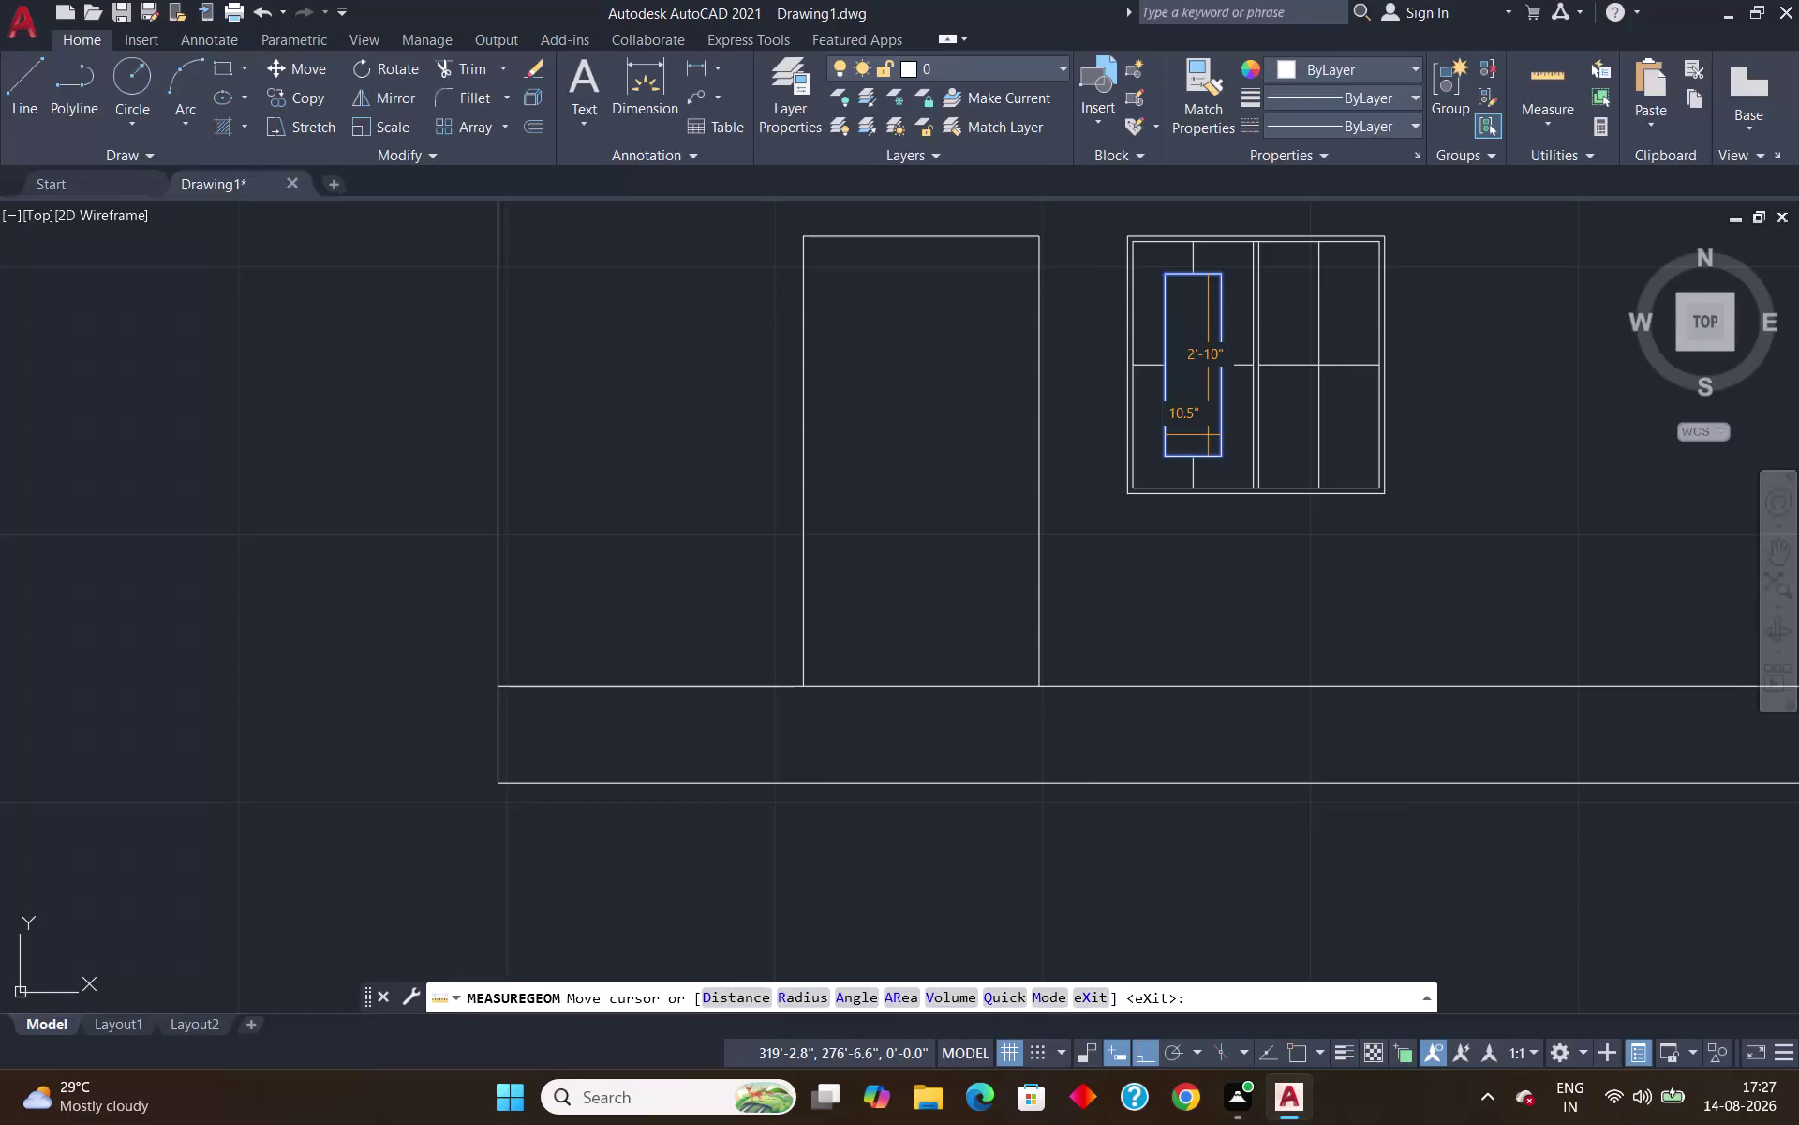
Start a rectangle whose first corner is tracked 6" right and 6" down from the right sash's corner.
key(Escape)
scroll(up, 3)
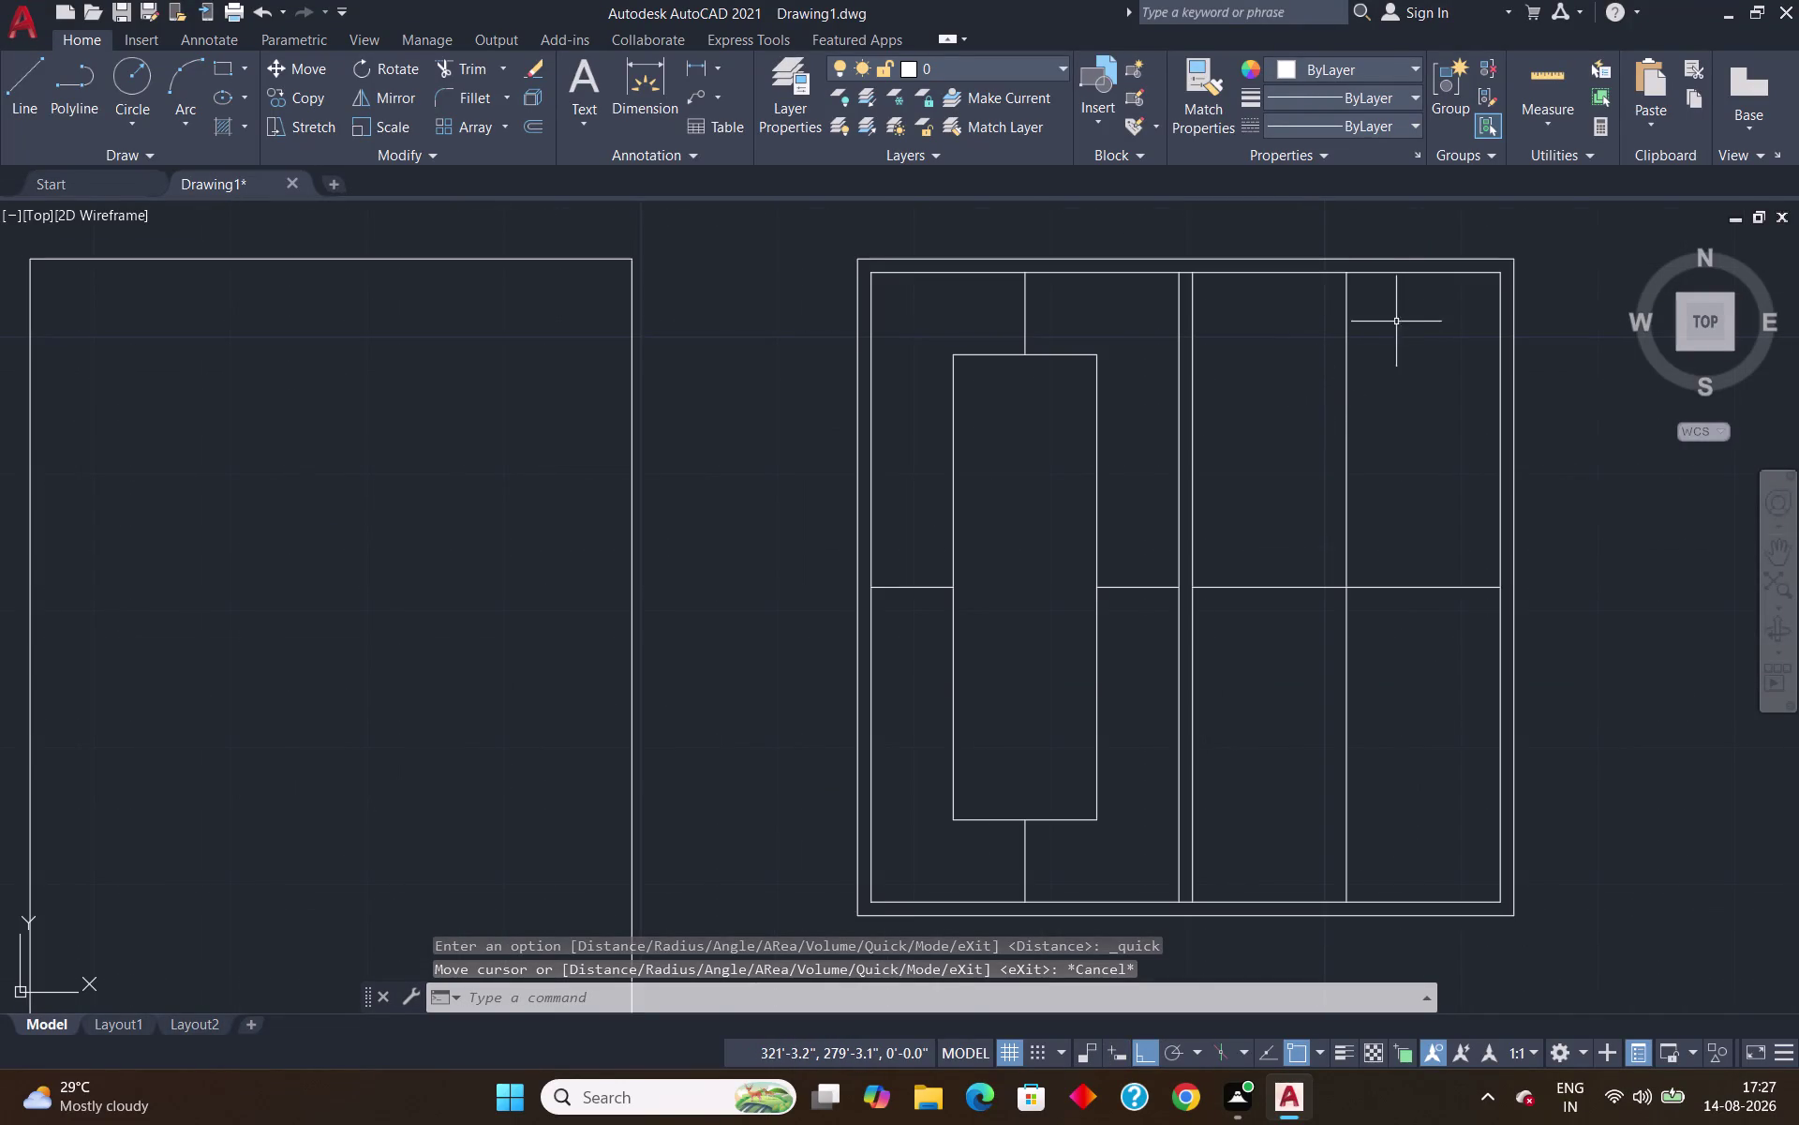
text(REC)
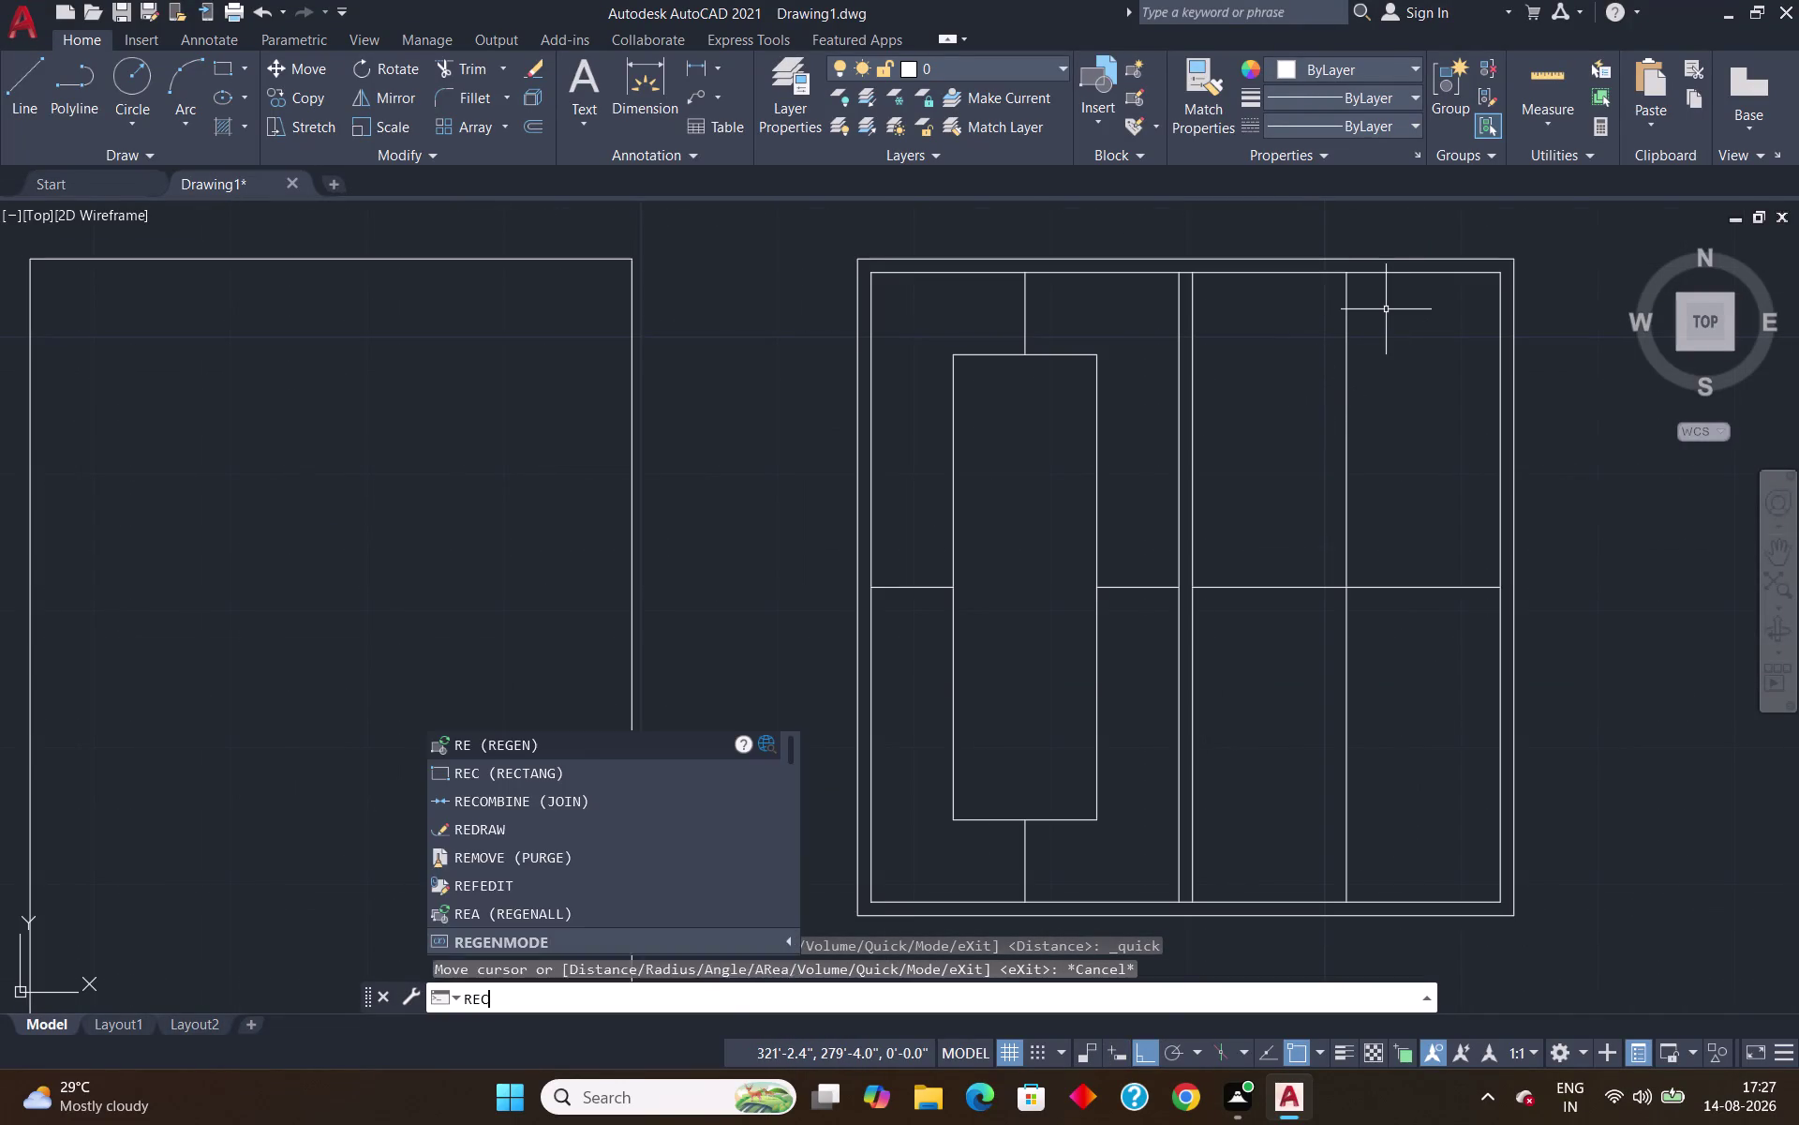
key(Return)
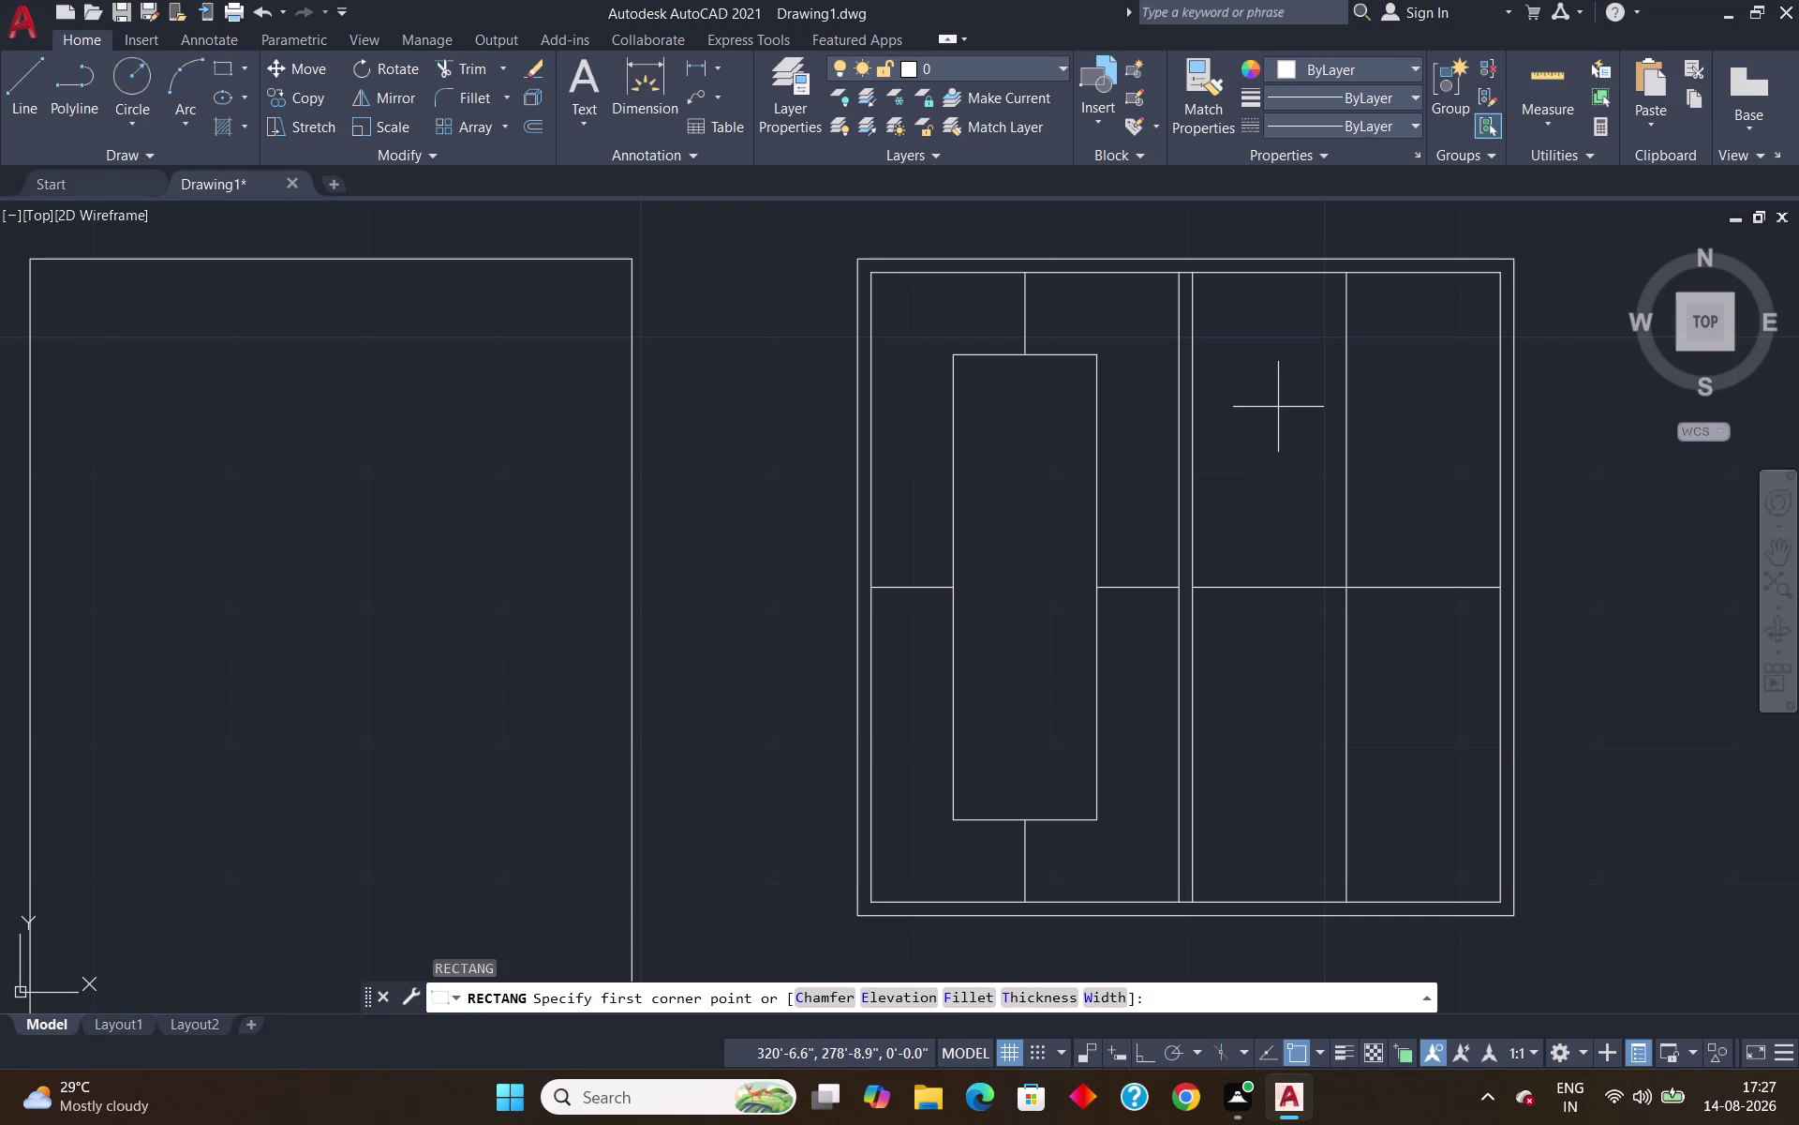
key(t)
key(k)
key(Return)
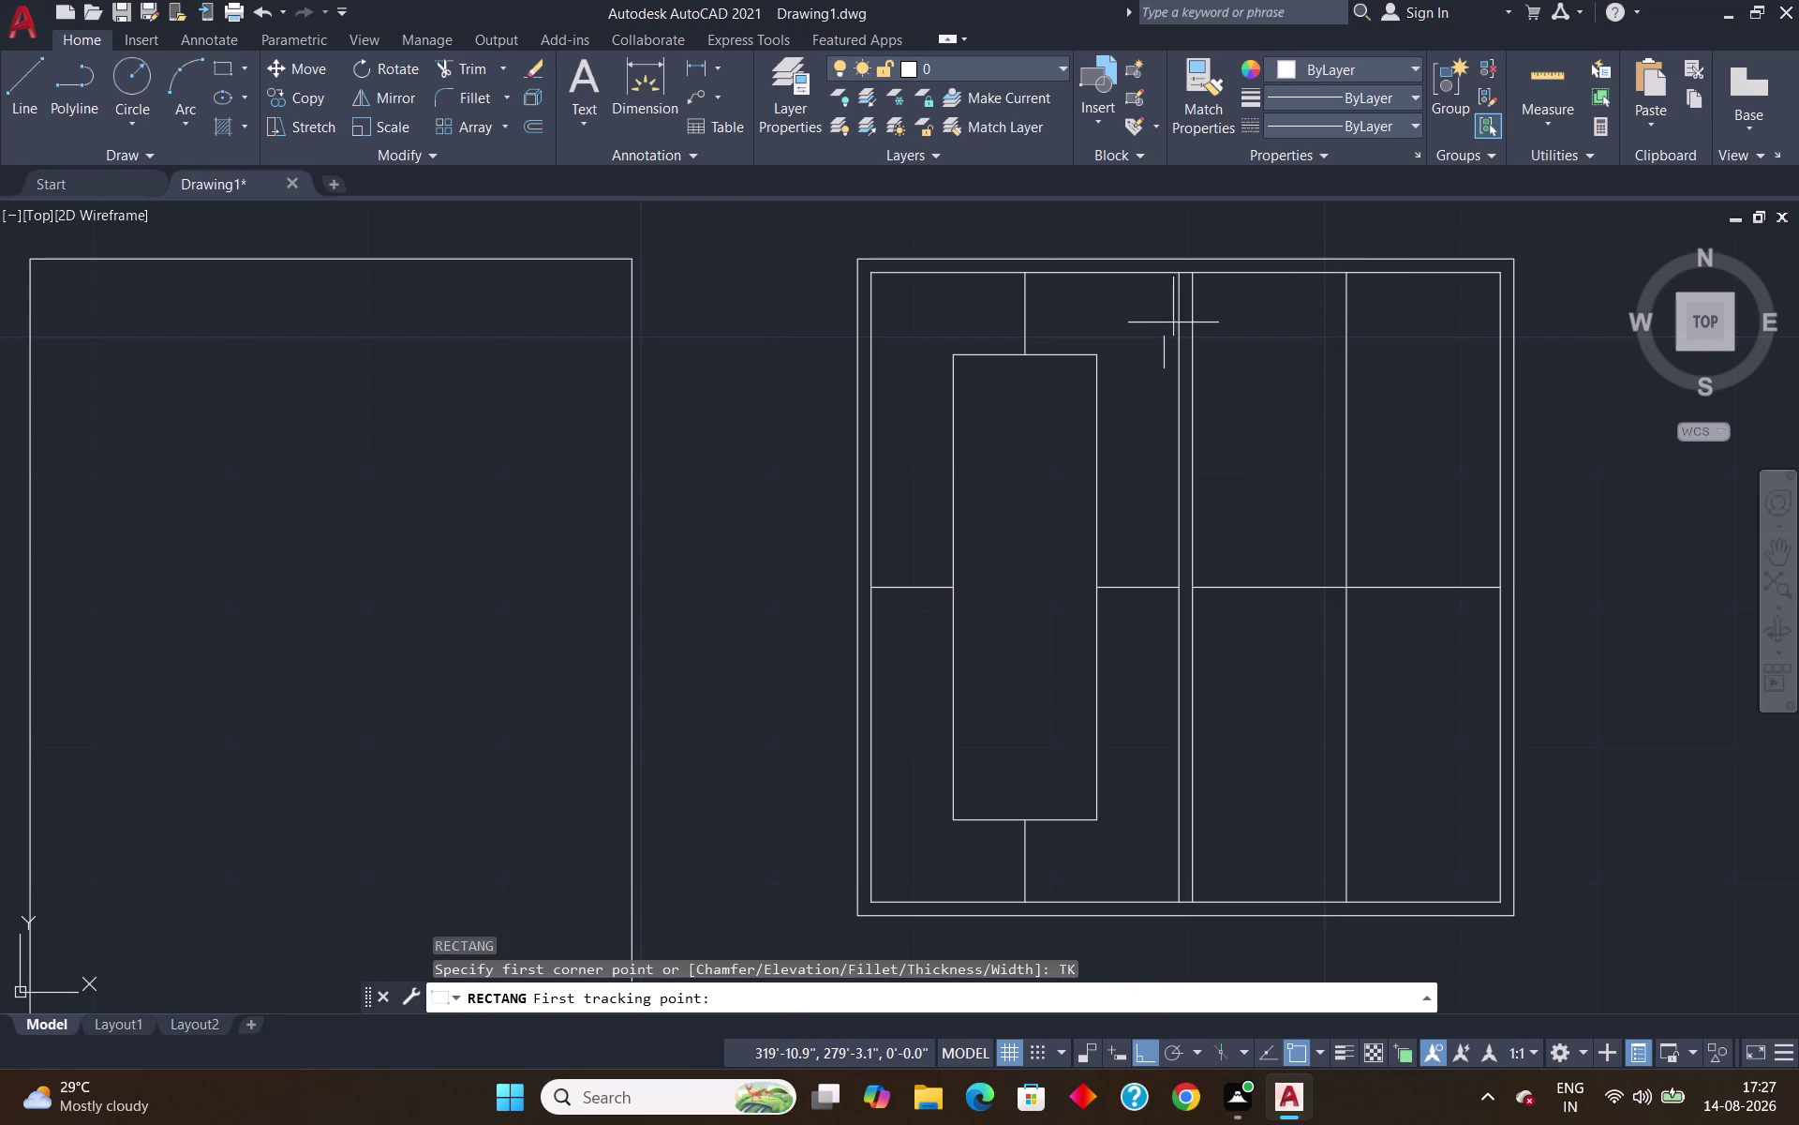
click(1191, 277)
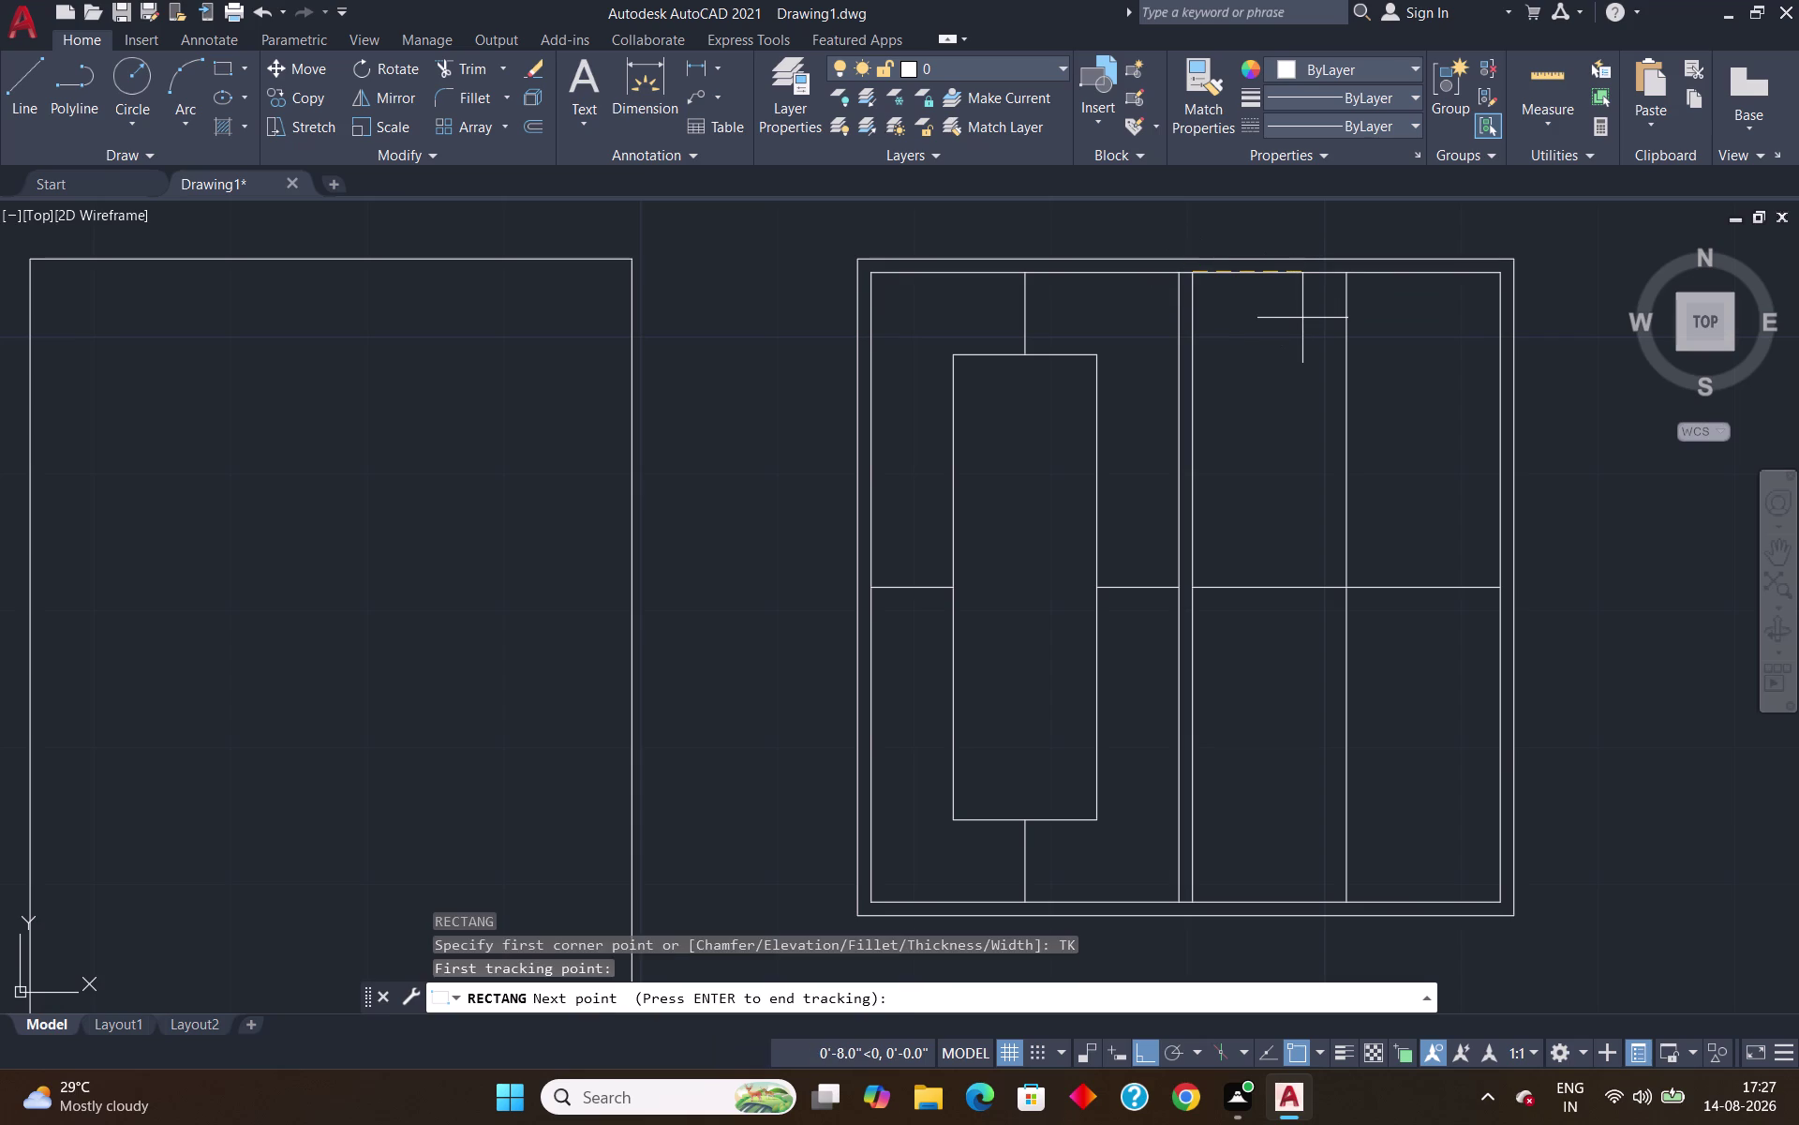
text(6")
key(Return)
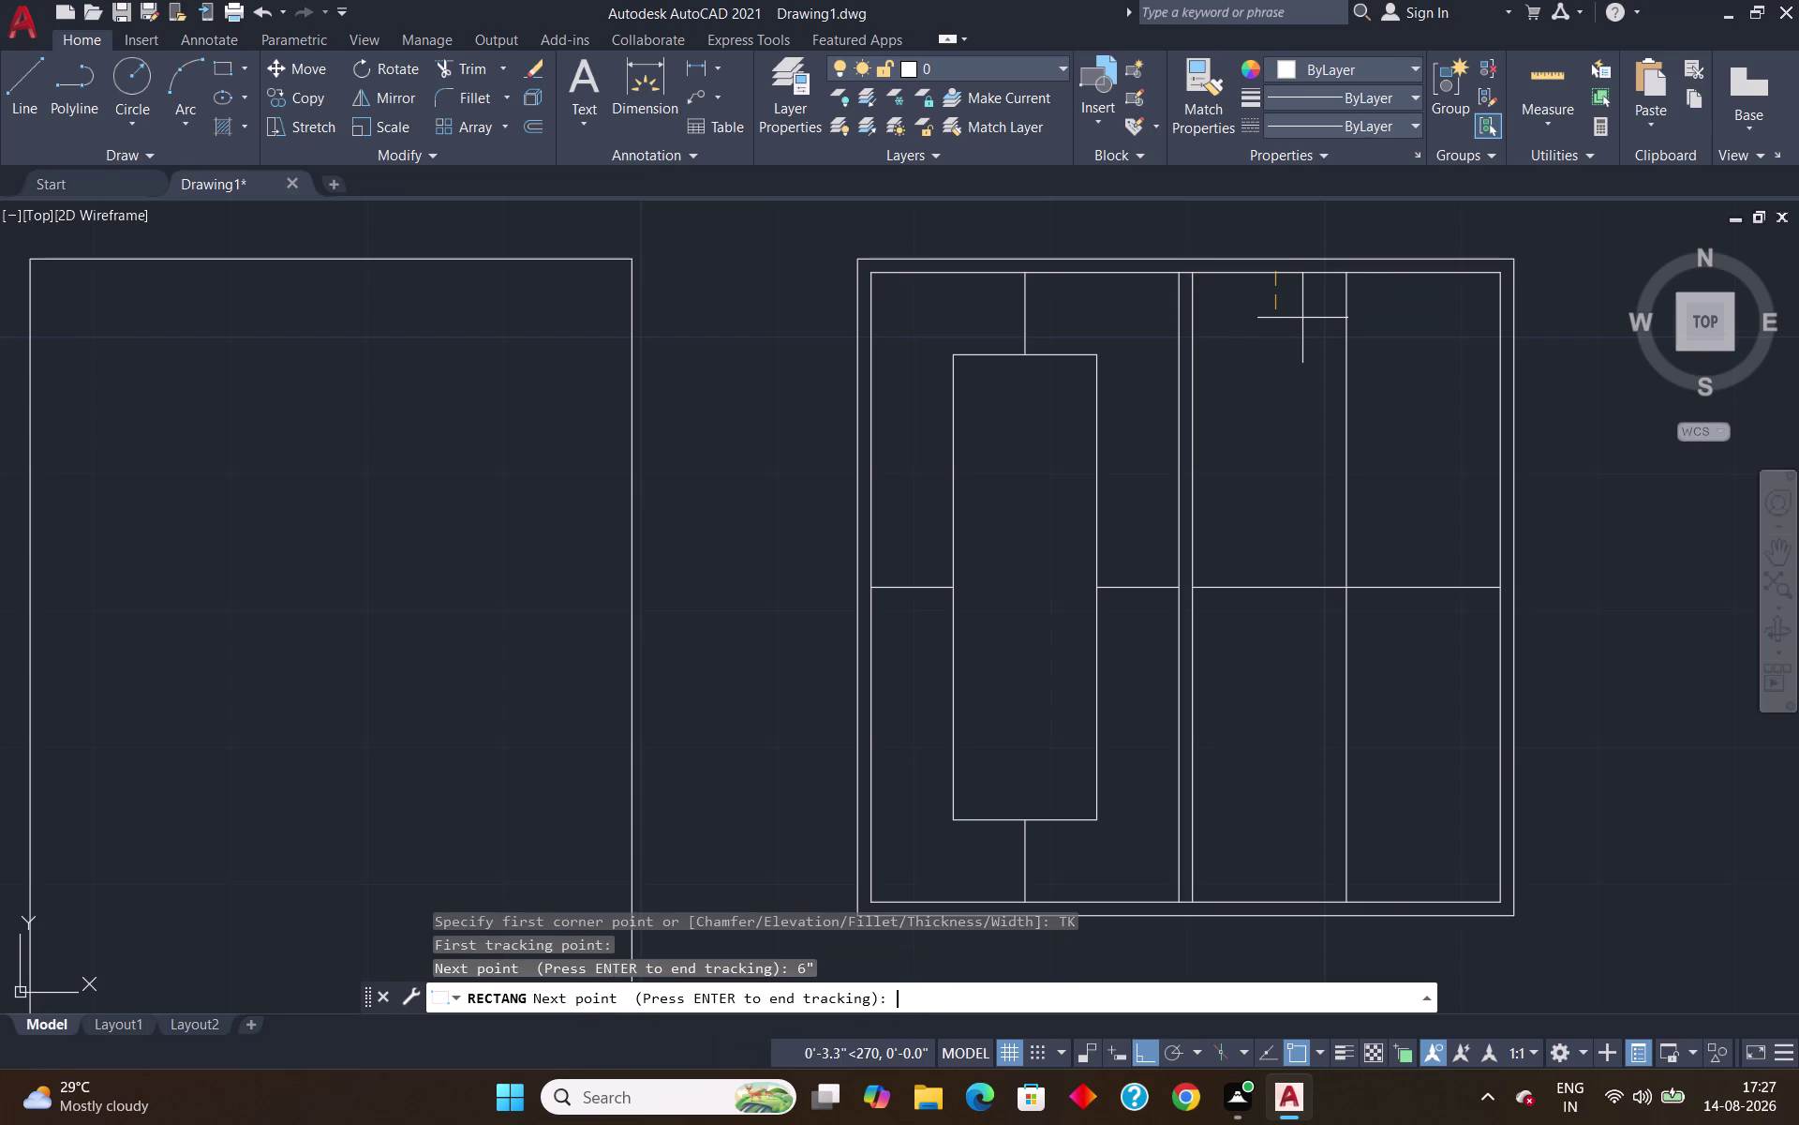
text(6")
key(Return)
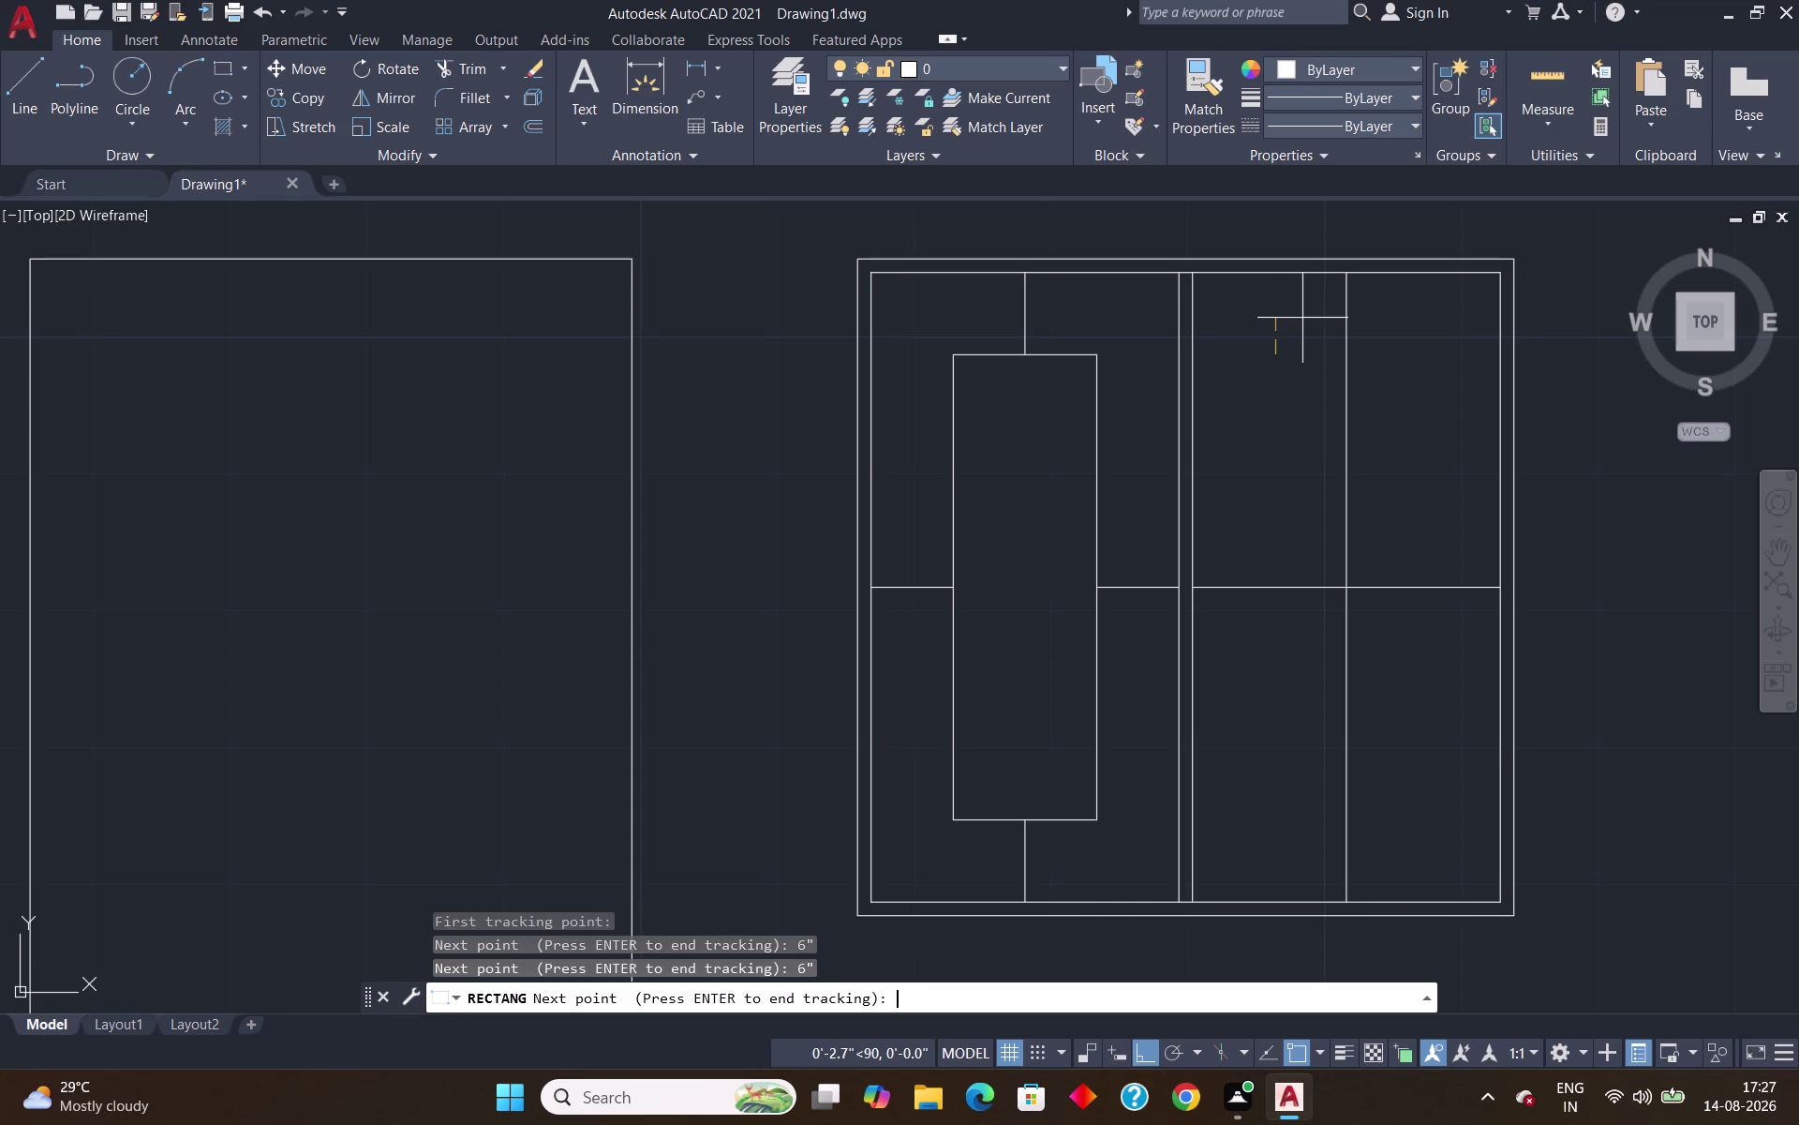
key(Return)
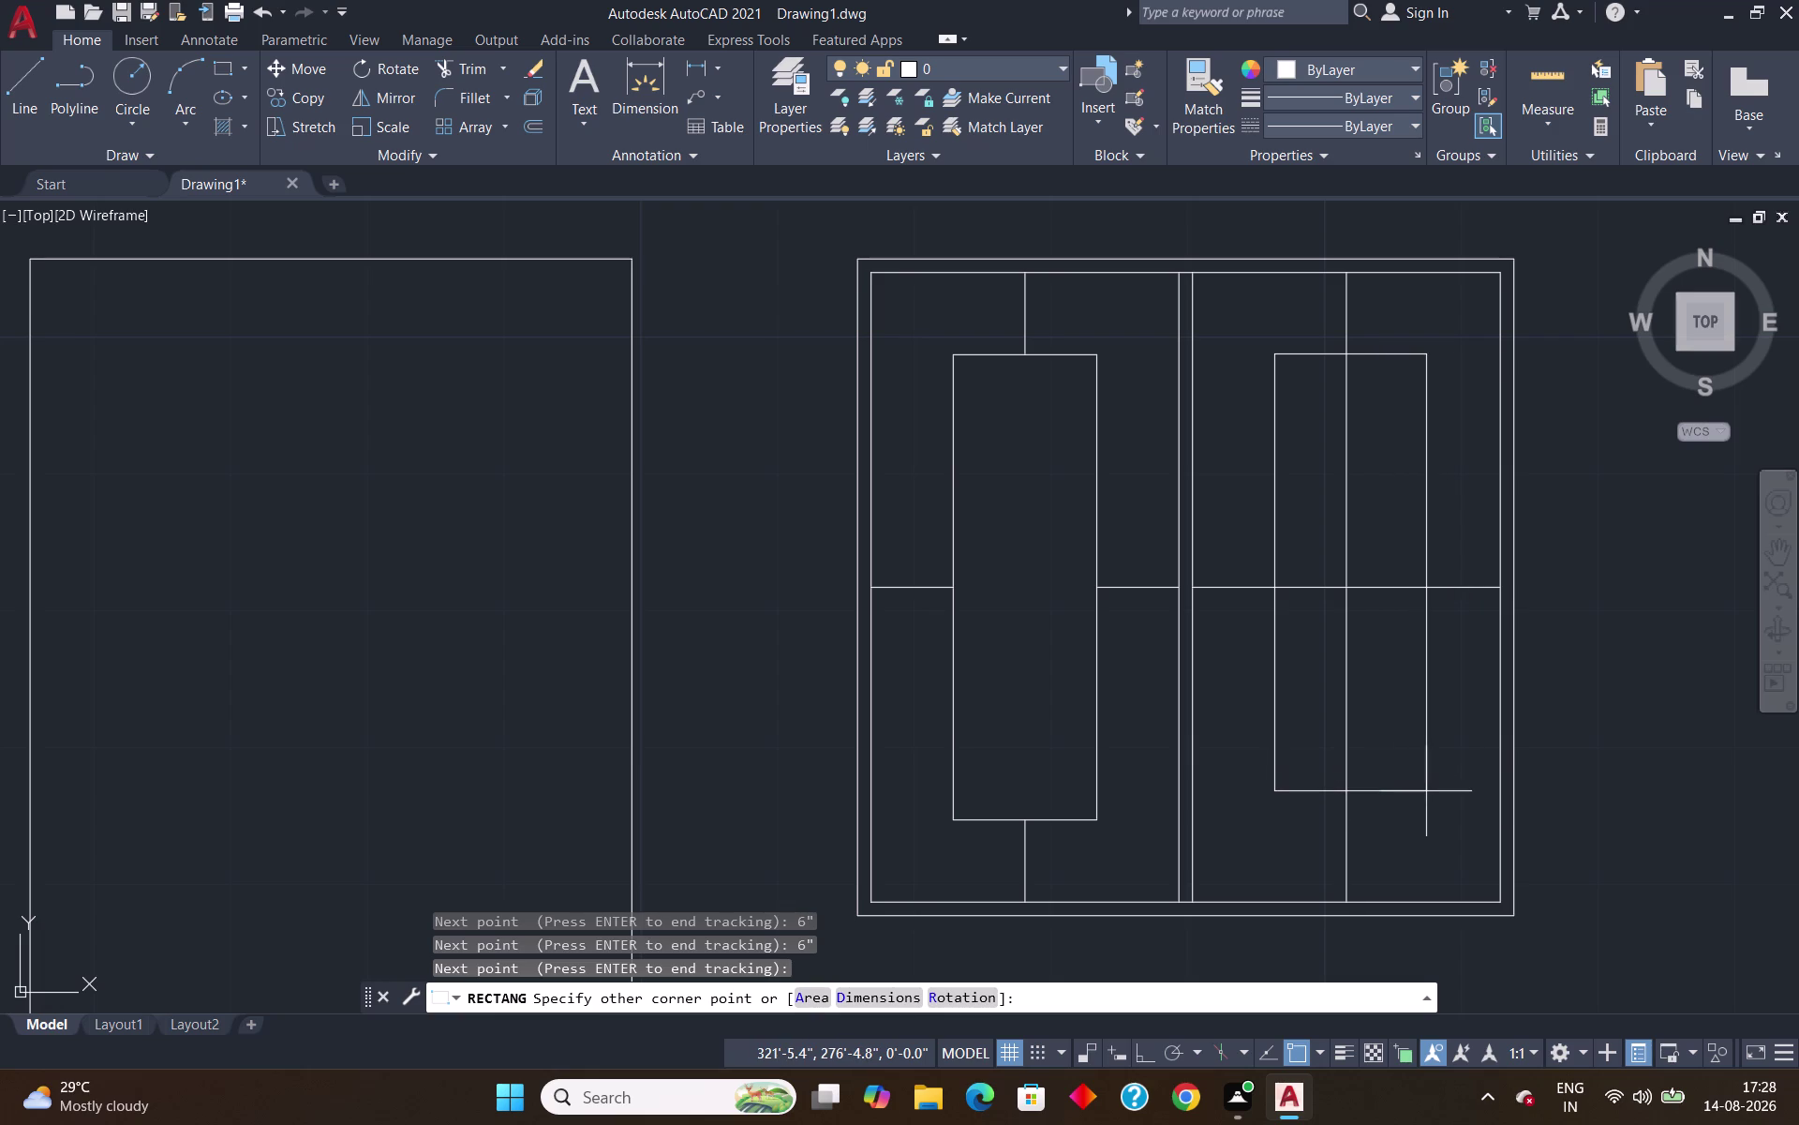
Set the rectangle's dimensions to 10.5" length and 2'-10" width.
key(d)
key(Return)
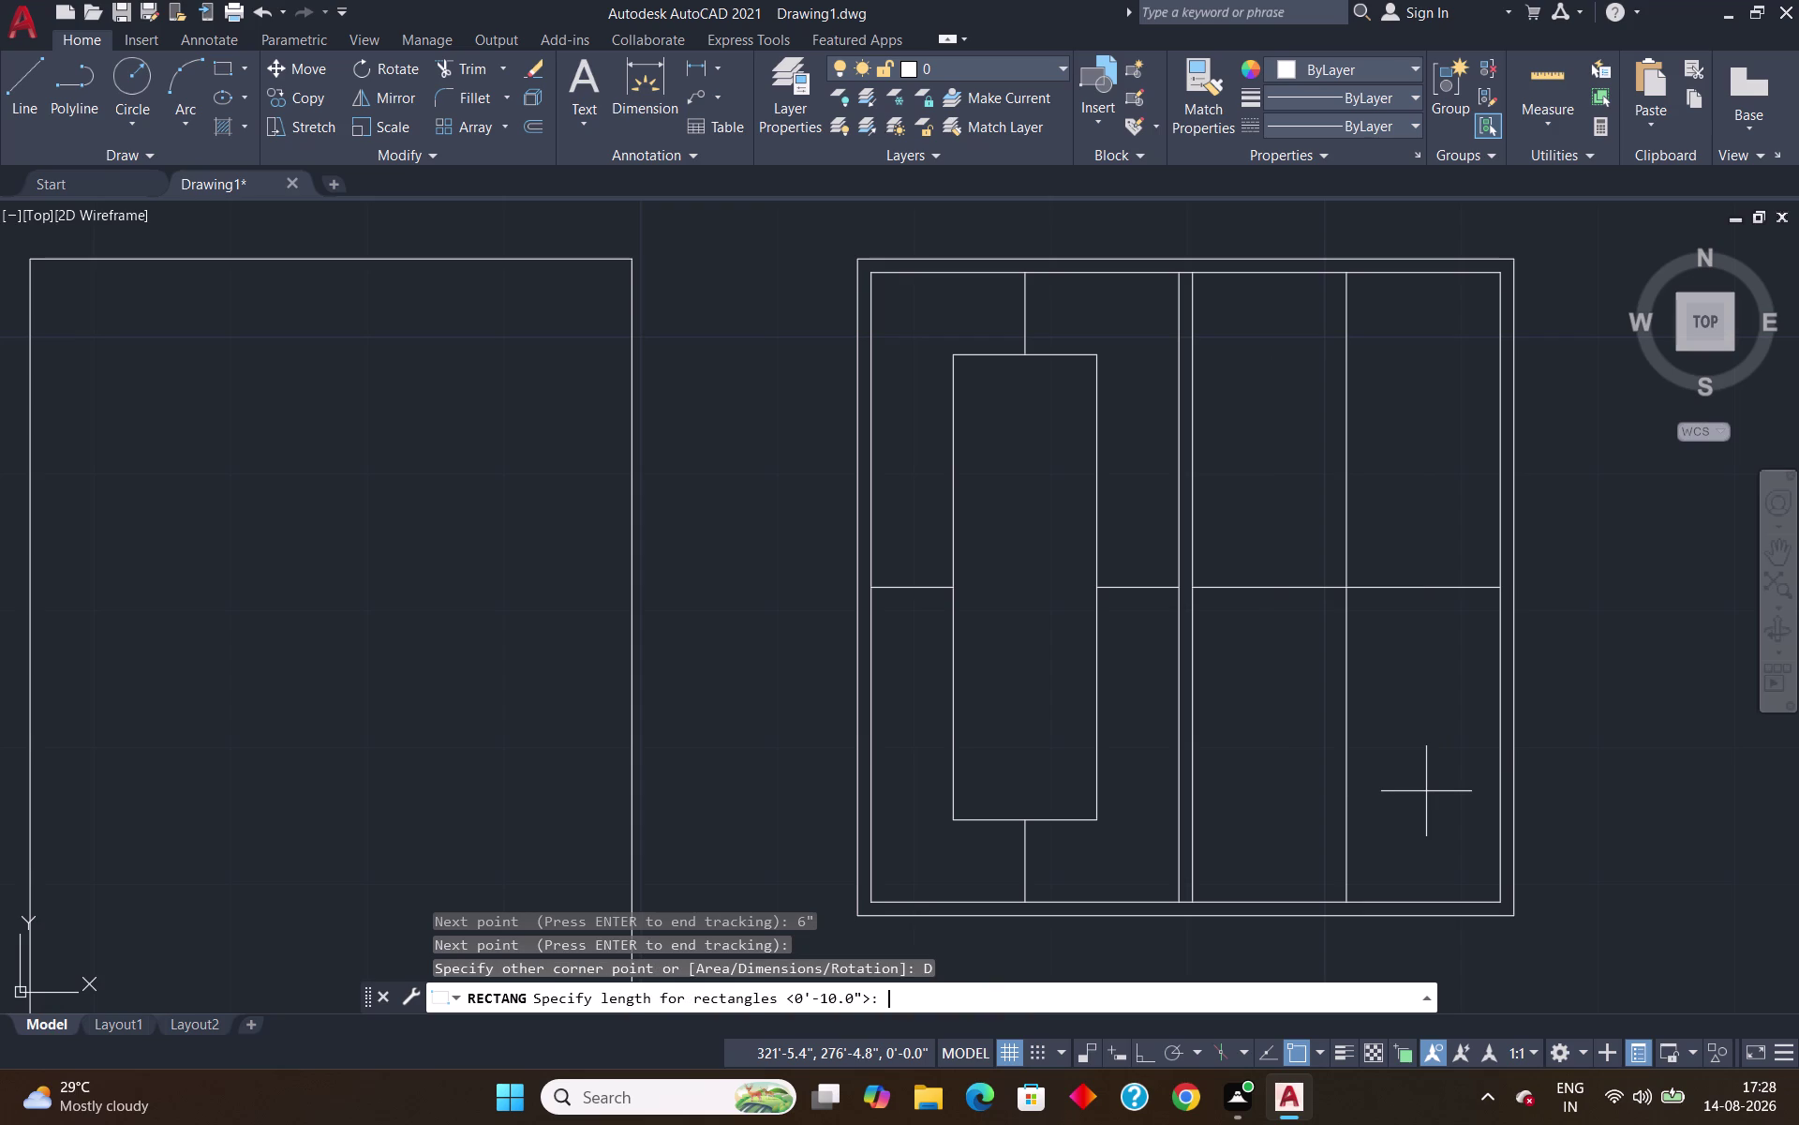
text(10)
text(.5)
key(shift+quotedbl)
key(Return)
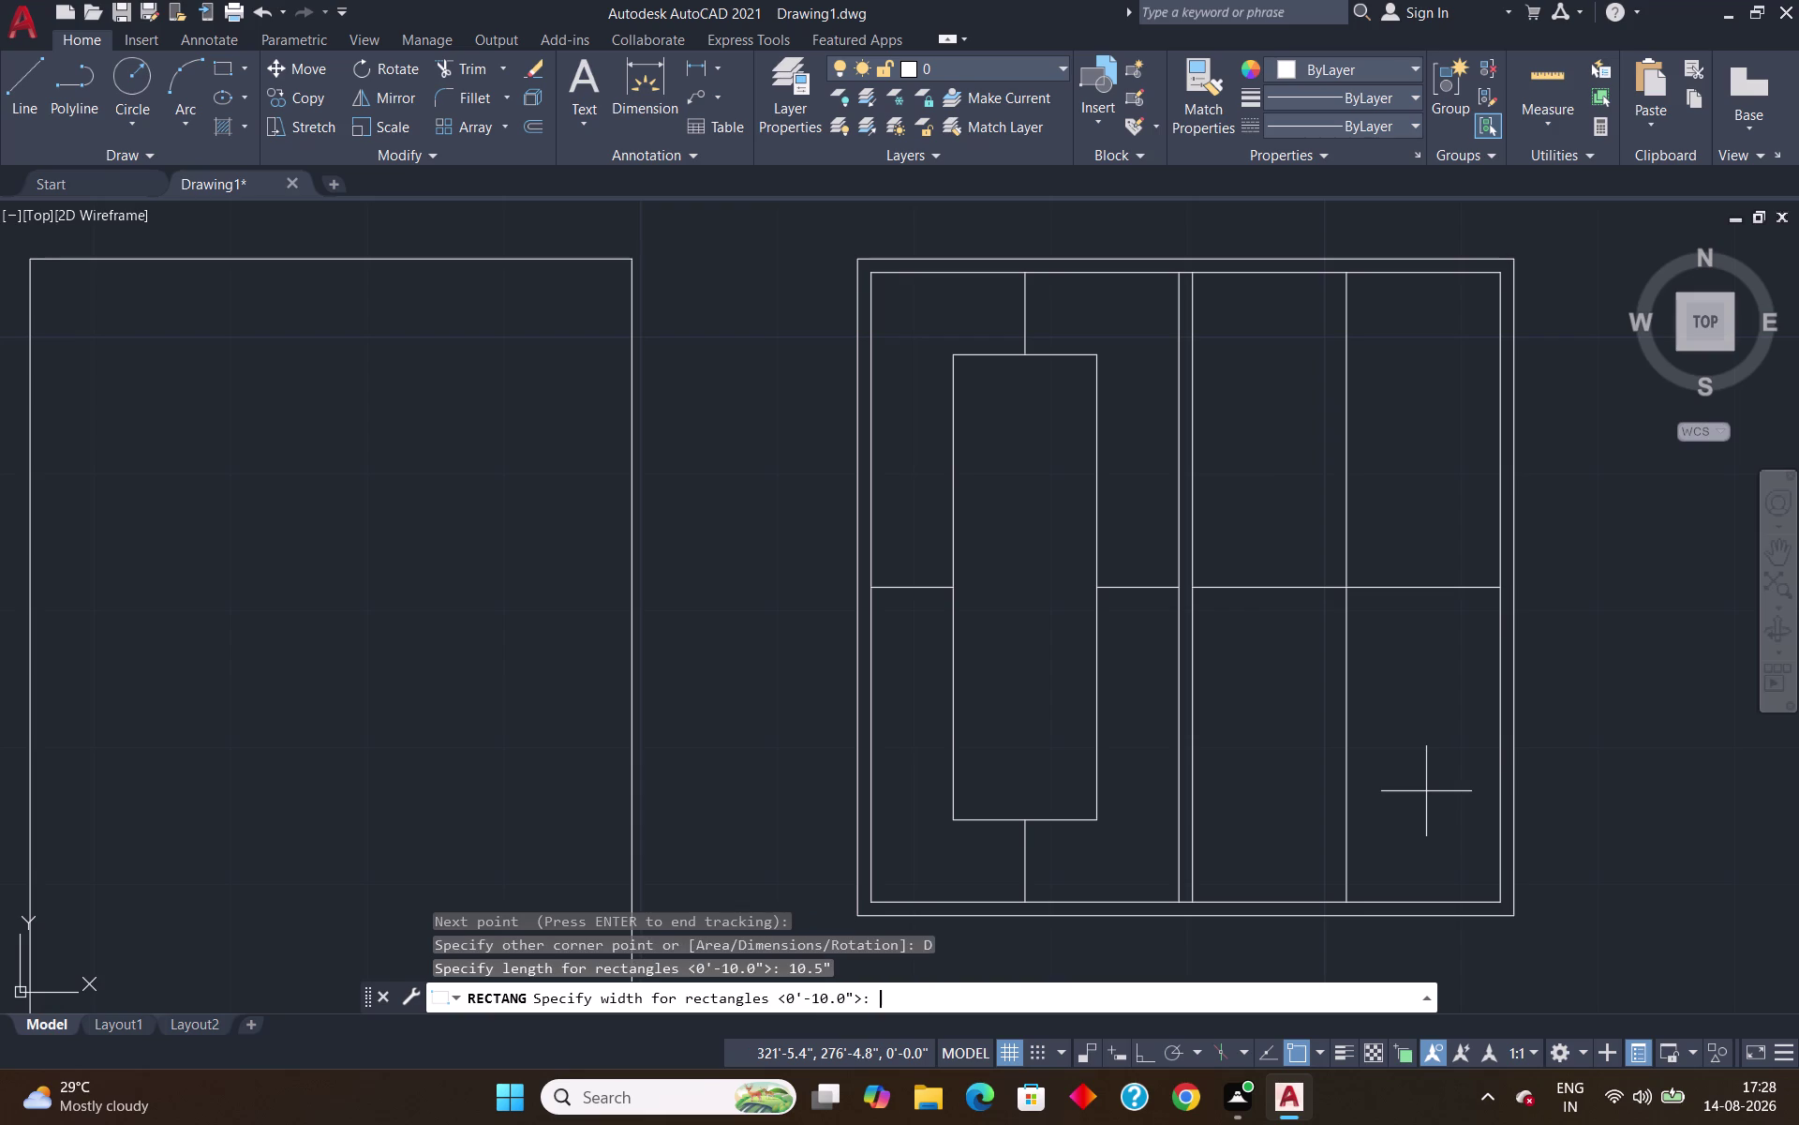
text(2'10)
key(shift+quotedbl)
key(Return)
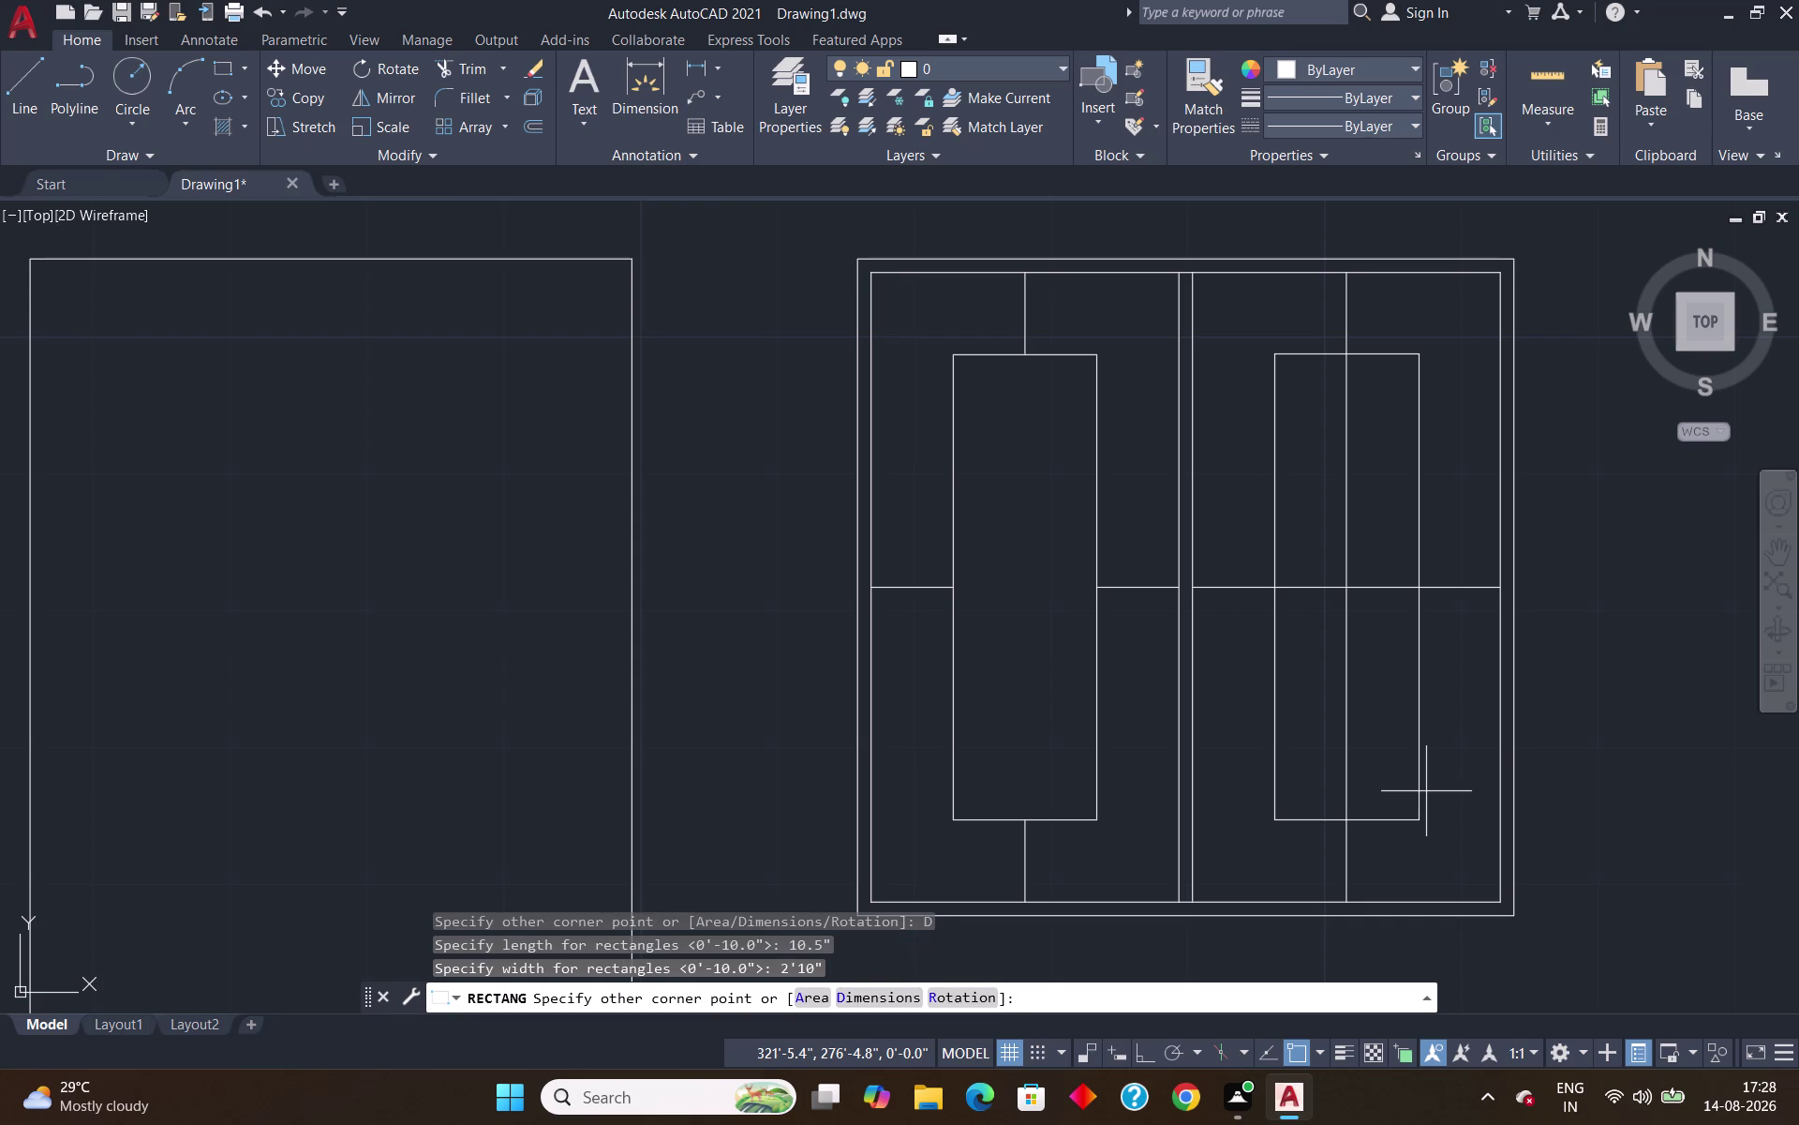
key(Return)
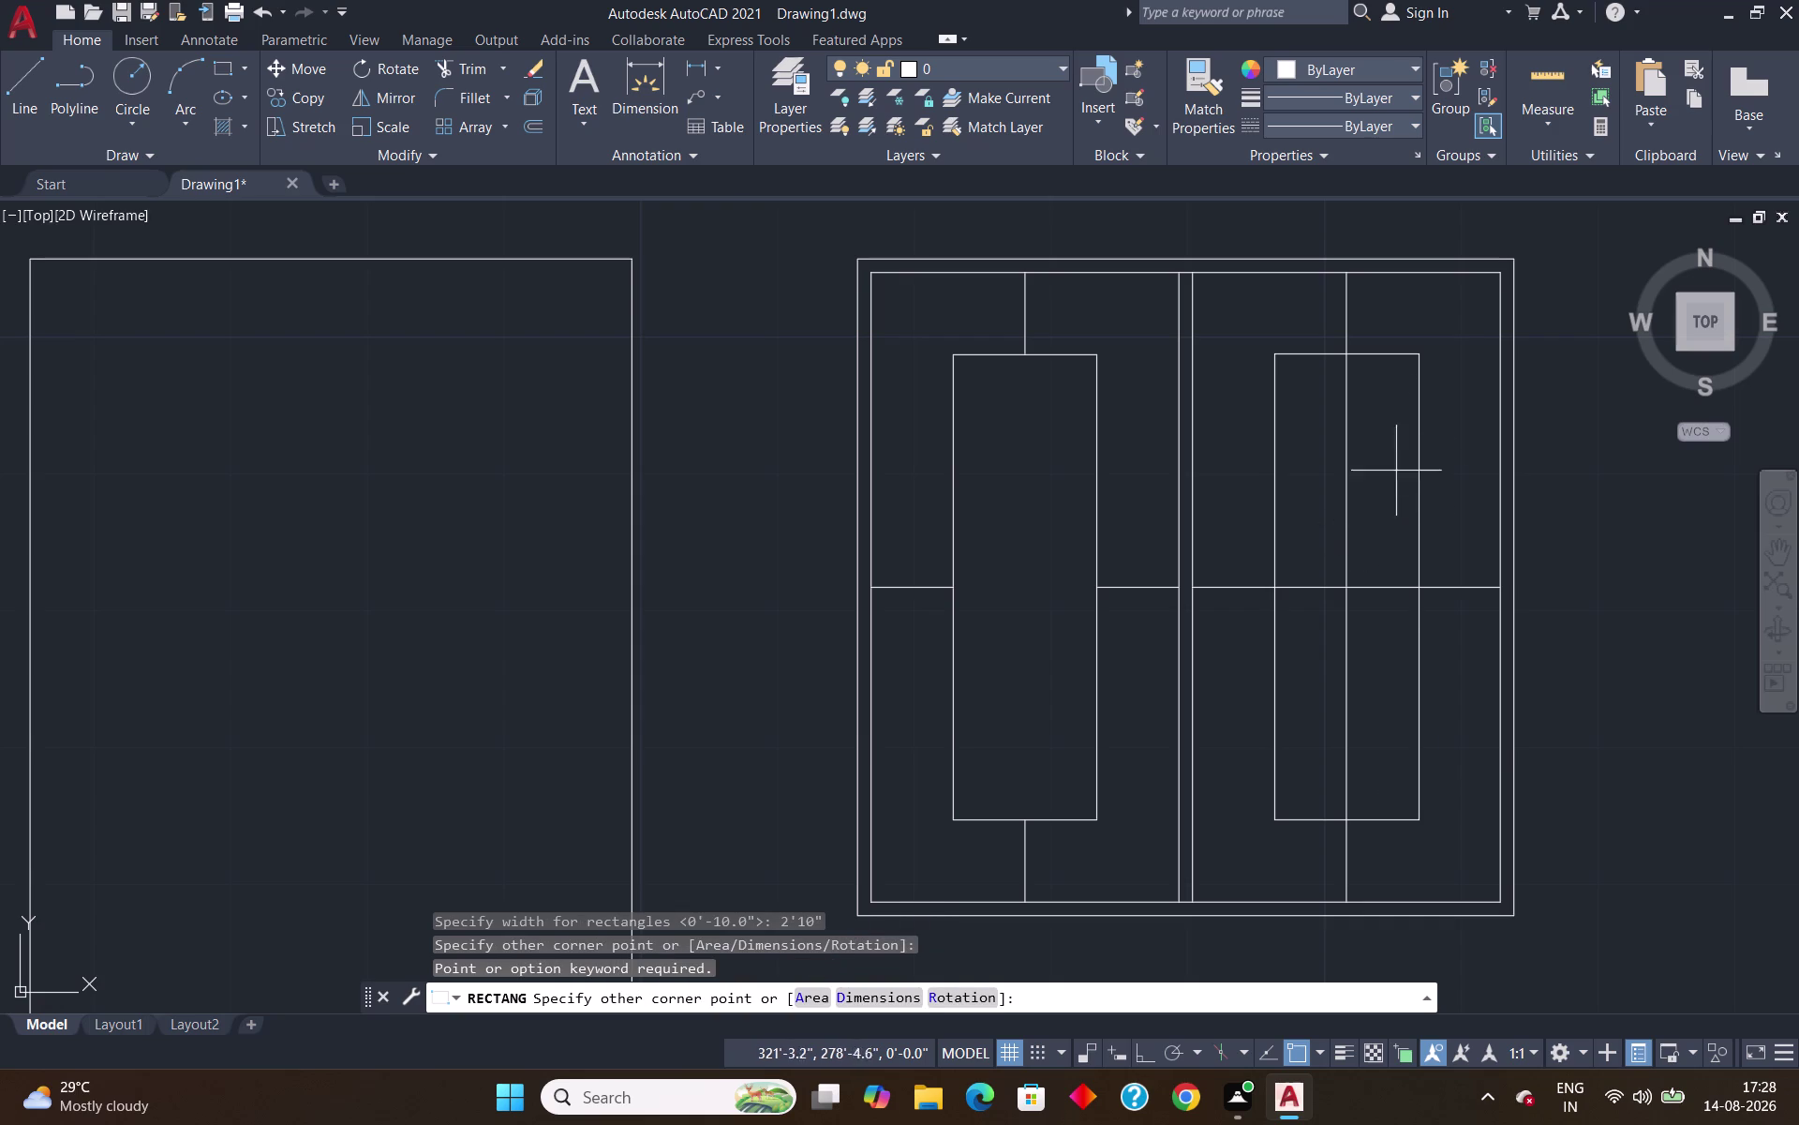
Cancel the unfinished rectangle and undo it.
text(TR)
key(Return)
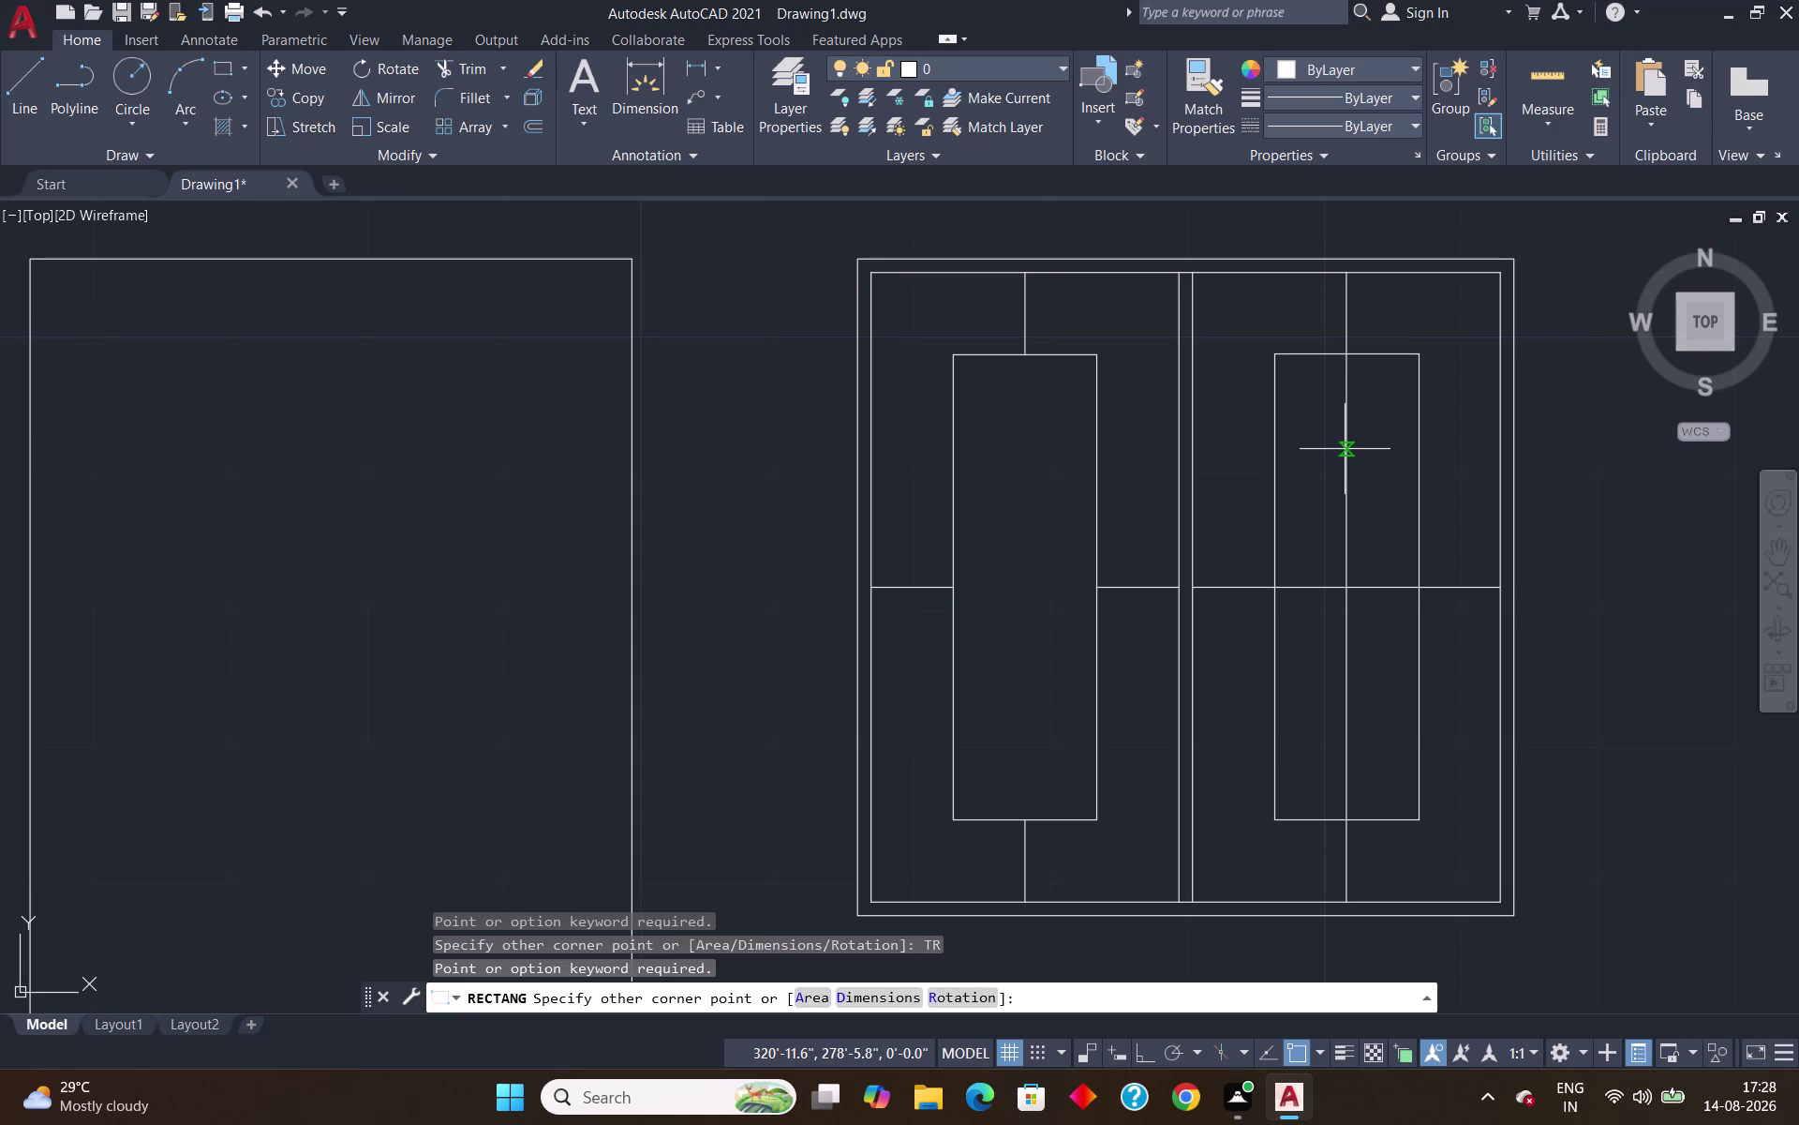
key(Escape)
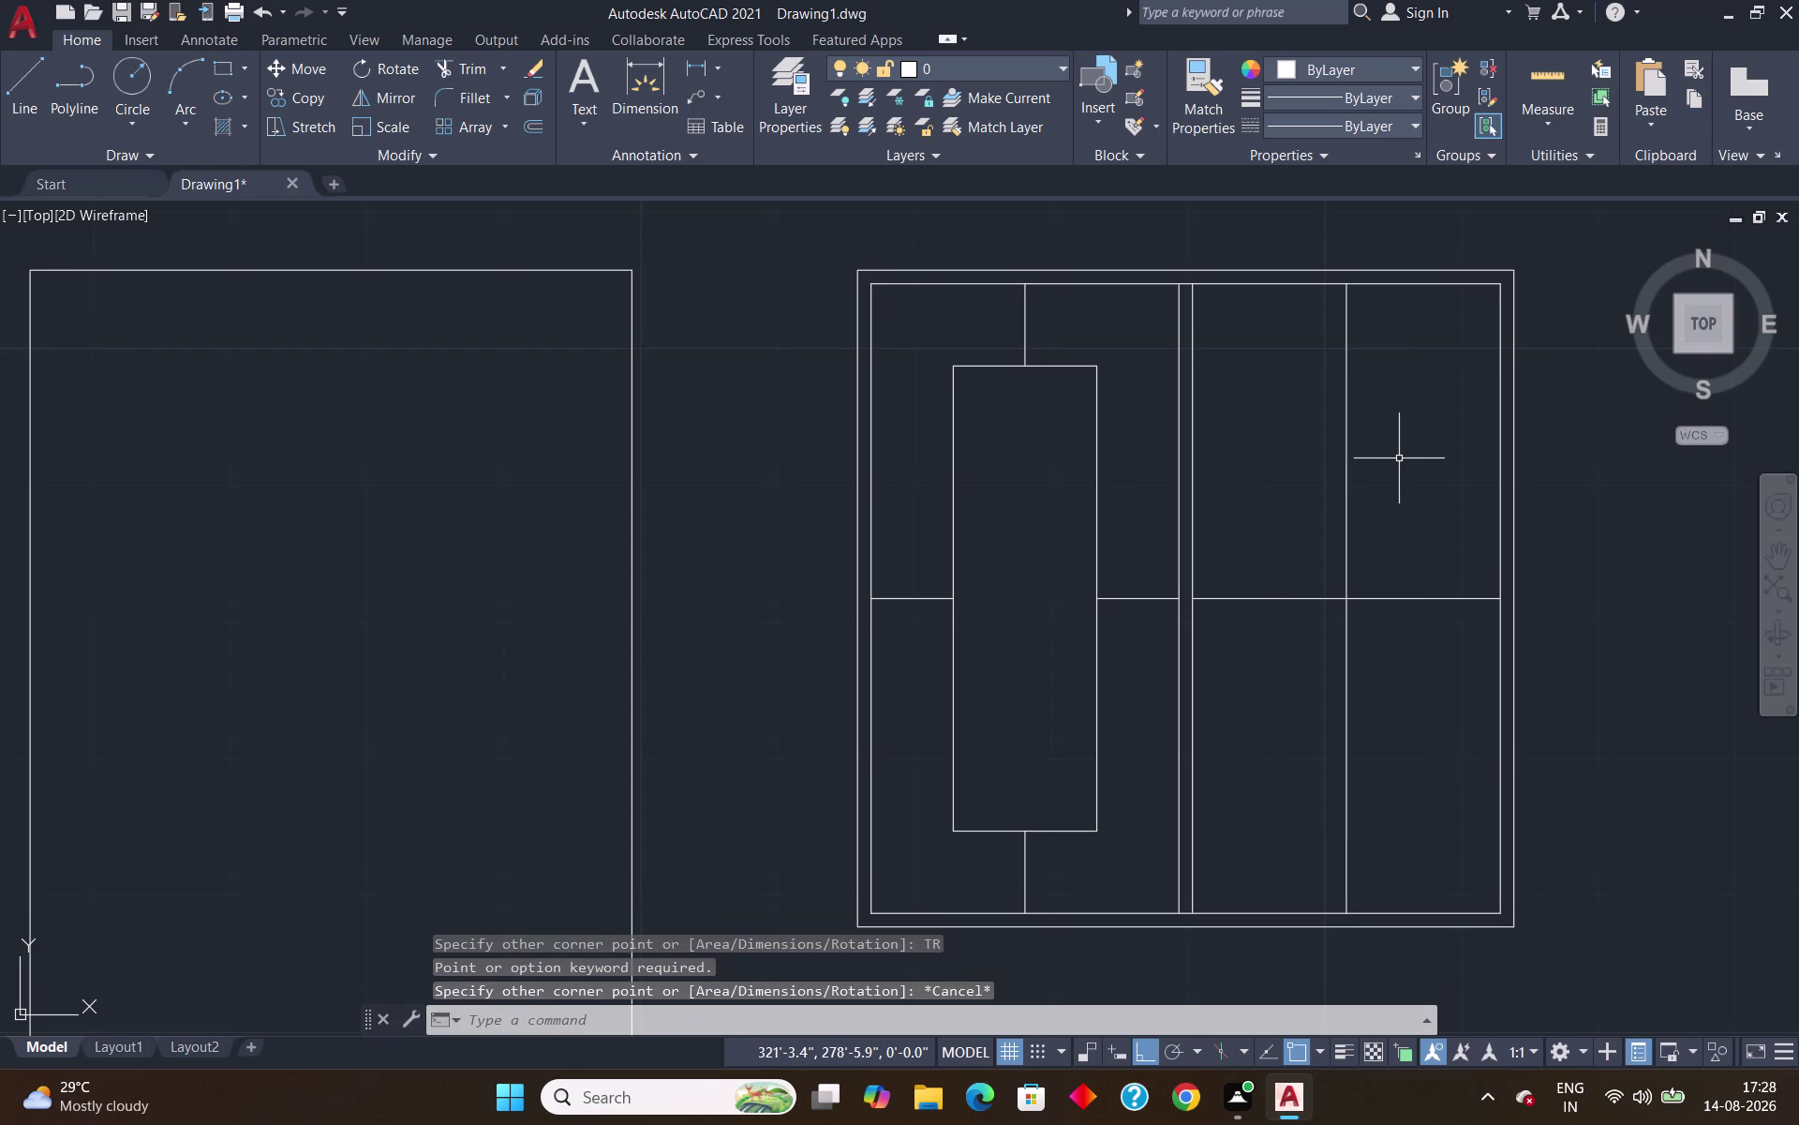
key(ctrl+z)
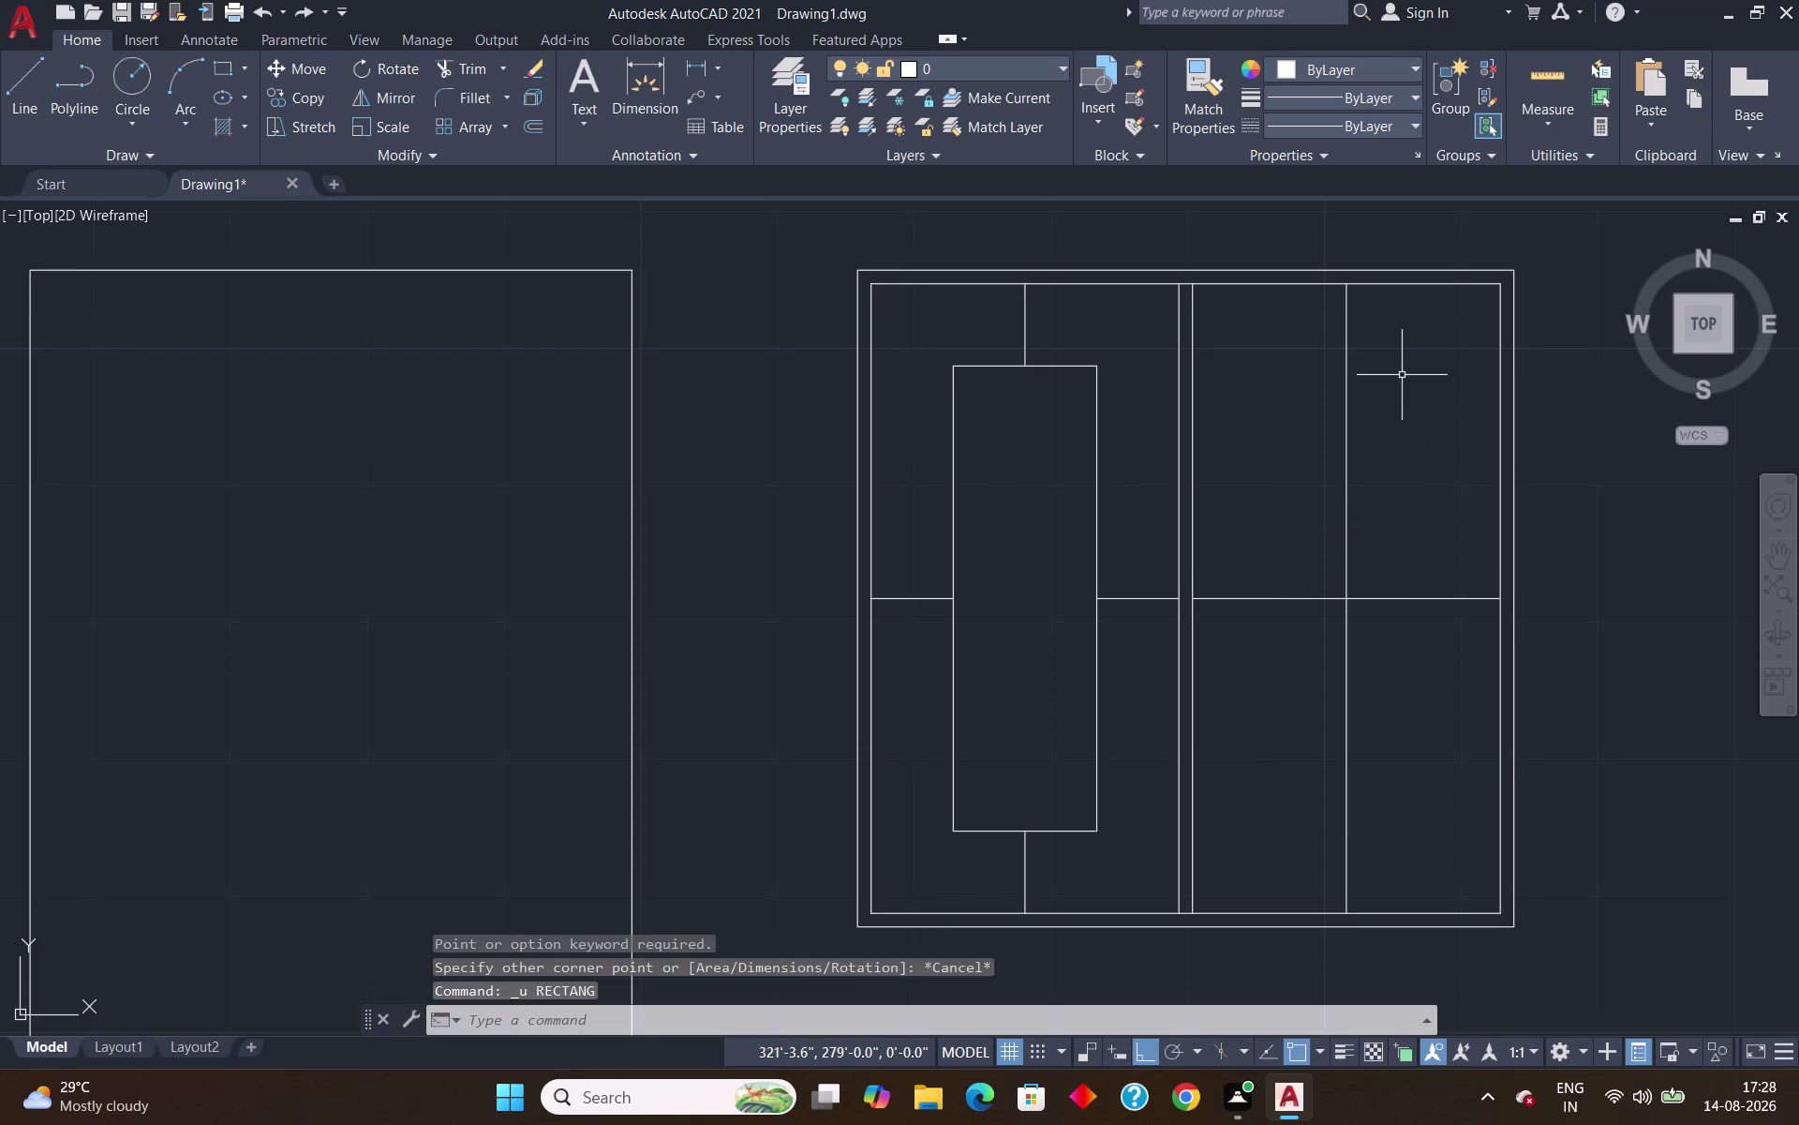
Restart the rectangle, tracking its first corner 6" right and 6" down from the sash corner.
text(REC)
key(Return)
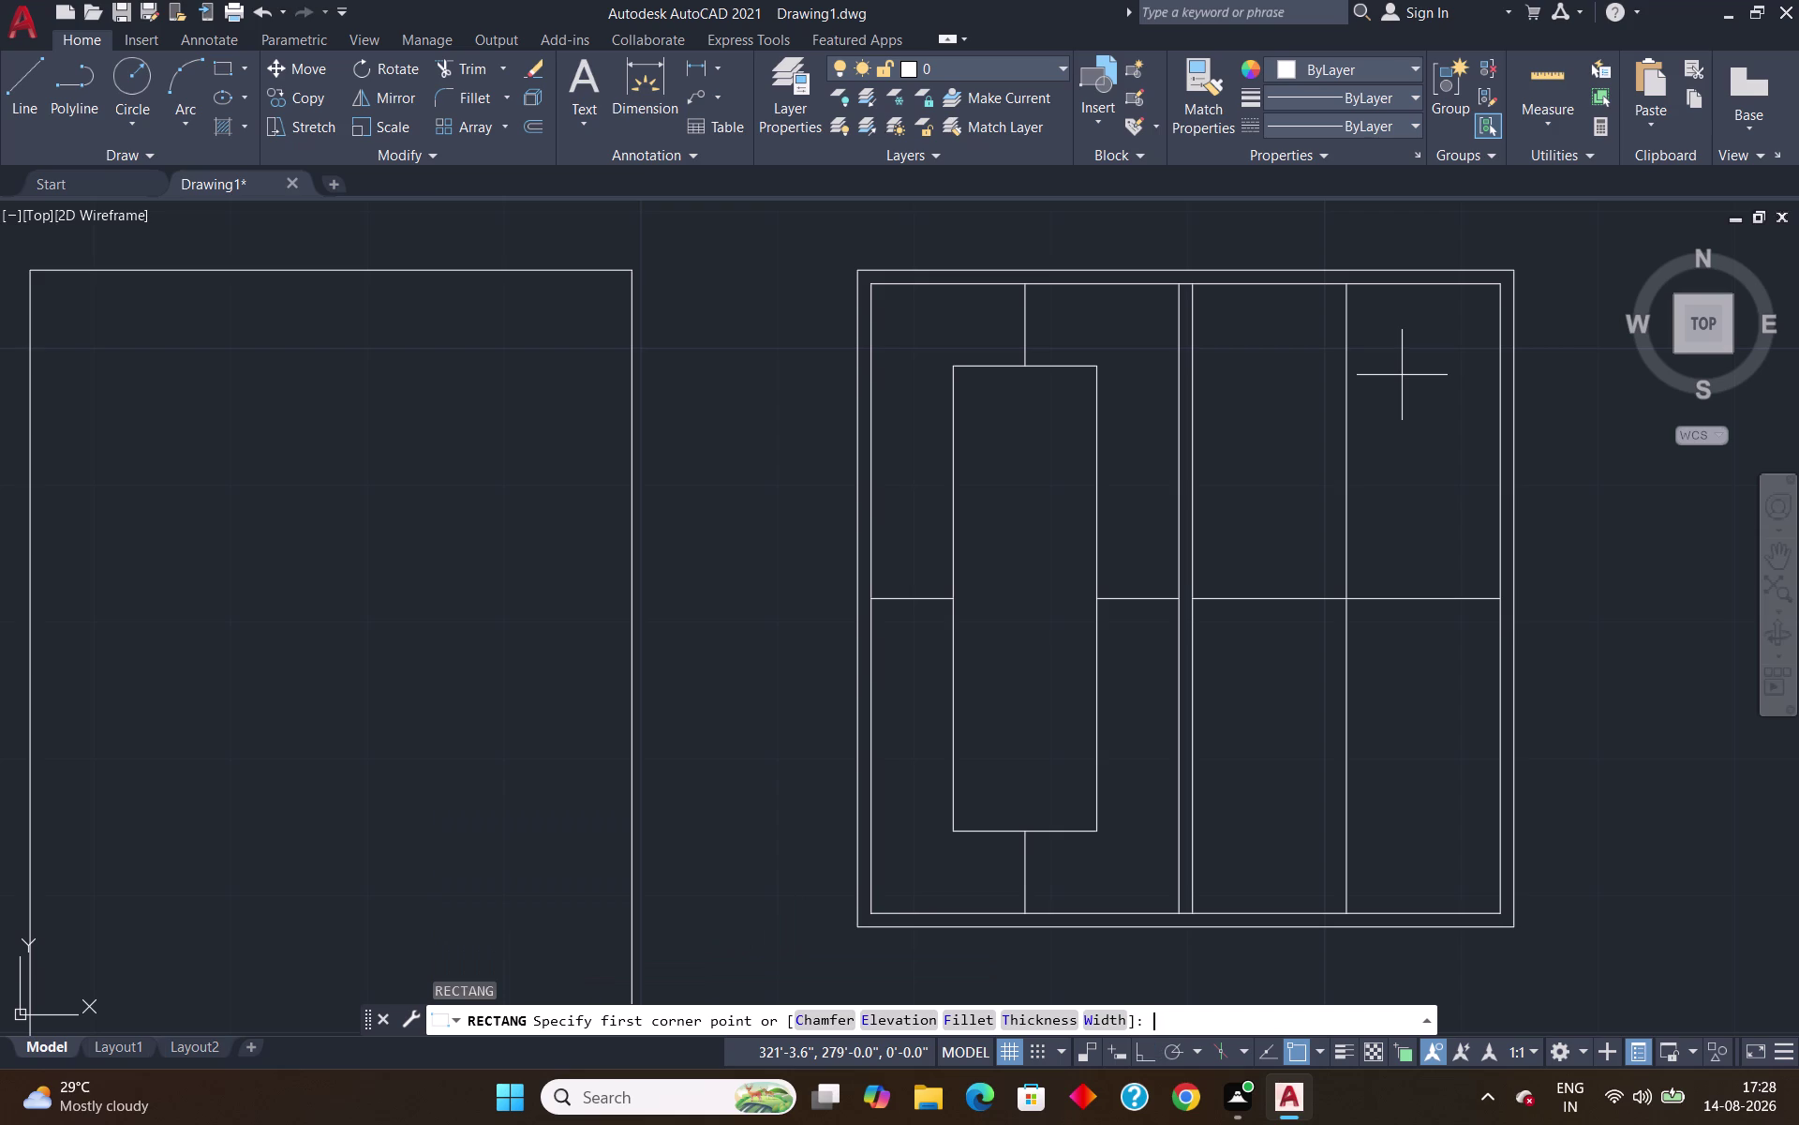
text(TK)
key(Return)
click(1194, 285)
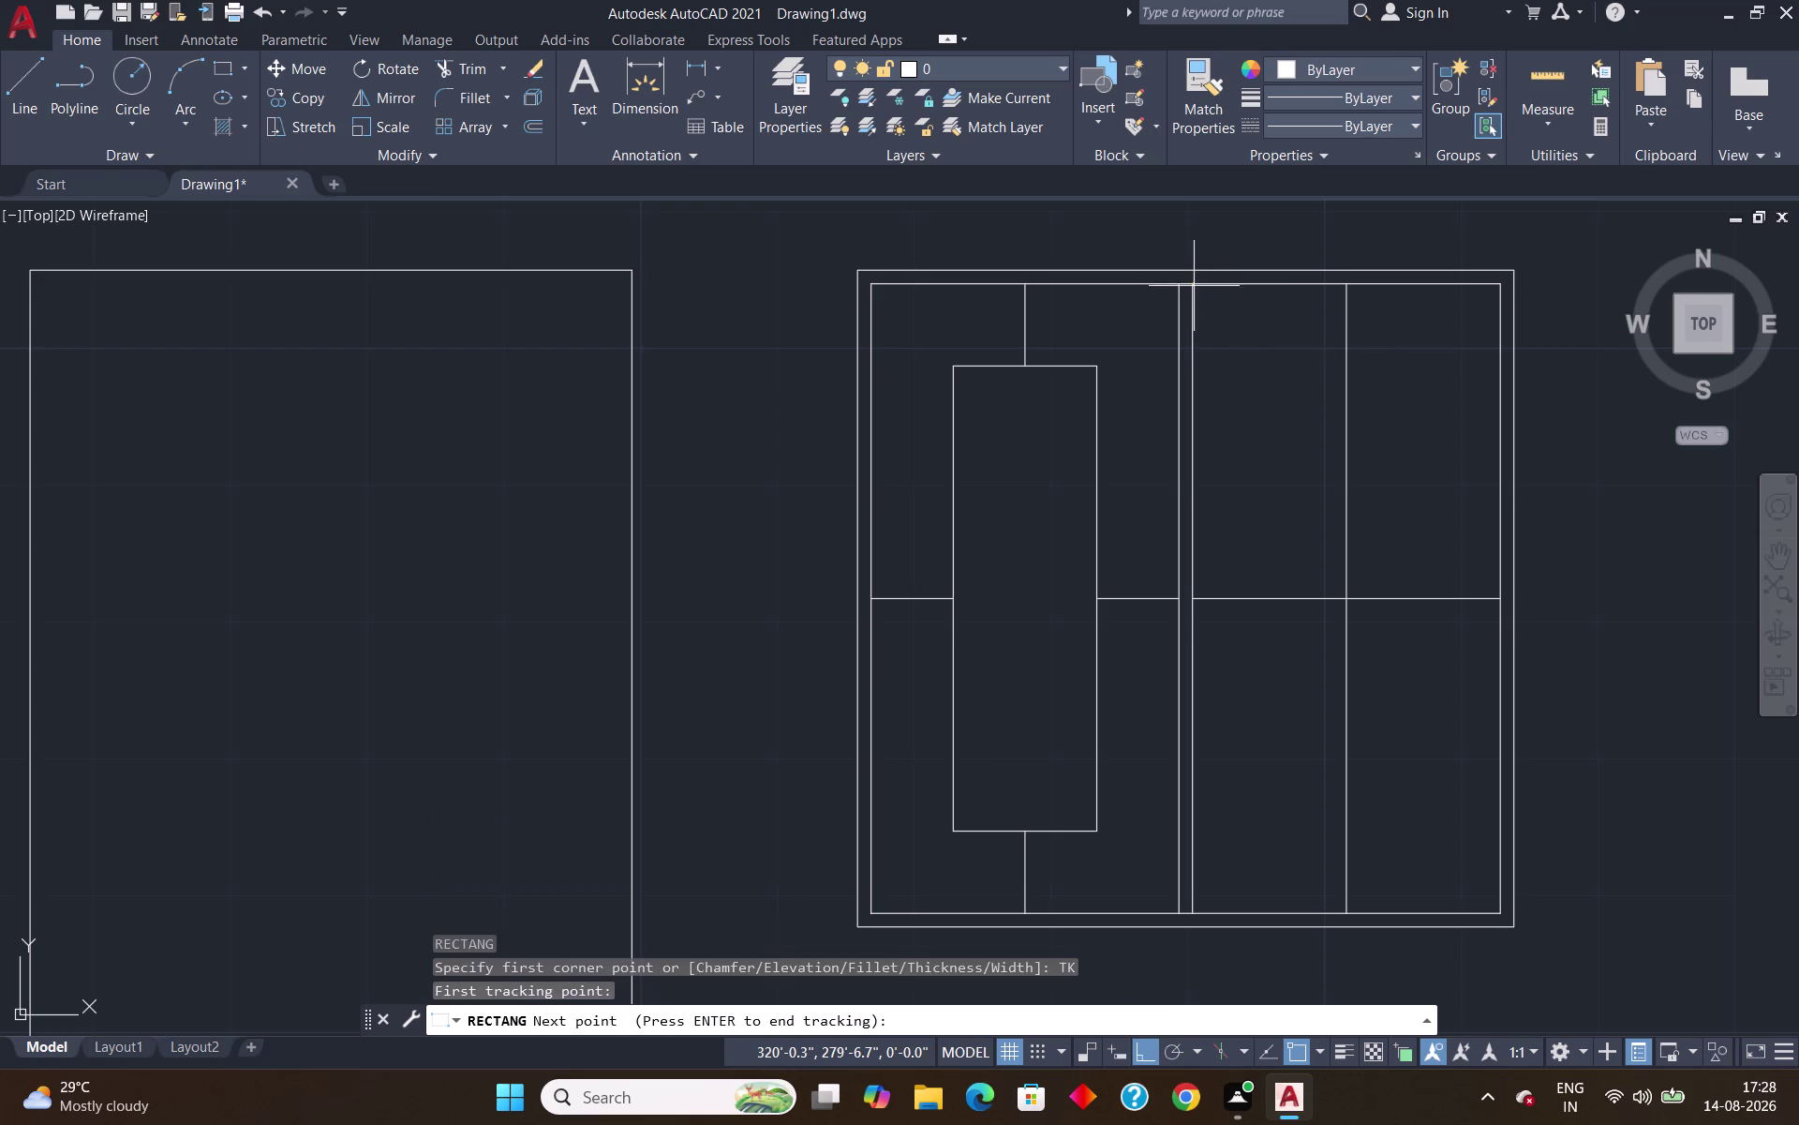
text(6")
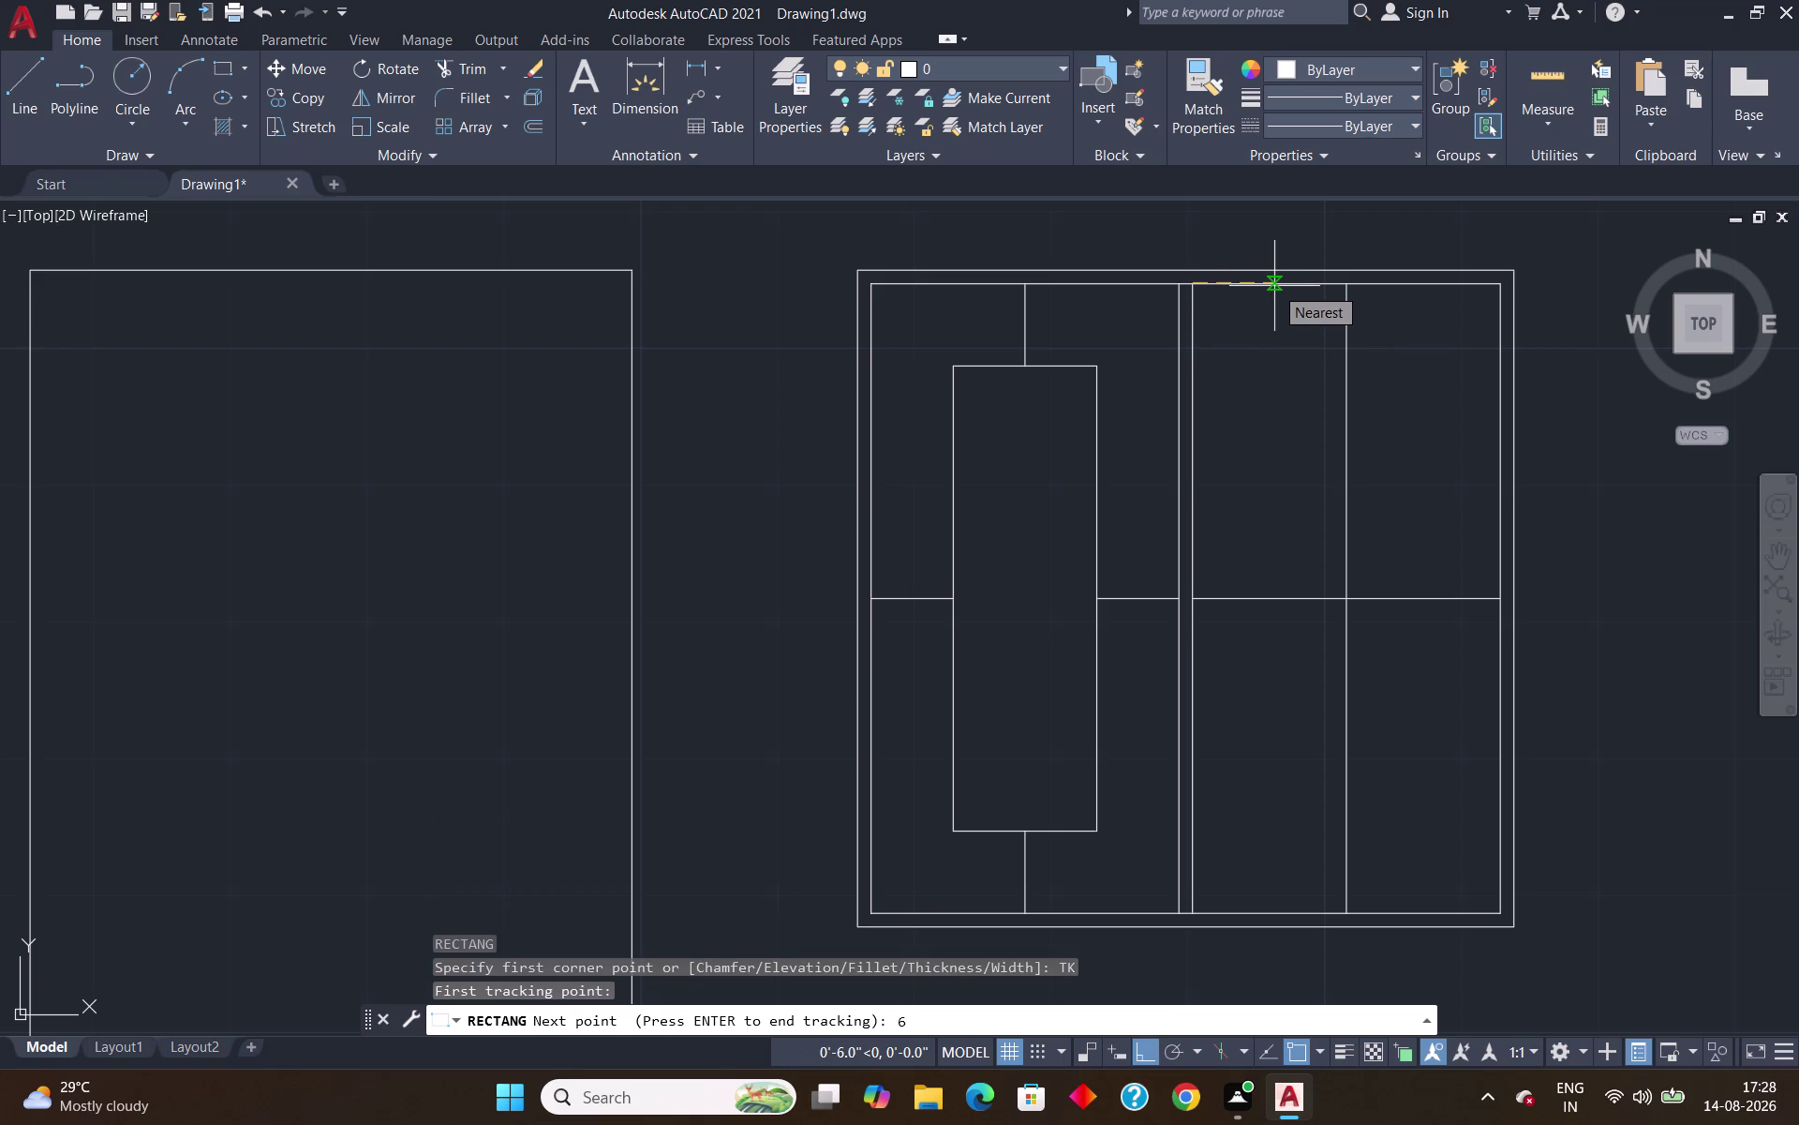
key(Return)
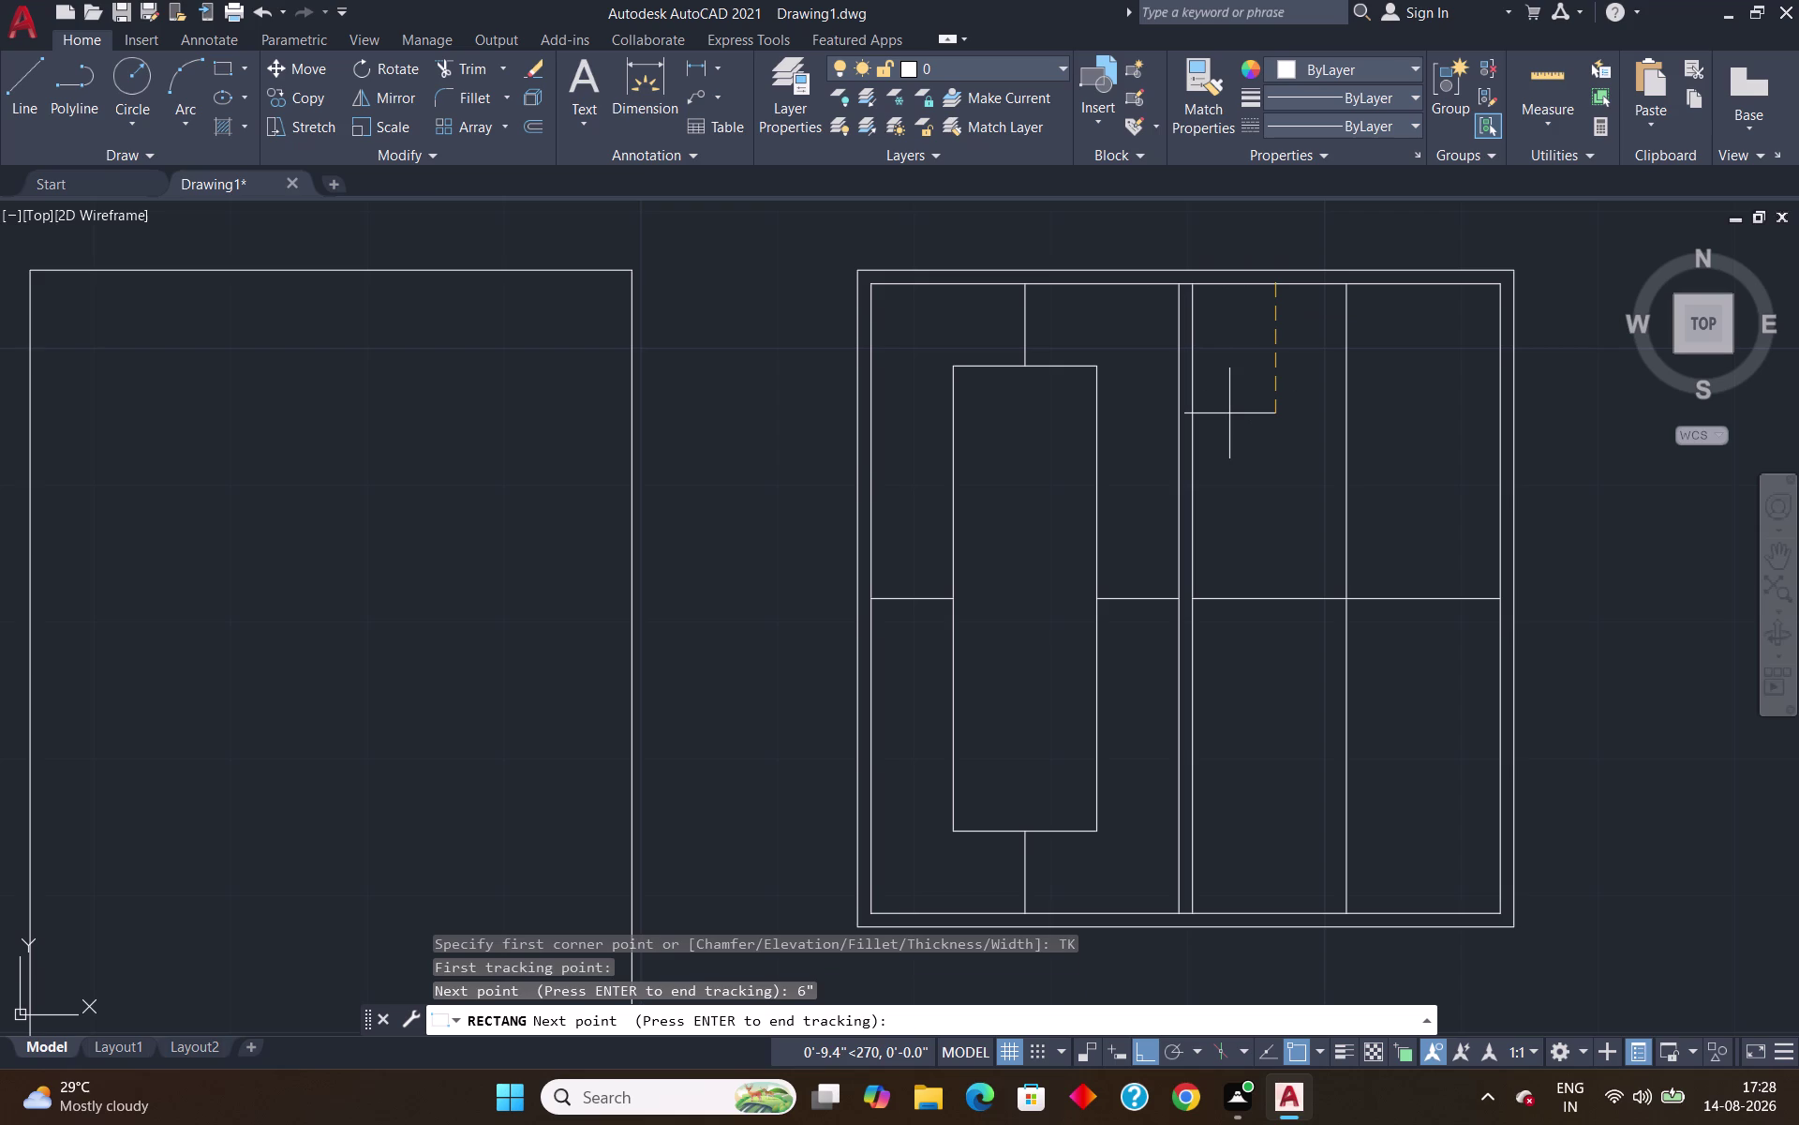
key(6)
key(shift+quotedbl)
key(Return)
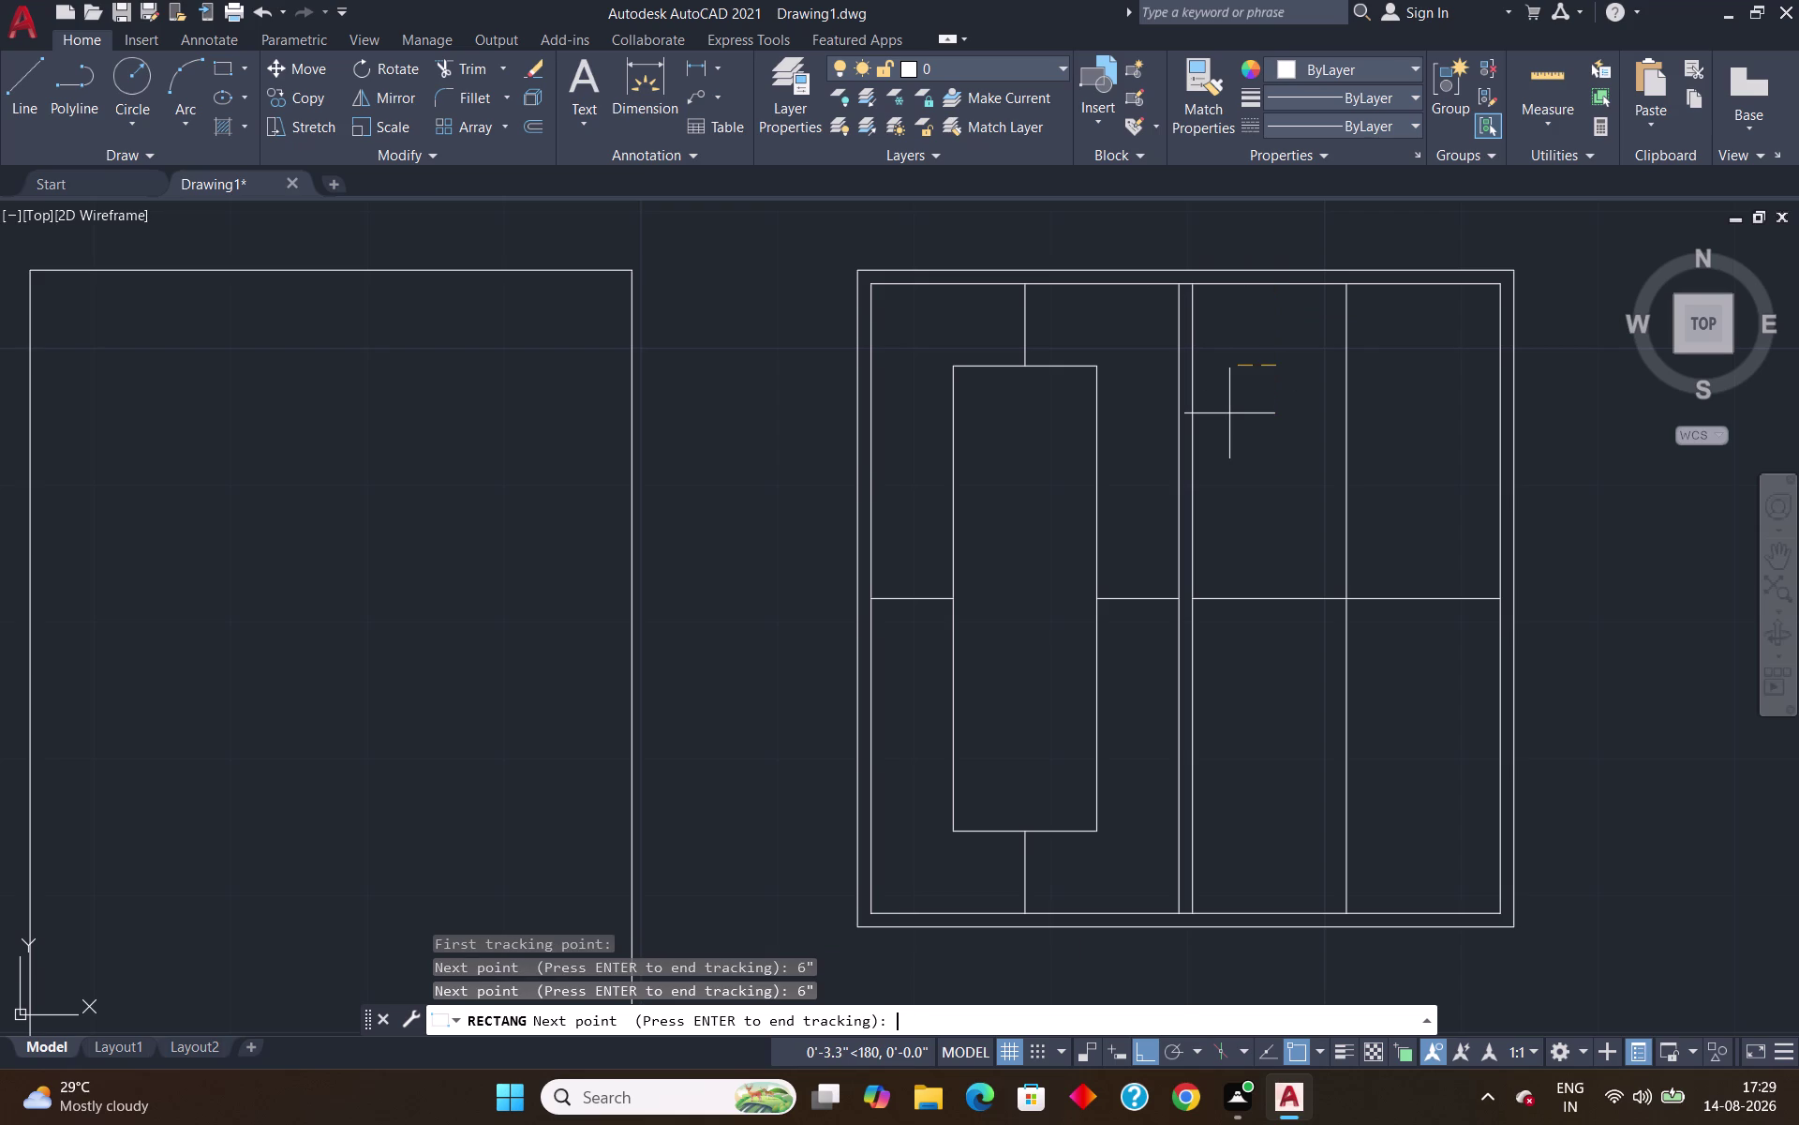
key(Return)
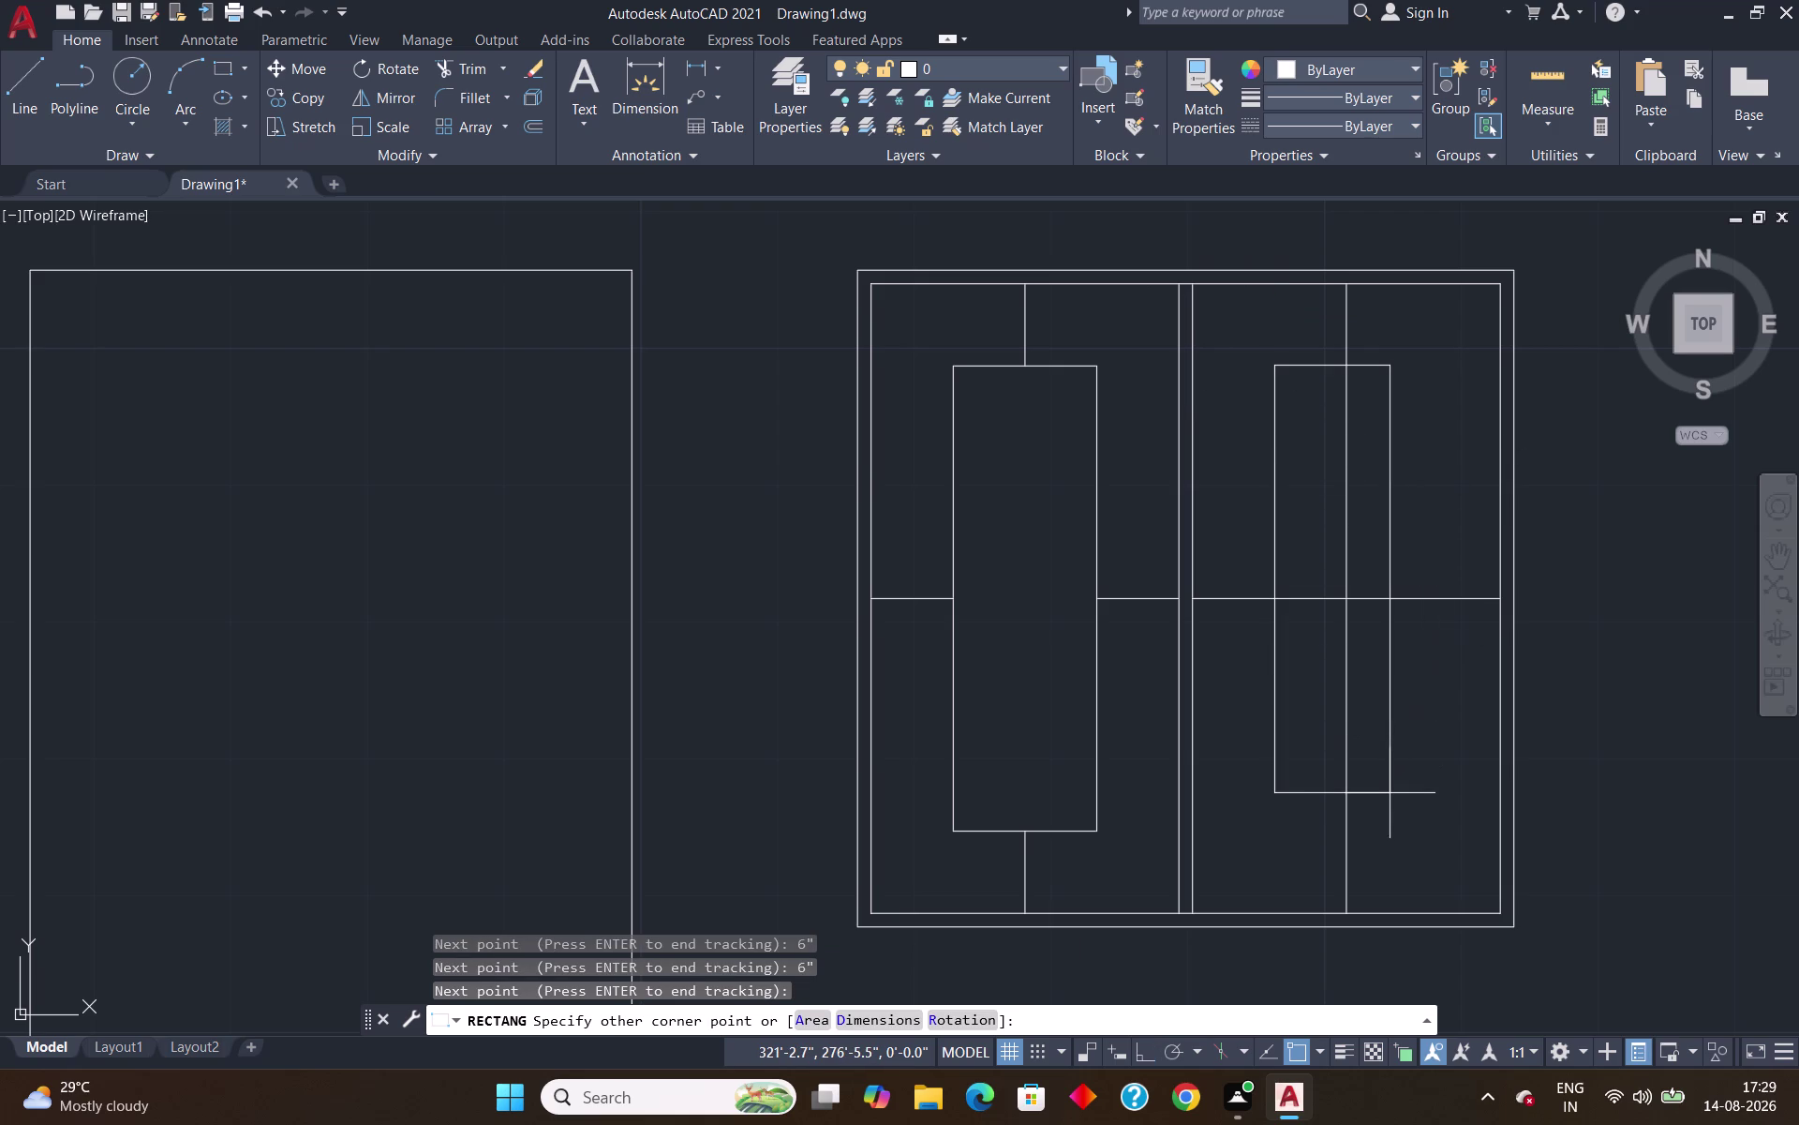
Accept the 10.5" by 2'-10" dimensions and place the pane inside the right sash.
key(d)
key(Return)
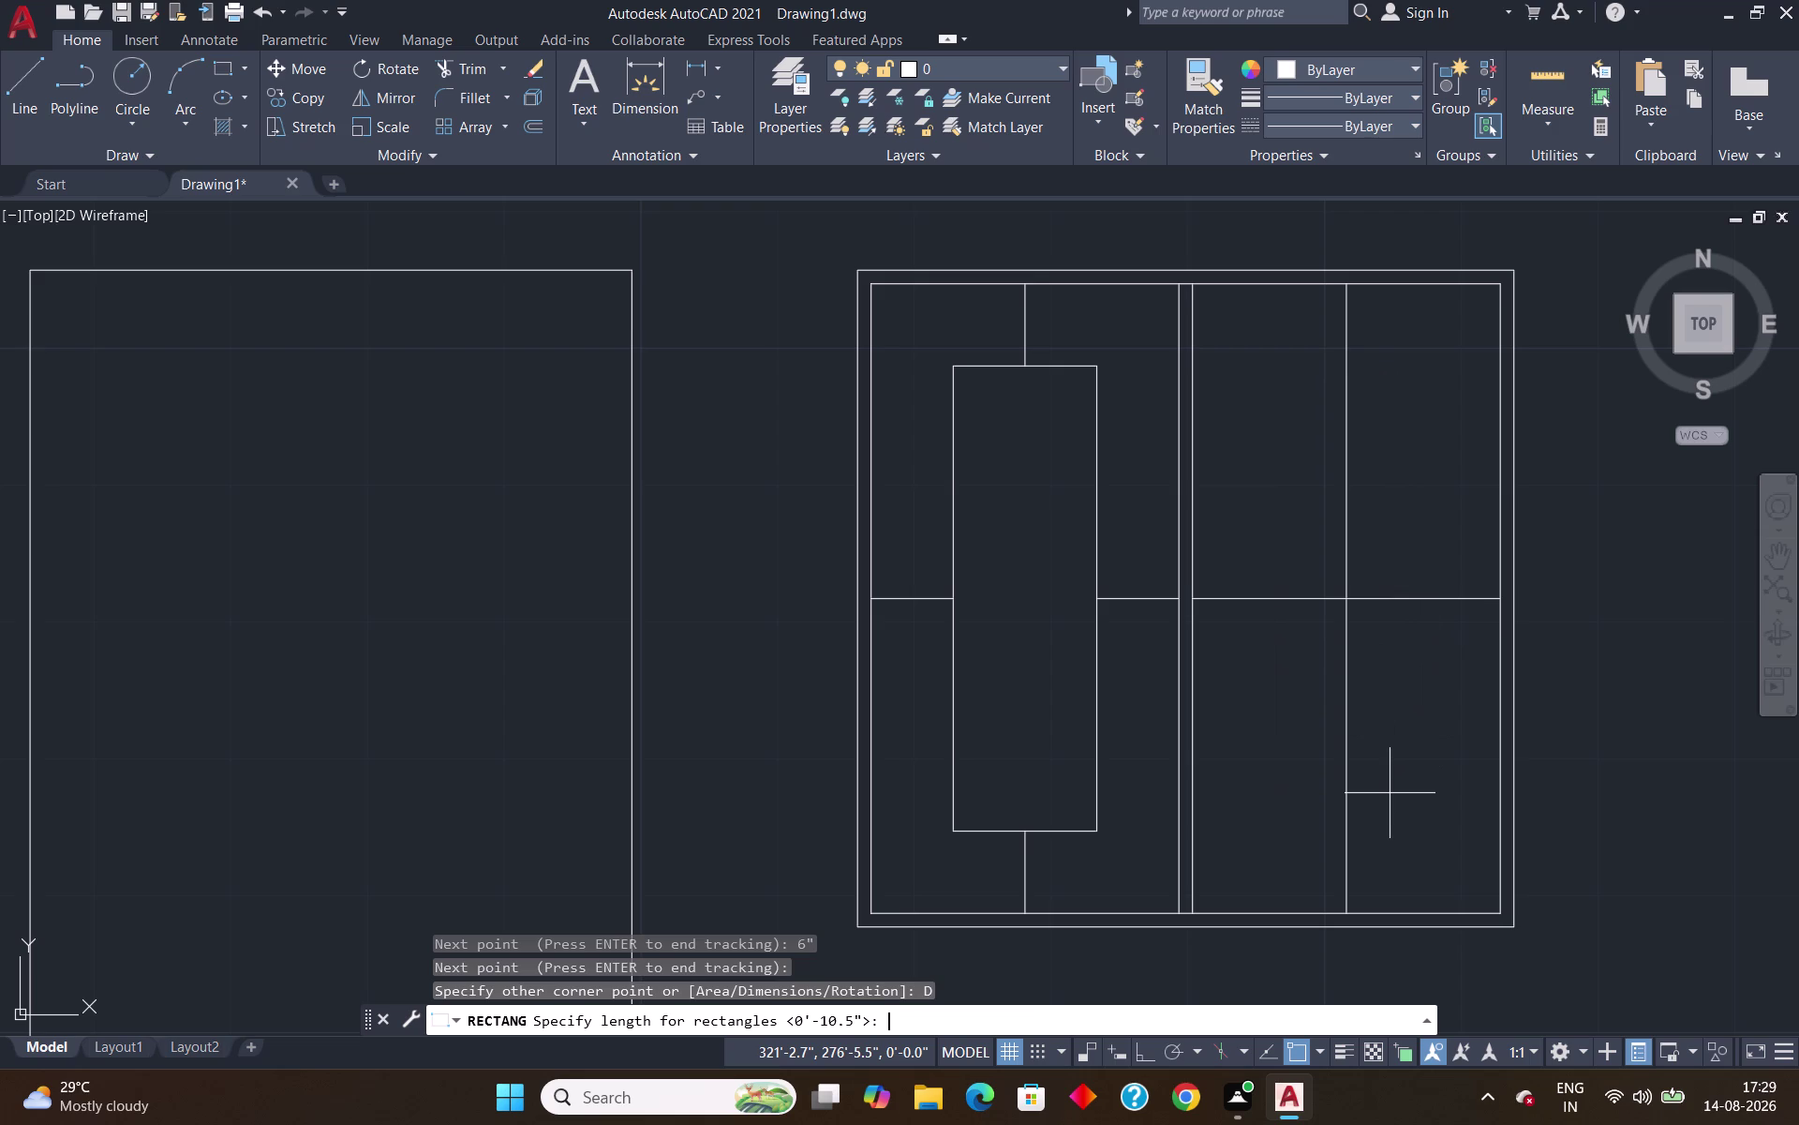
key(Return)
key(Return)
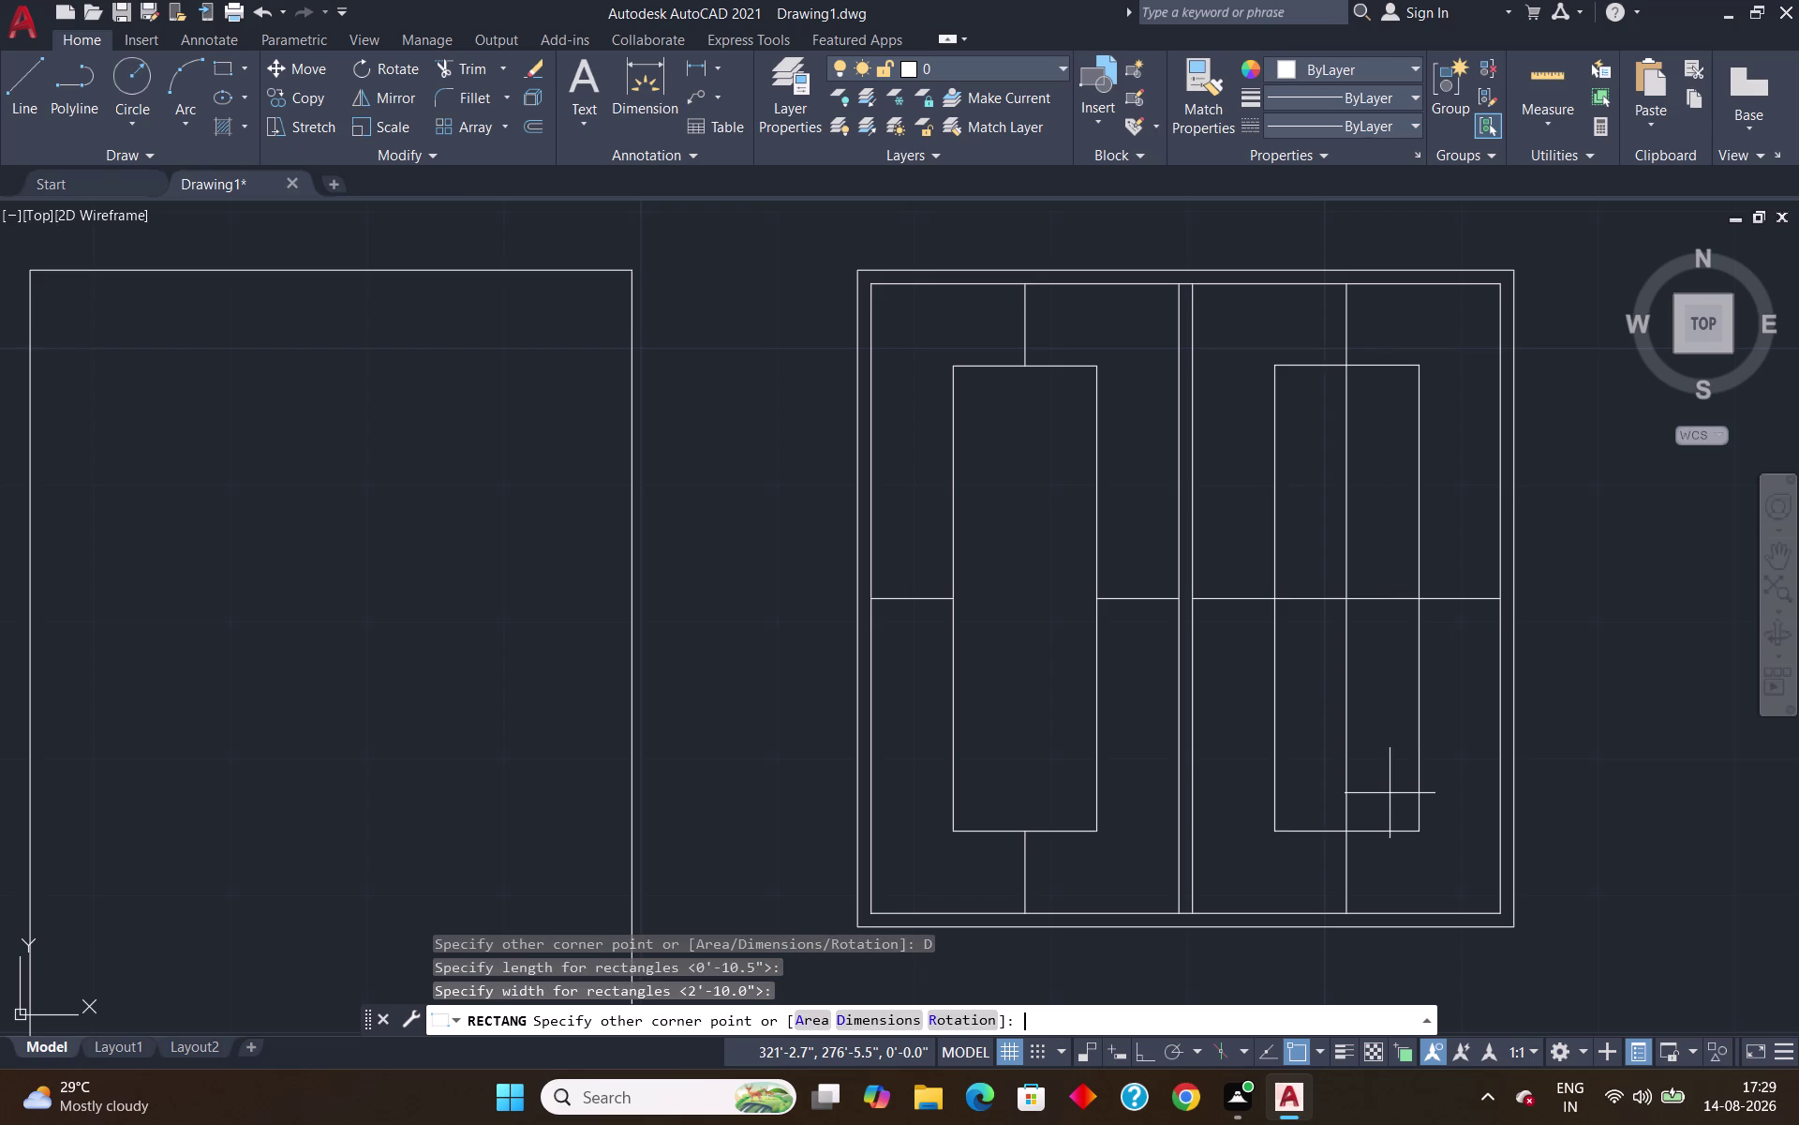
click(1440, 828)
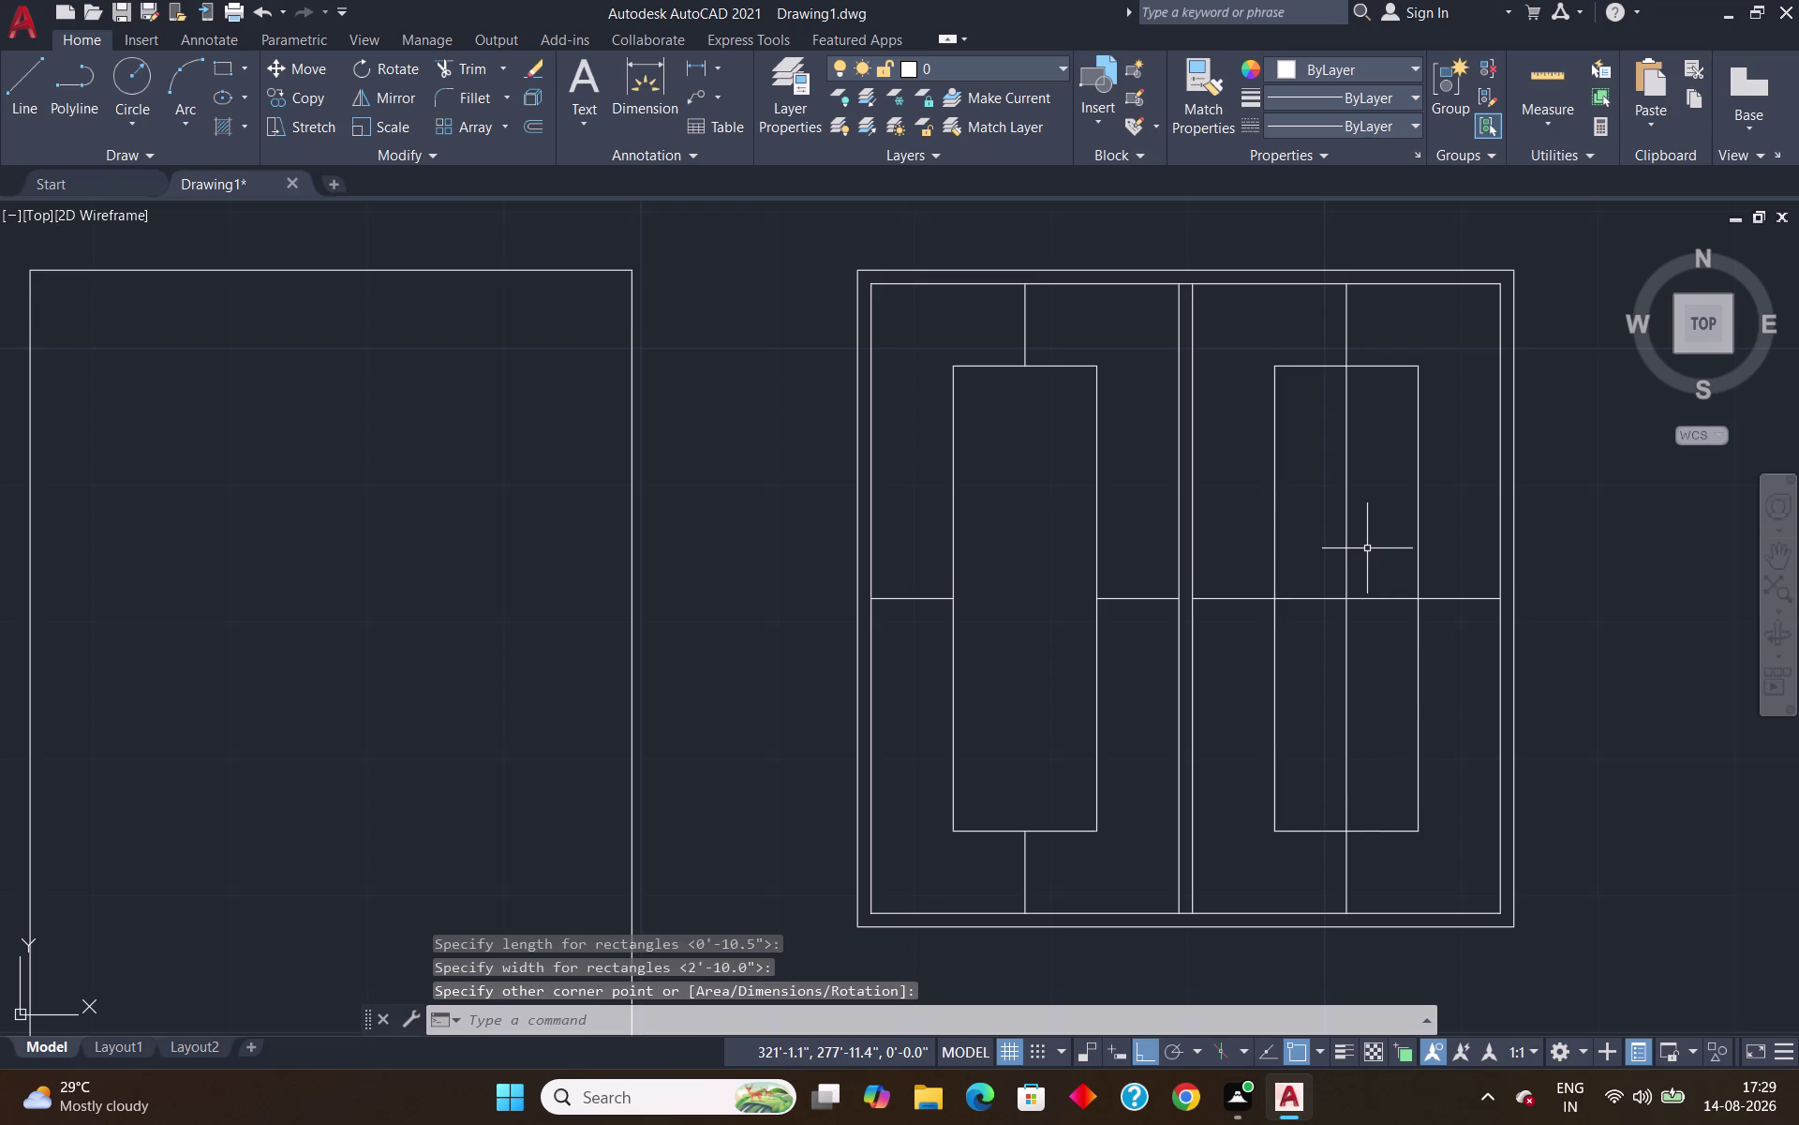
Trim the mullion lines crossing inside the new pane.
text(TR)
key(Return)
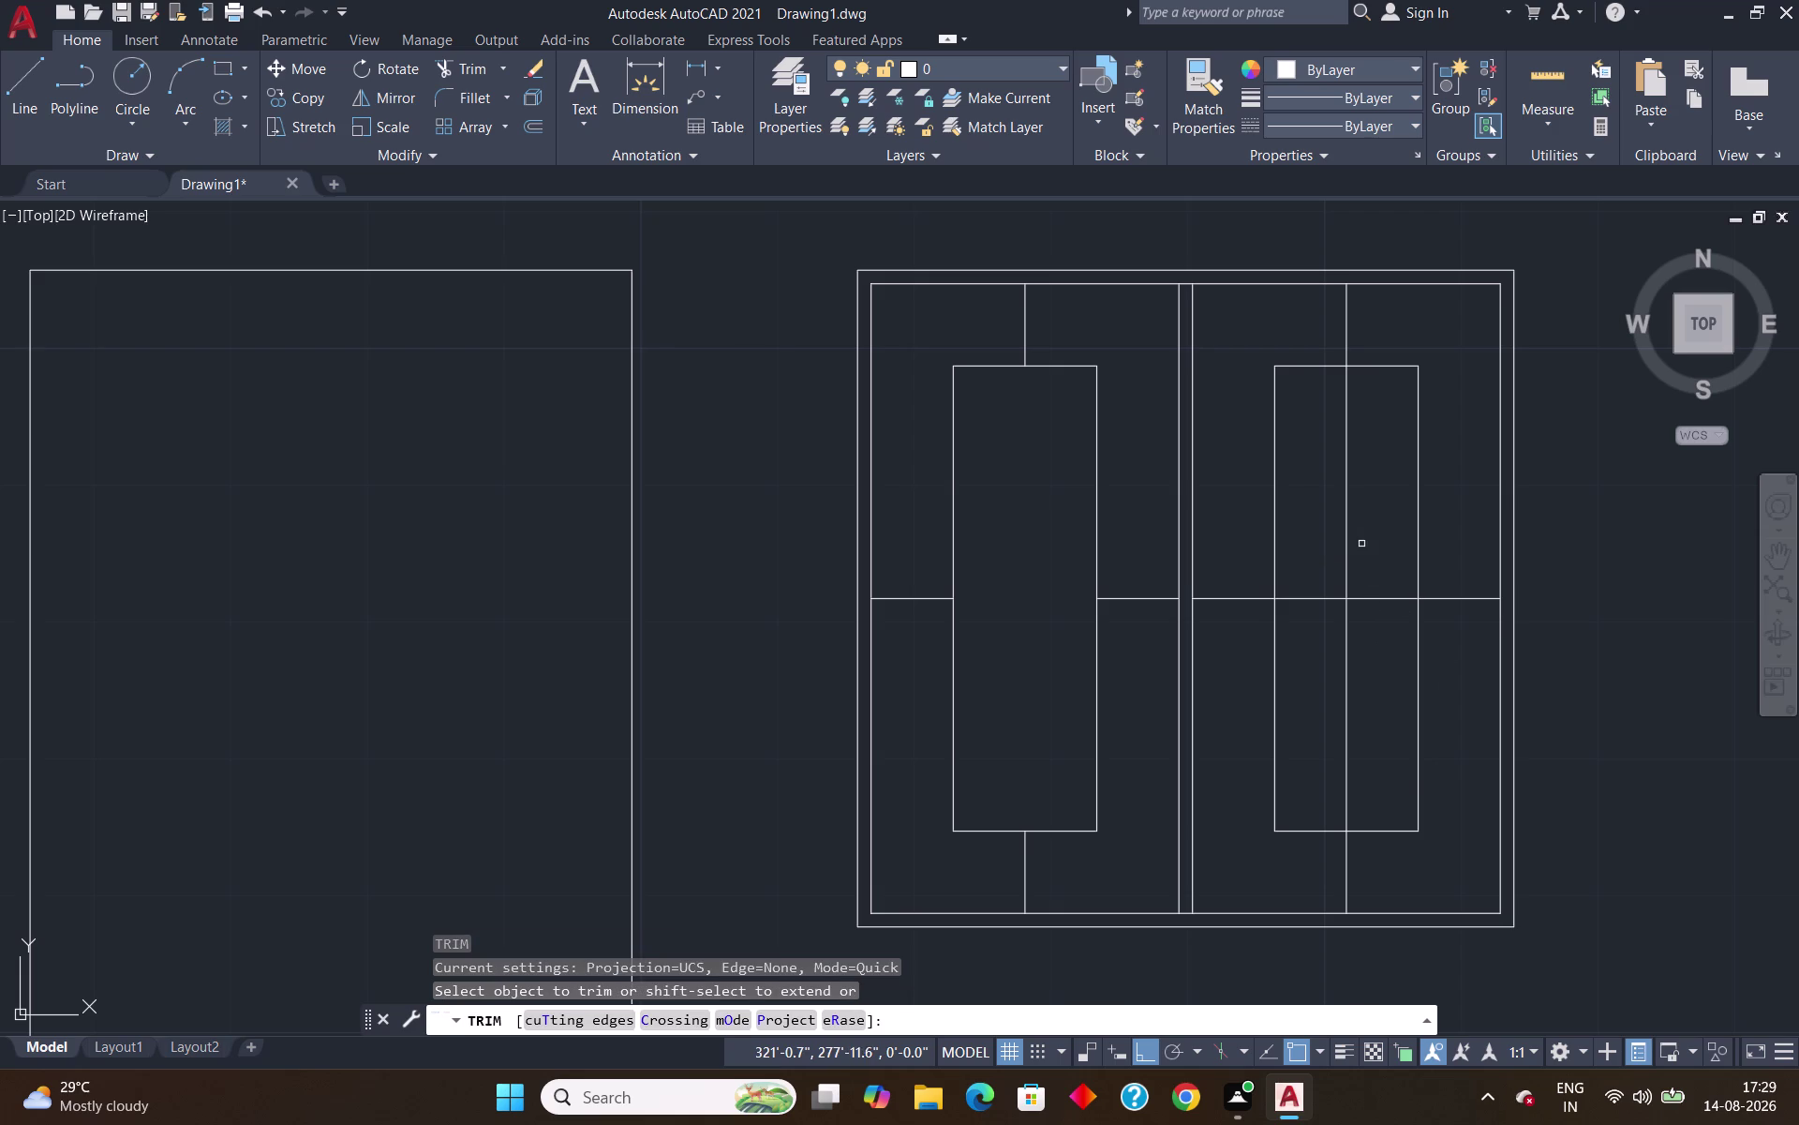
click(1349, 521)
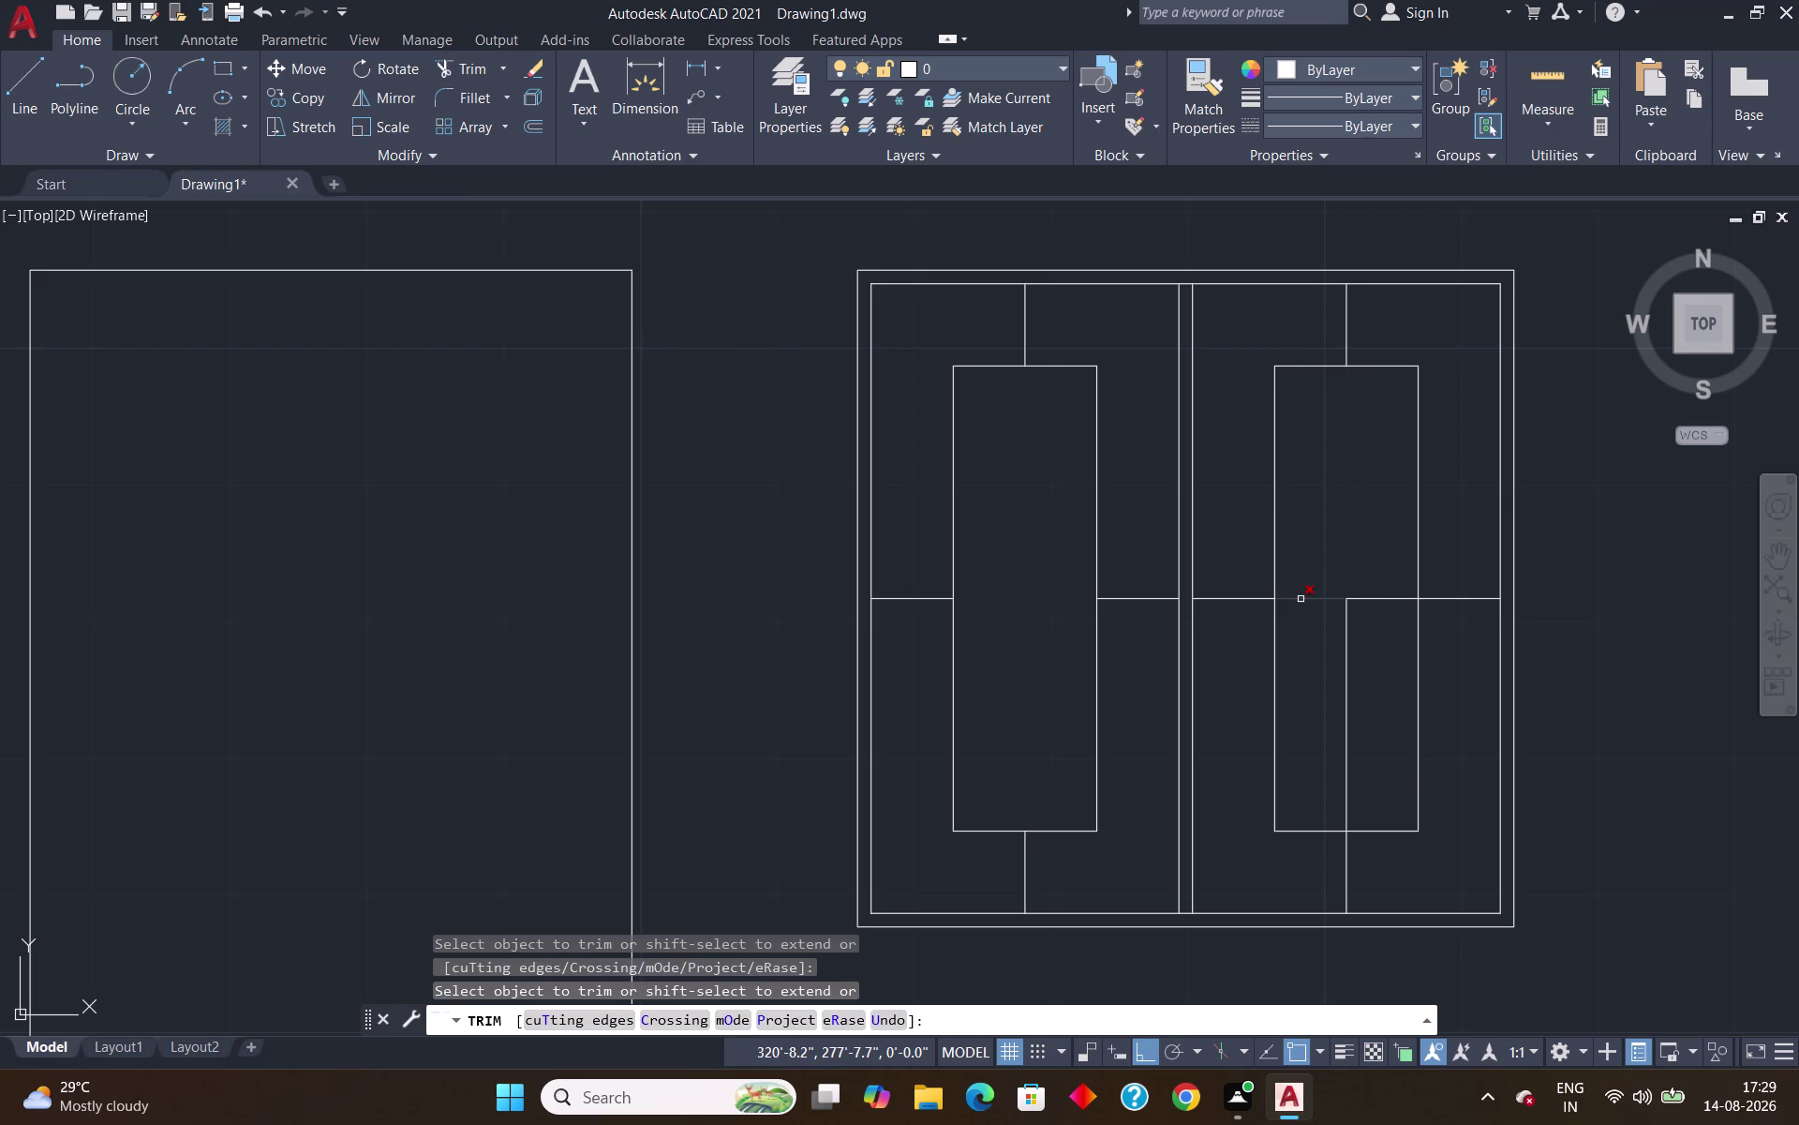
click(1300, 599)
click(1348, 635)
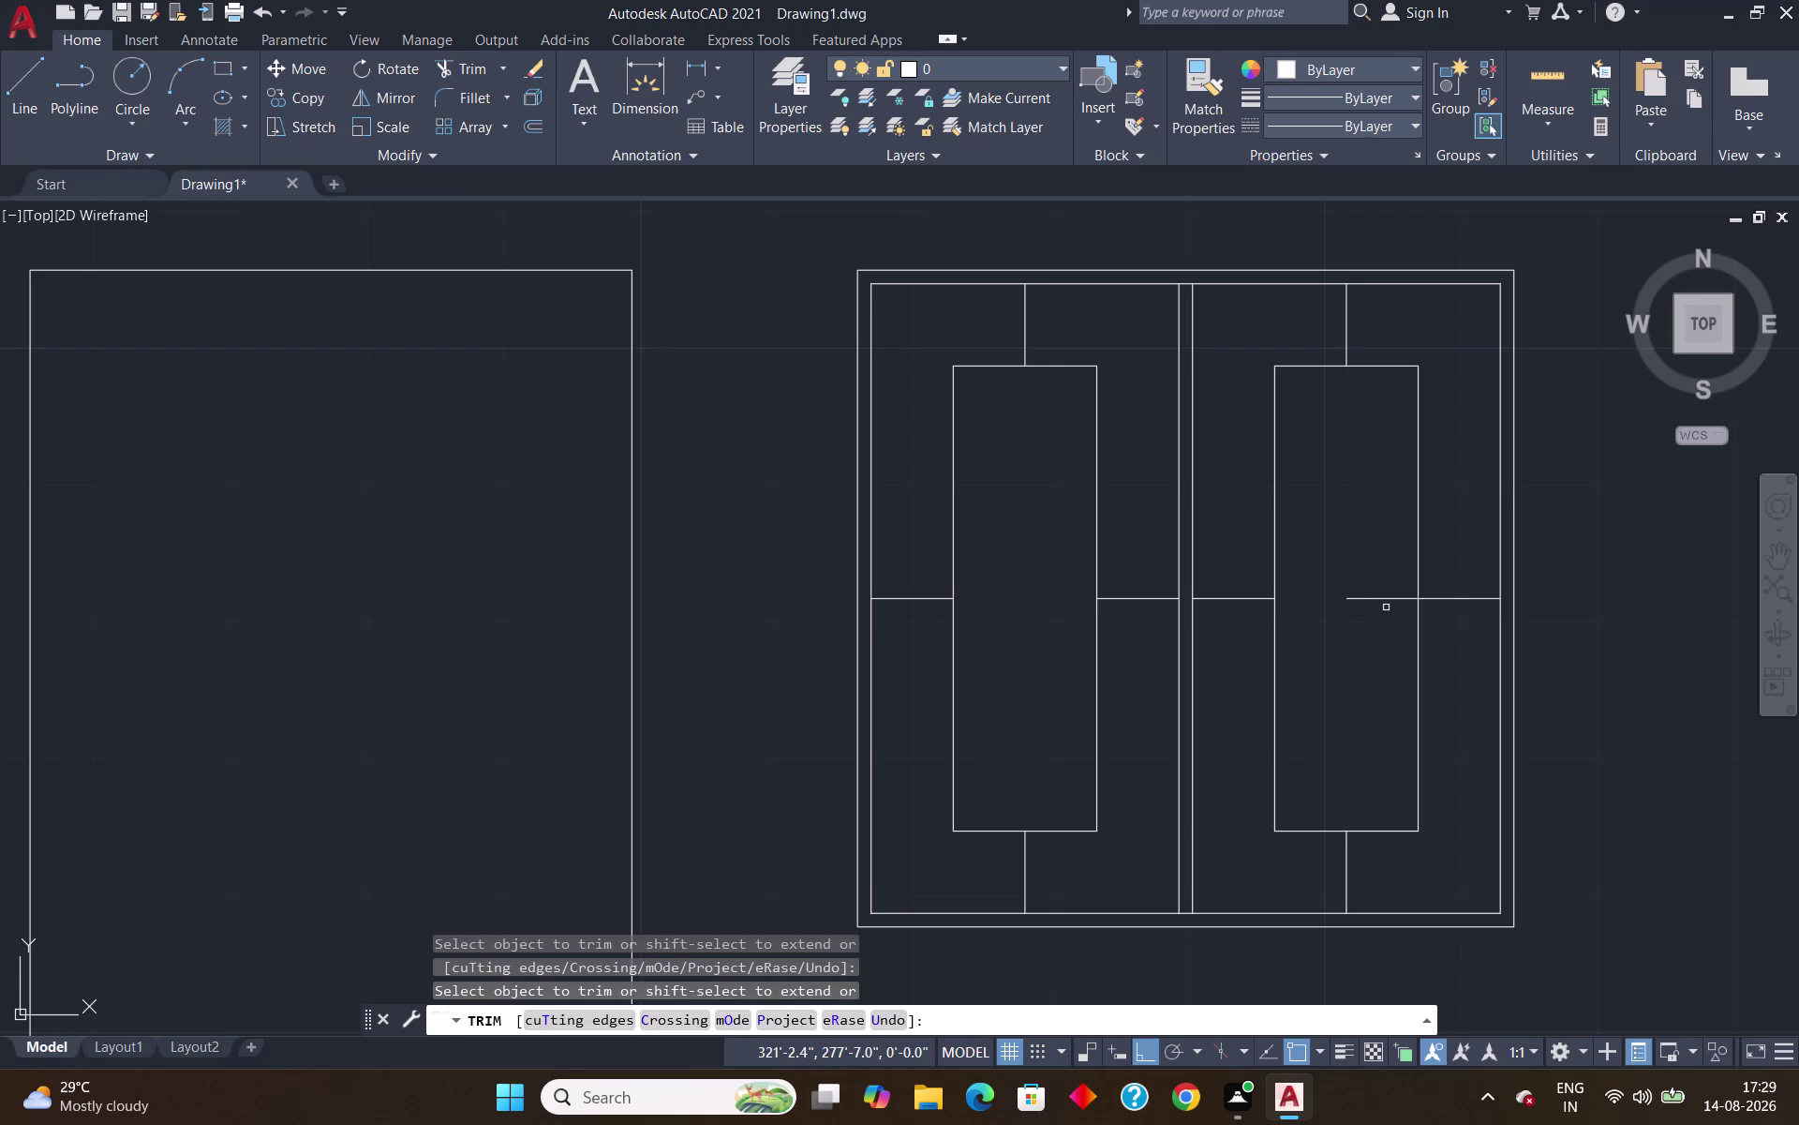
drag(1387, 594, 1386, 620)
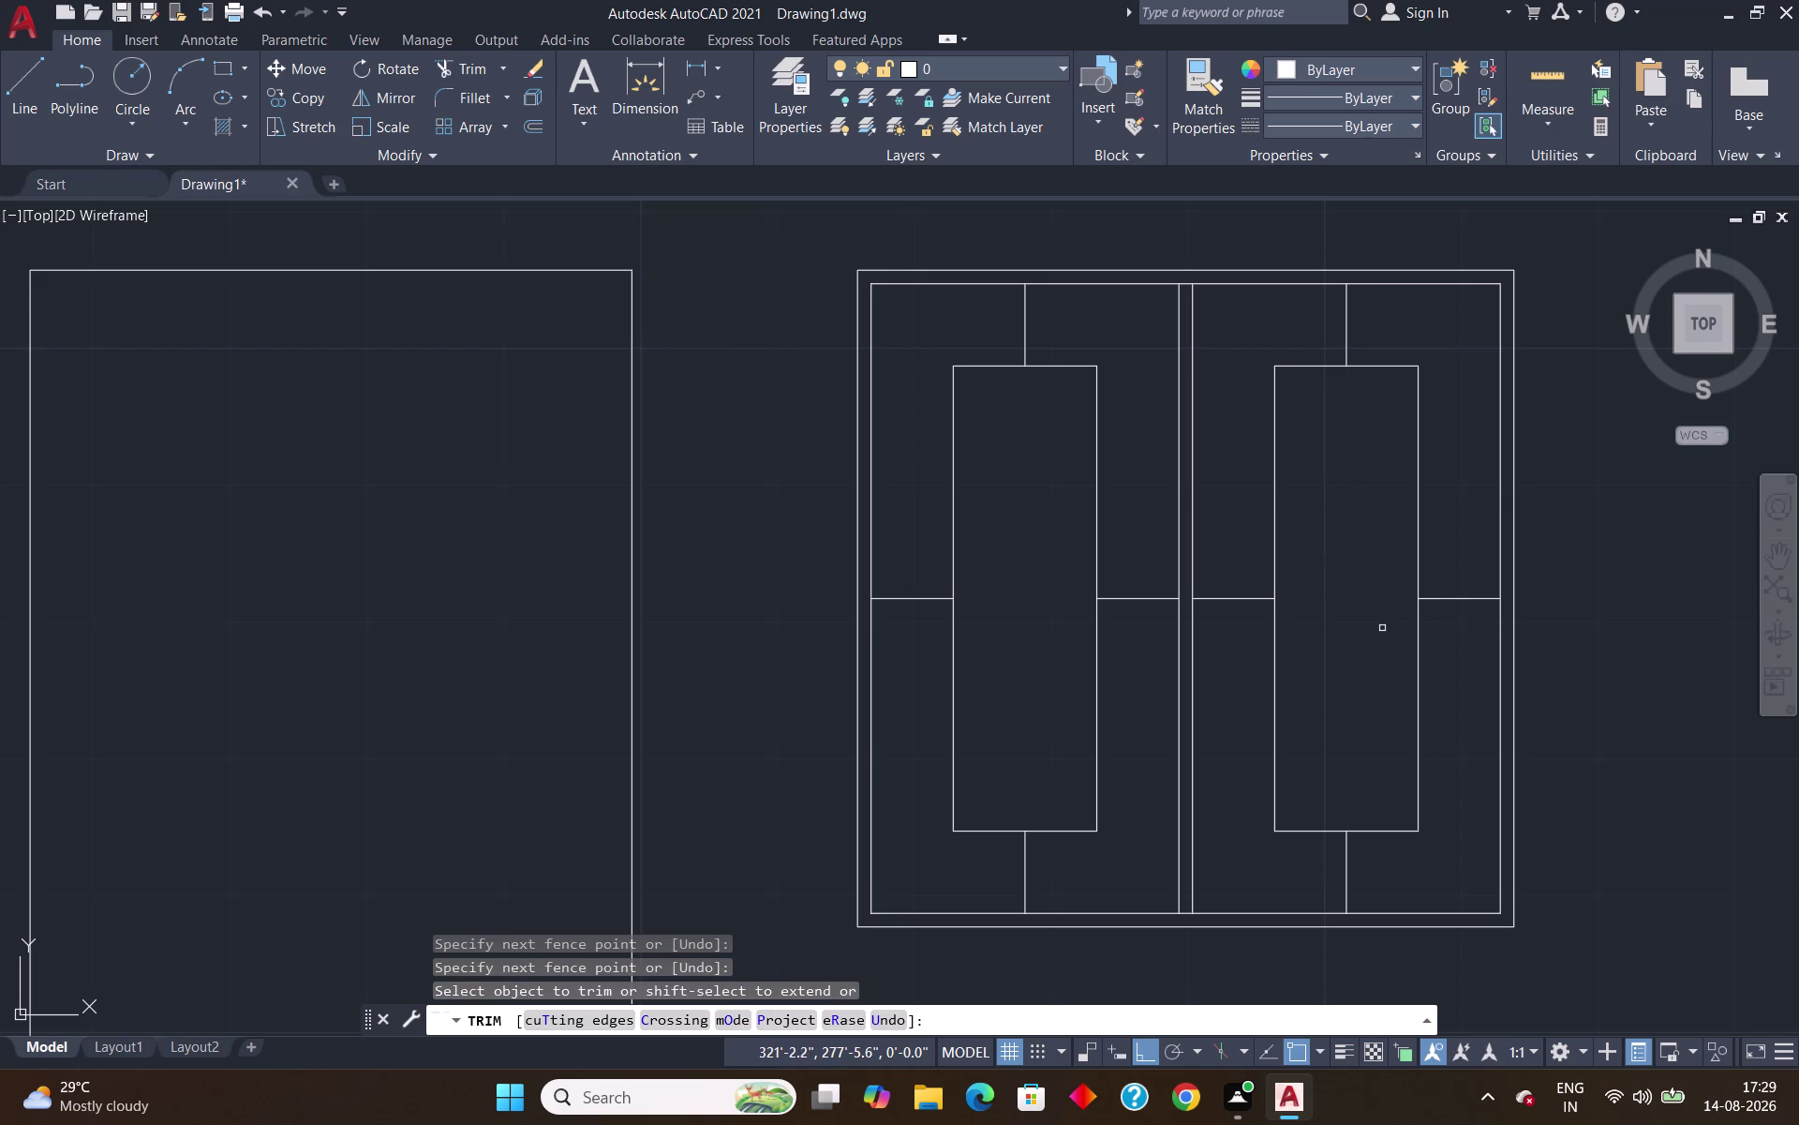
key(Return)
Zoom around the ground floor to view the door and two-pane window.
scroll(down, 3)
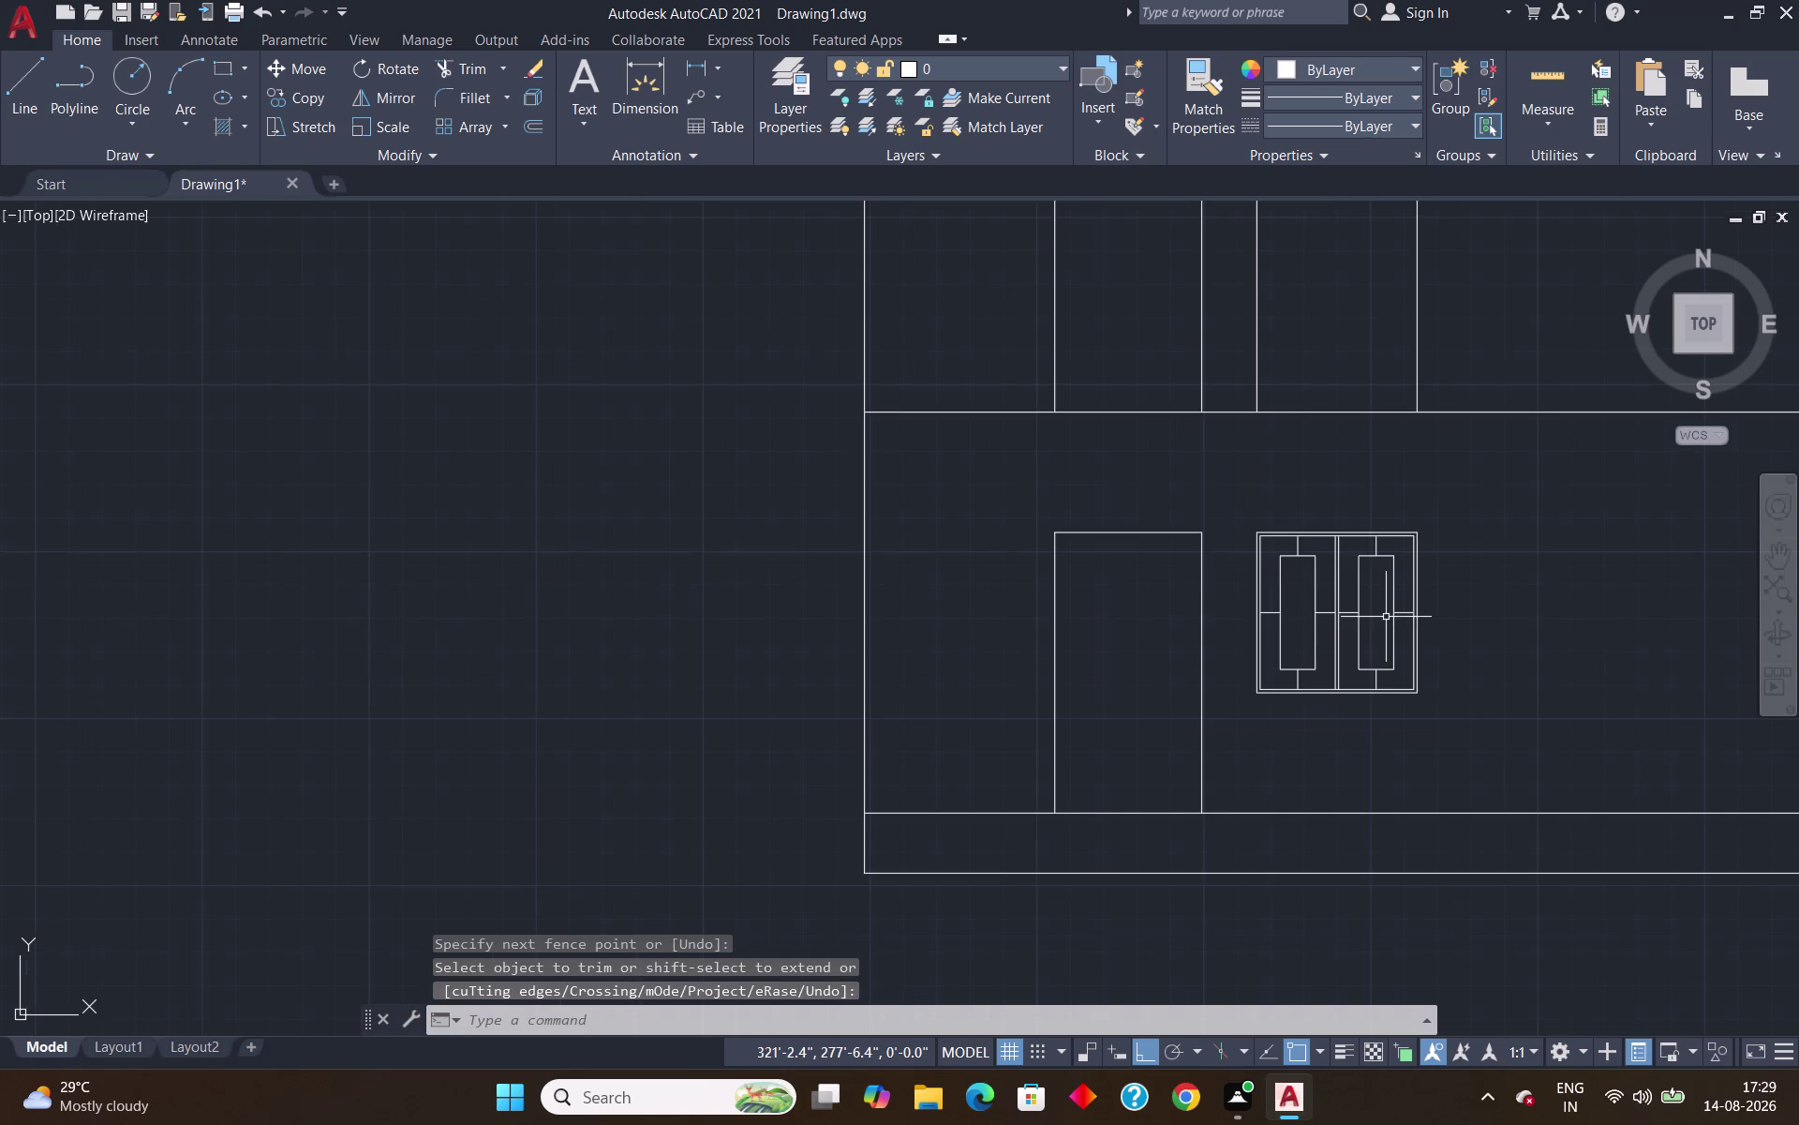
scroll(down, 3)
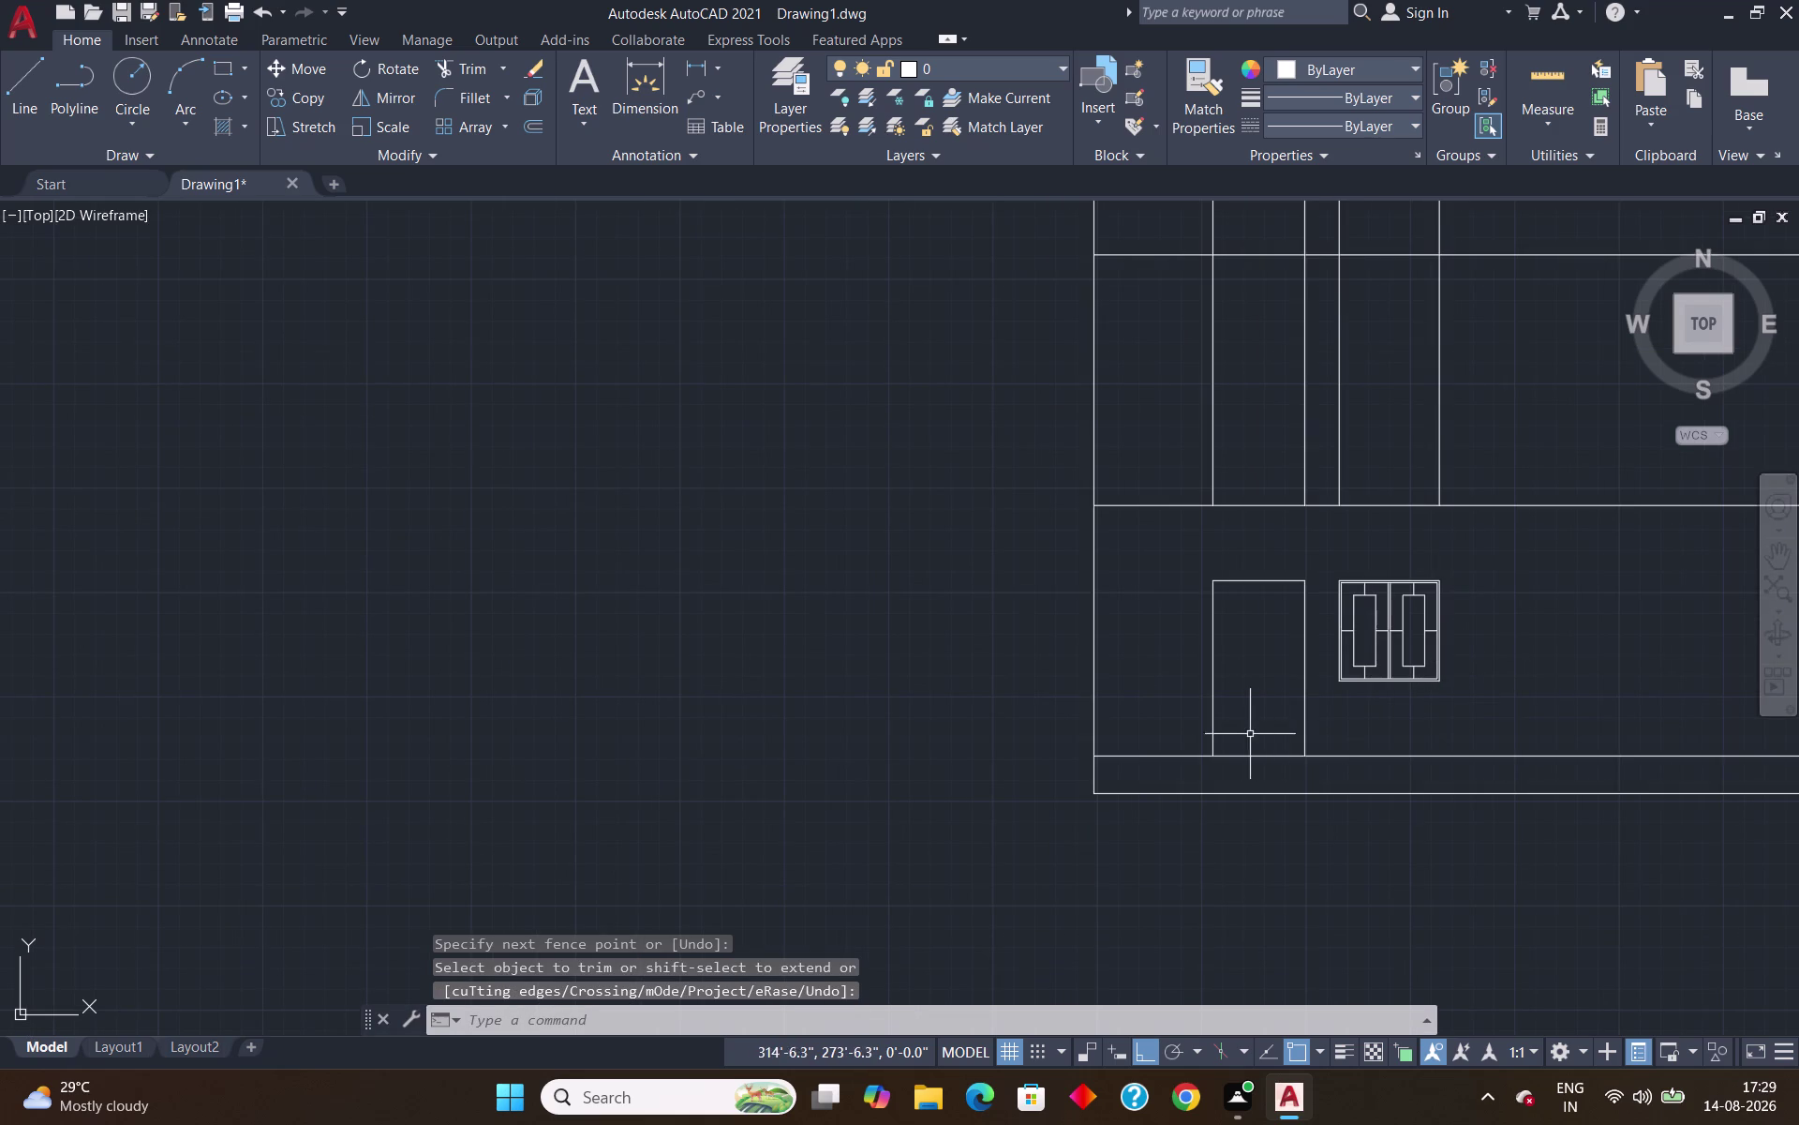
scroll(down, 3)
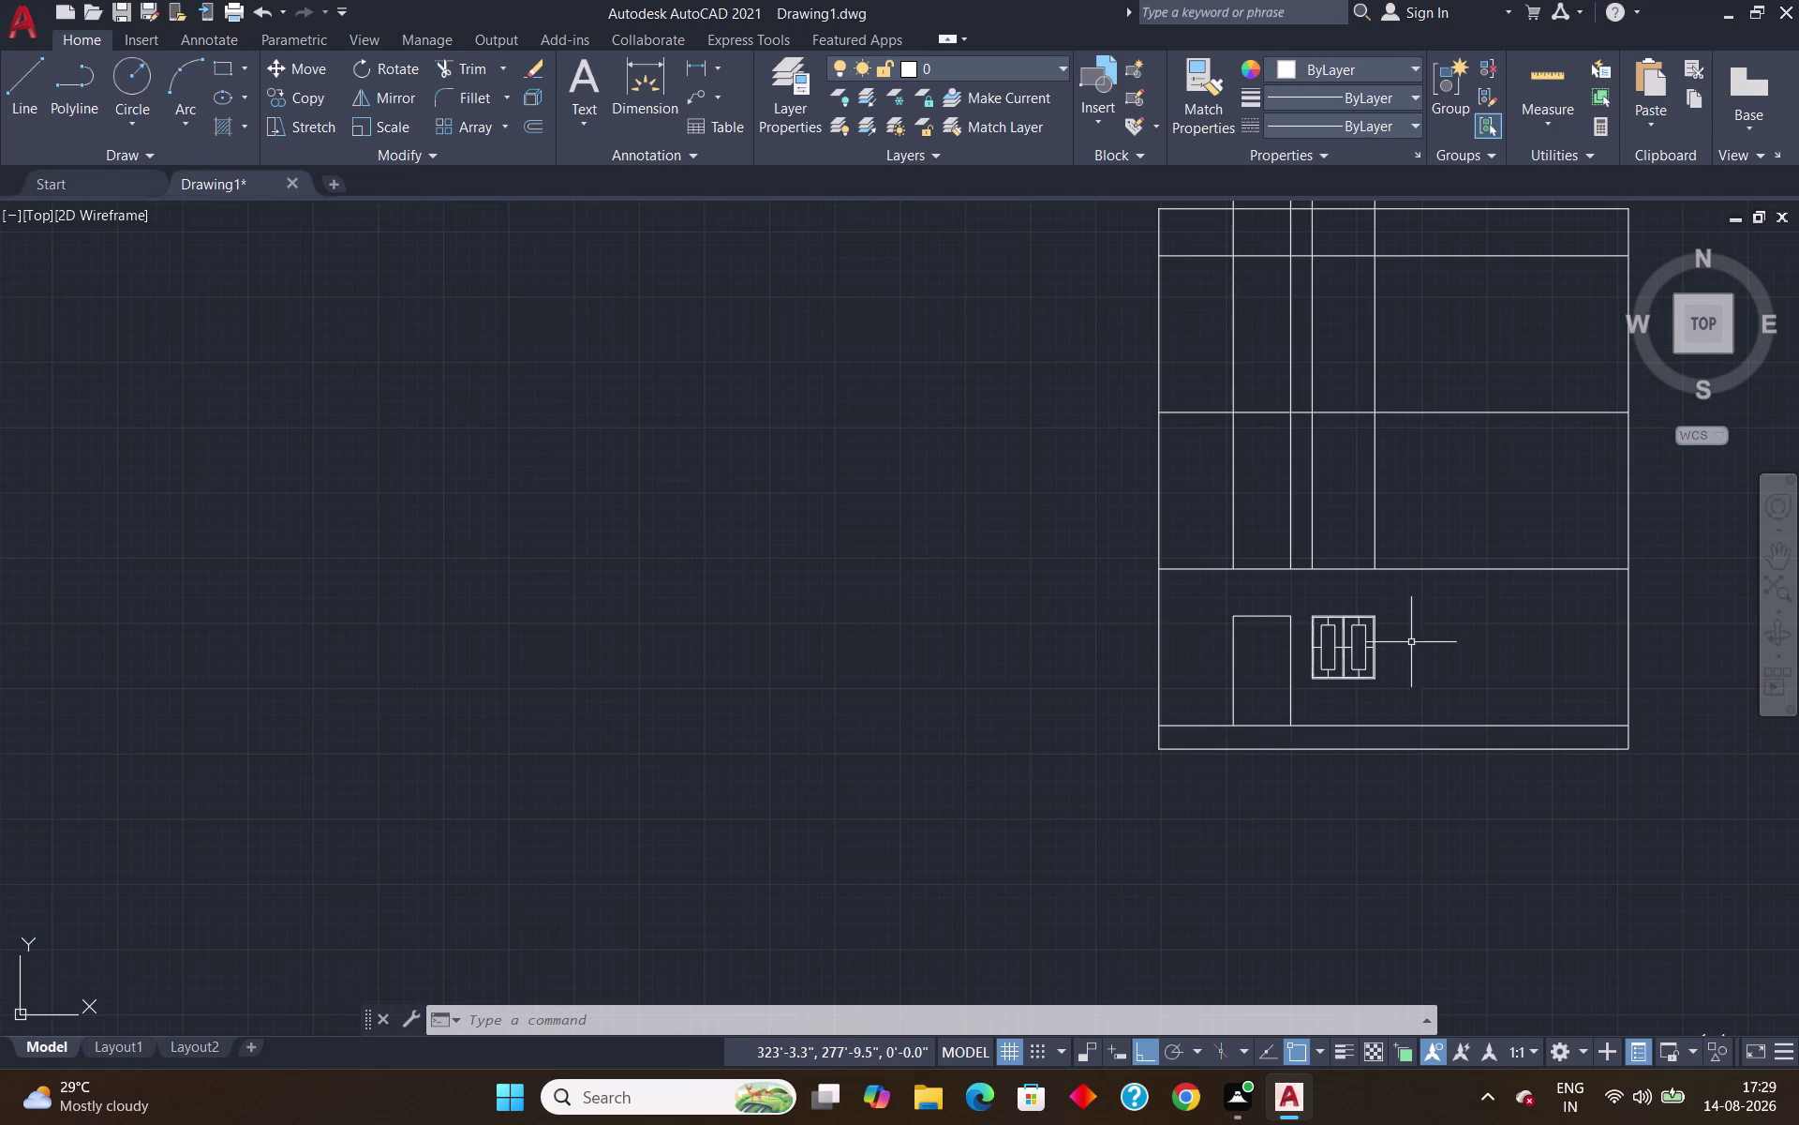
scroll(up, 3)
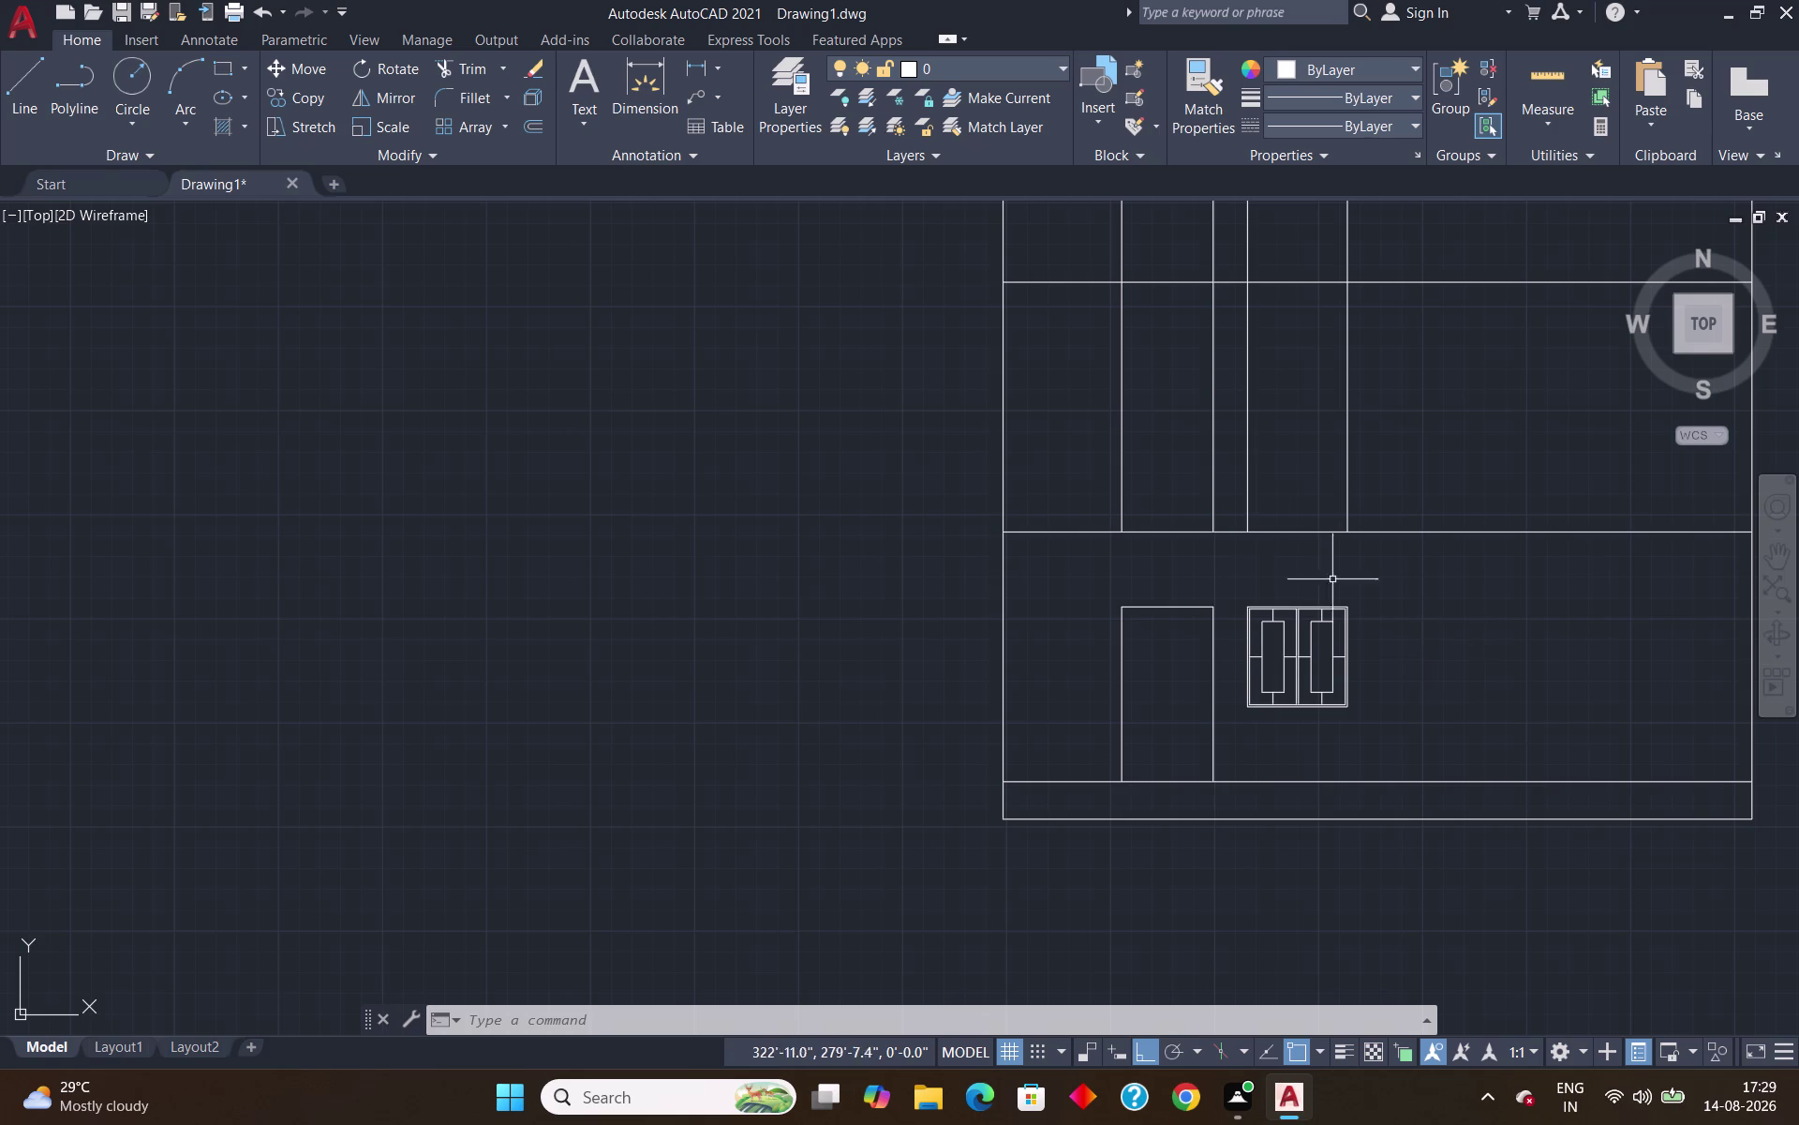
Offset the first-floor line 3' upward to make the sill line.
key(o)
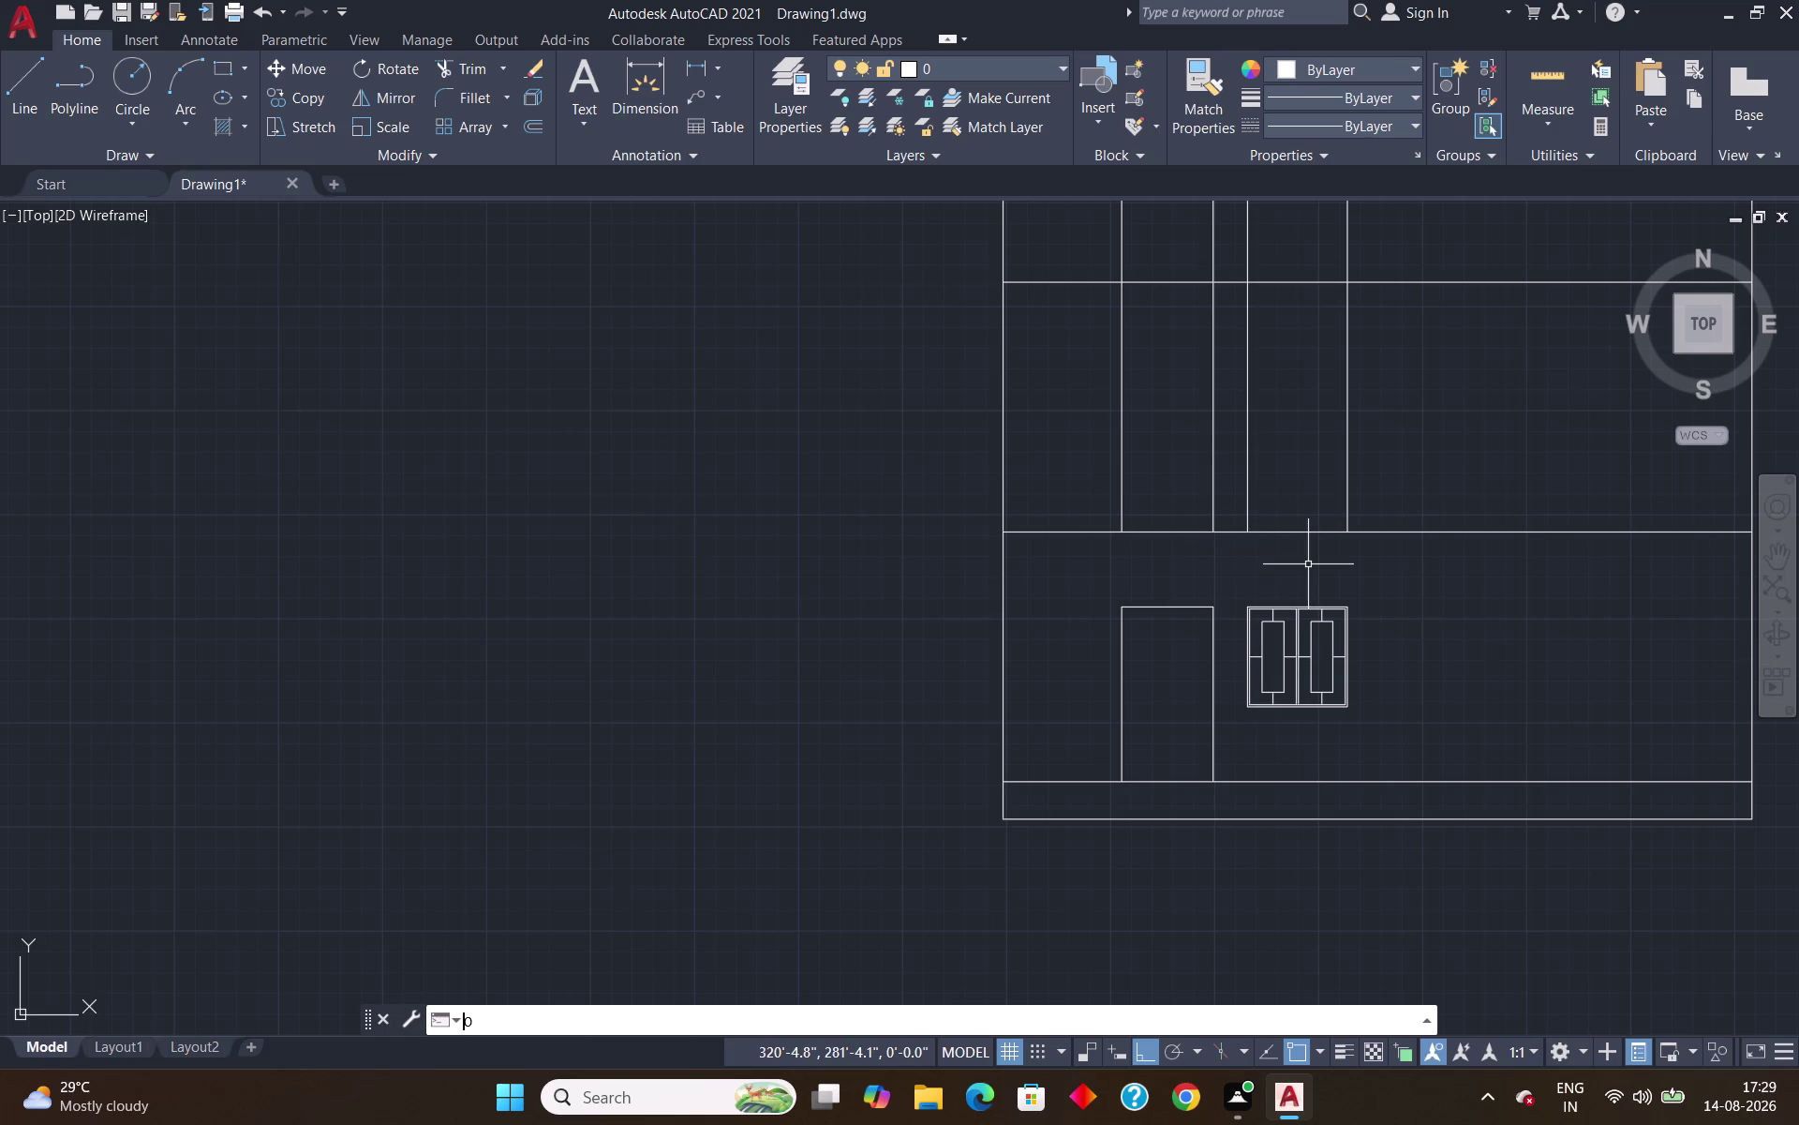
key(Return)
text(3')
key(Return)
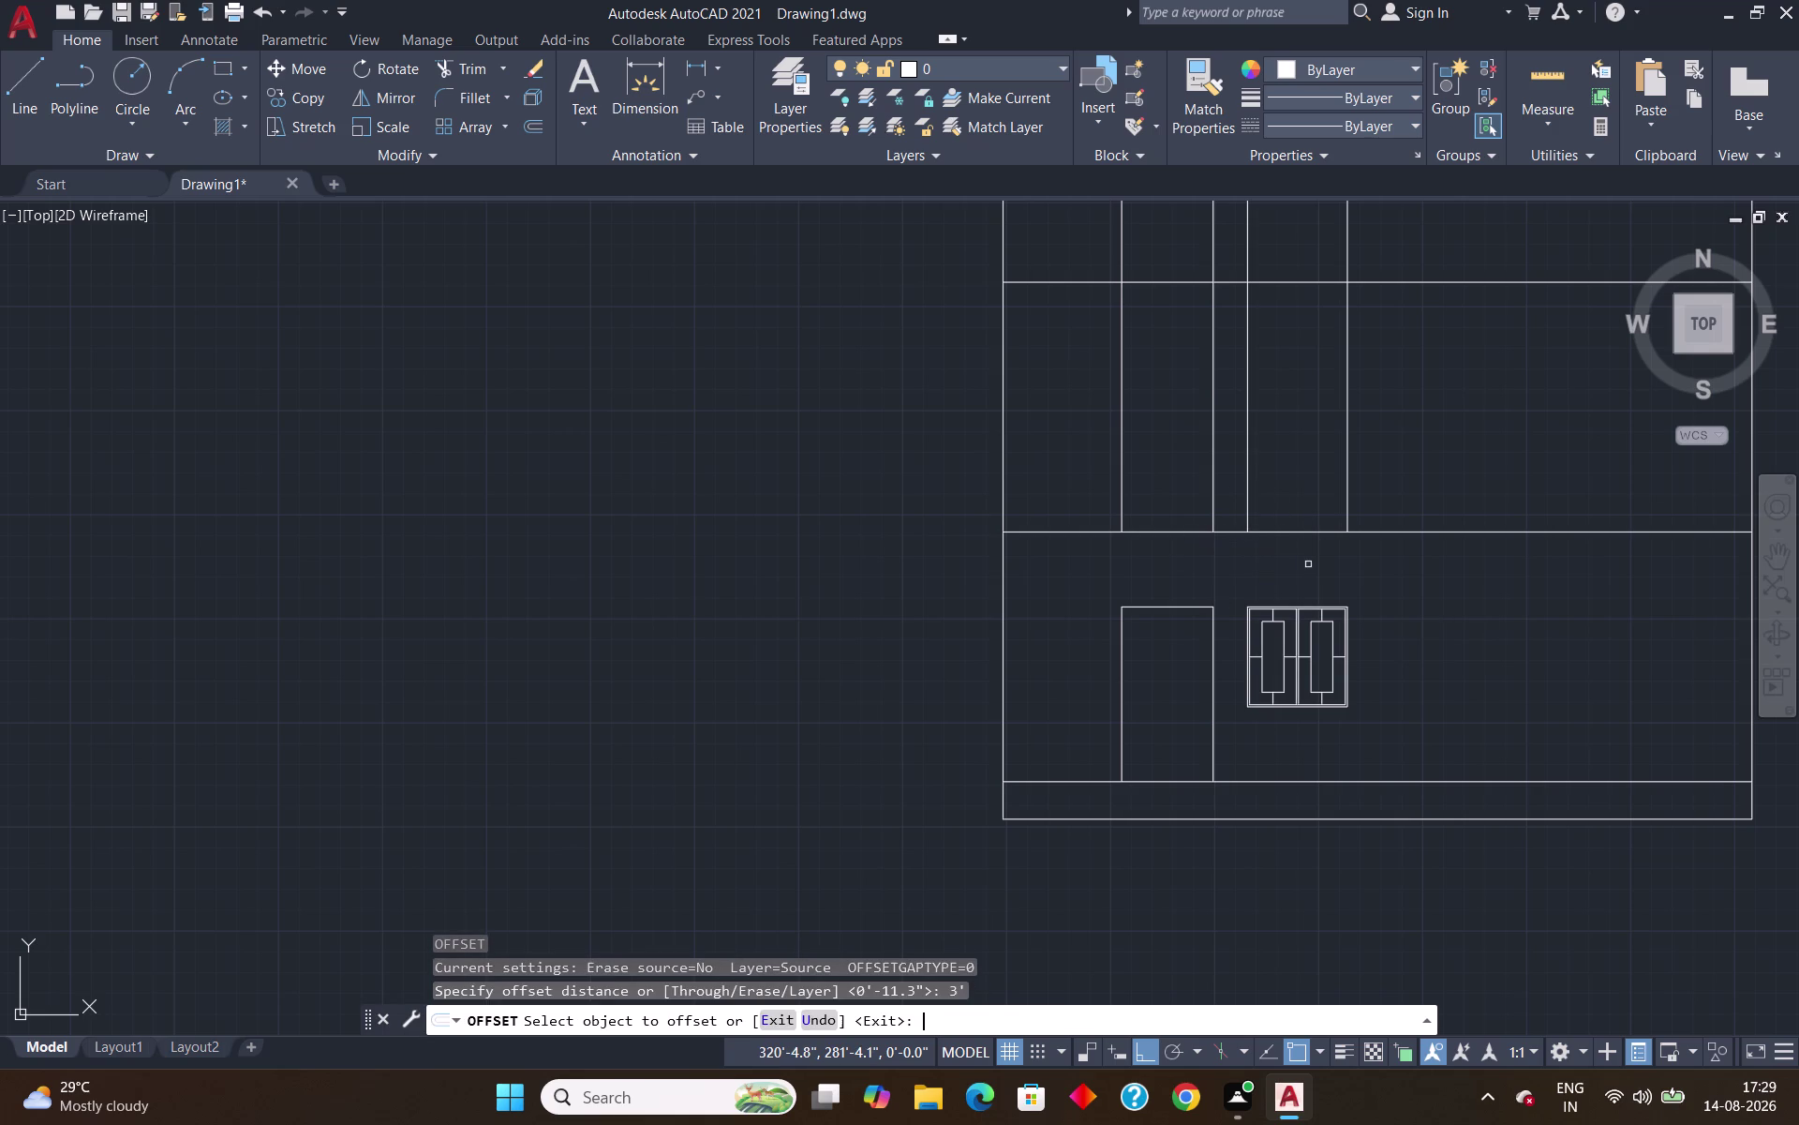
click(1286, 530)
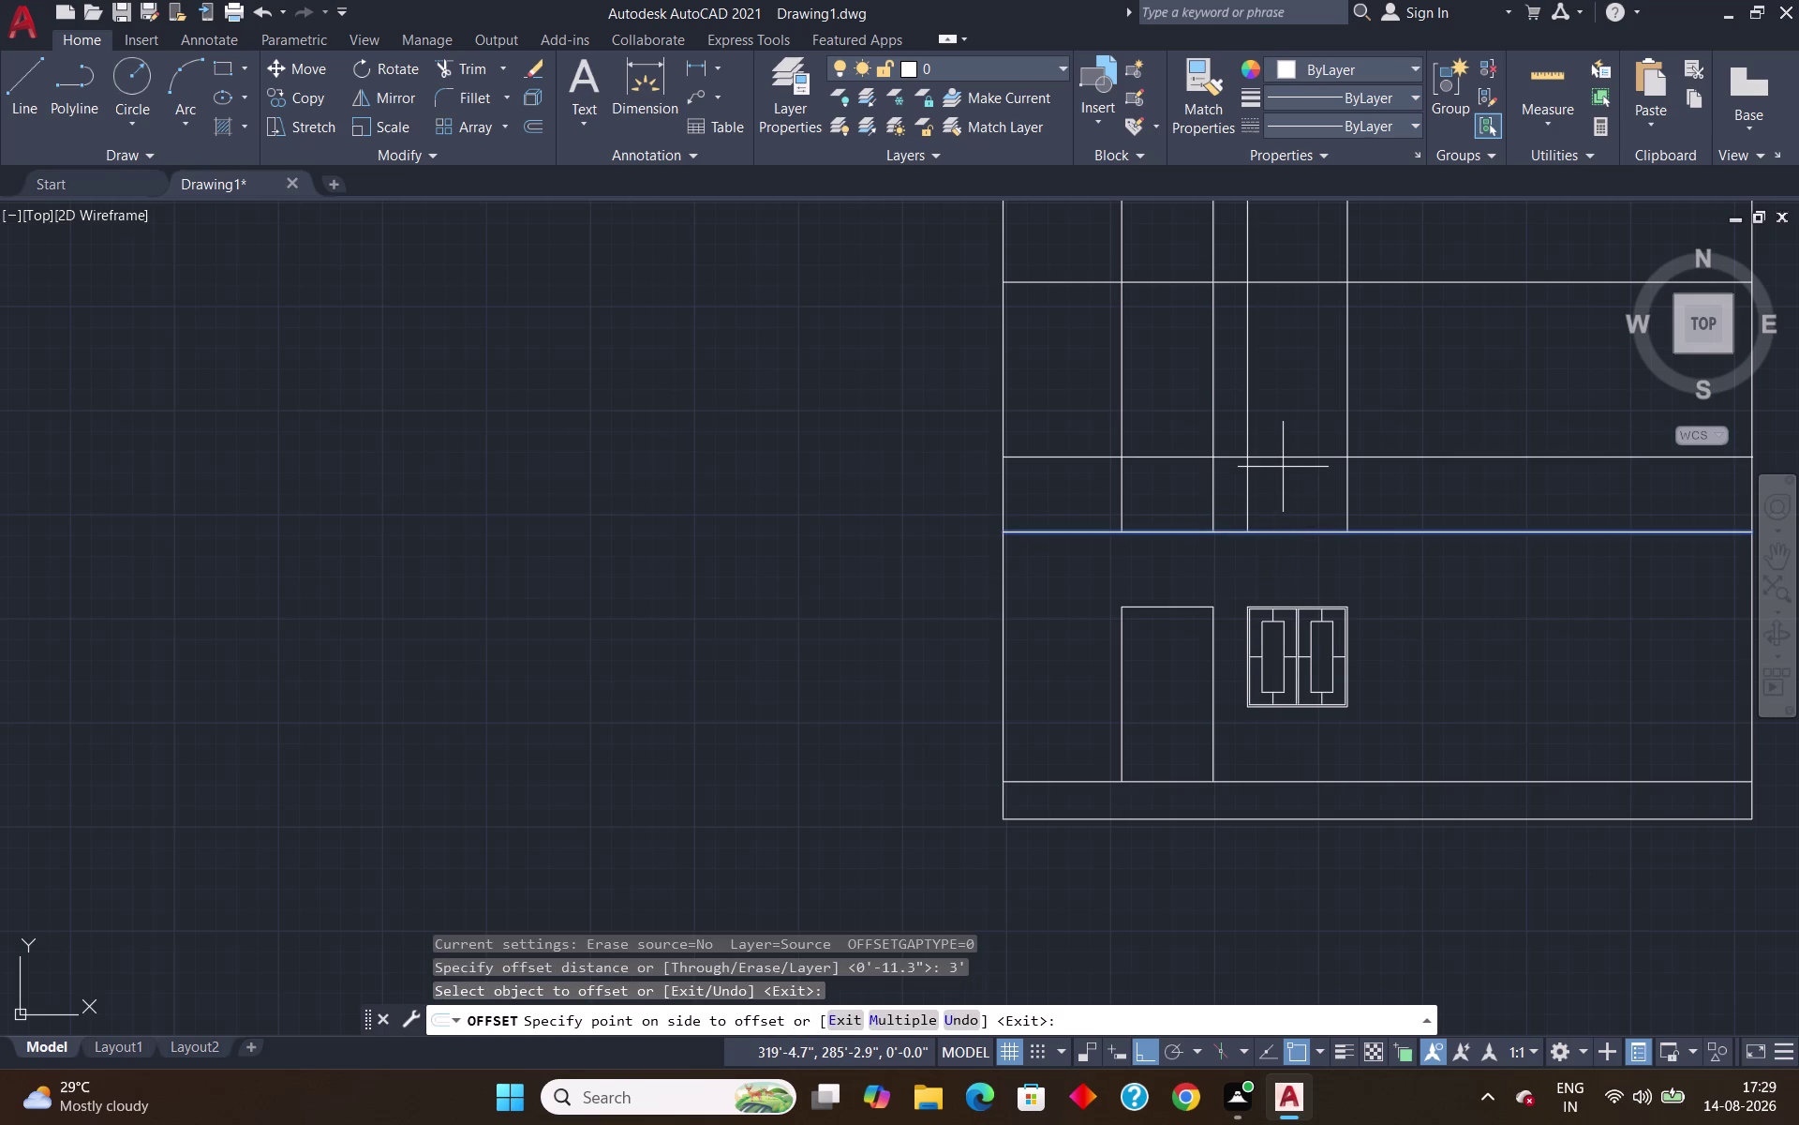
click(1283, 466)
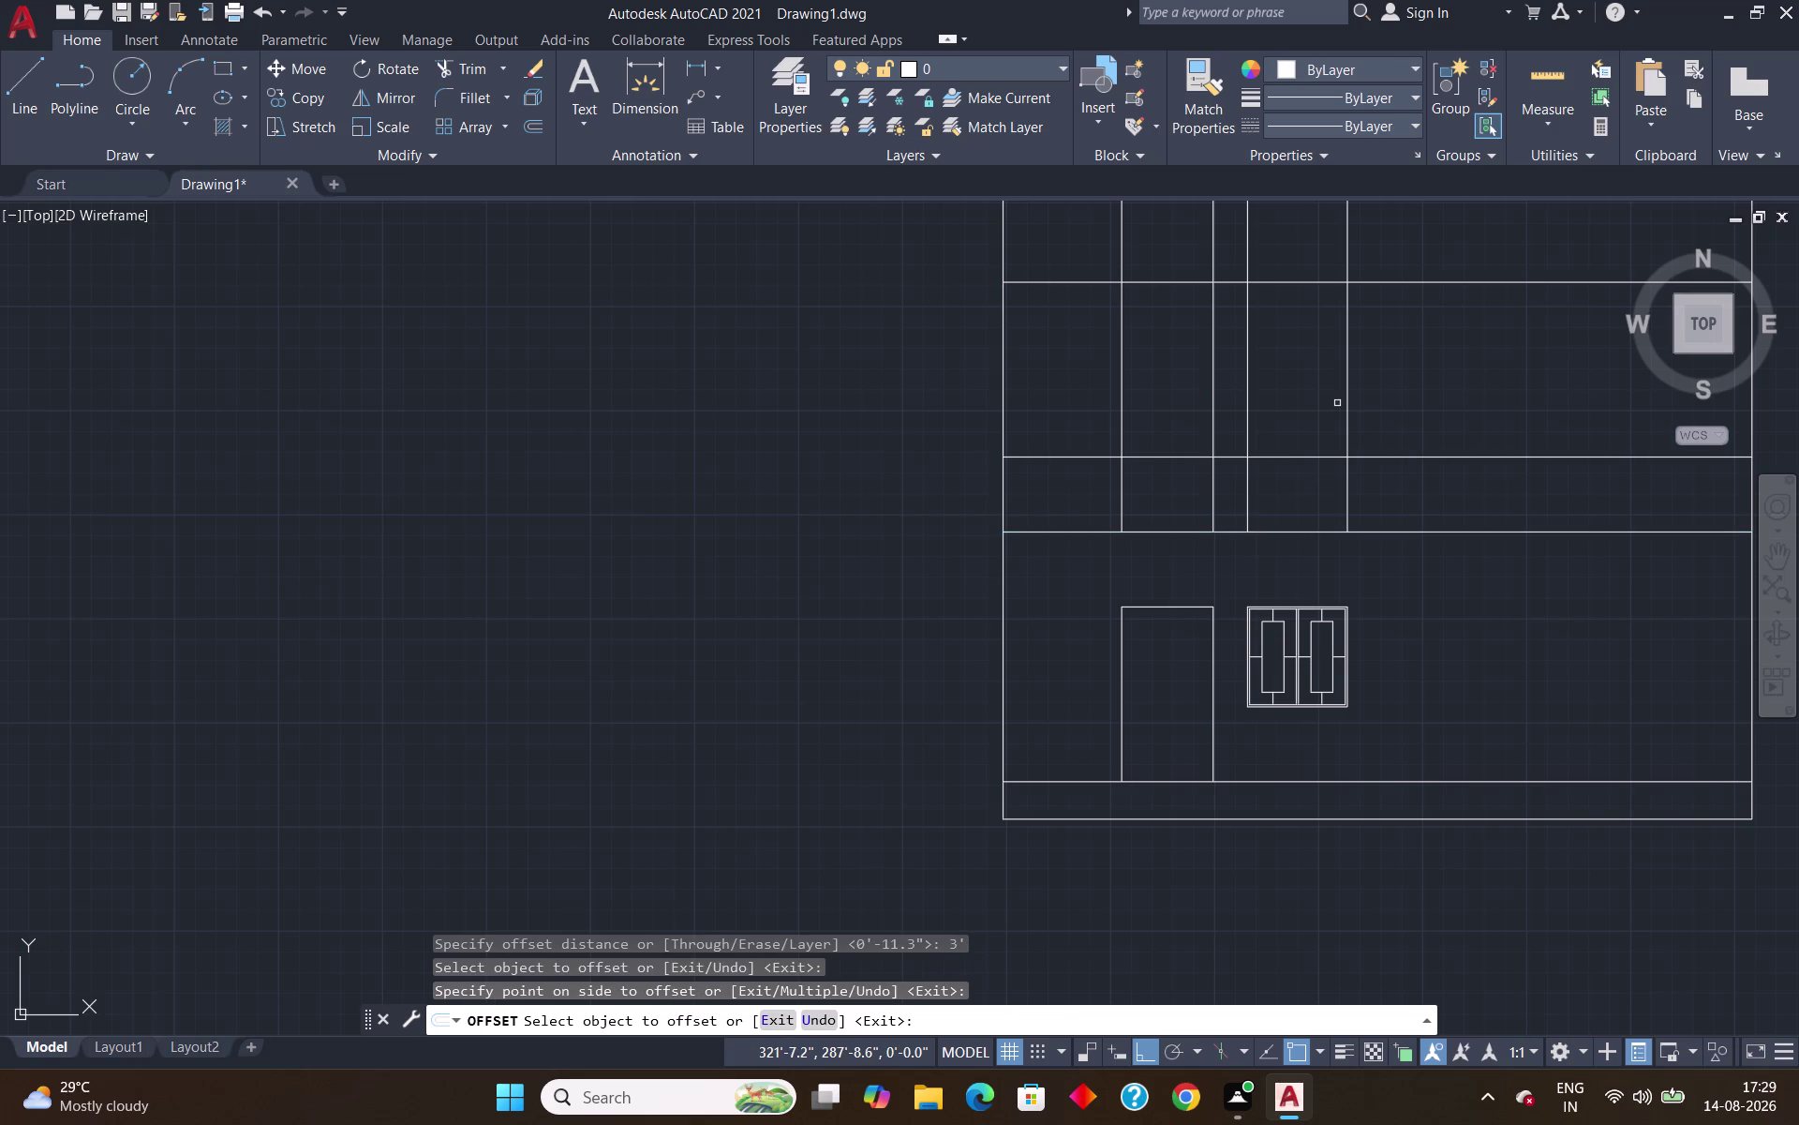
key(Escape)
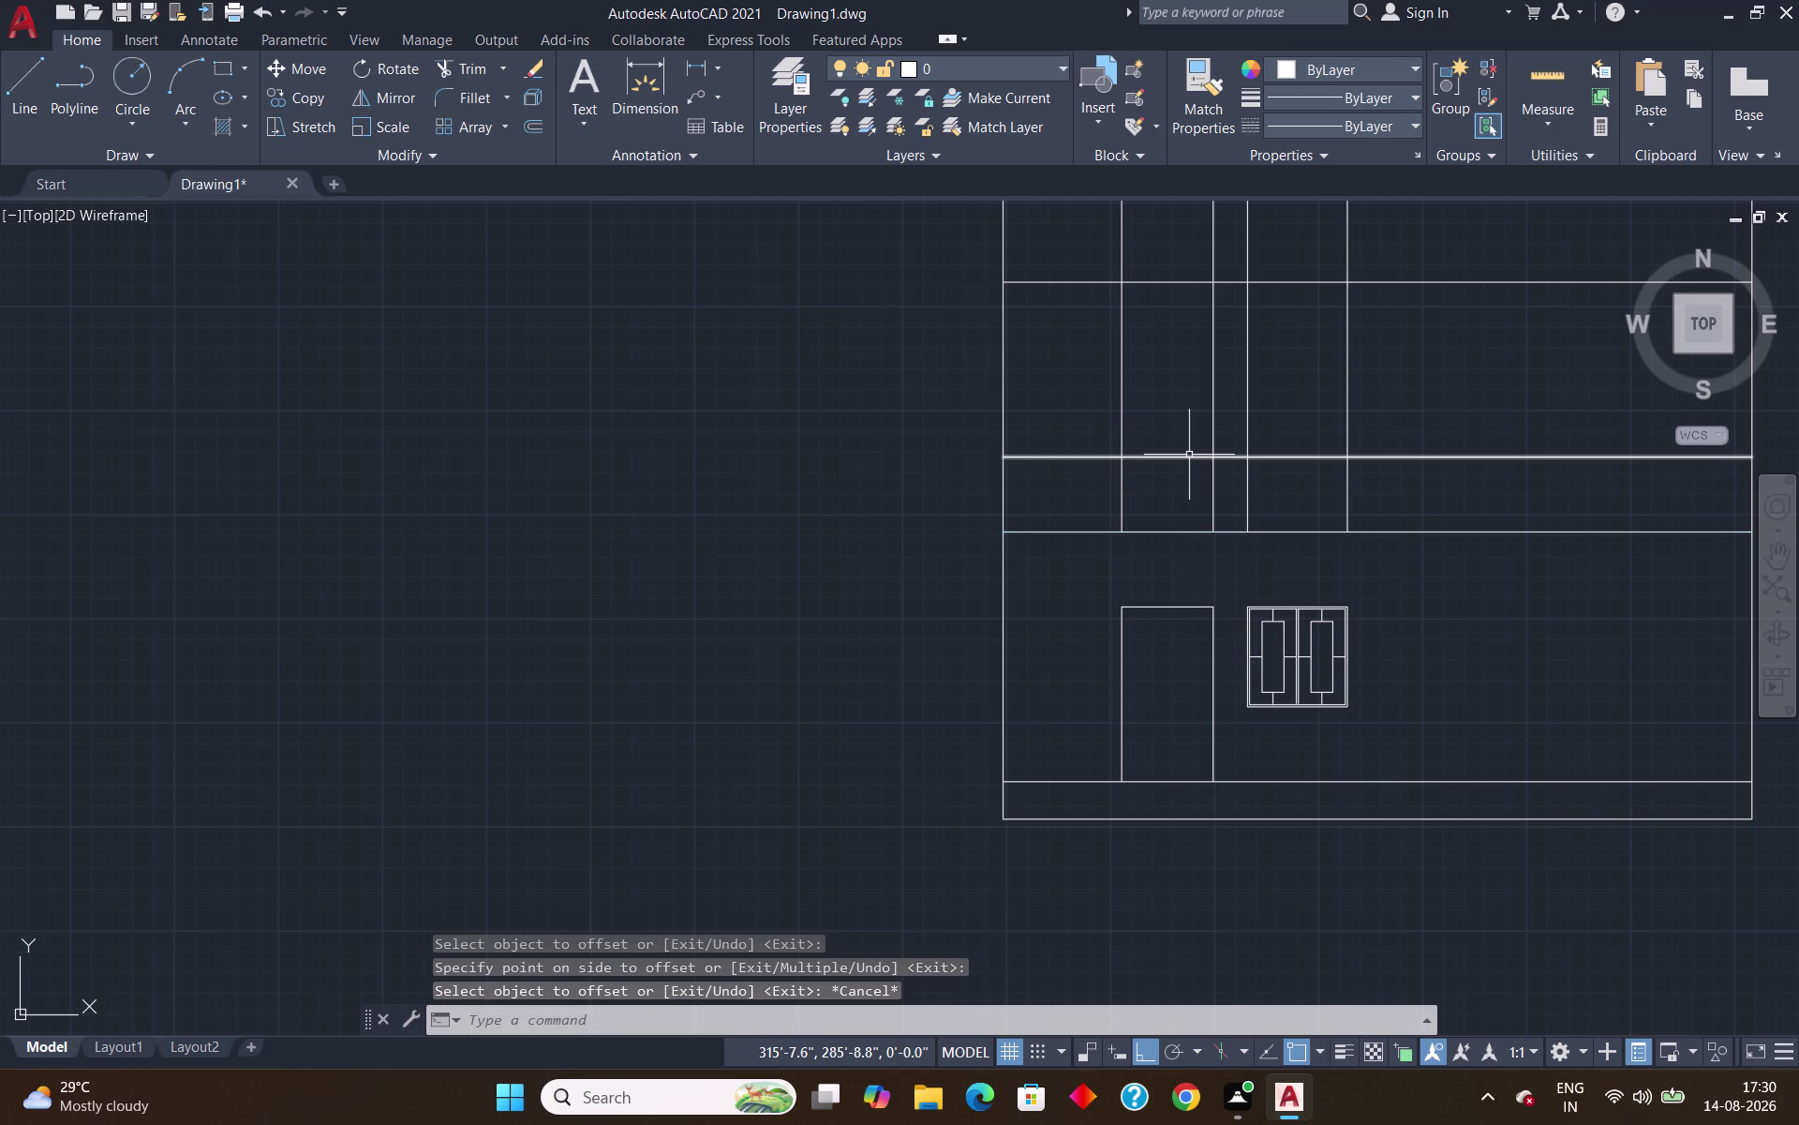
Offset the sill line 4' upward to make the head line.
key(o)
key(Return)
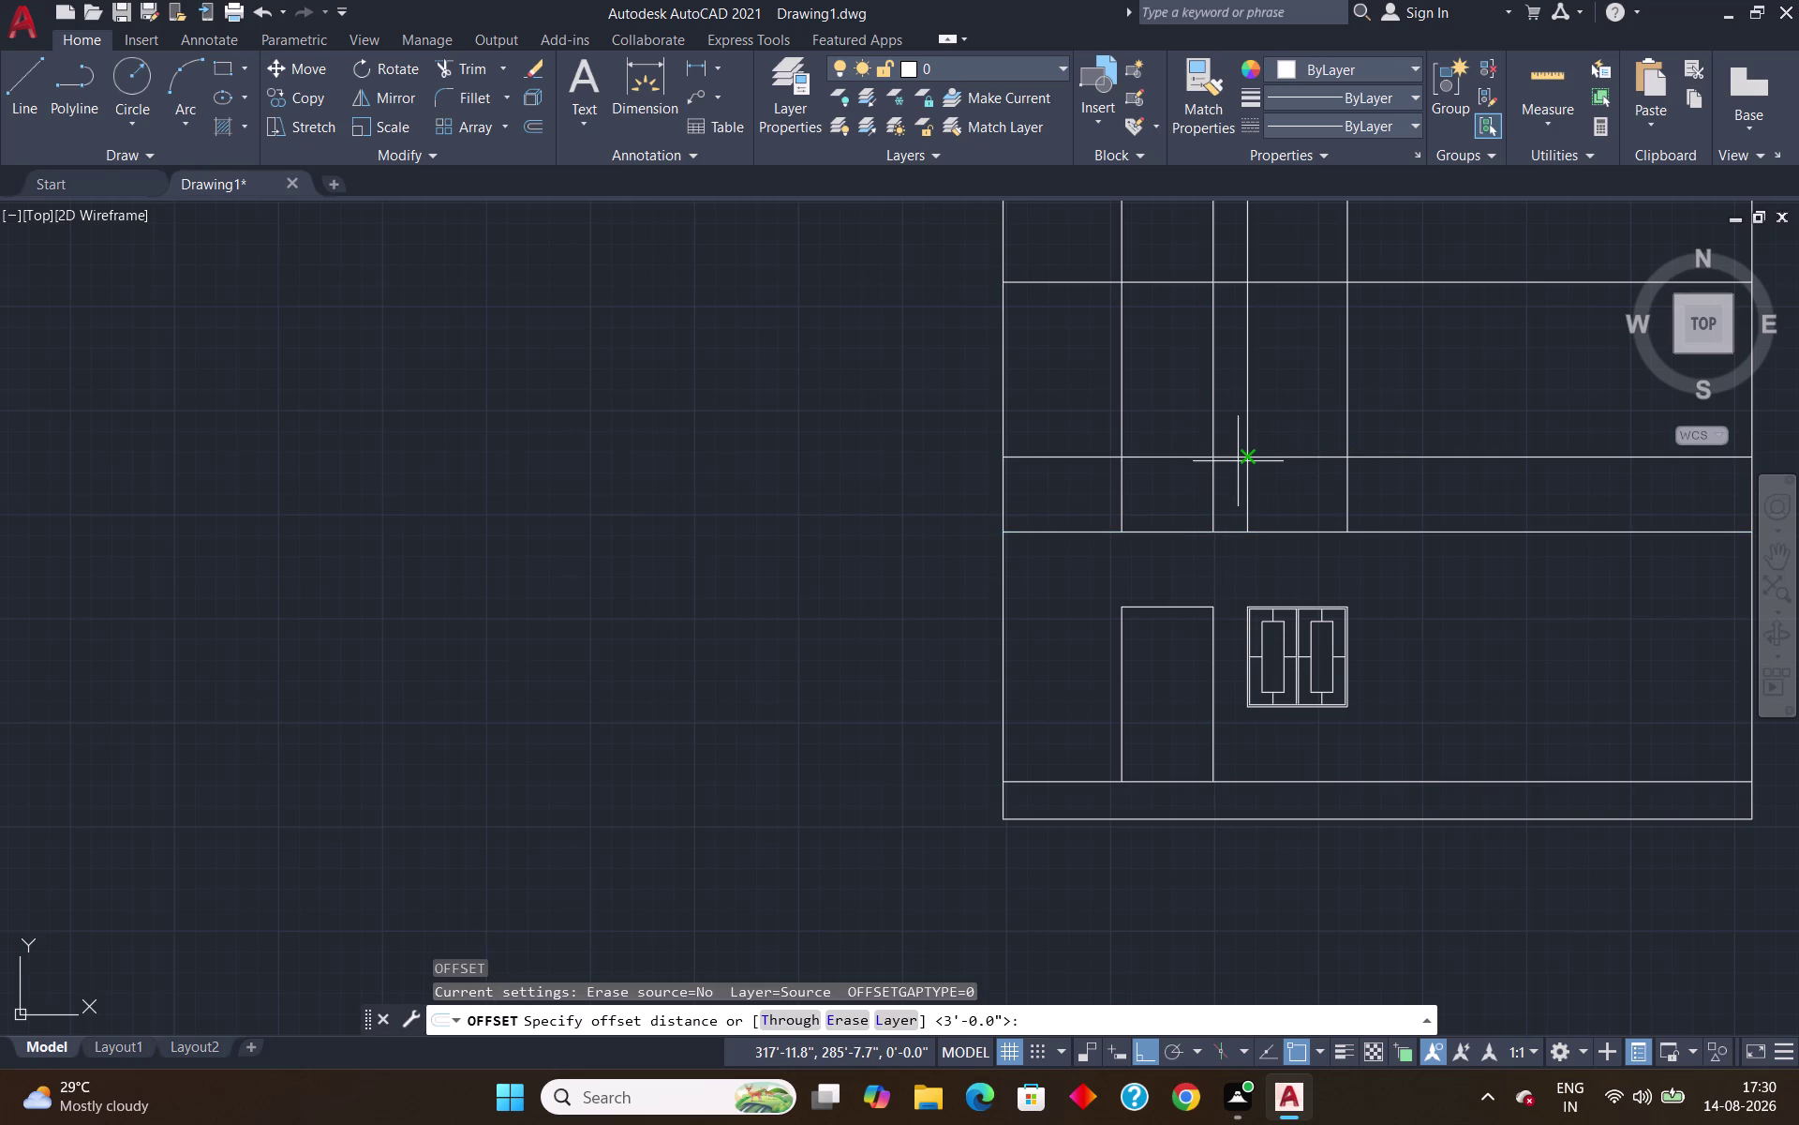
key(4)
key(apostrophe)
key(Return)
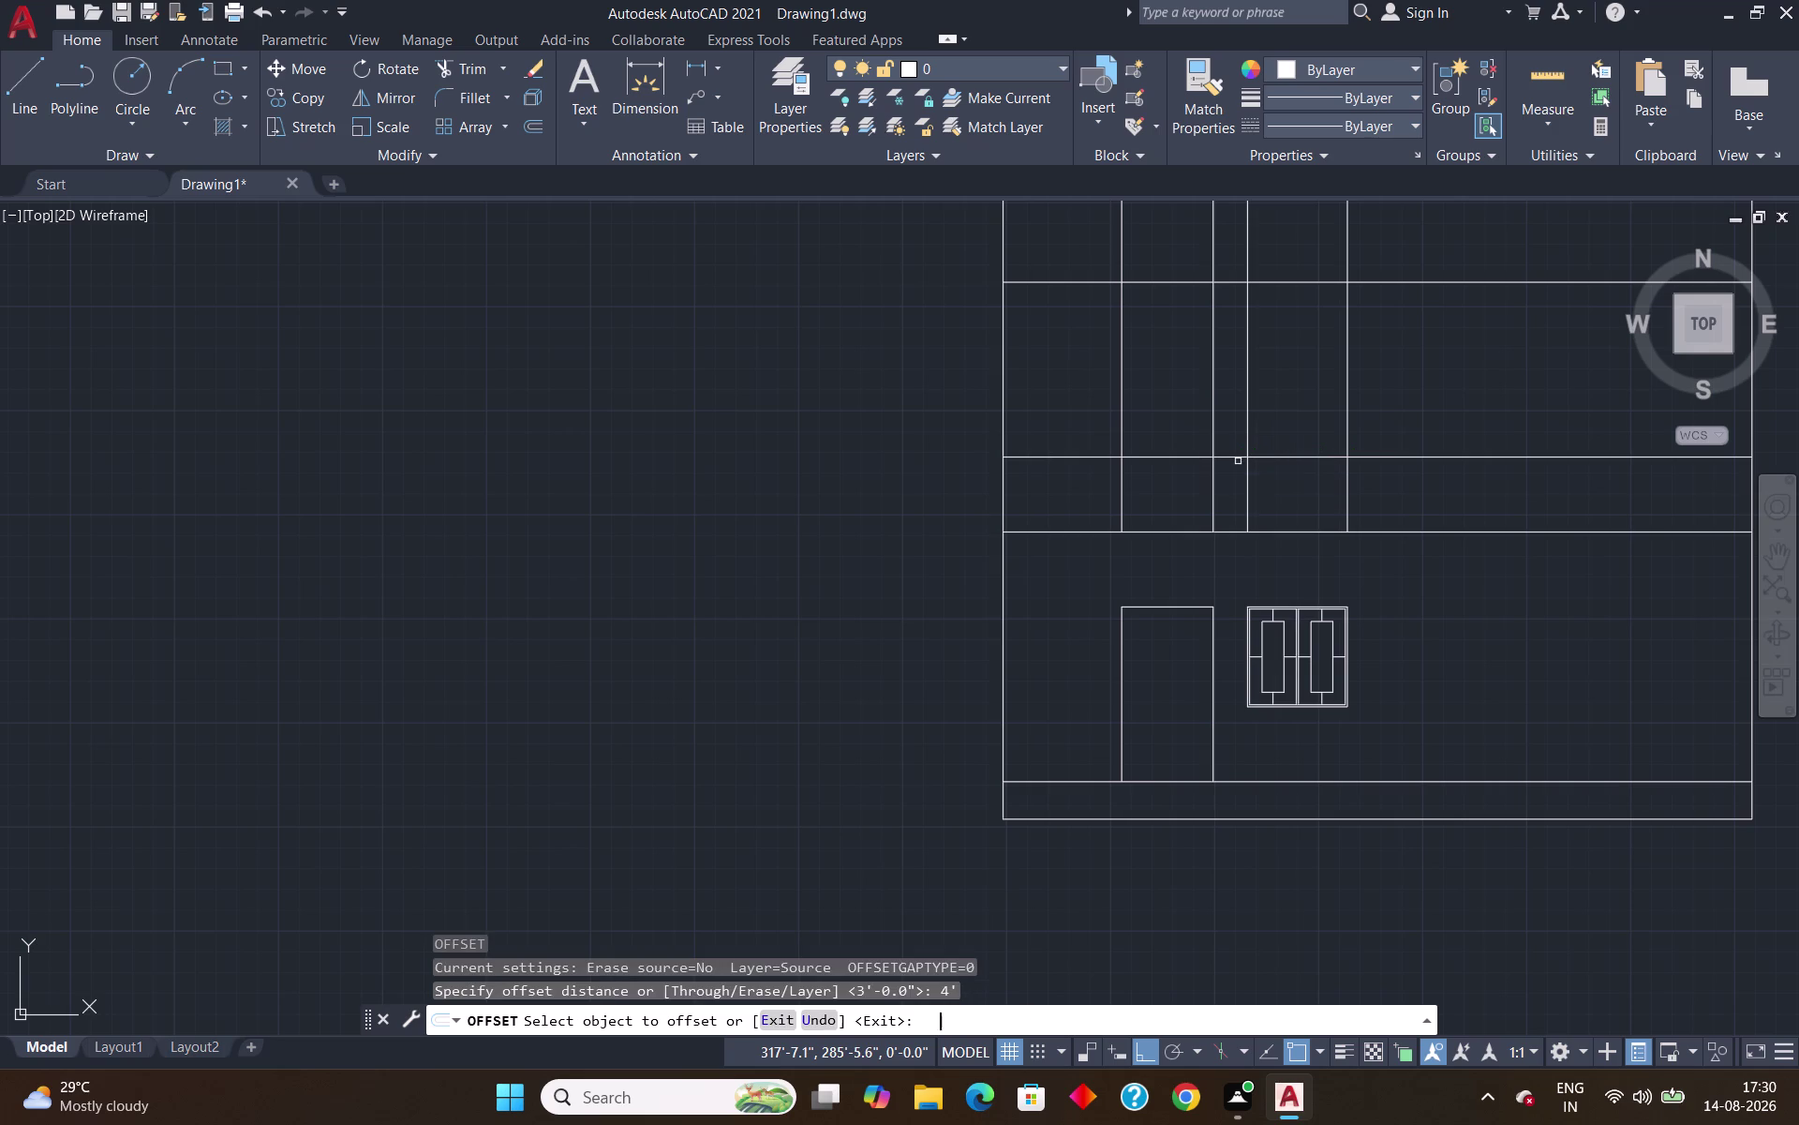
click(1196, 456)
click(1182, 377)
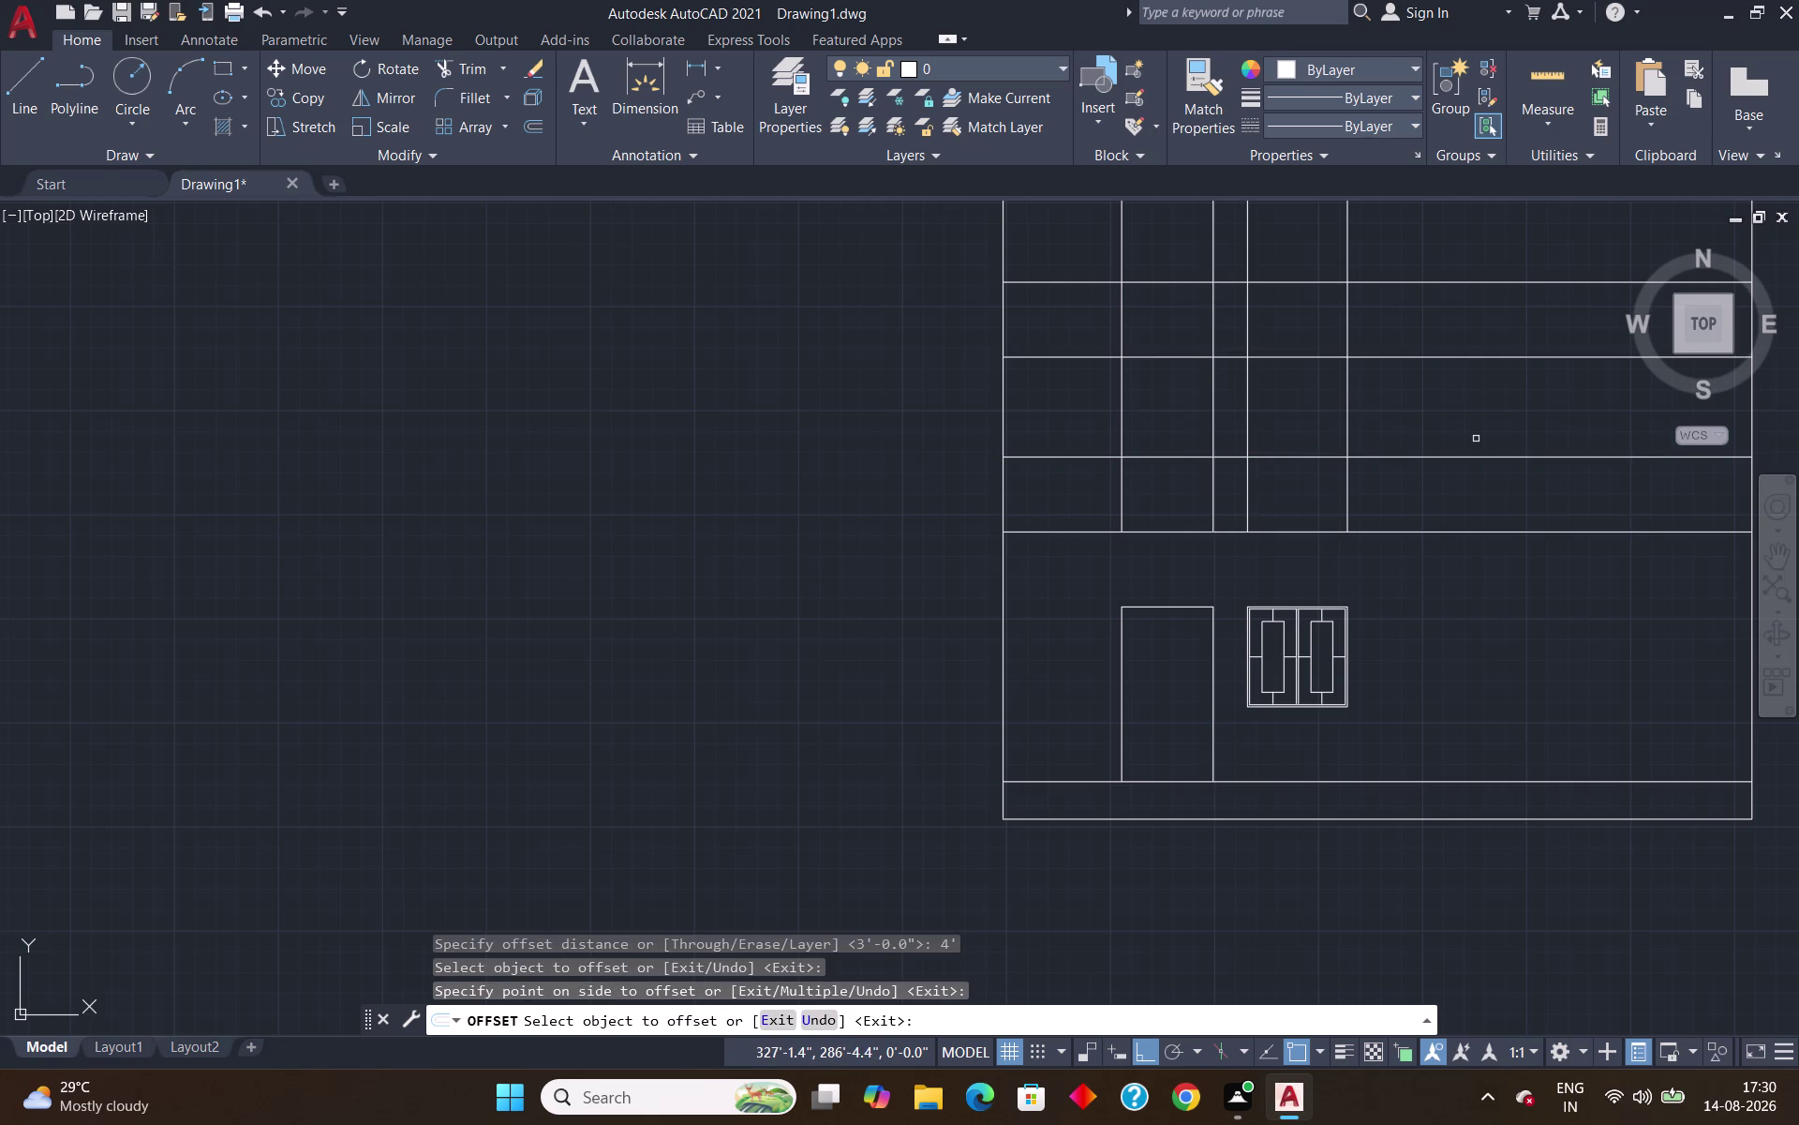
key(Escape)
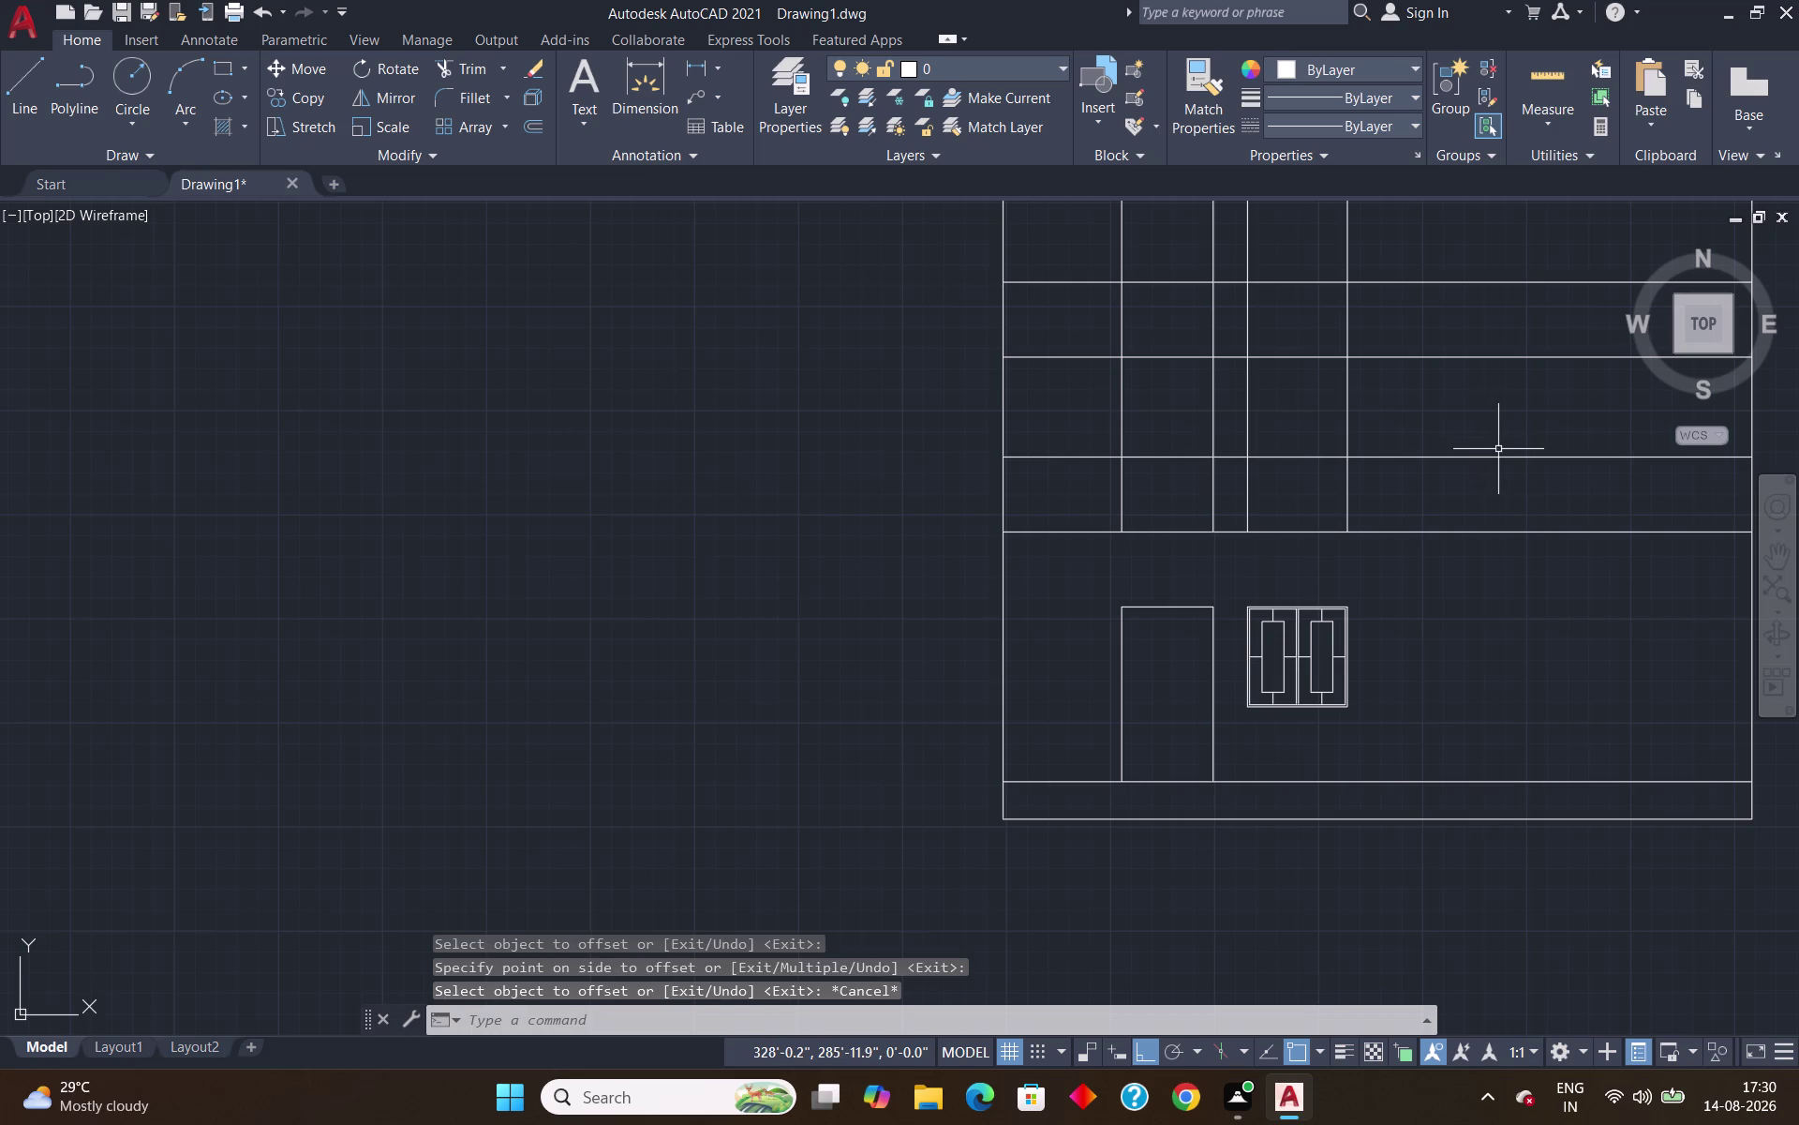
Window-select the ground-floor window and start copying it with CO.
click(1401, 590)
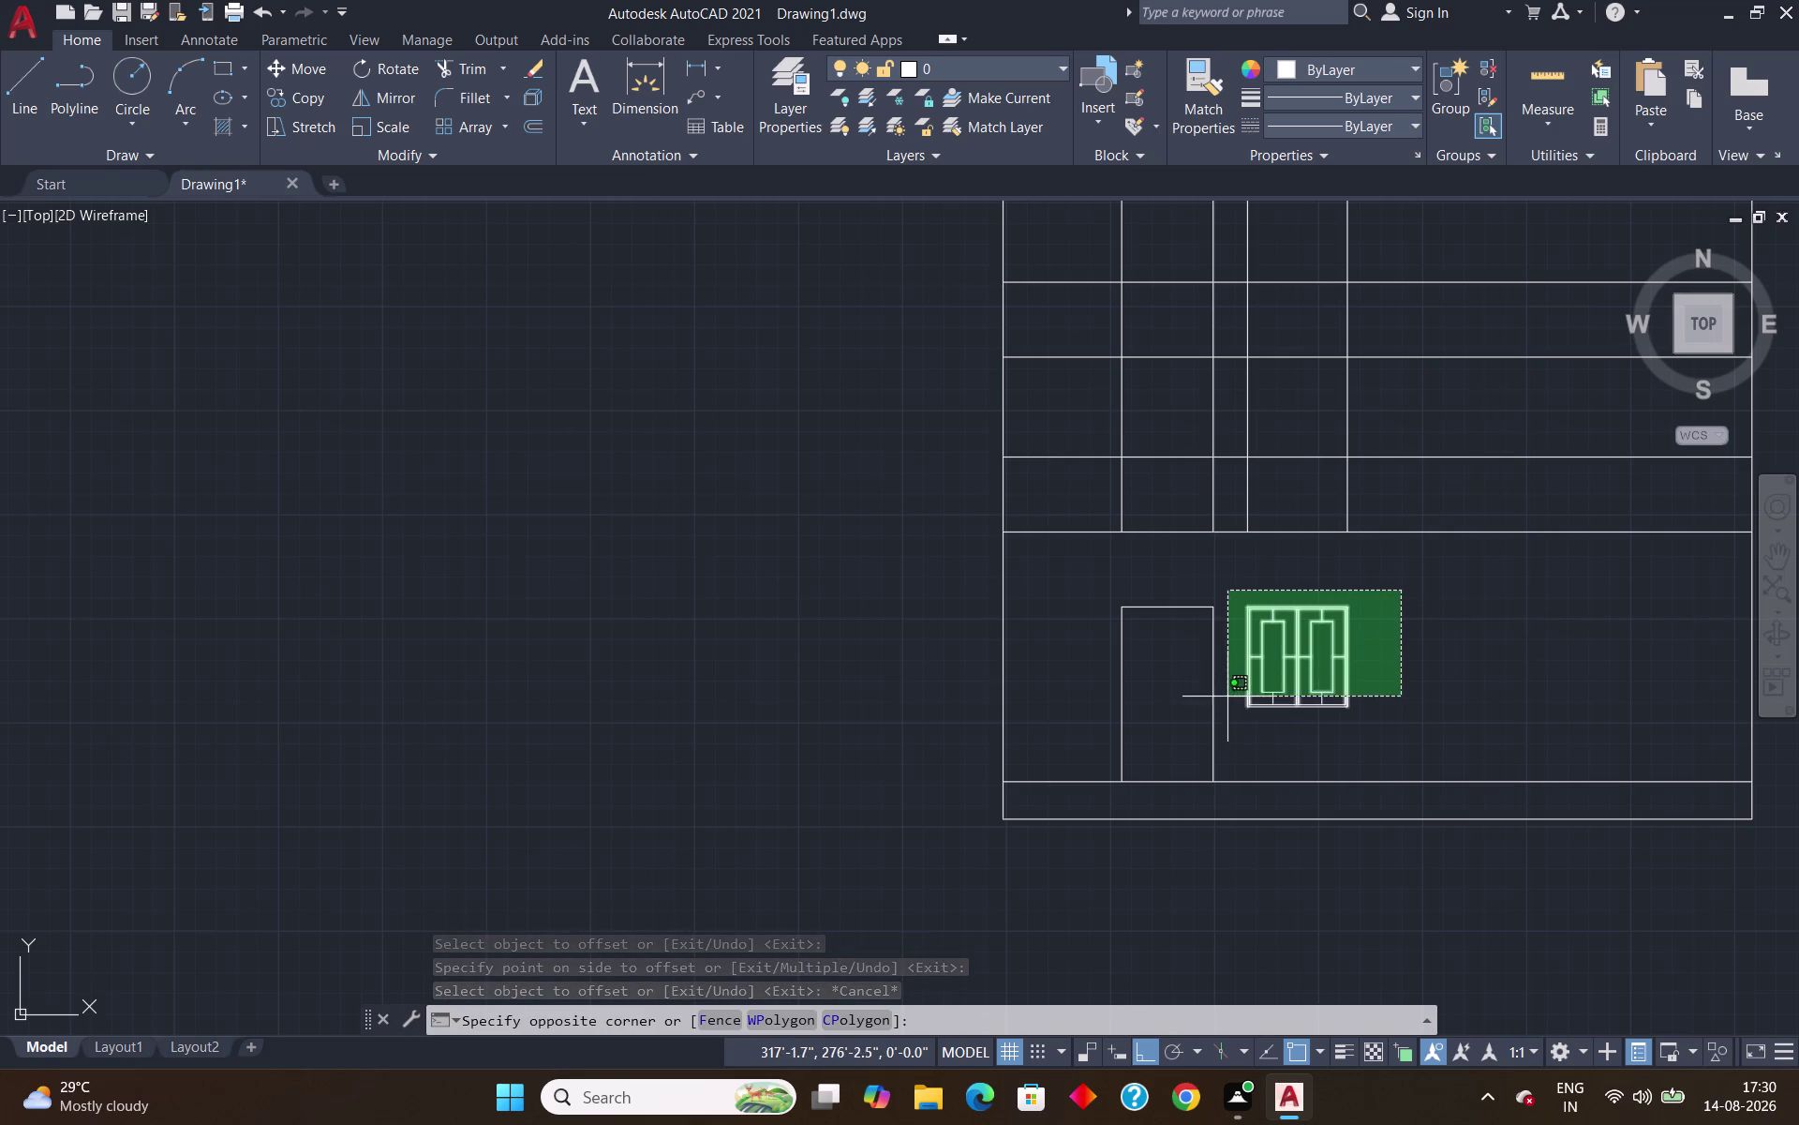
click(1230, 741)
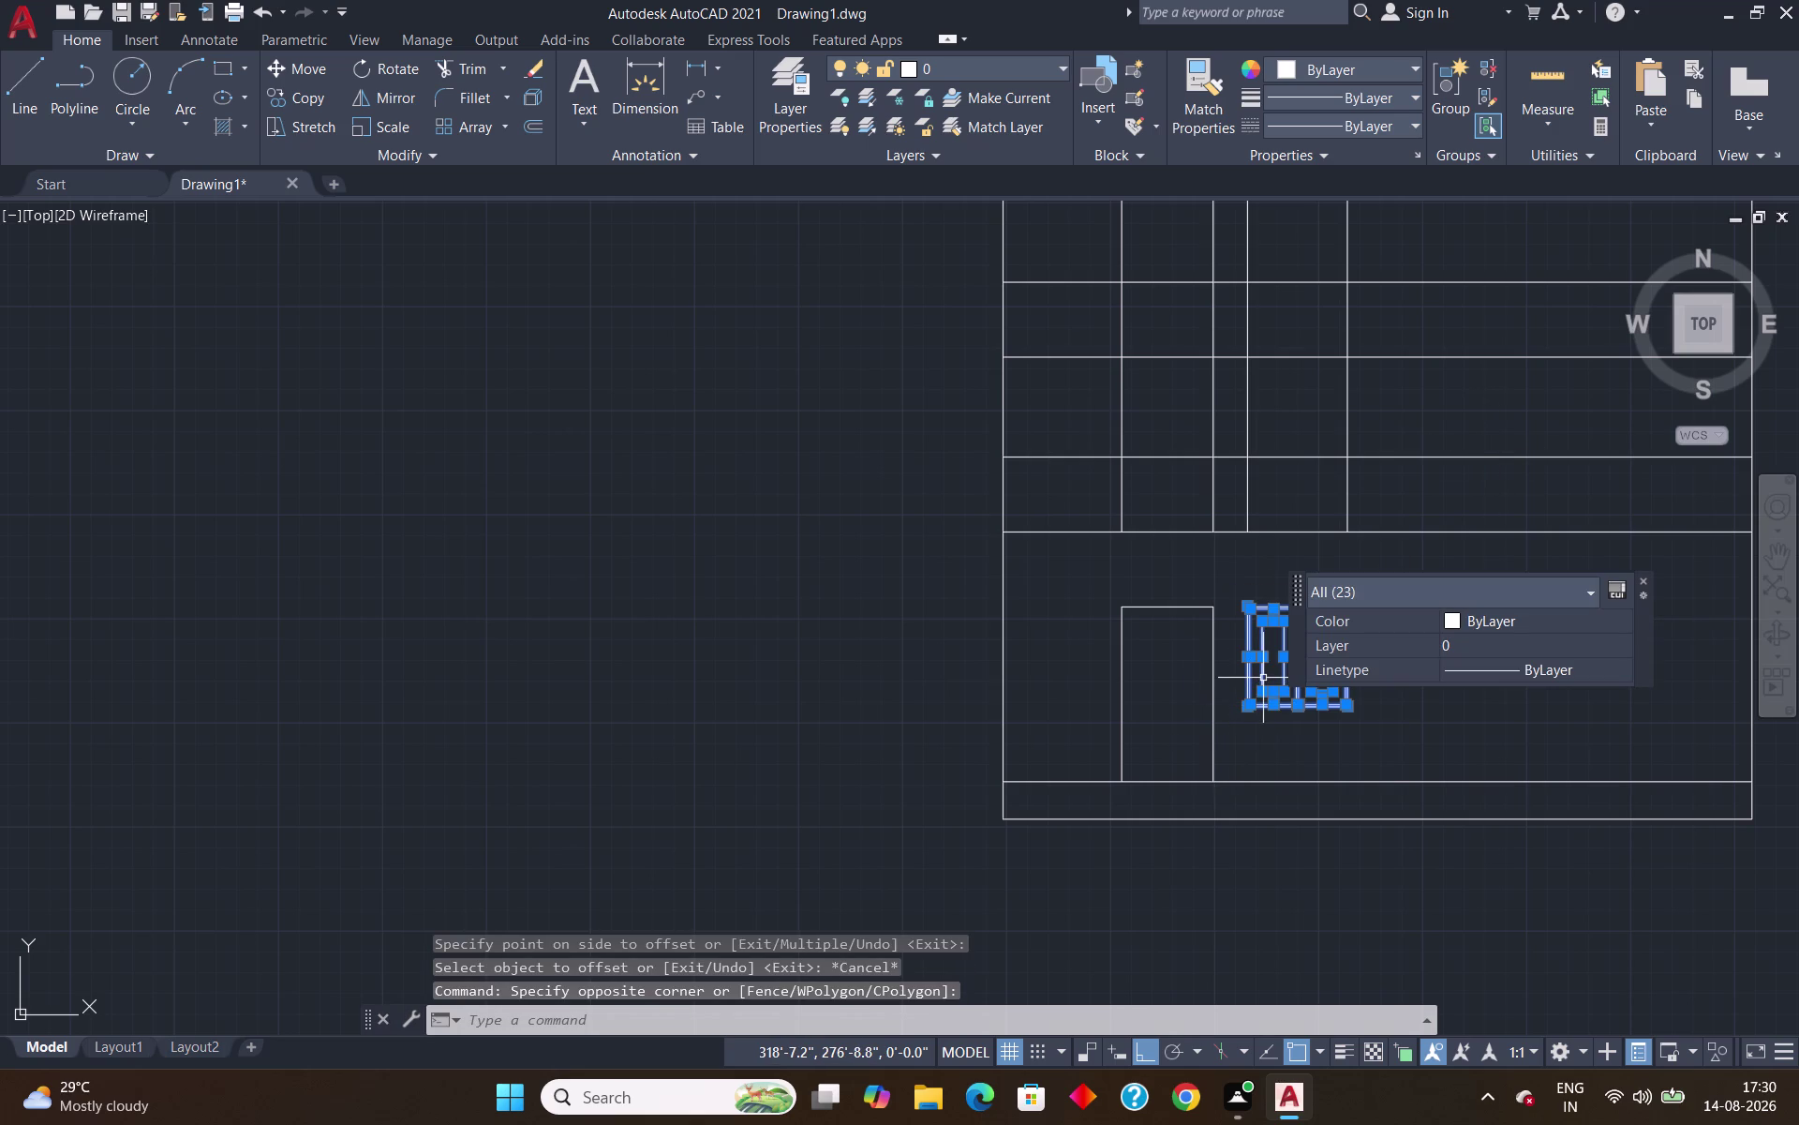
text(CO)
key(Return)
Copy the window from its top-left corner to the first-floor head-line intersection.
scroll(up, 3)
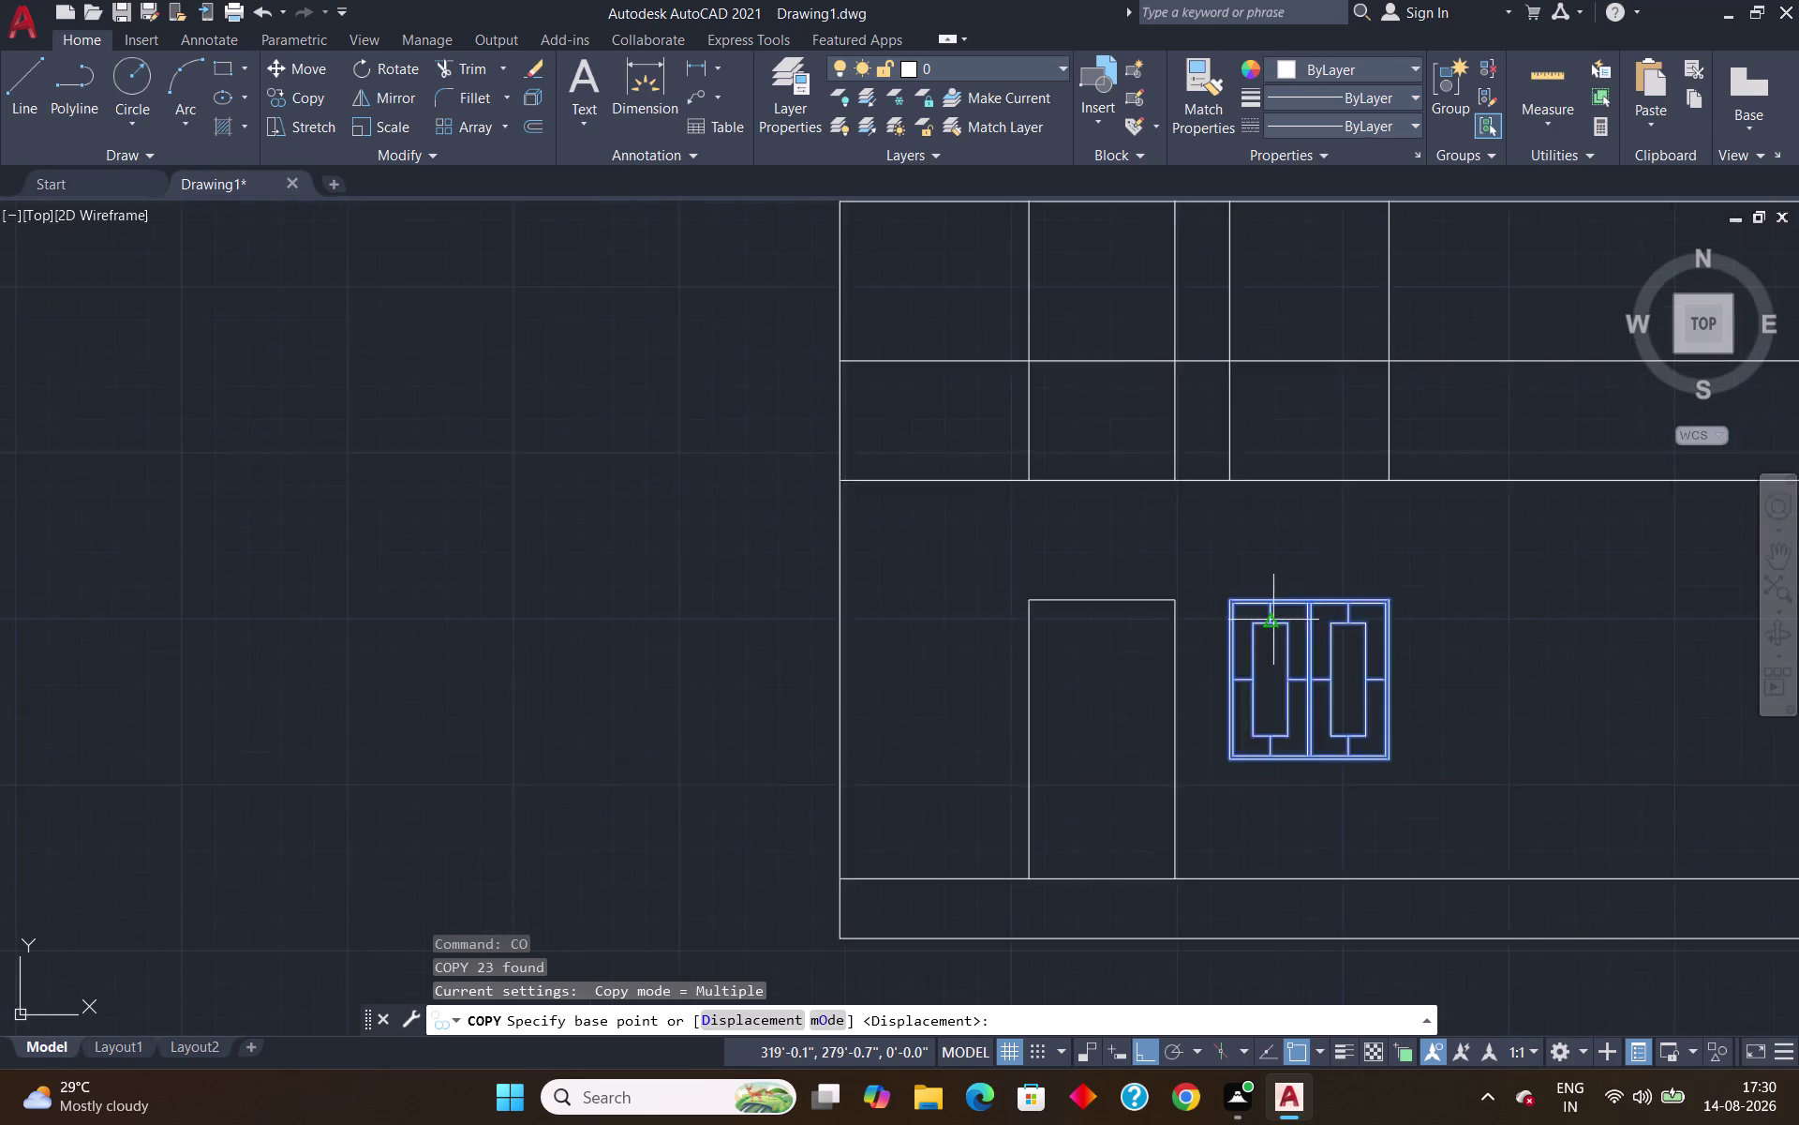
scroll(up, 3)
click(1082, 542)
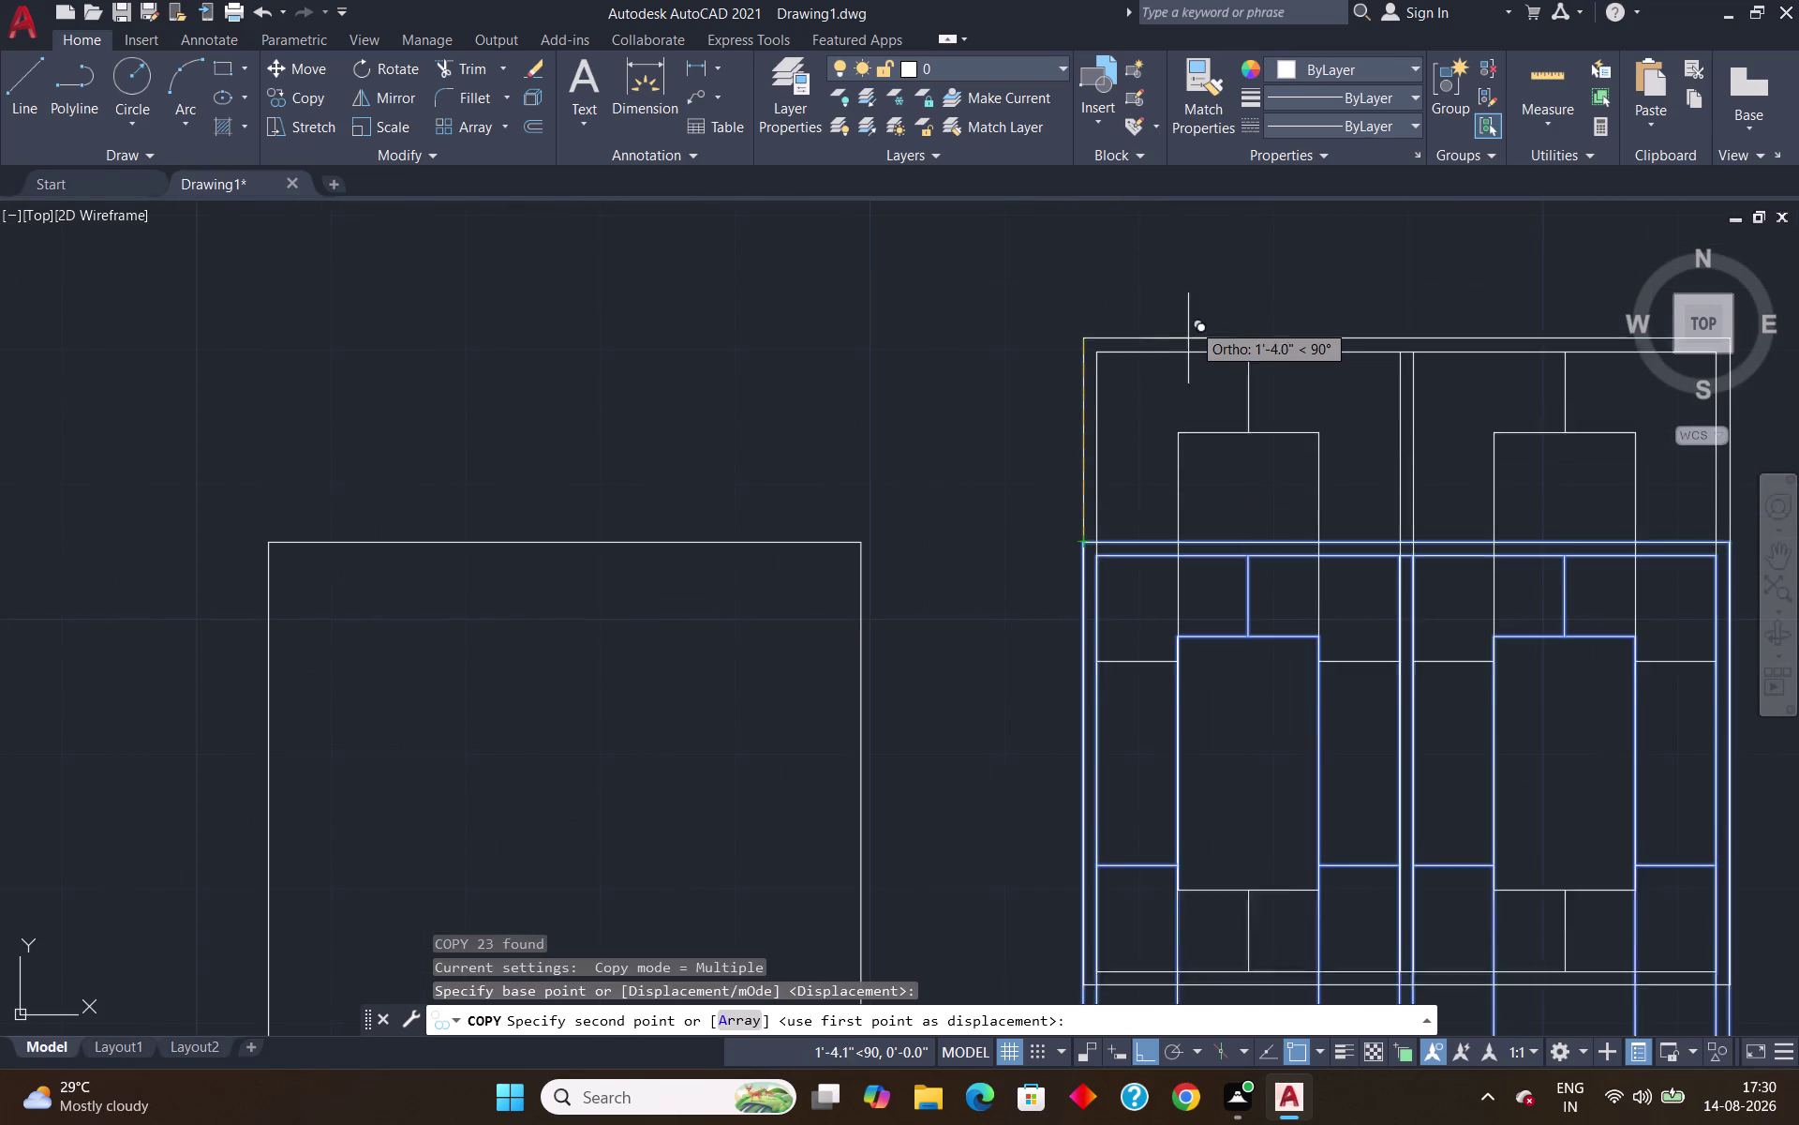
scroll(down, 3)
scroll(up, 3)
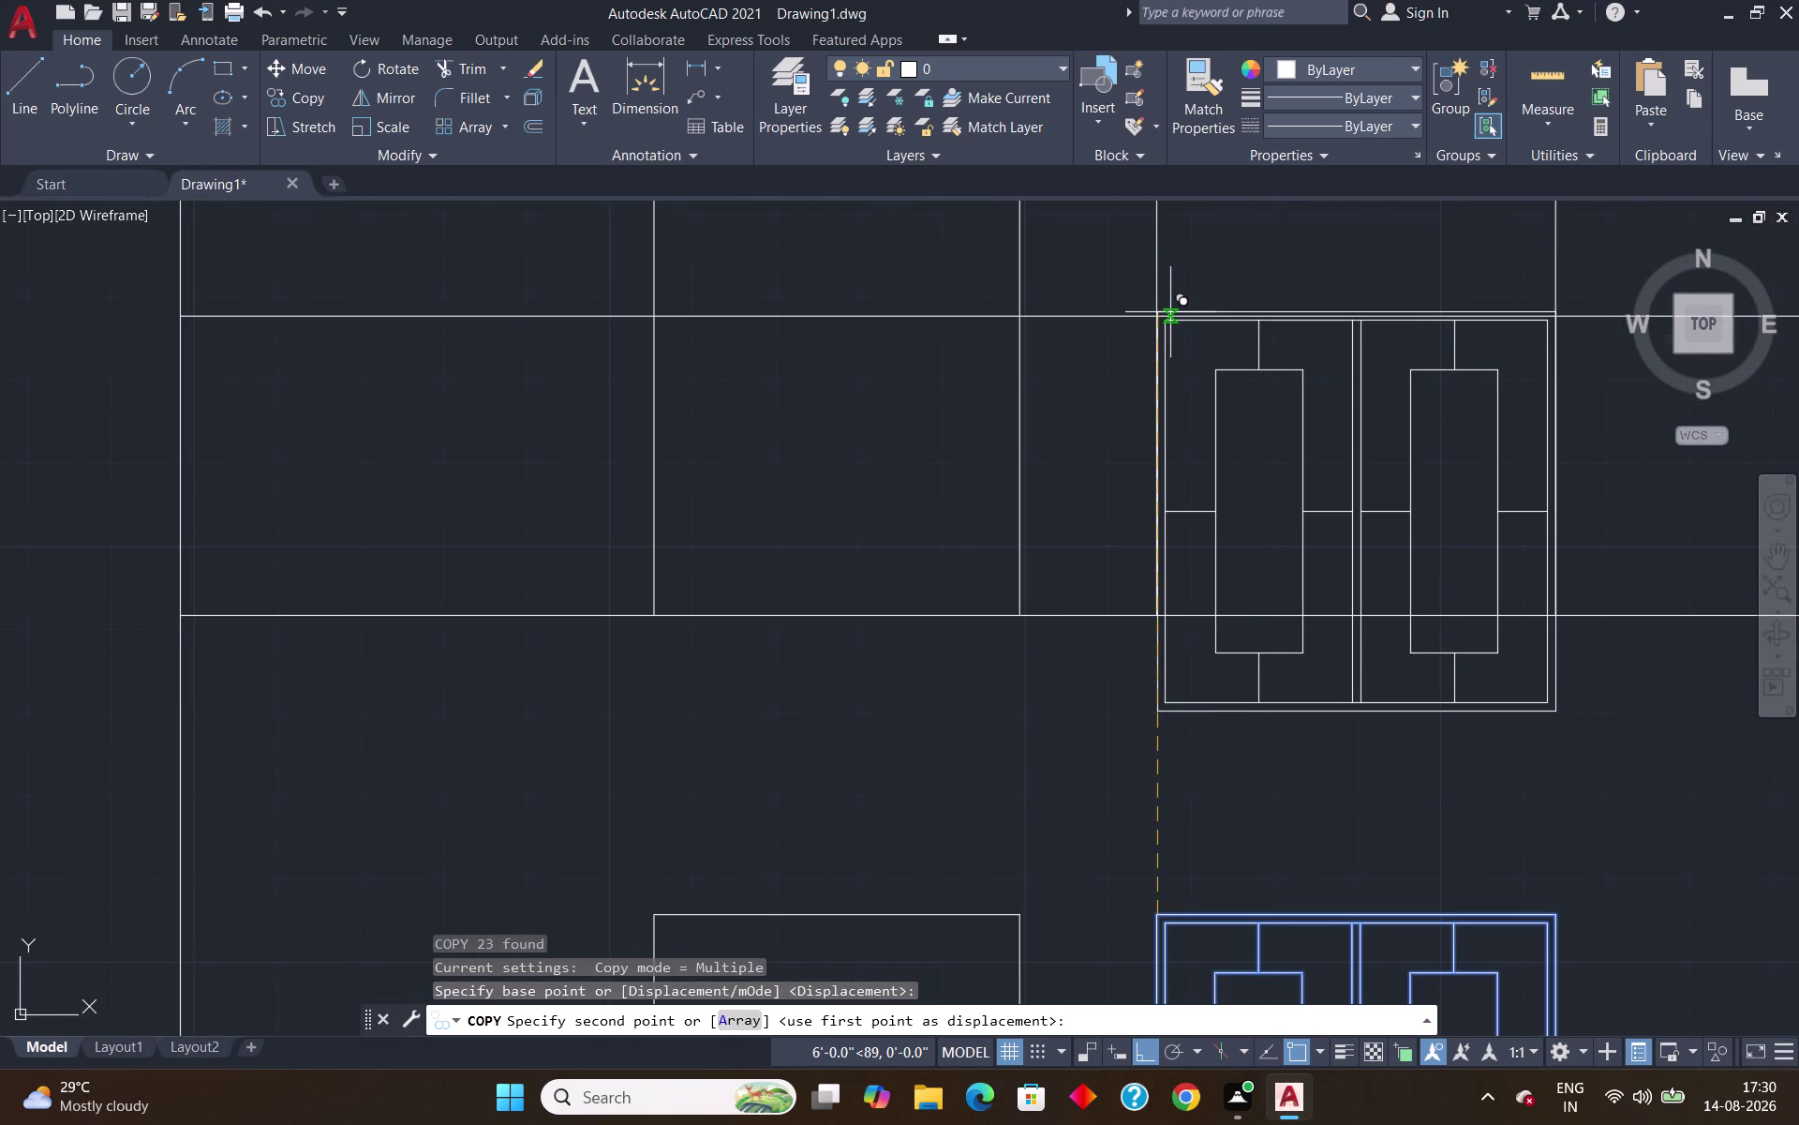
scroll(down, 3)
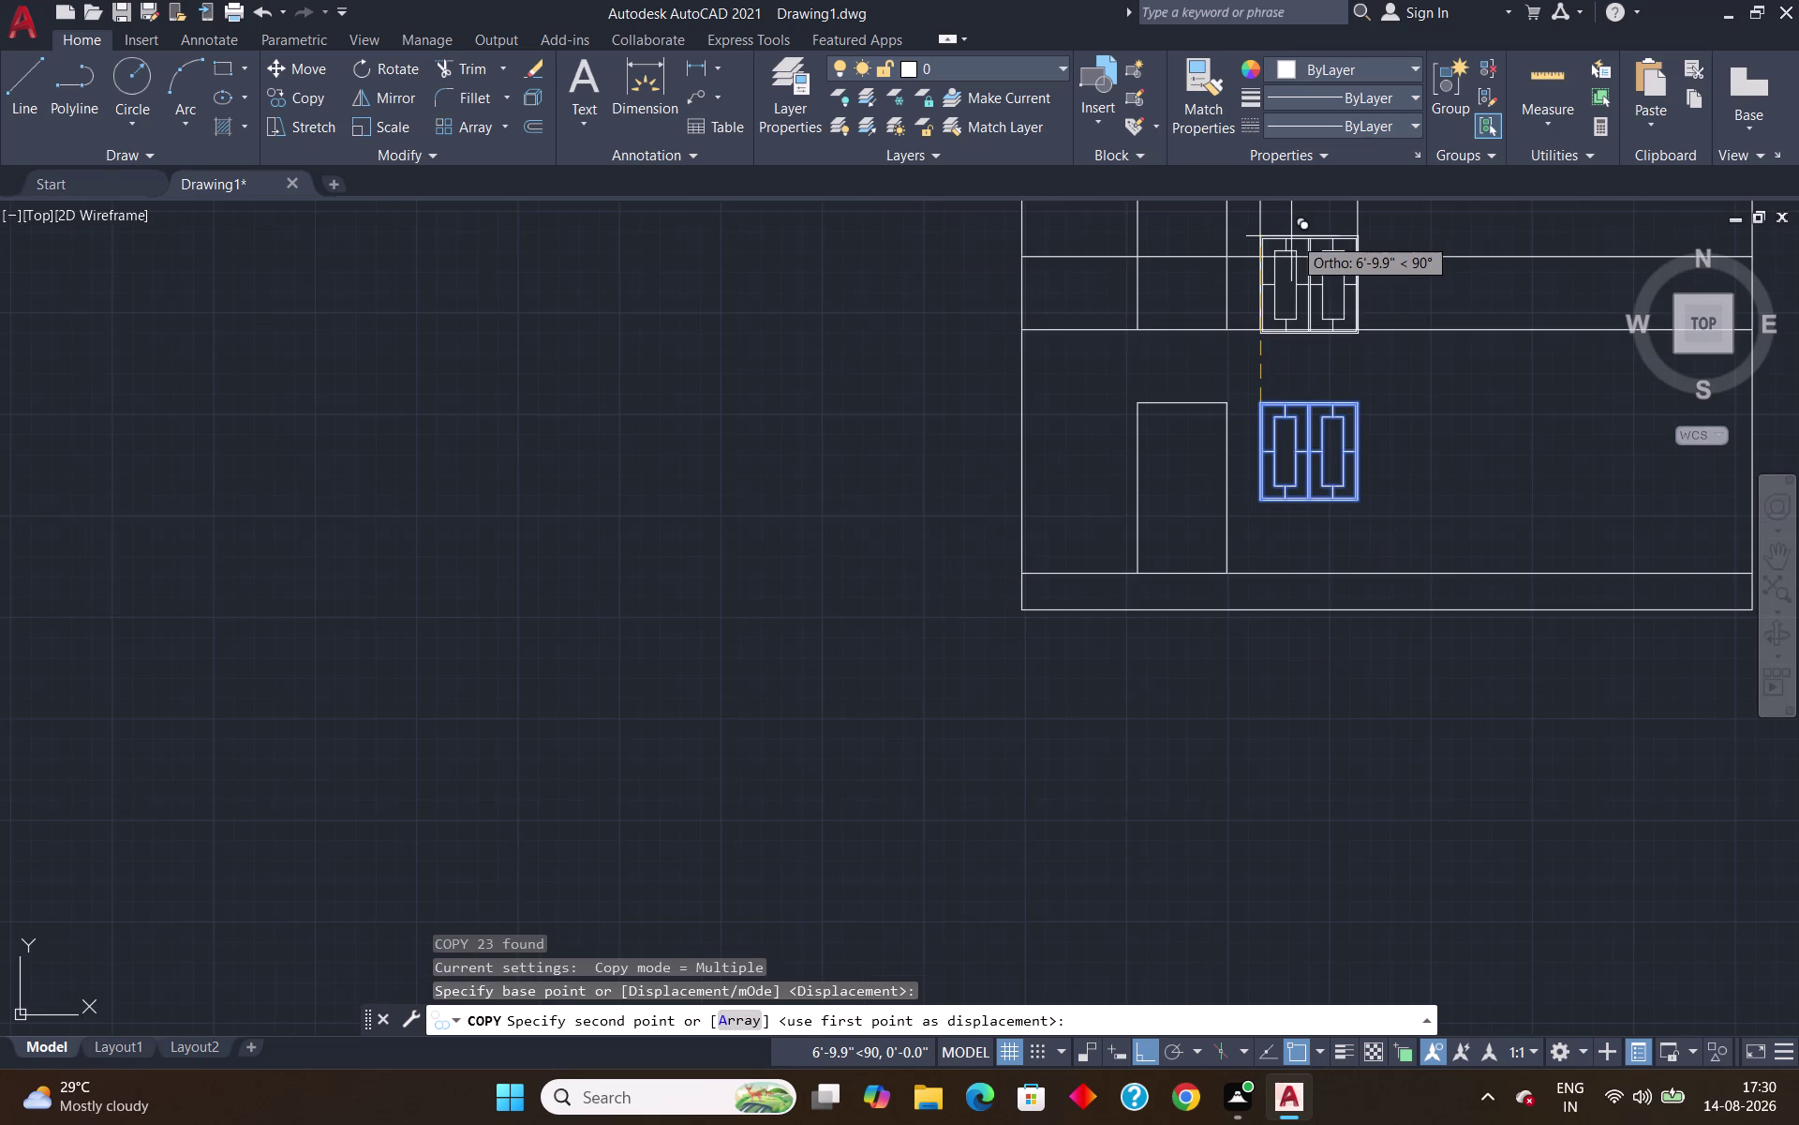
middle_drag(1292, 236, 1265, 552)
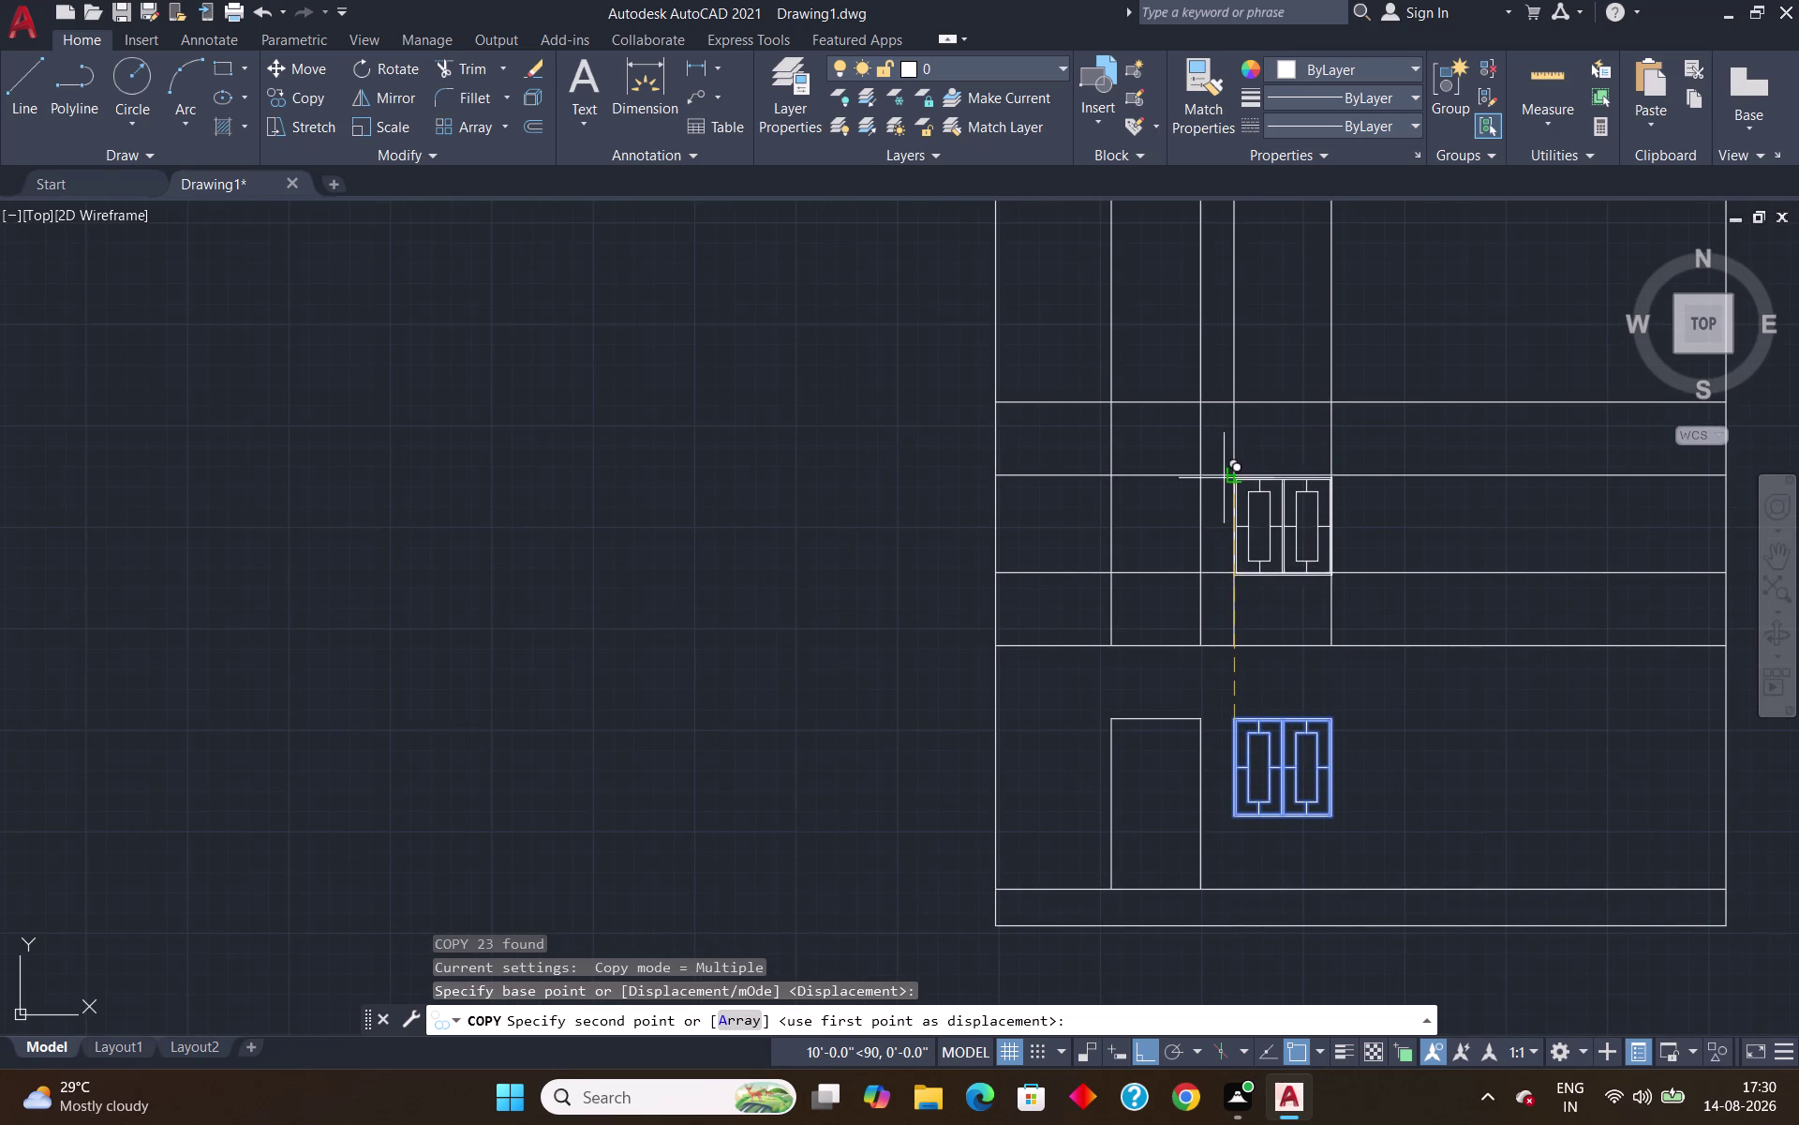
scroll(up, 3)
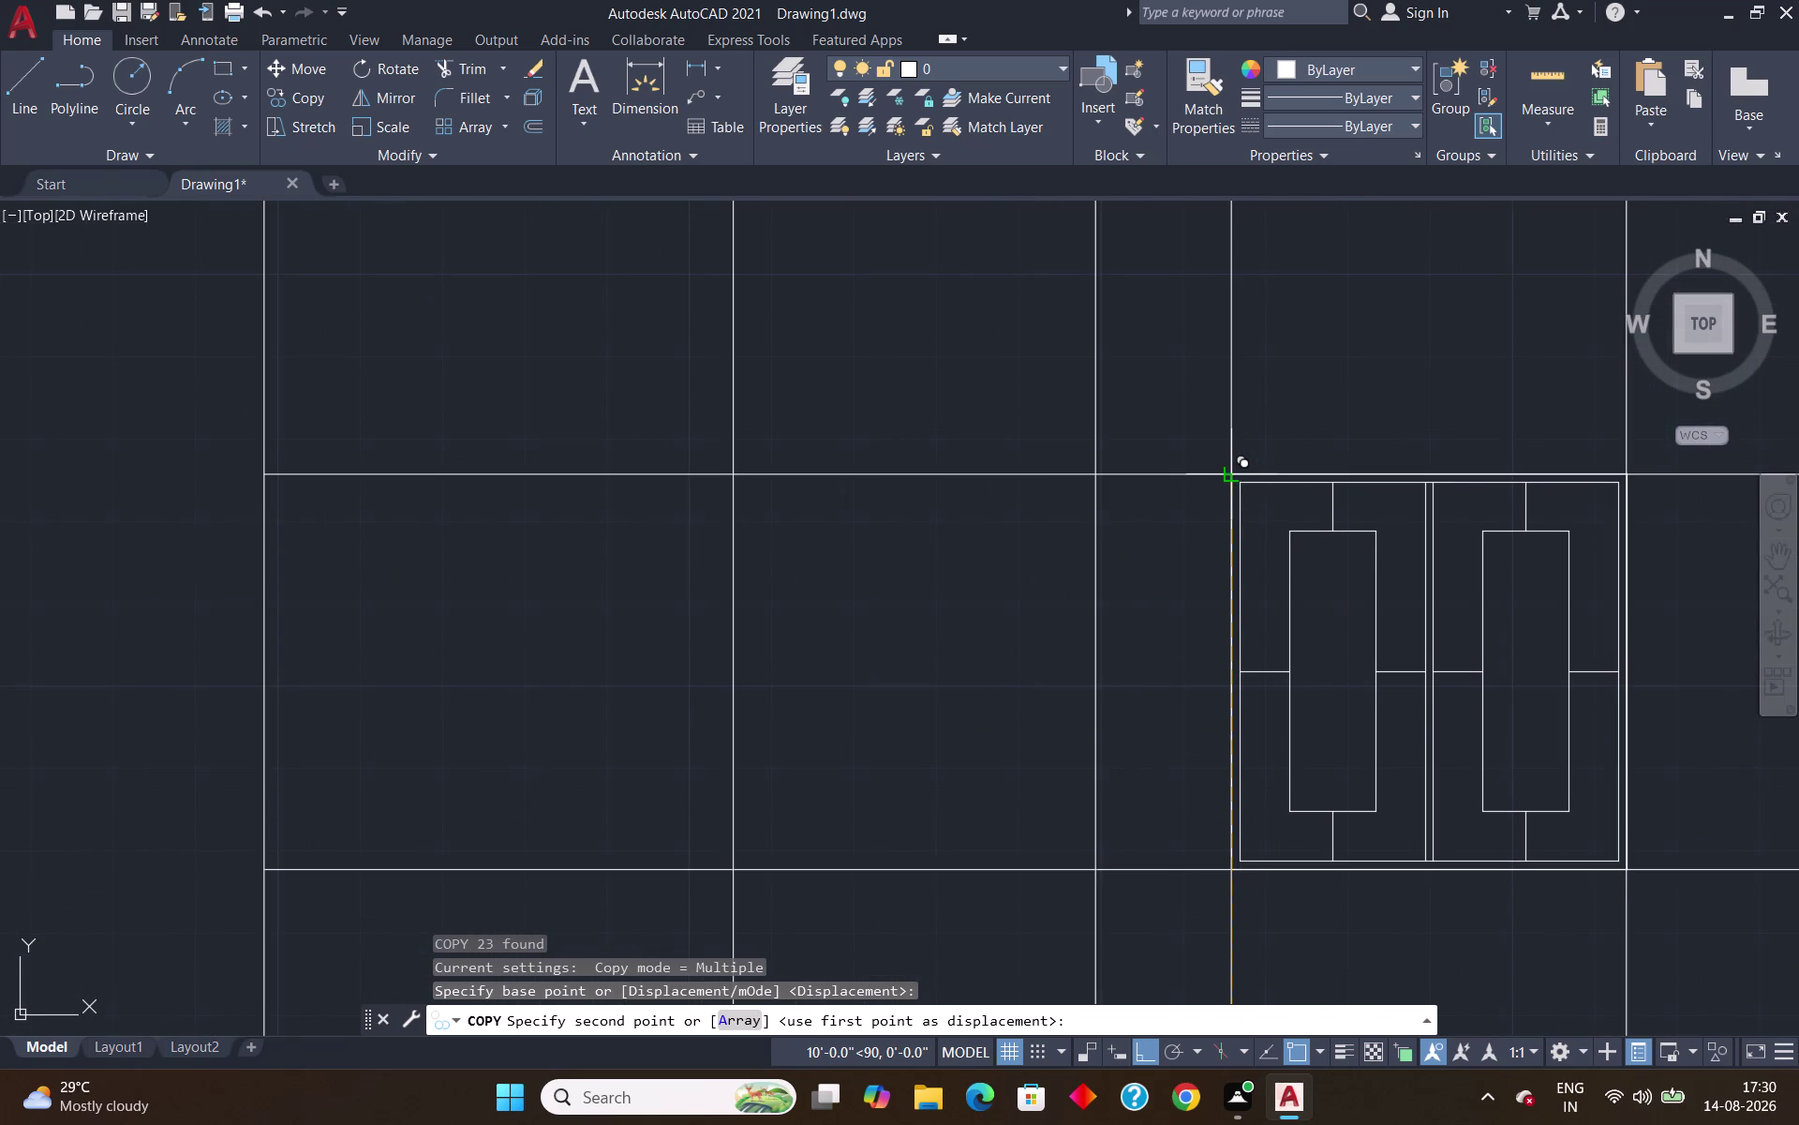
click(1236, 475)
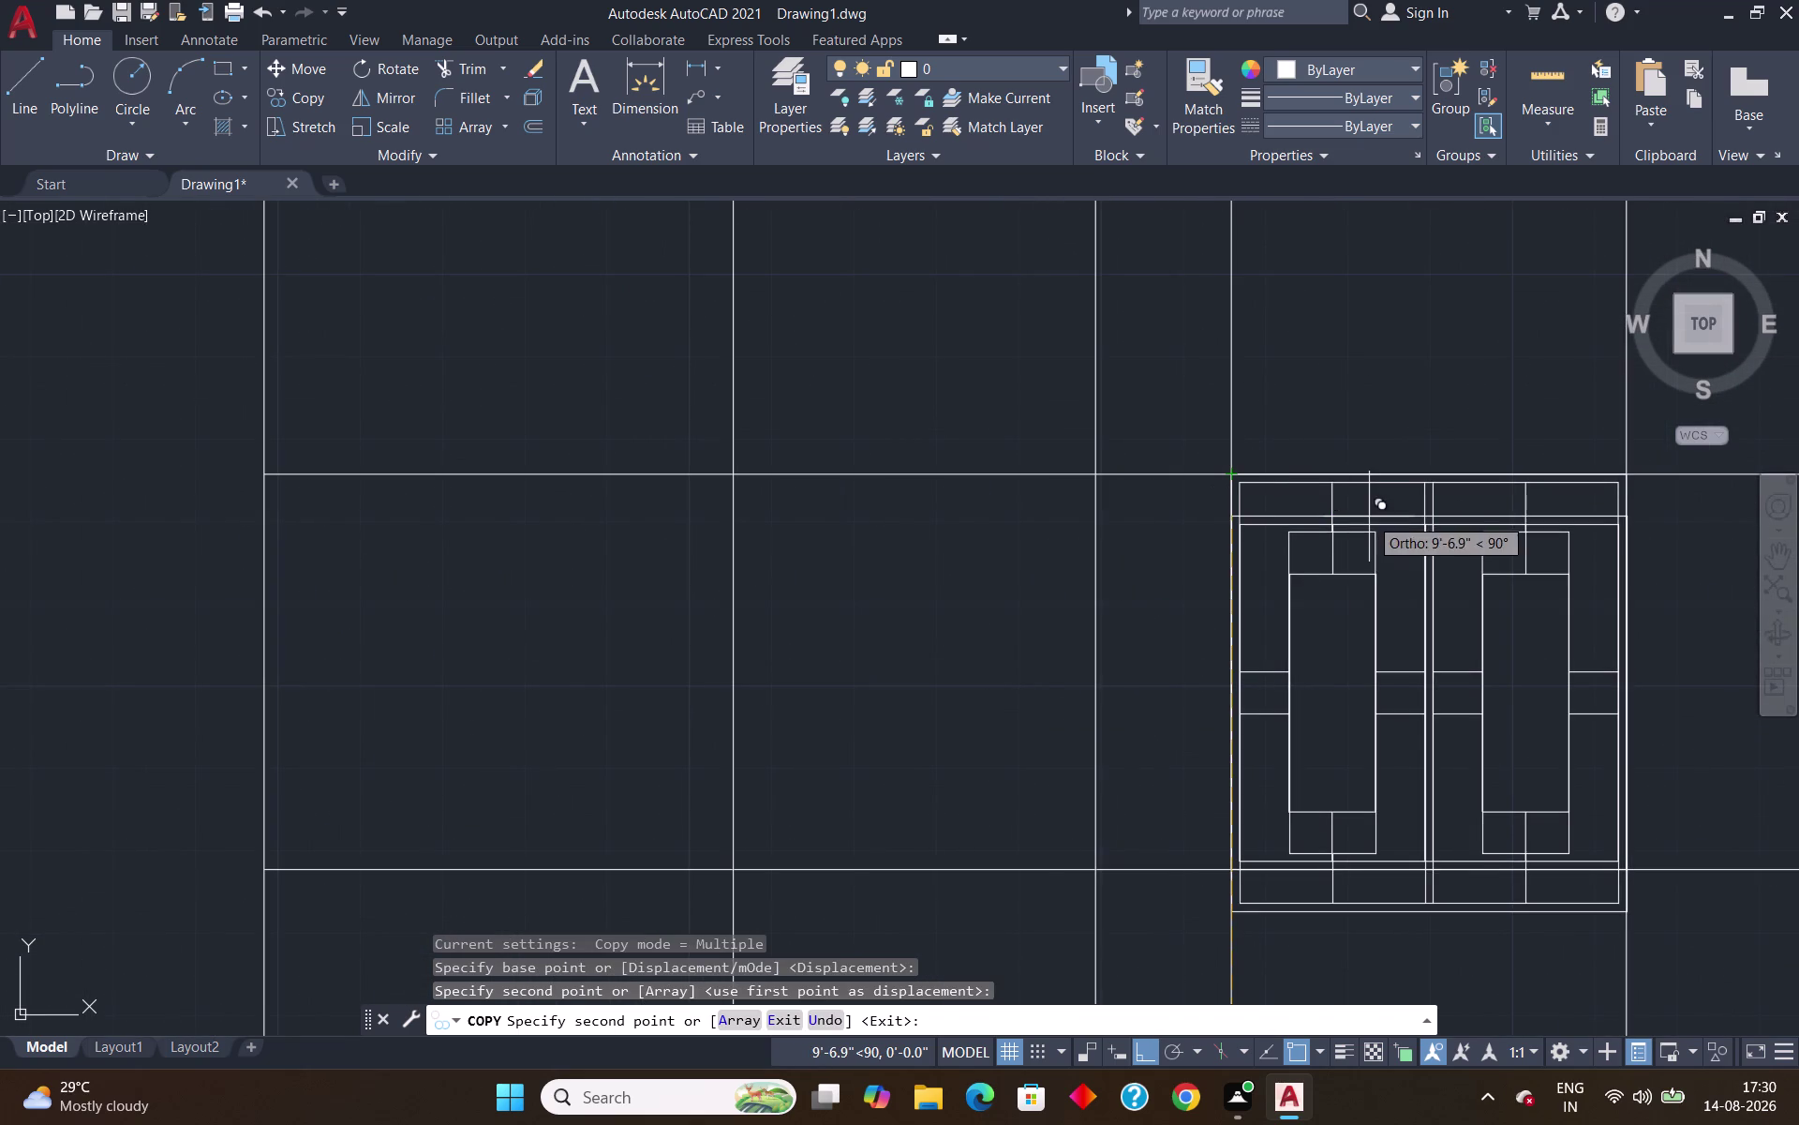
key(Return)
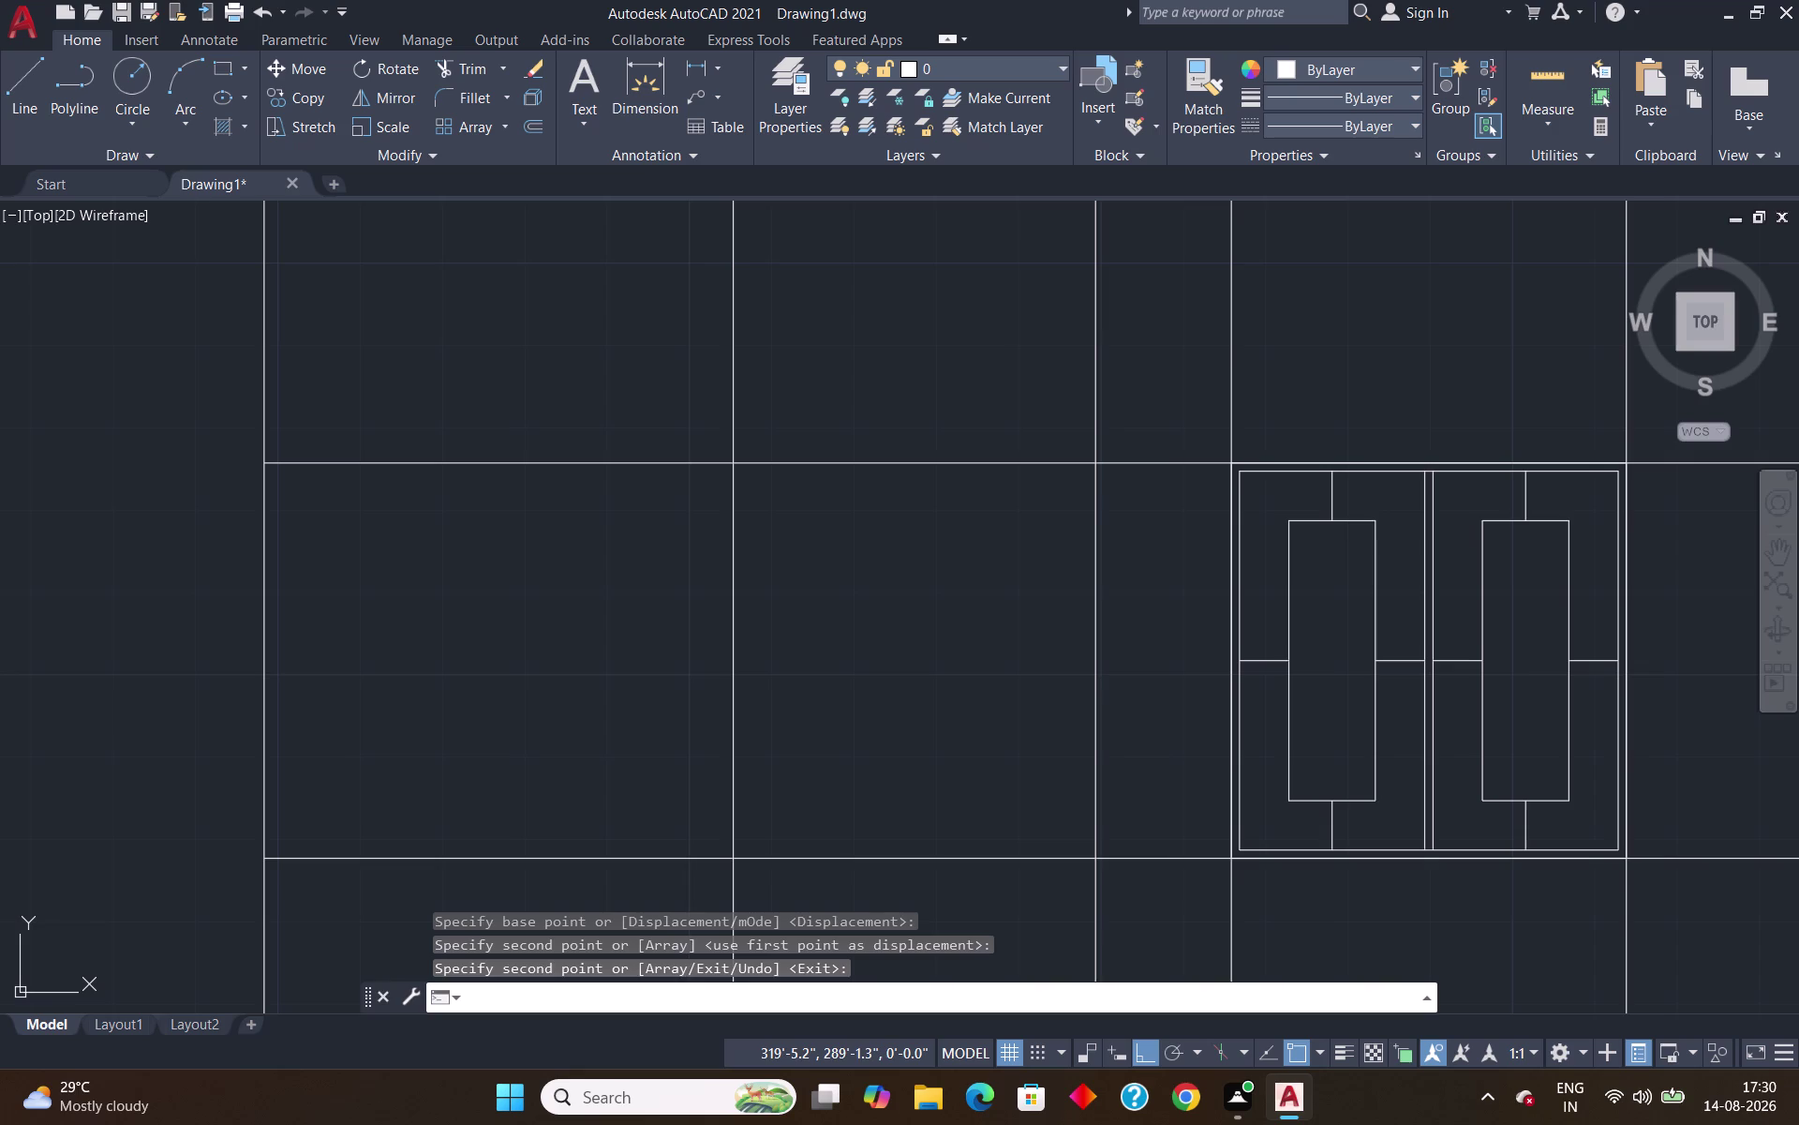
scroll(down, 3)
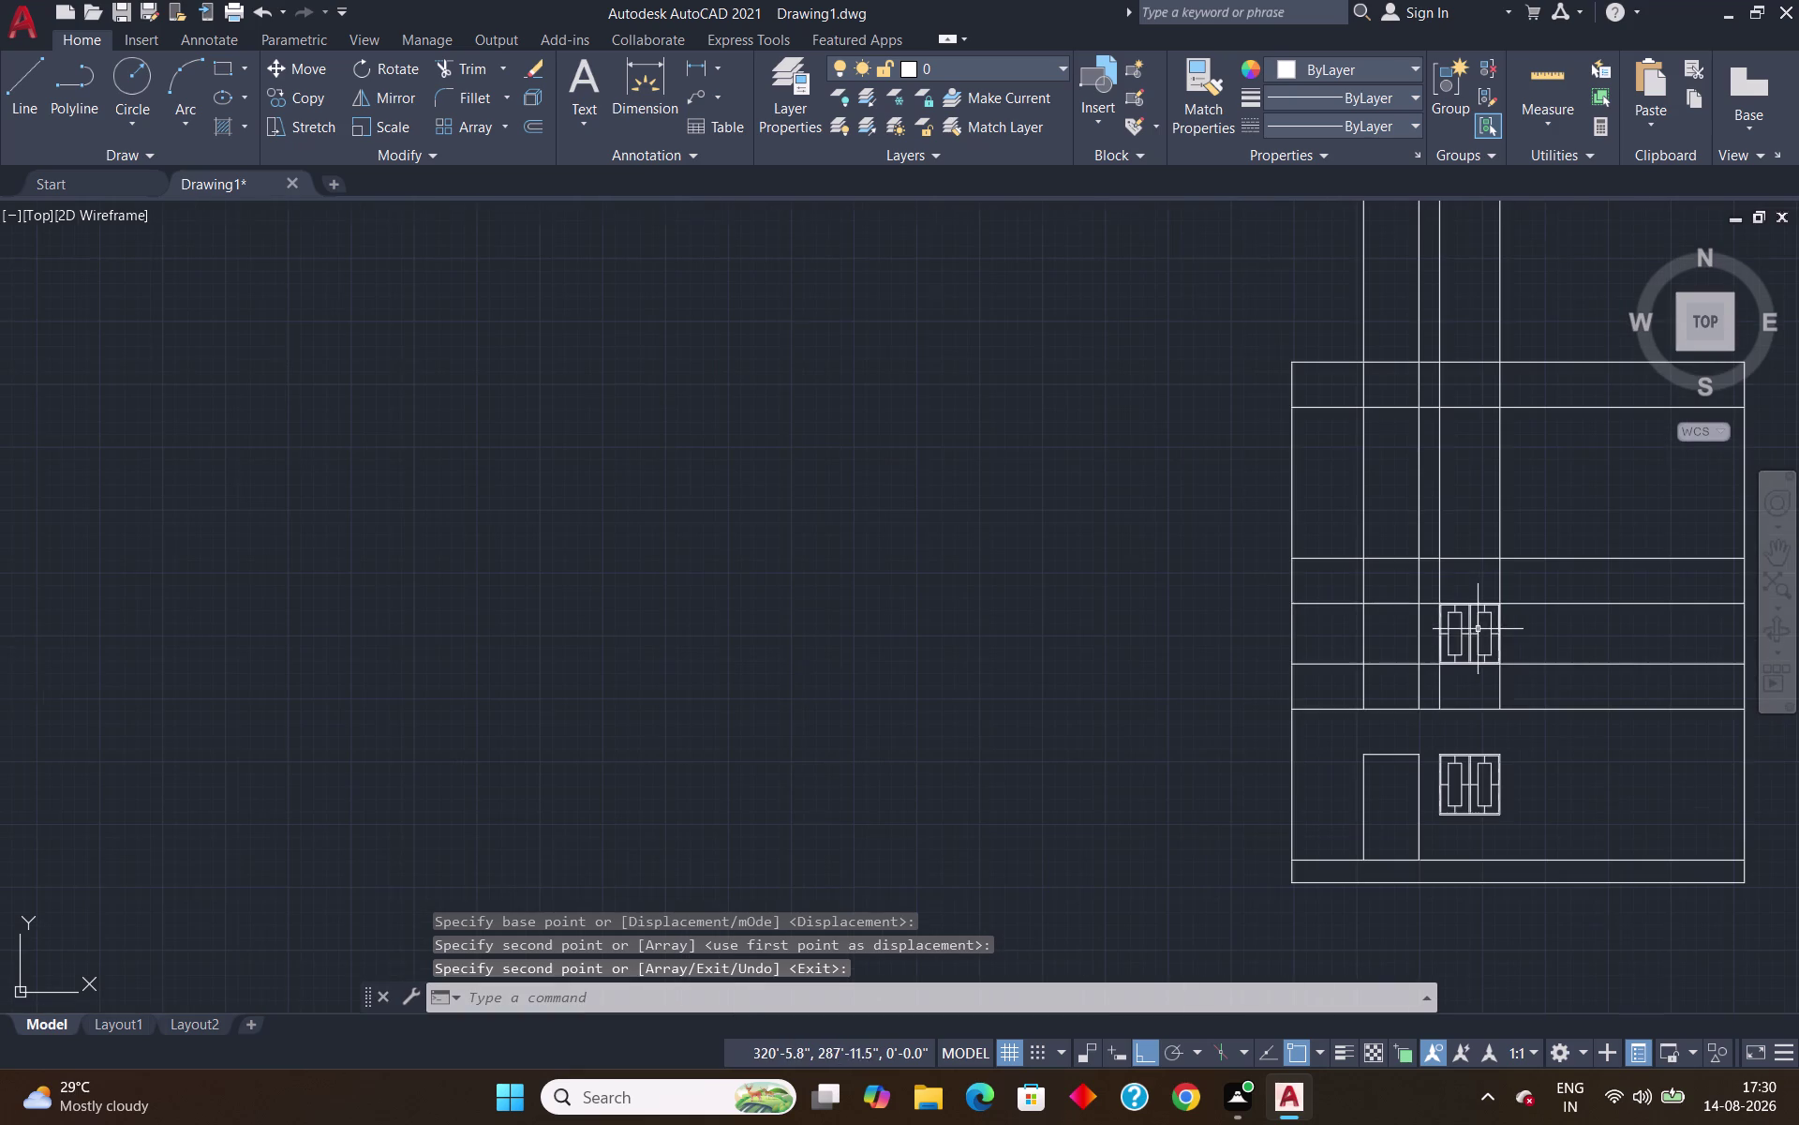
scroll(up, 3)
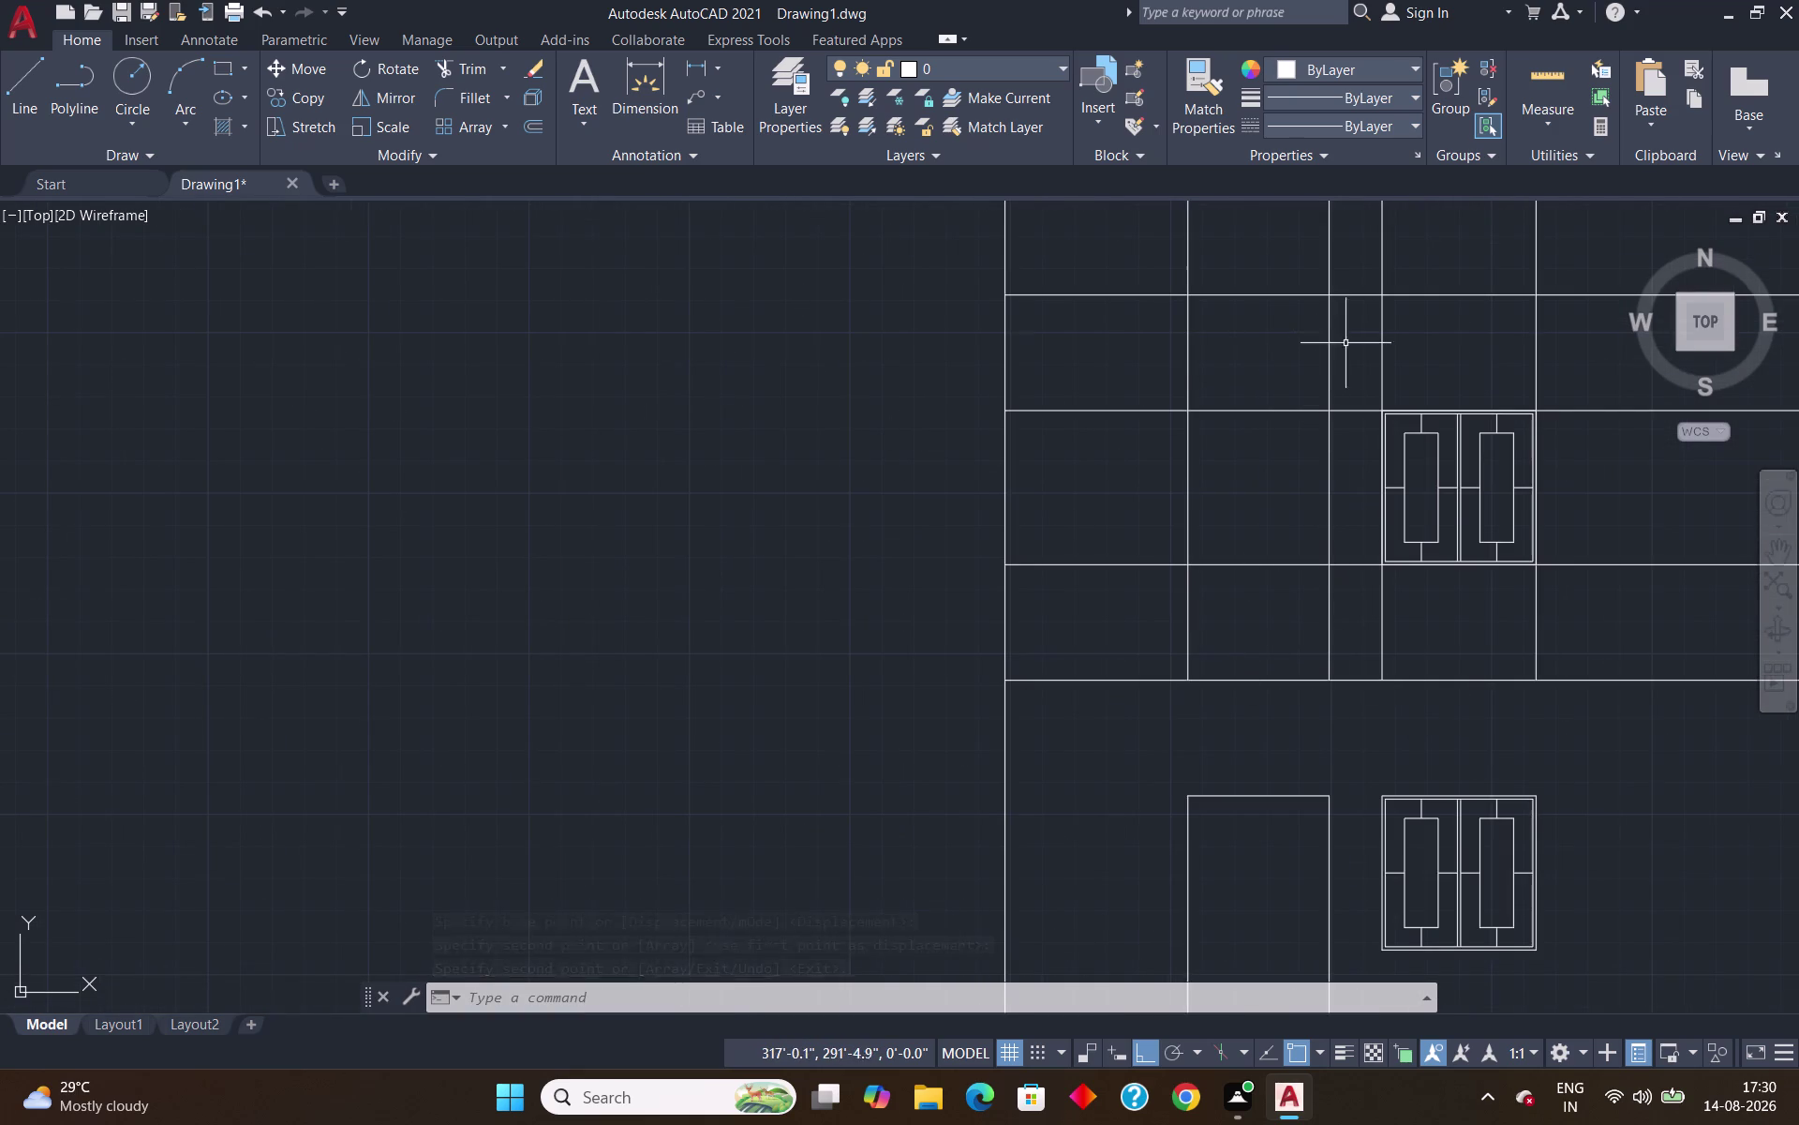
Trim the vertical line pieces crossing the bands above and below the first-floor window.
key(t)
key(r)
key(Return)
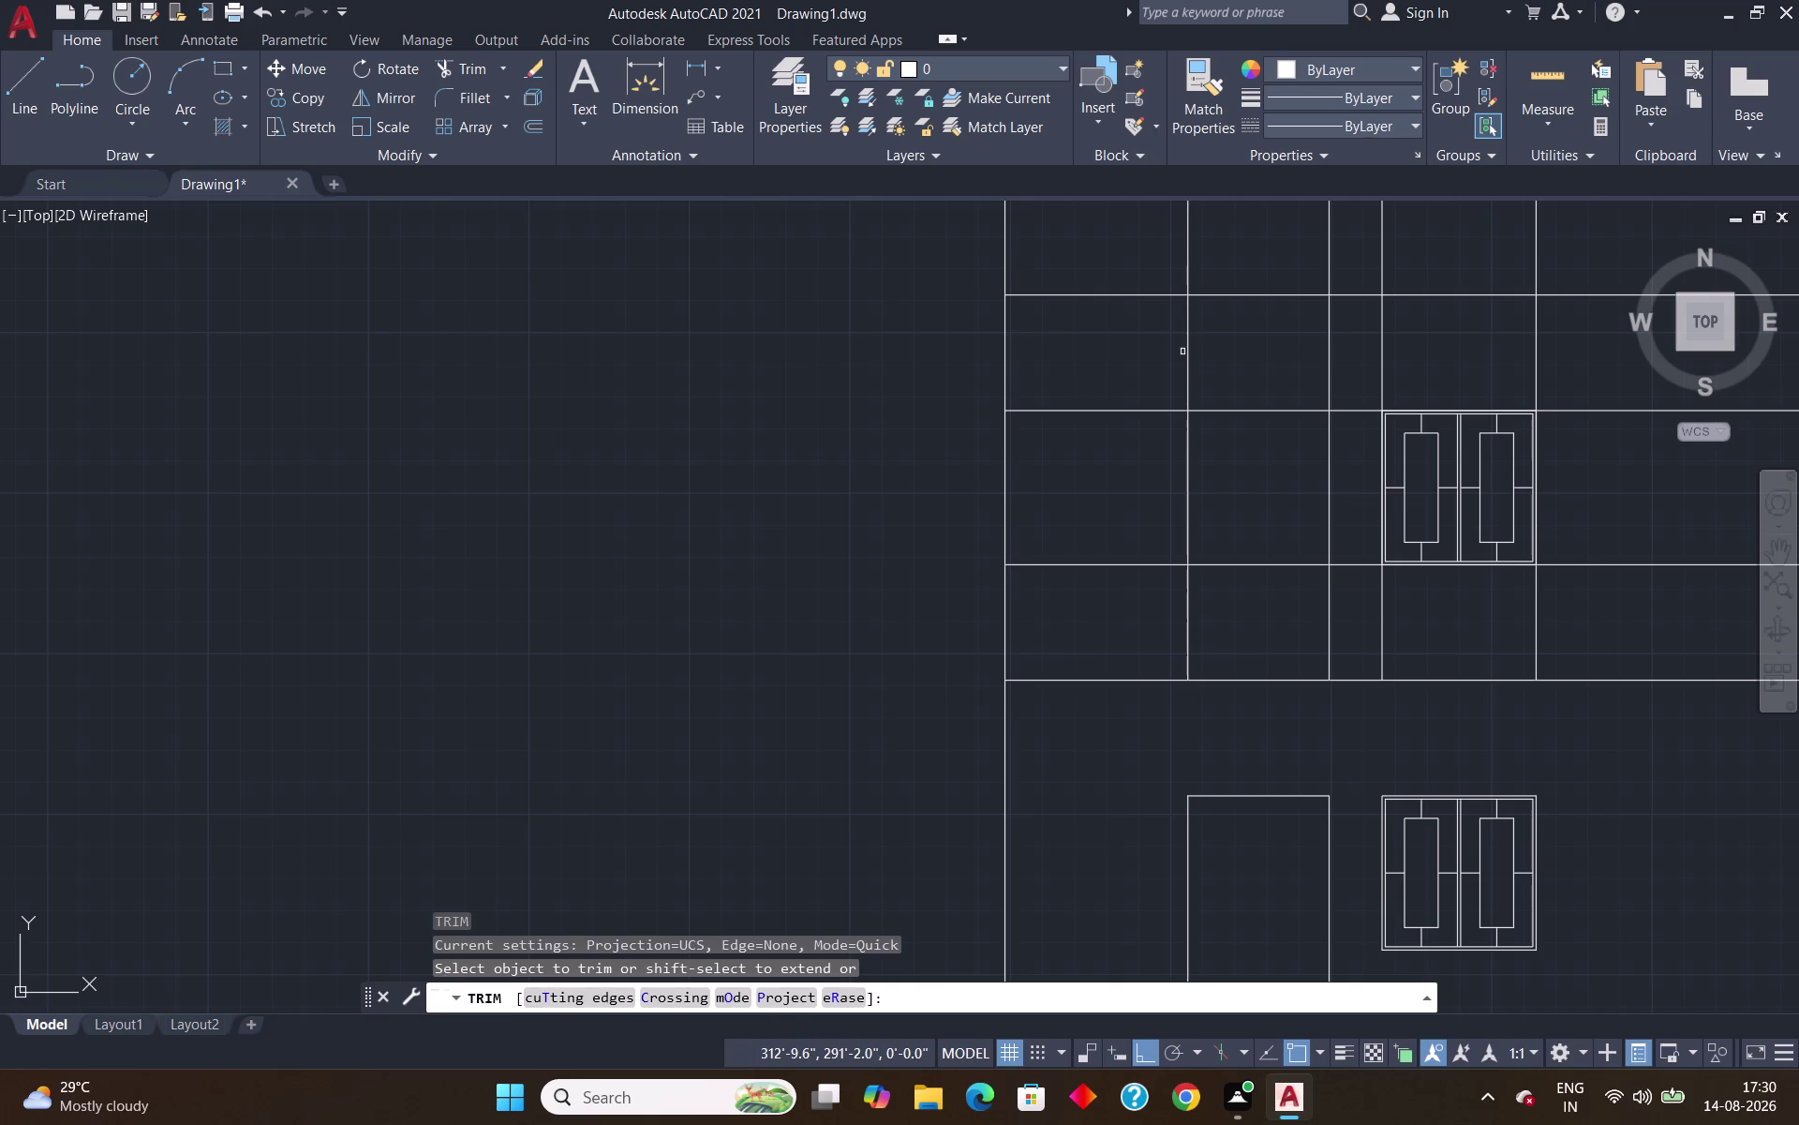
drag(1183, 352, 1348, 359)
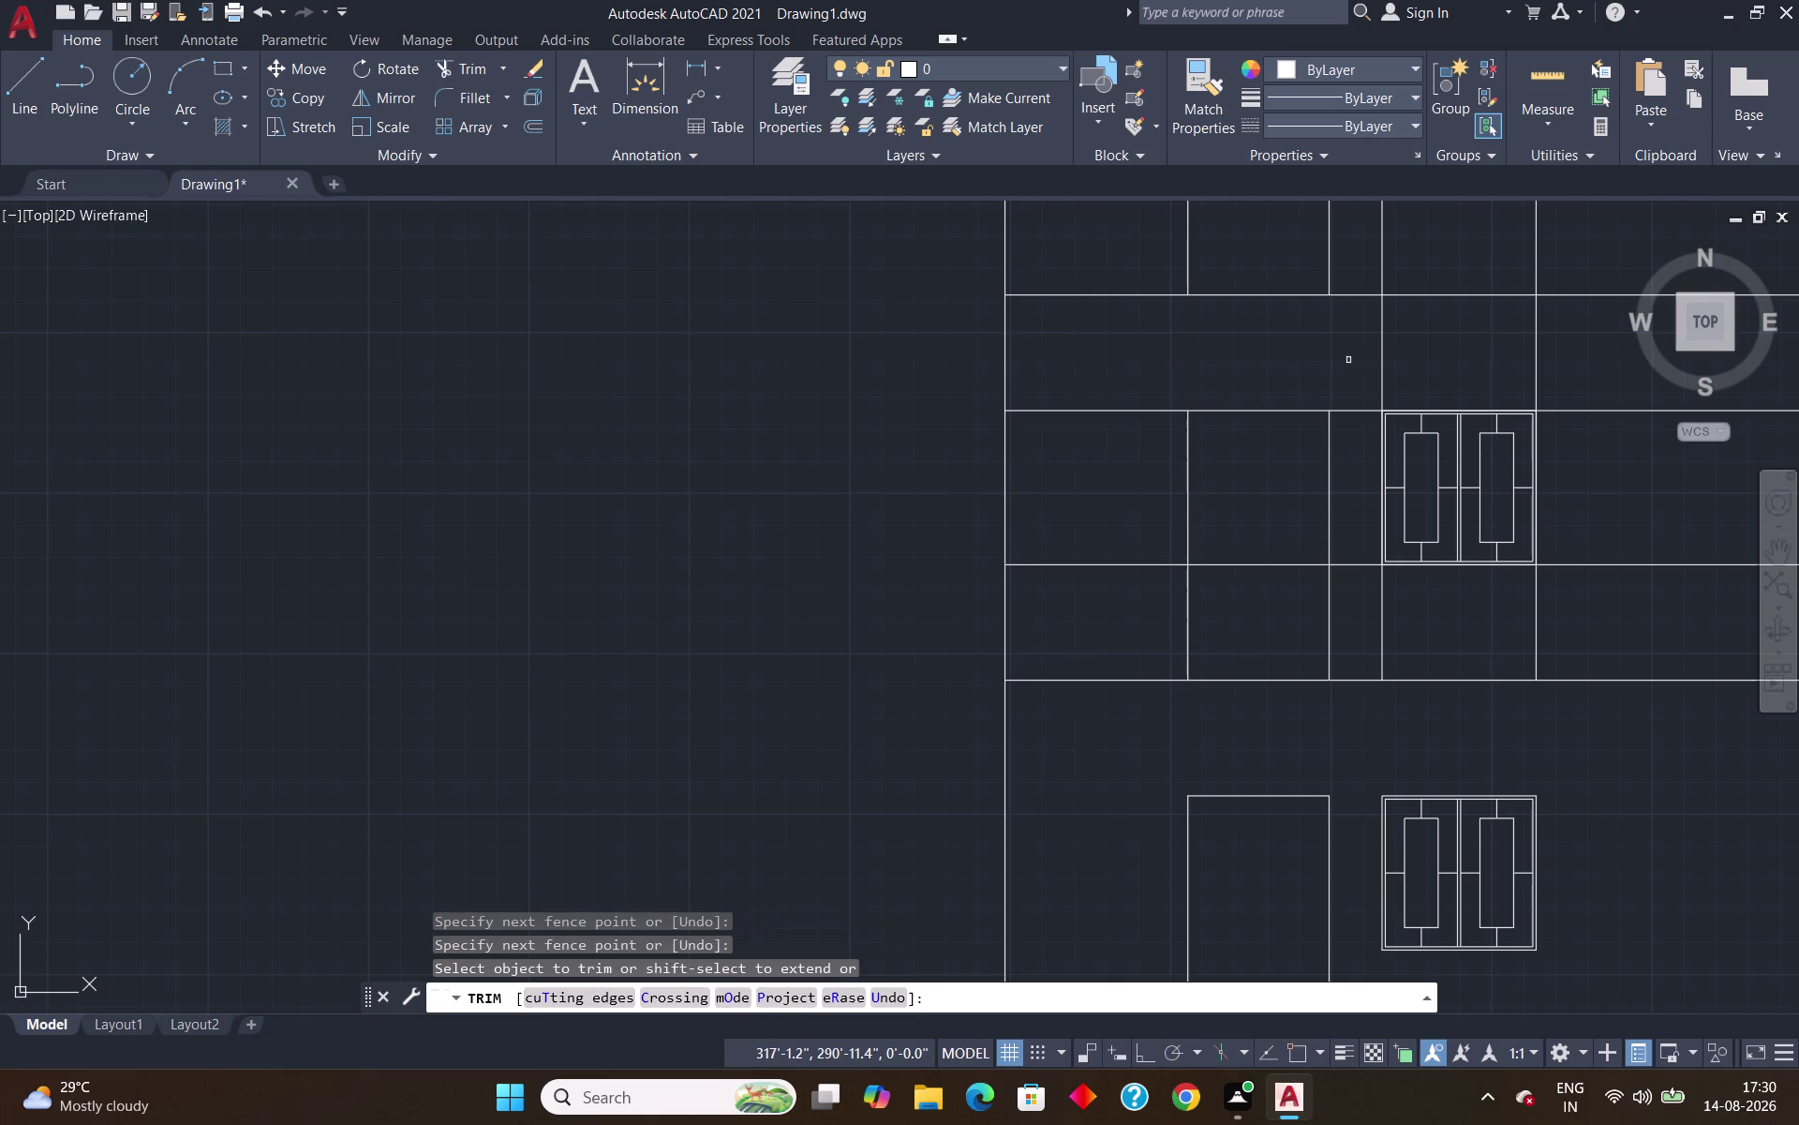
drag(1349, 360, 1572, 354)
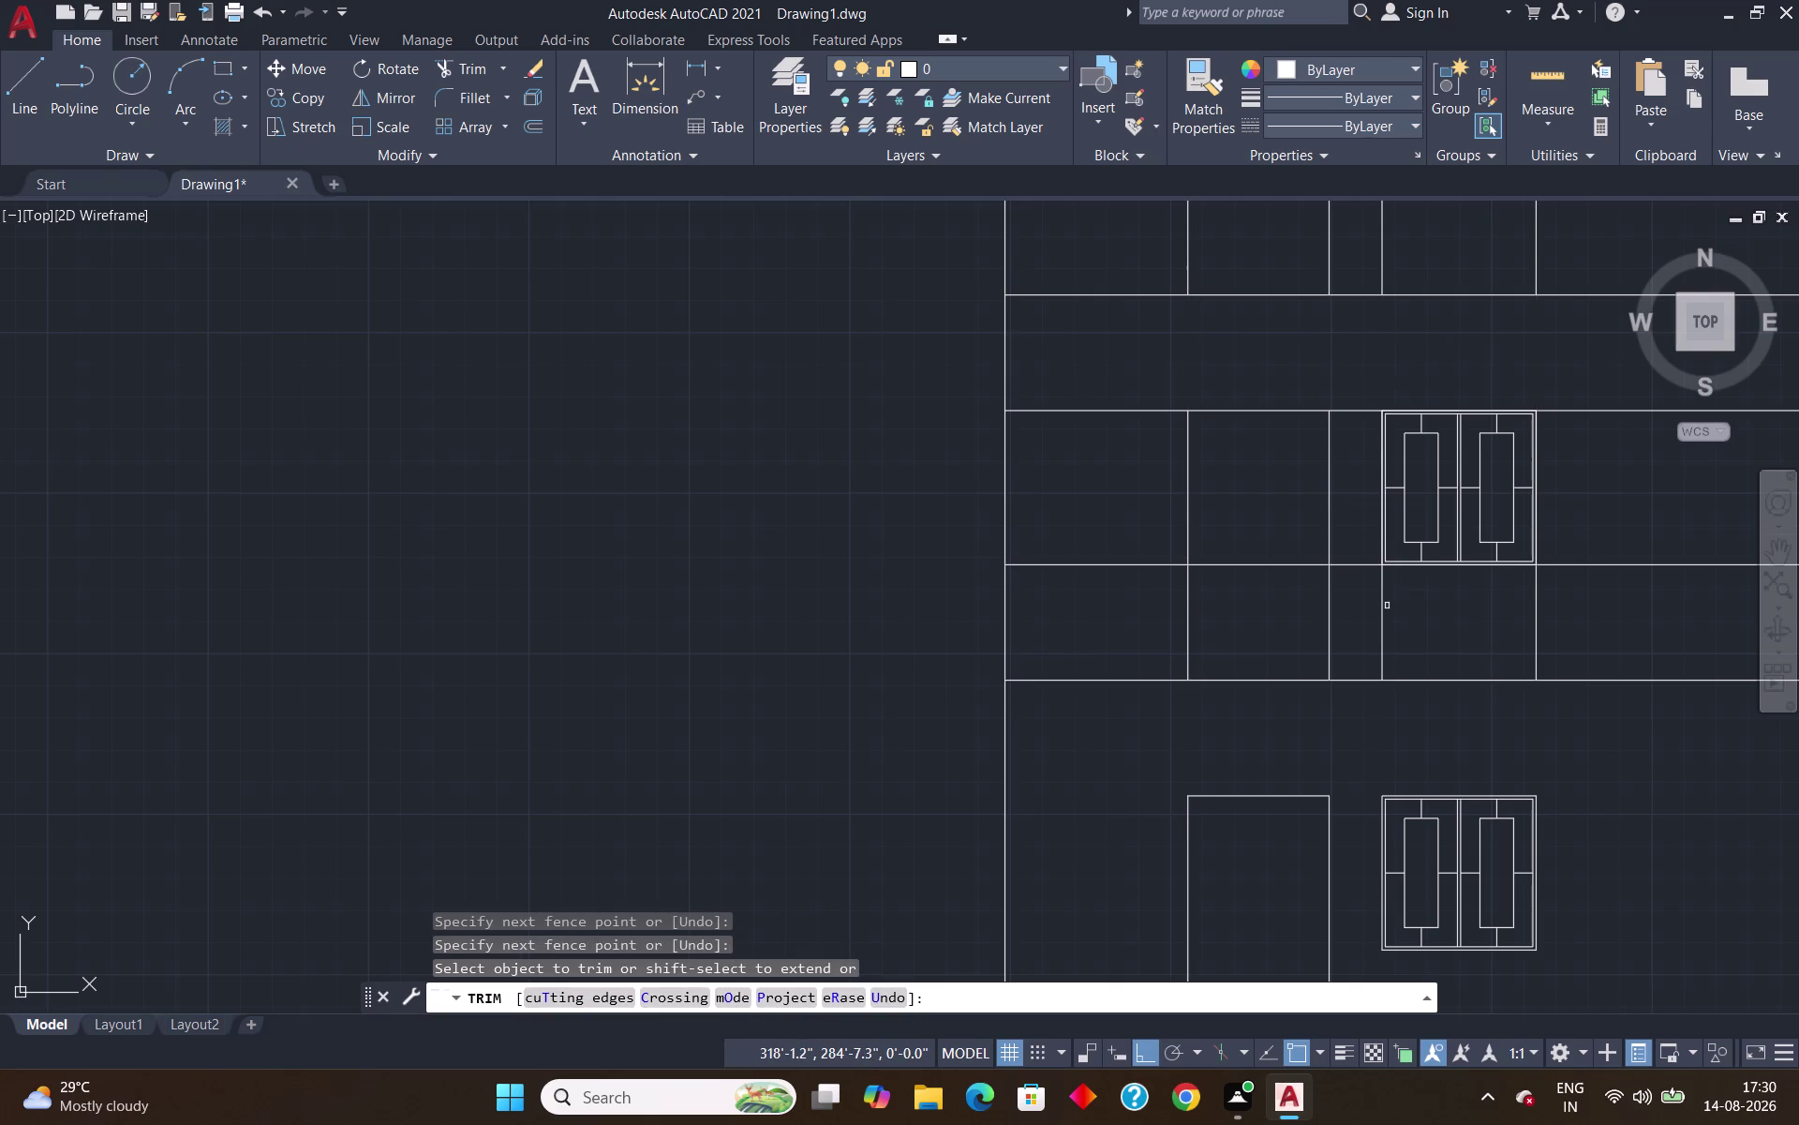
drag(1381, 603, 1475, 601)
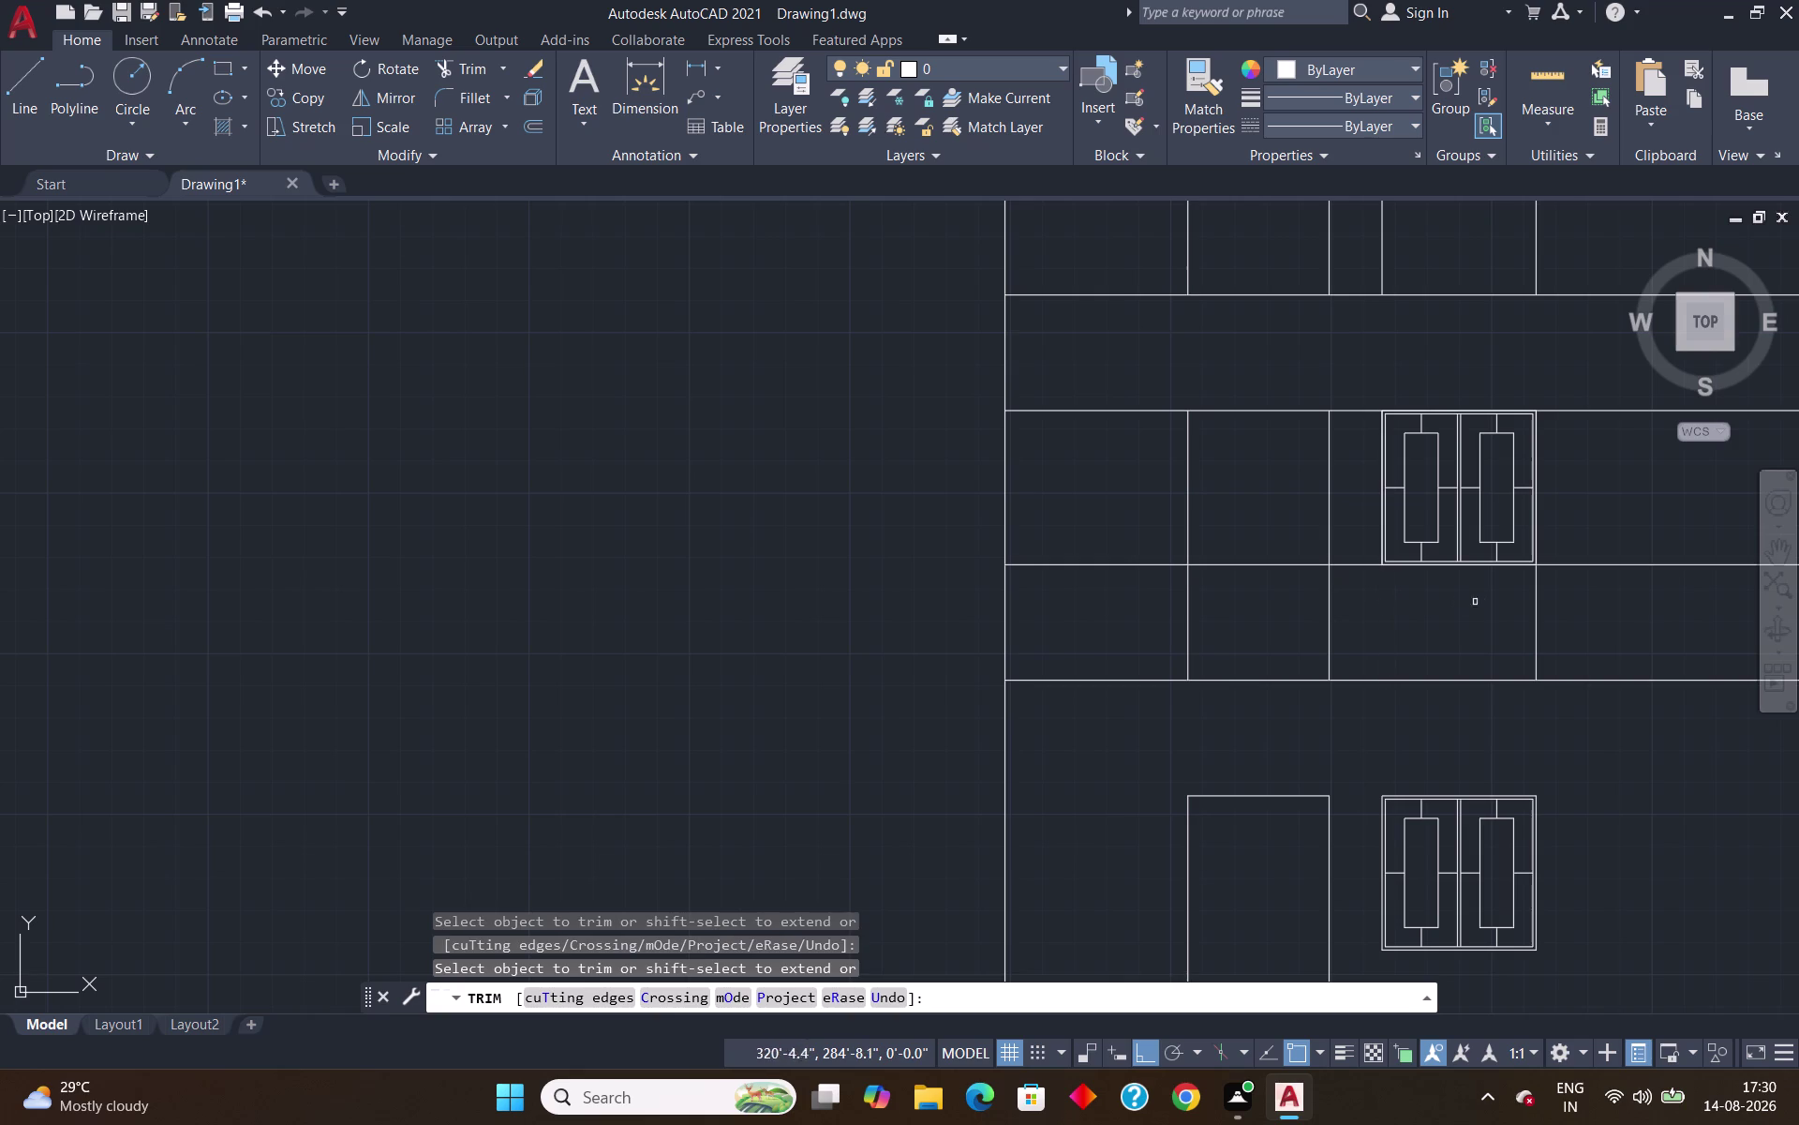
drag(1476, 602, 1547, 604)
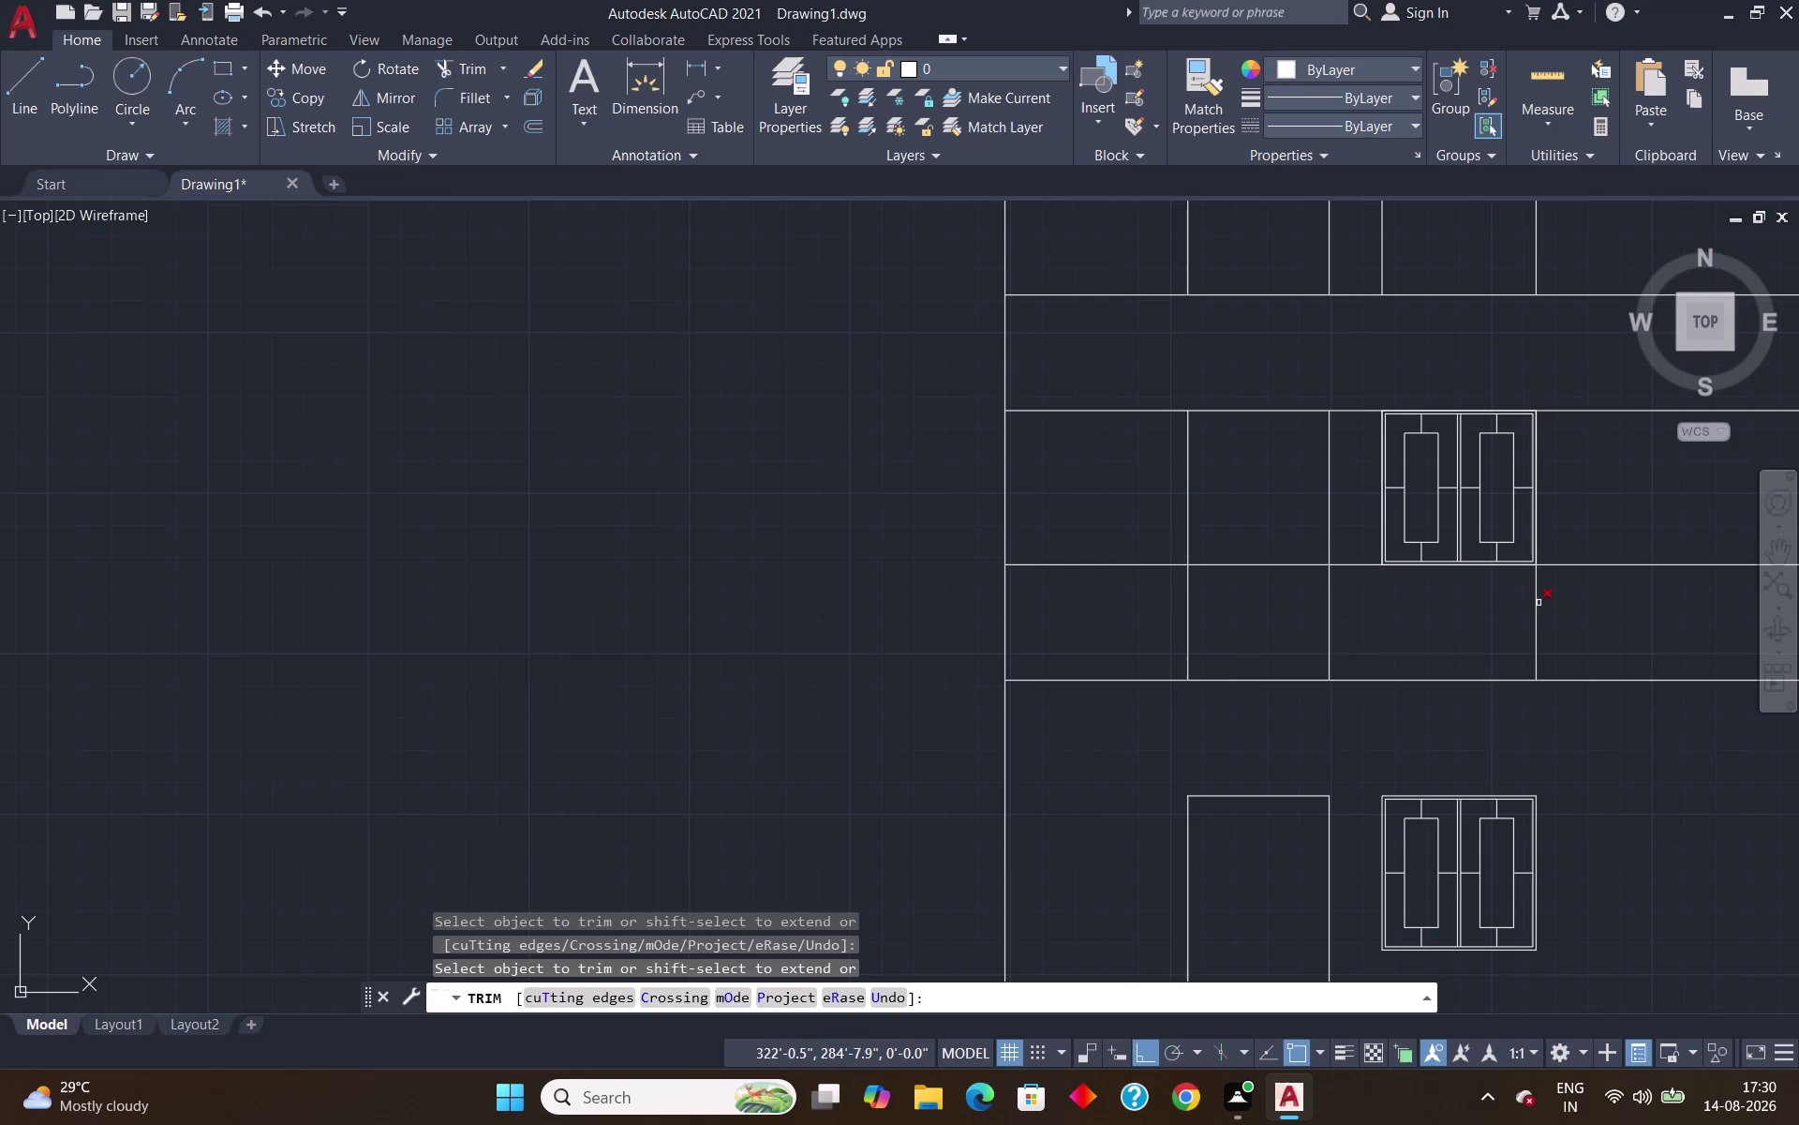
click(1539, 603)
drag(1167, 621, 1389, 624)
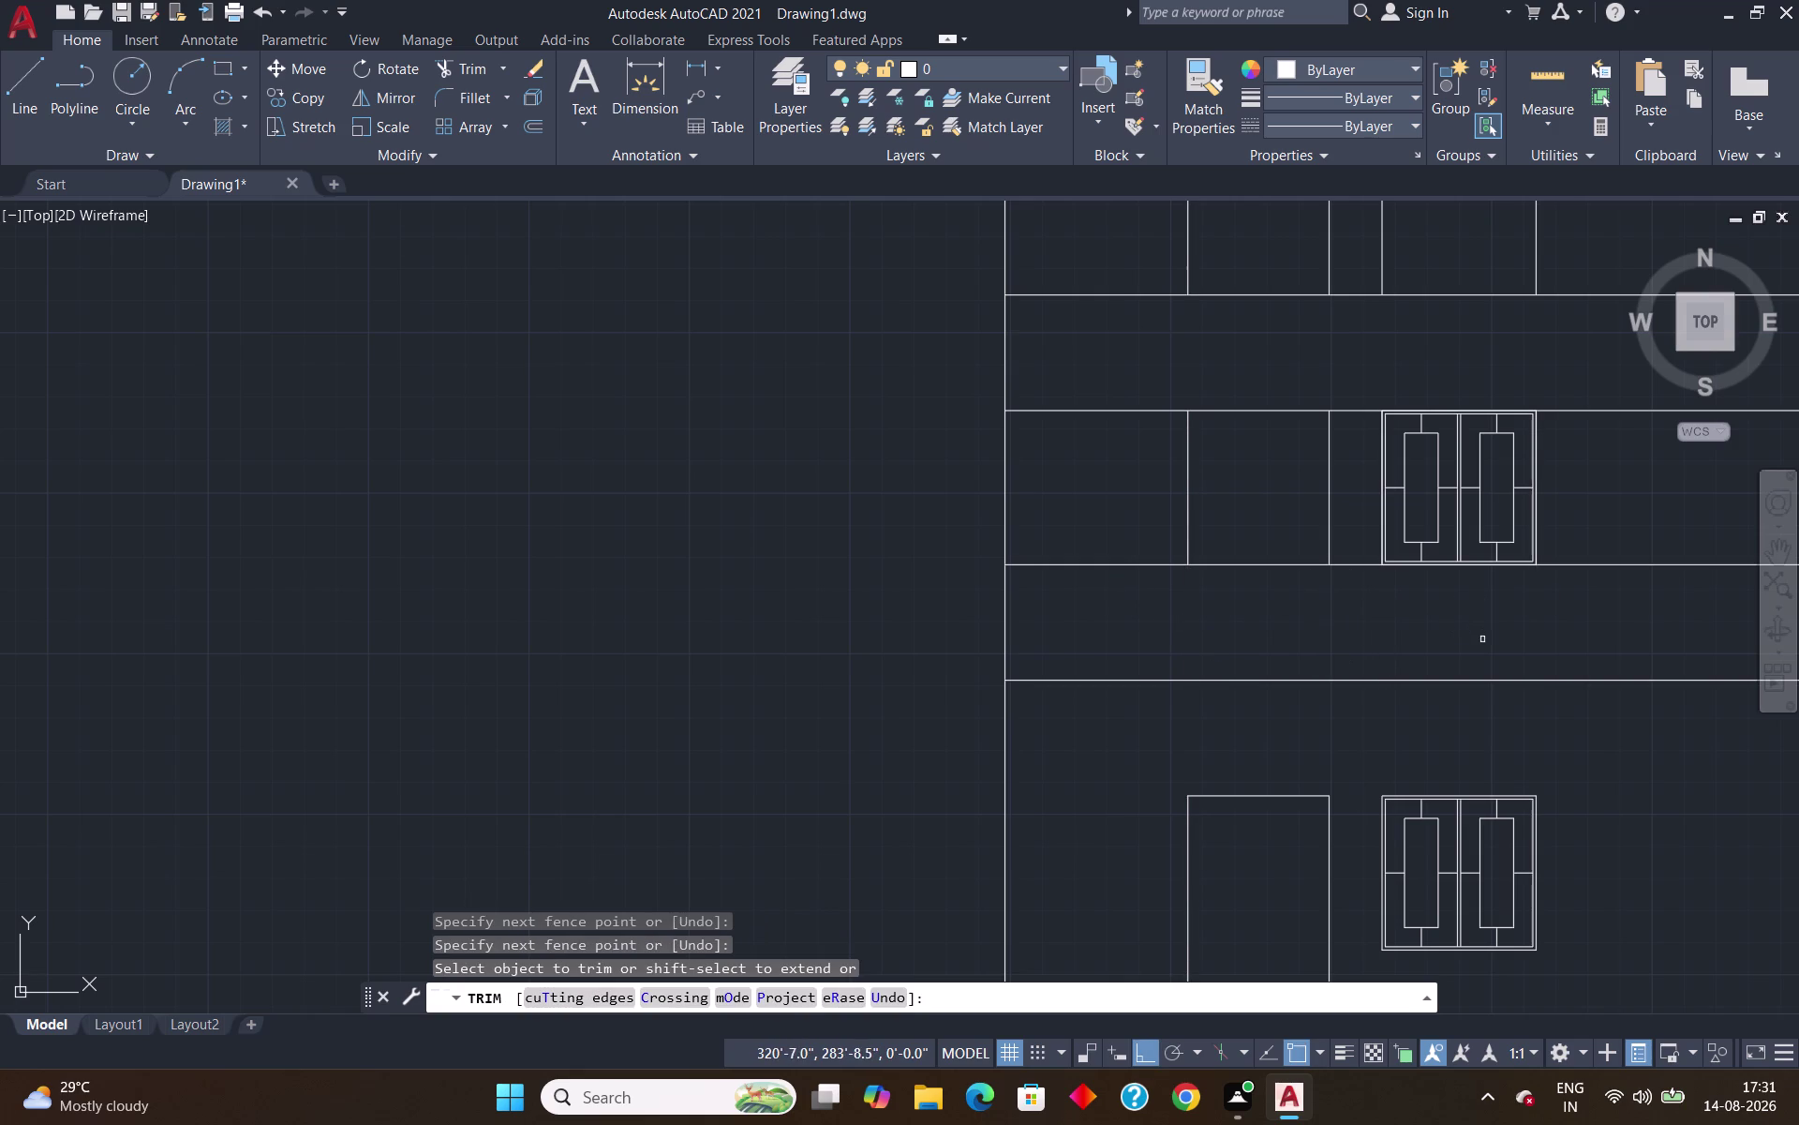
scroll(up, 3)
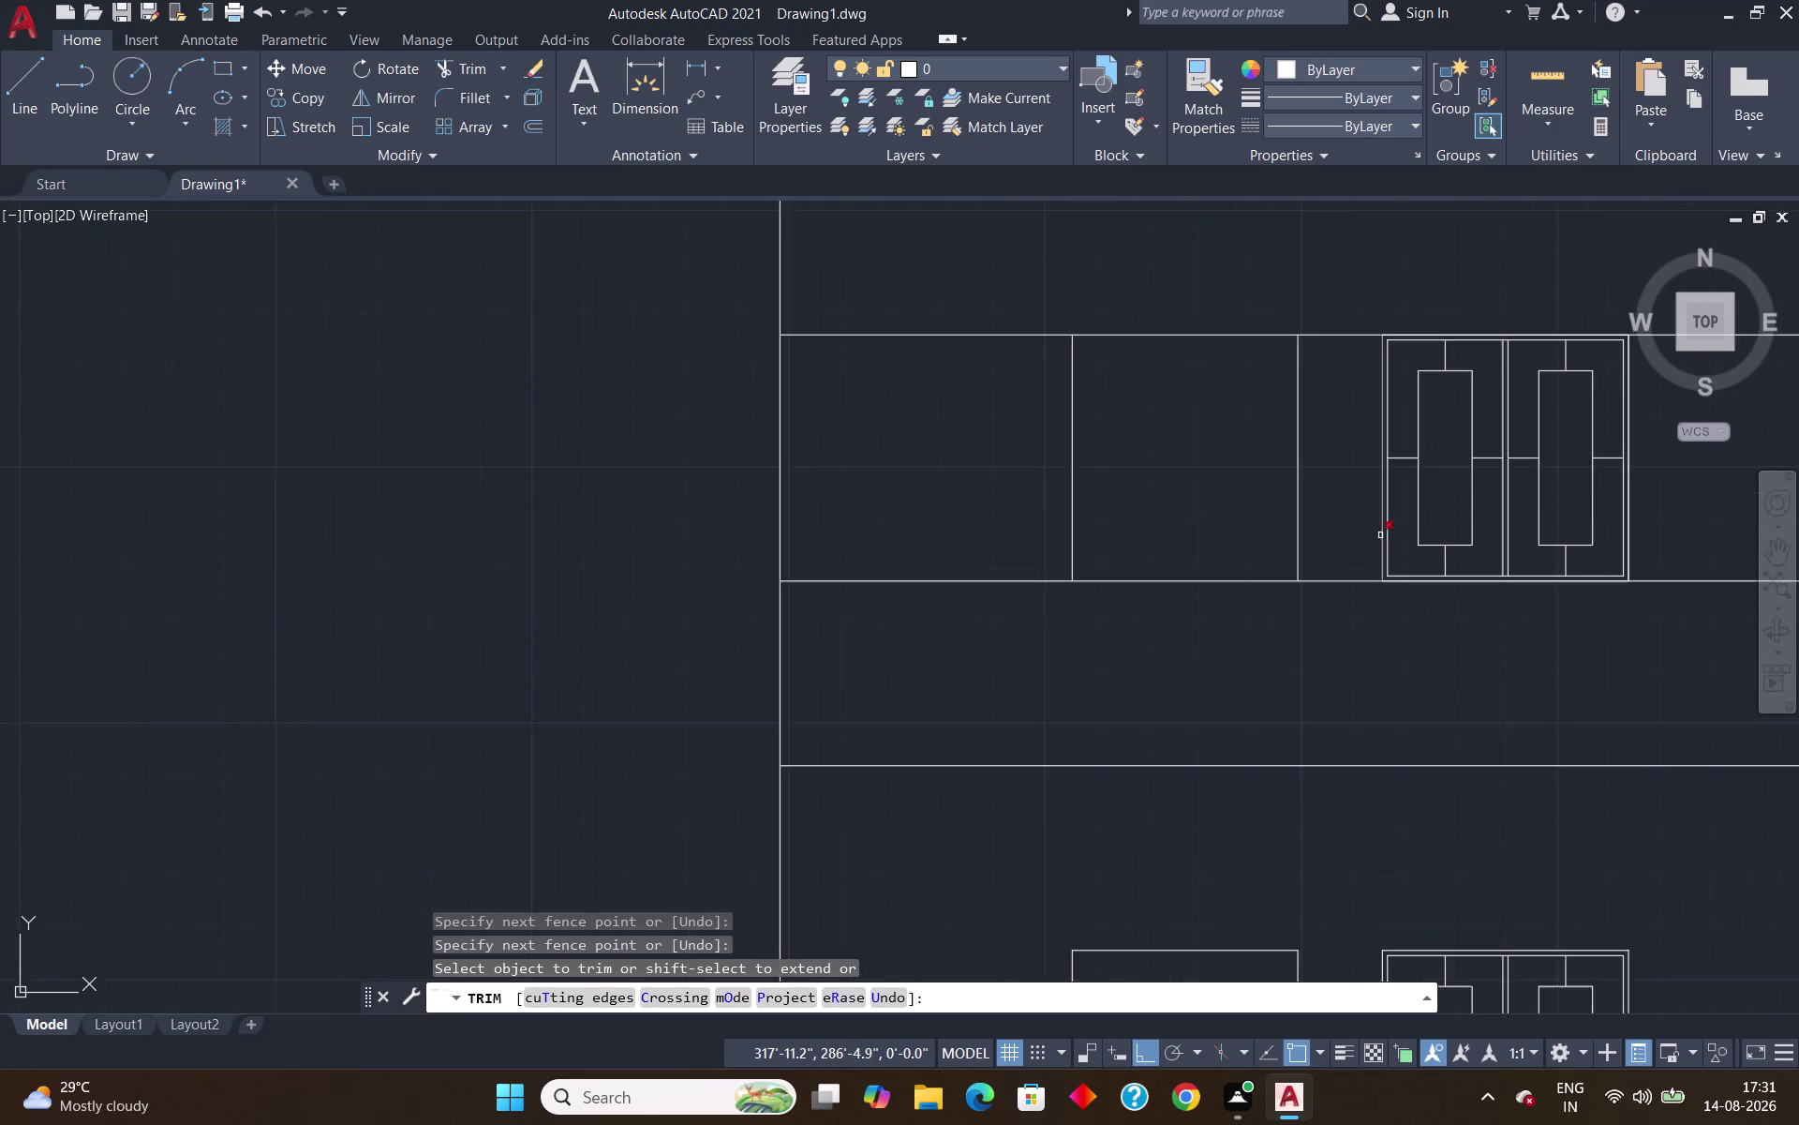
scroll(up, 3)
click(1380, 535)
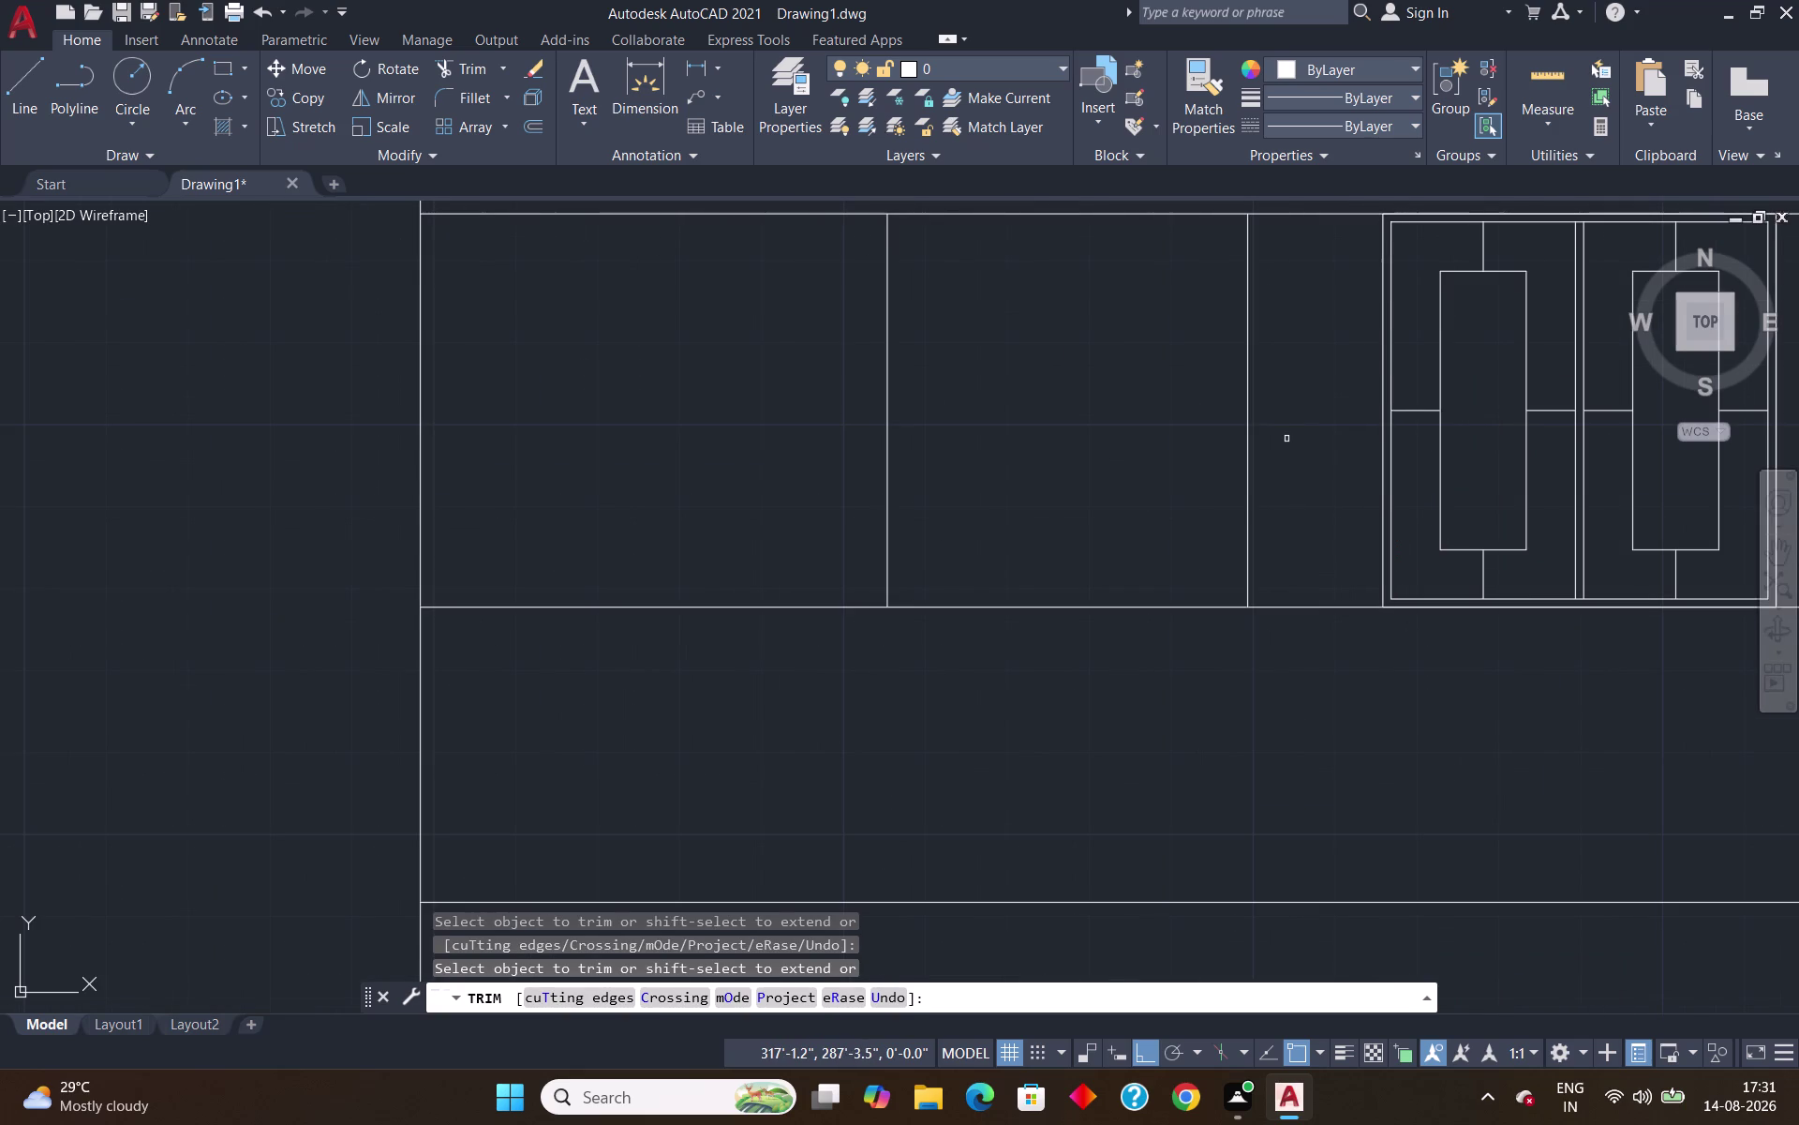
key(Escape)
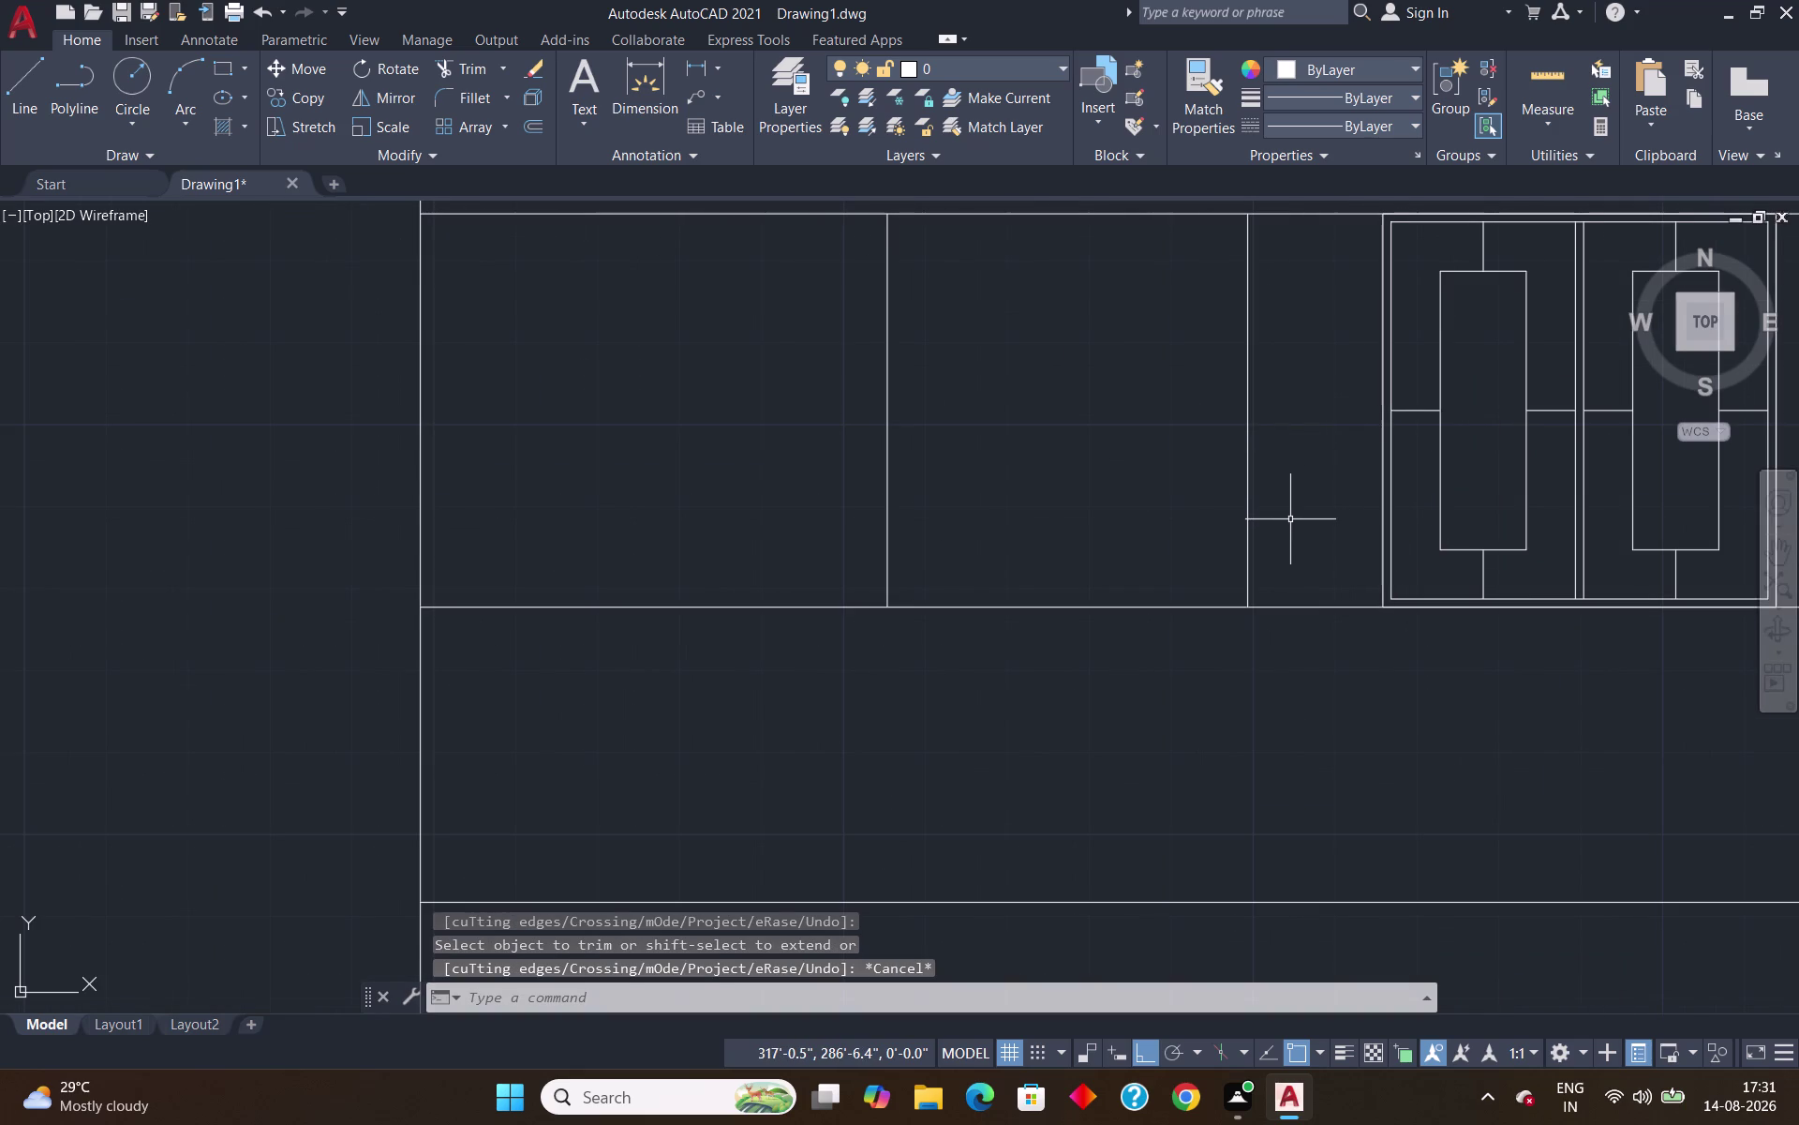
Undo the last trim and delete the stray vertical ray.
key(z)
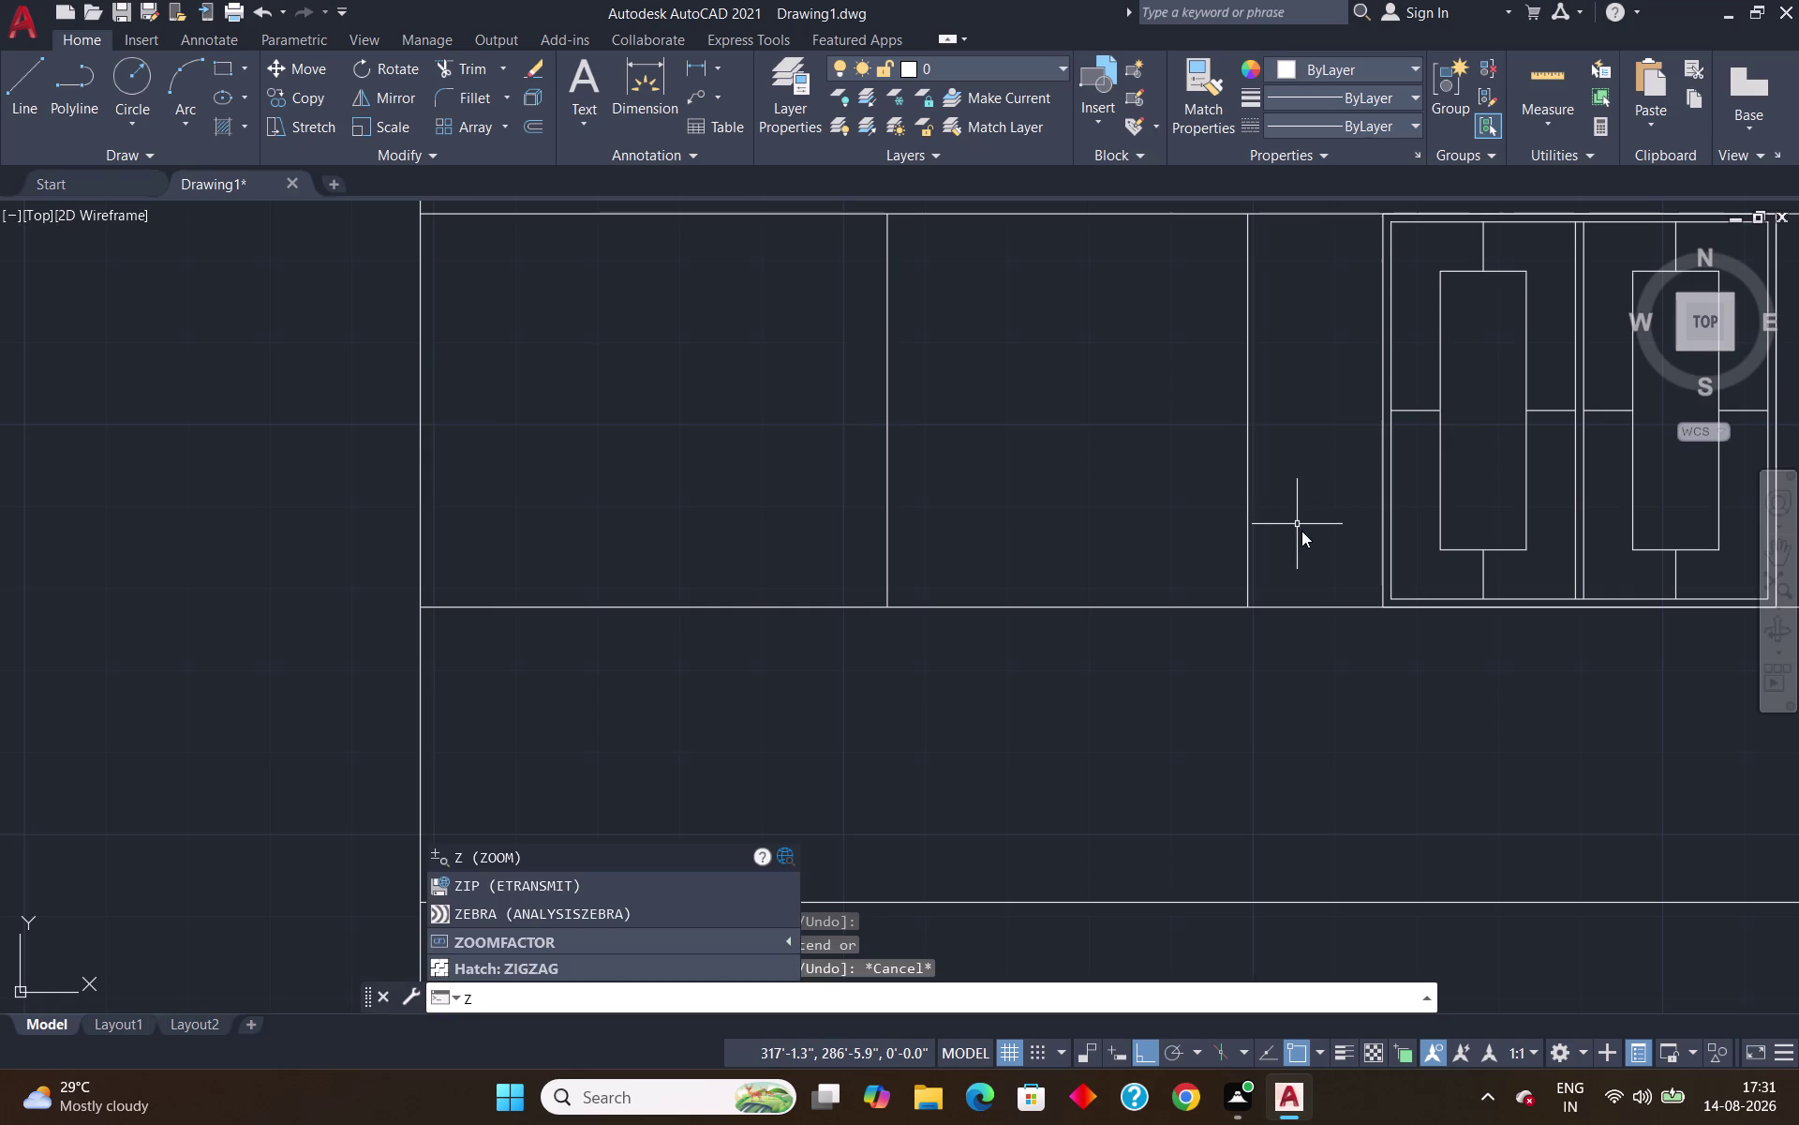
key(Escape)
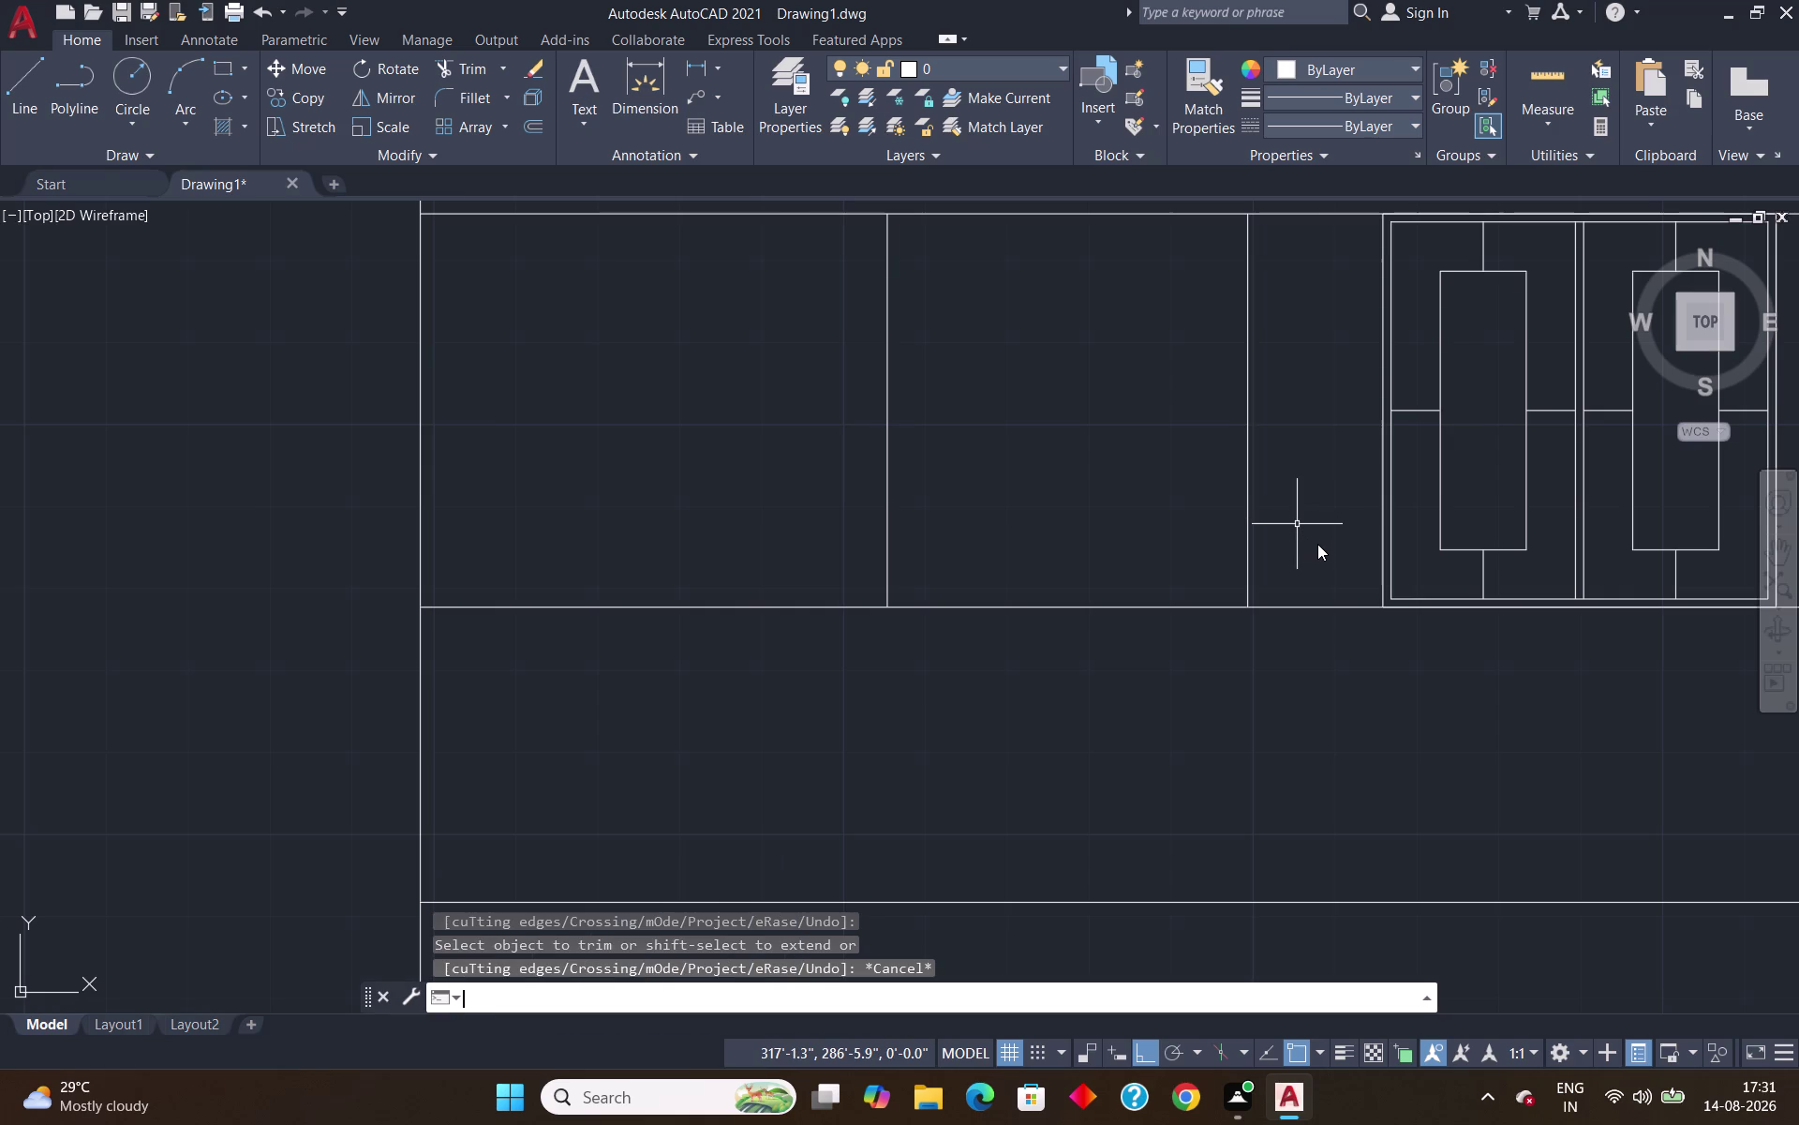
key(ctrl+z)
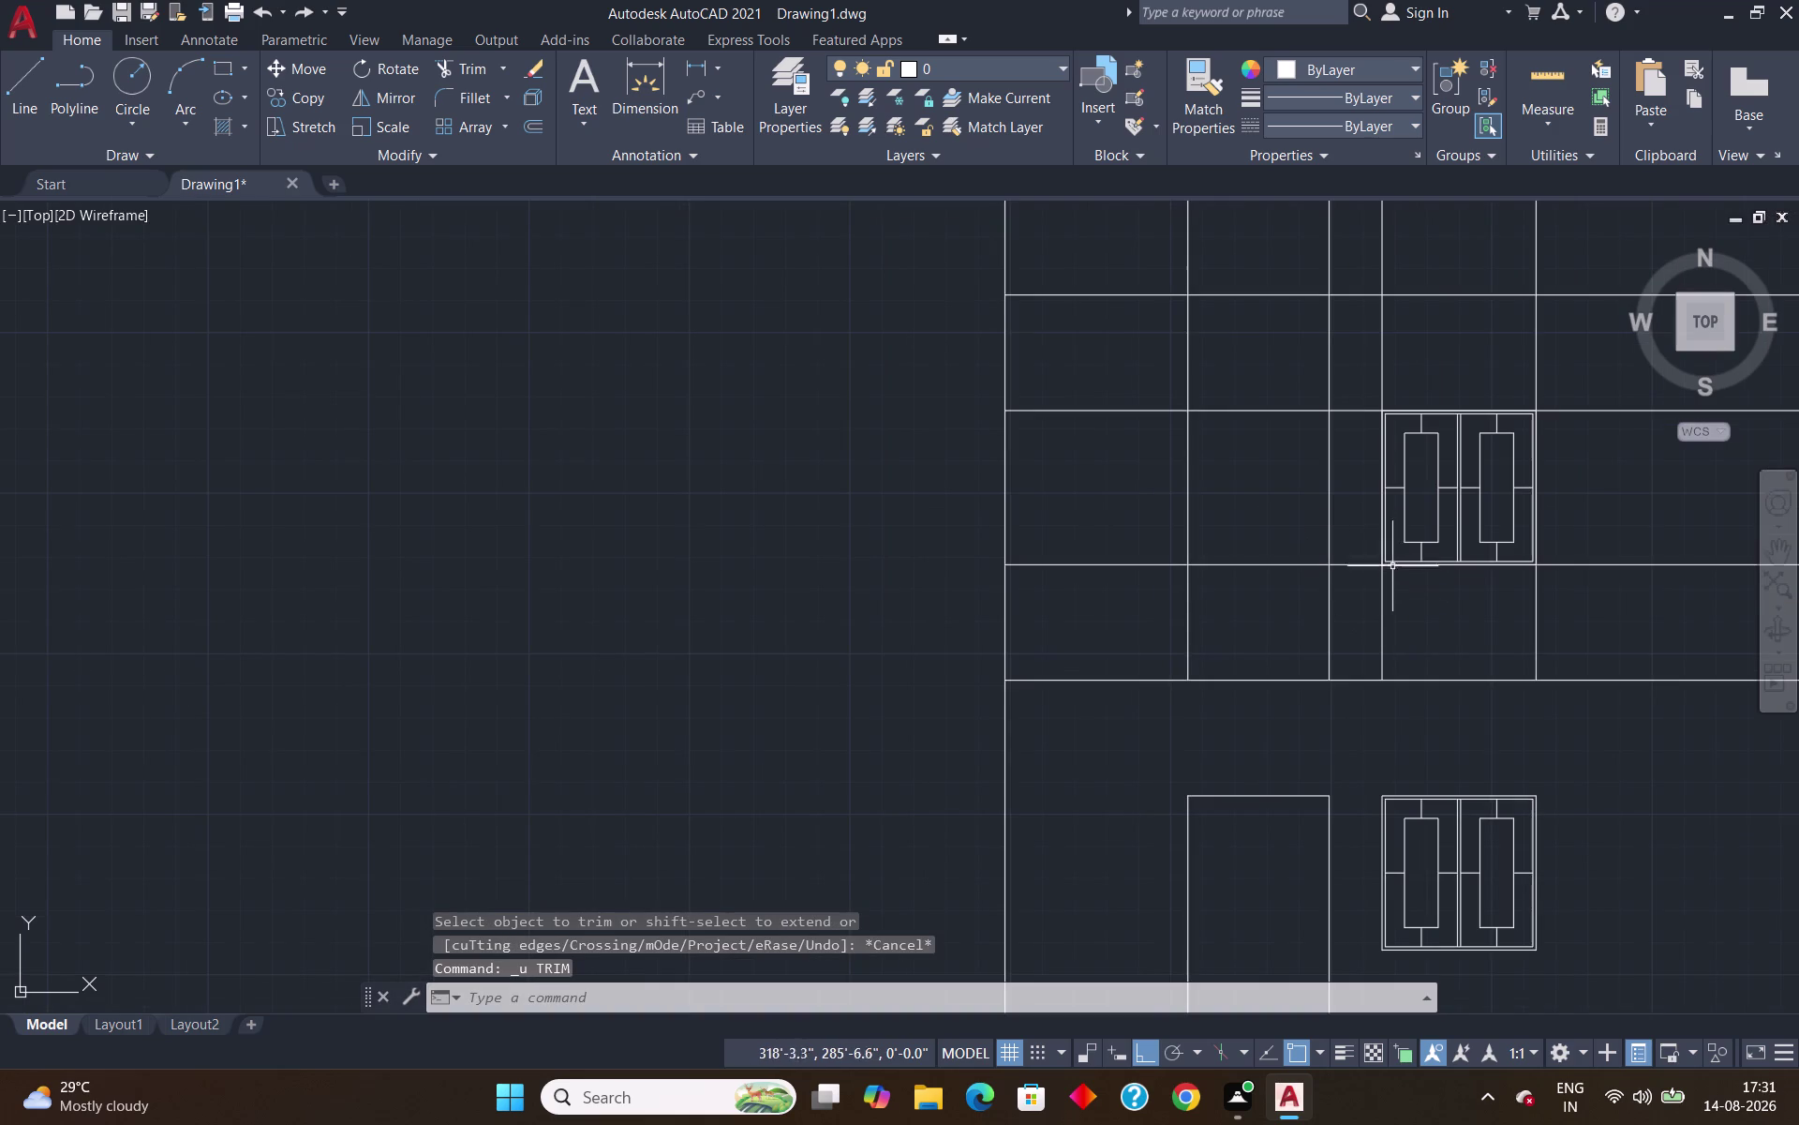
scroll(up, 3)
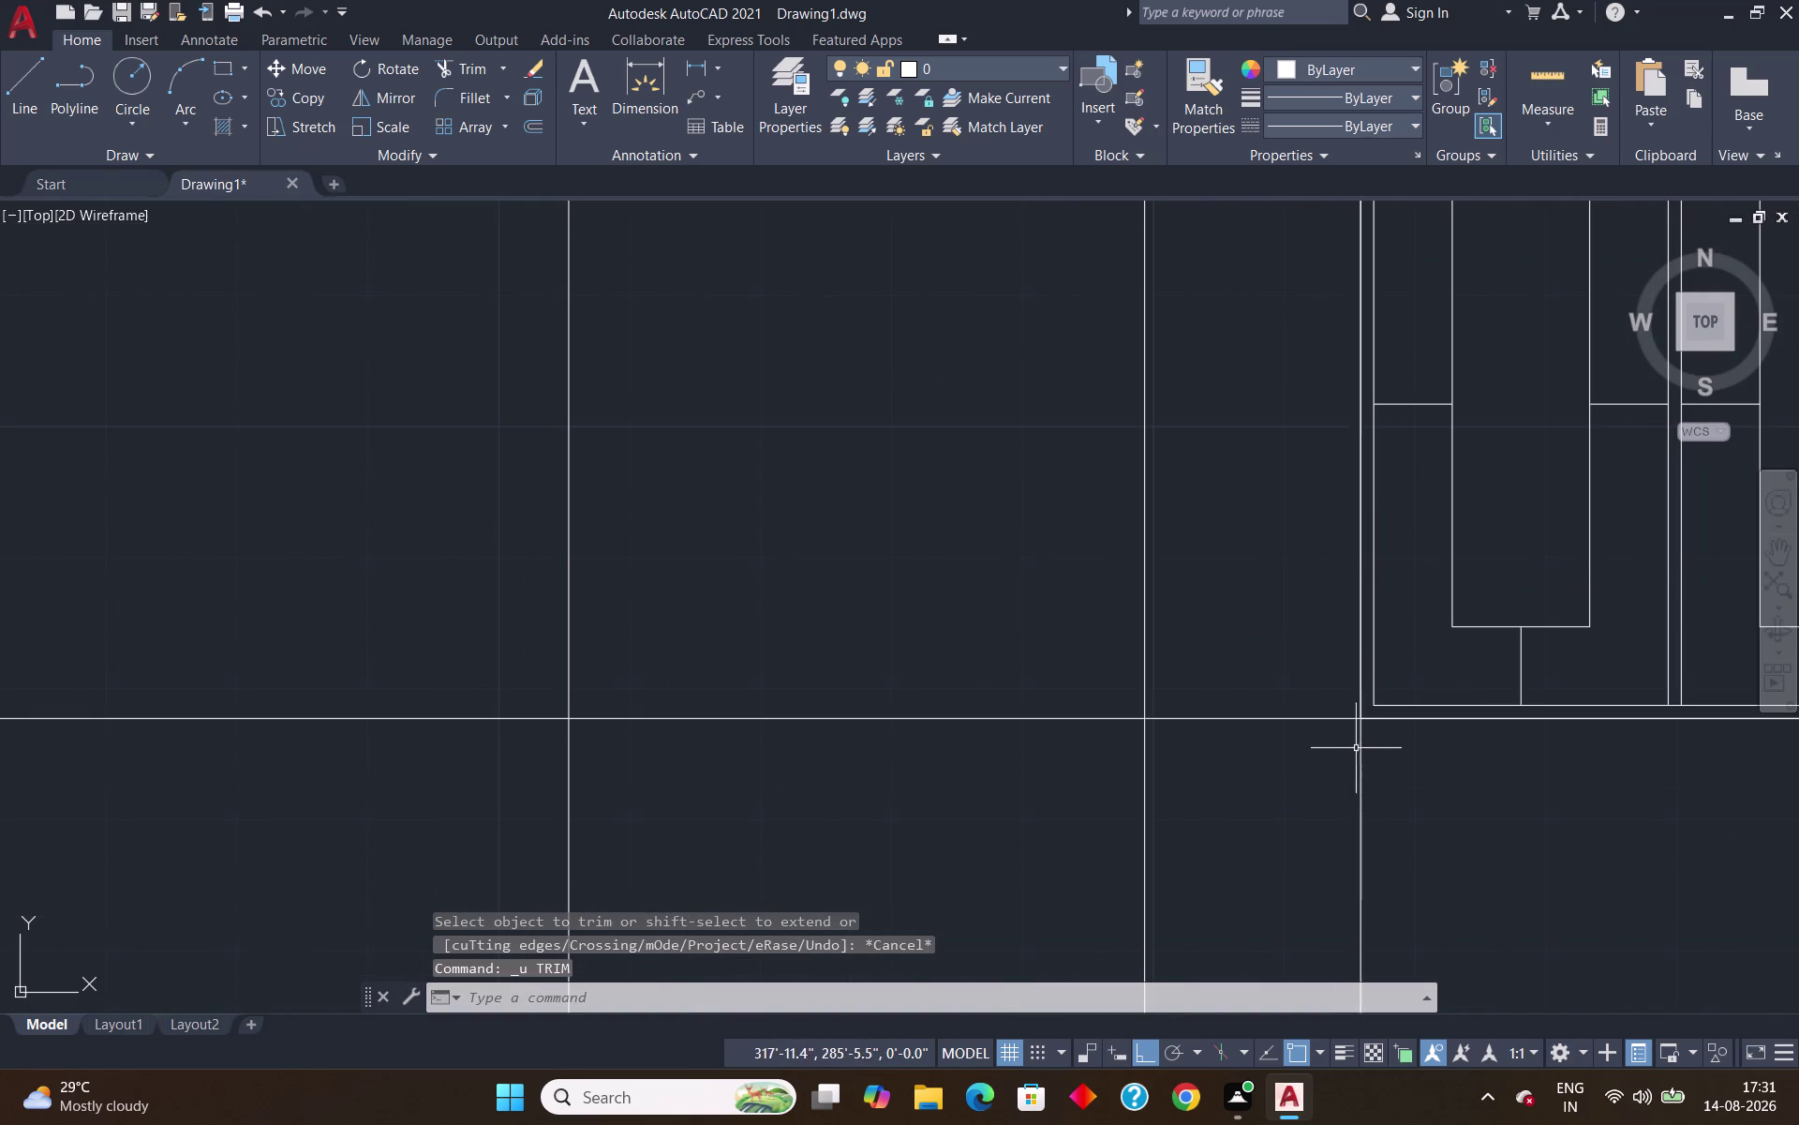
click(1364, 765)
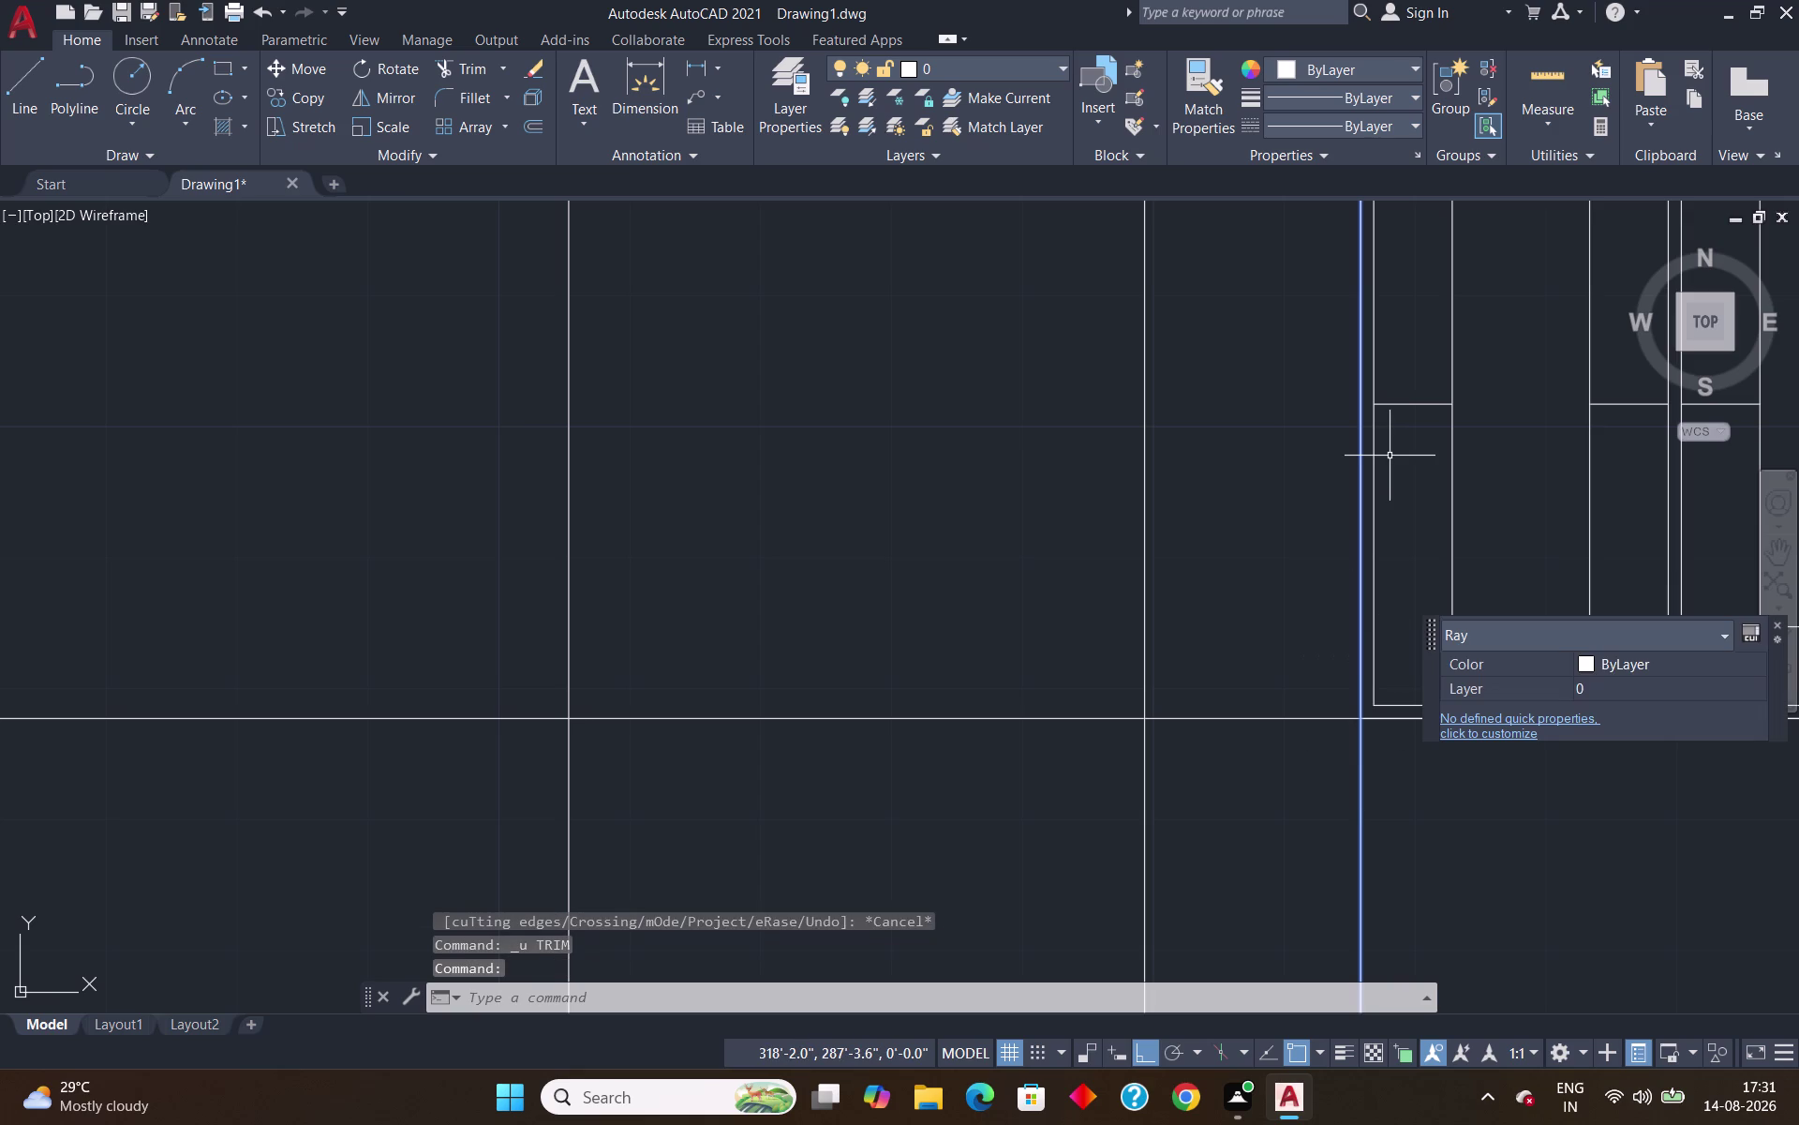
key(Delete)
Undo the previous action and pan back to the front elevation.
scroll(down, 3)
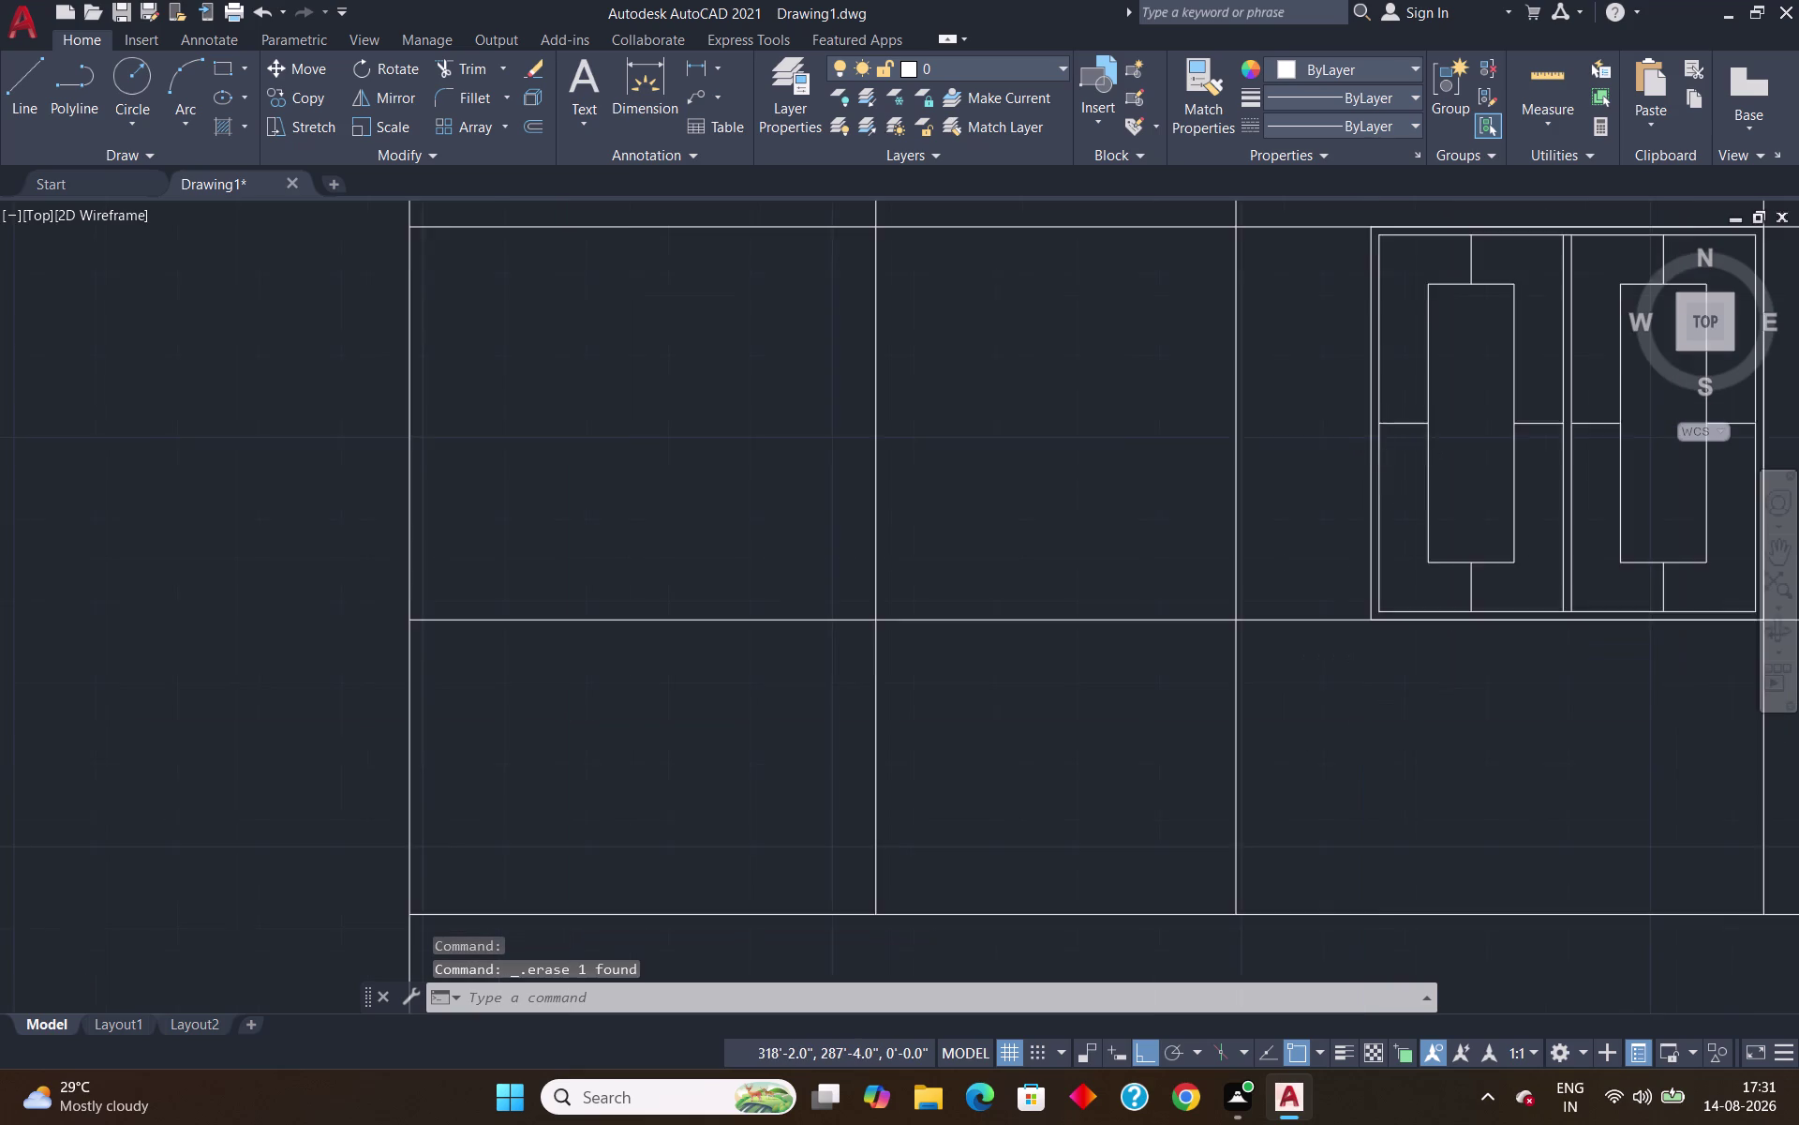
scroll(down, 3)
scroll(up, 3)
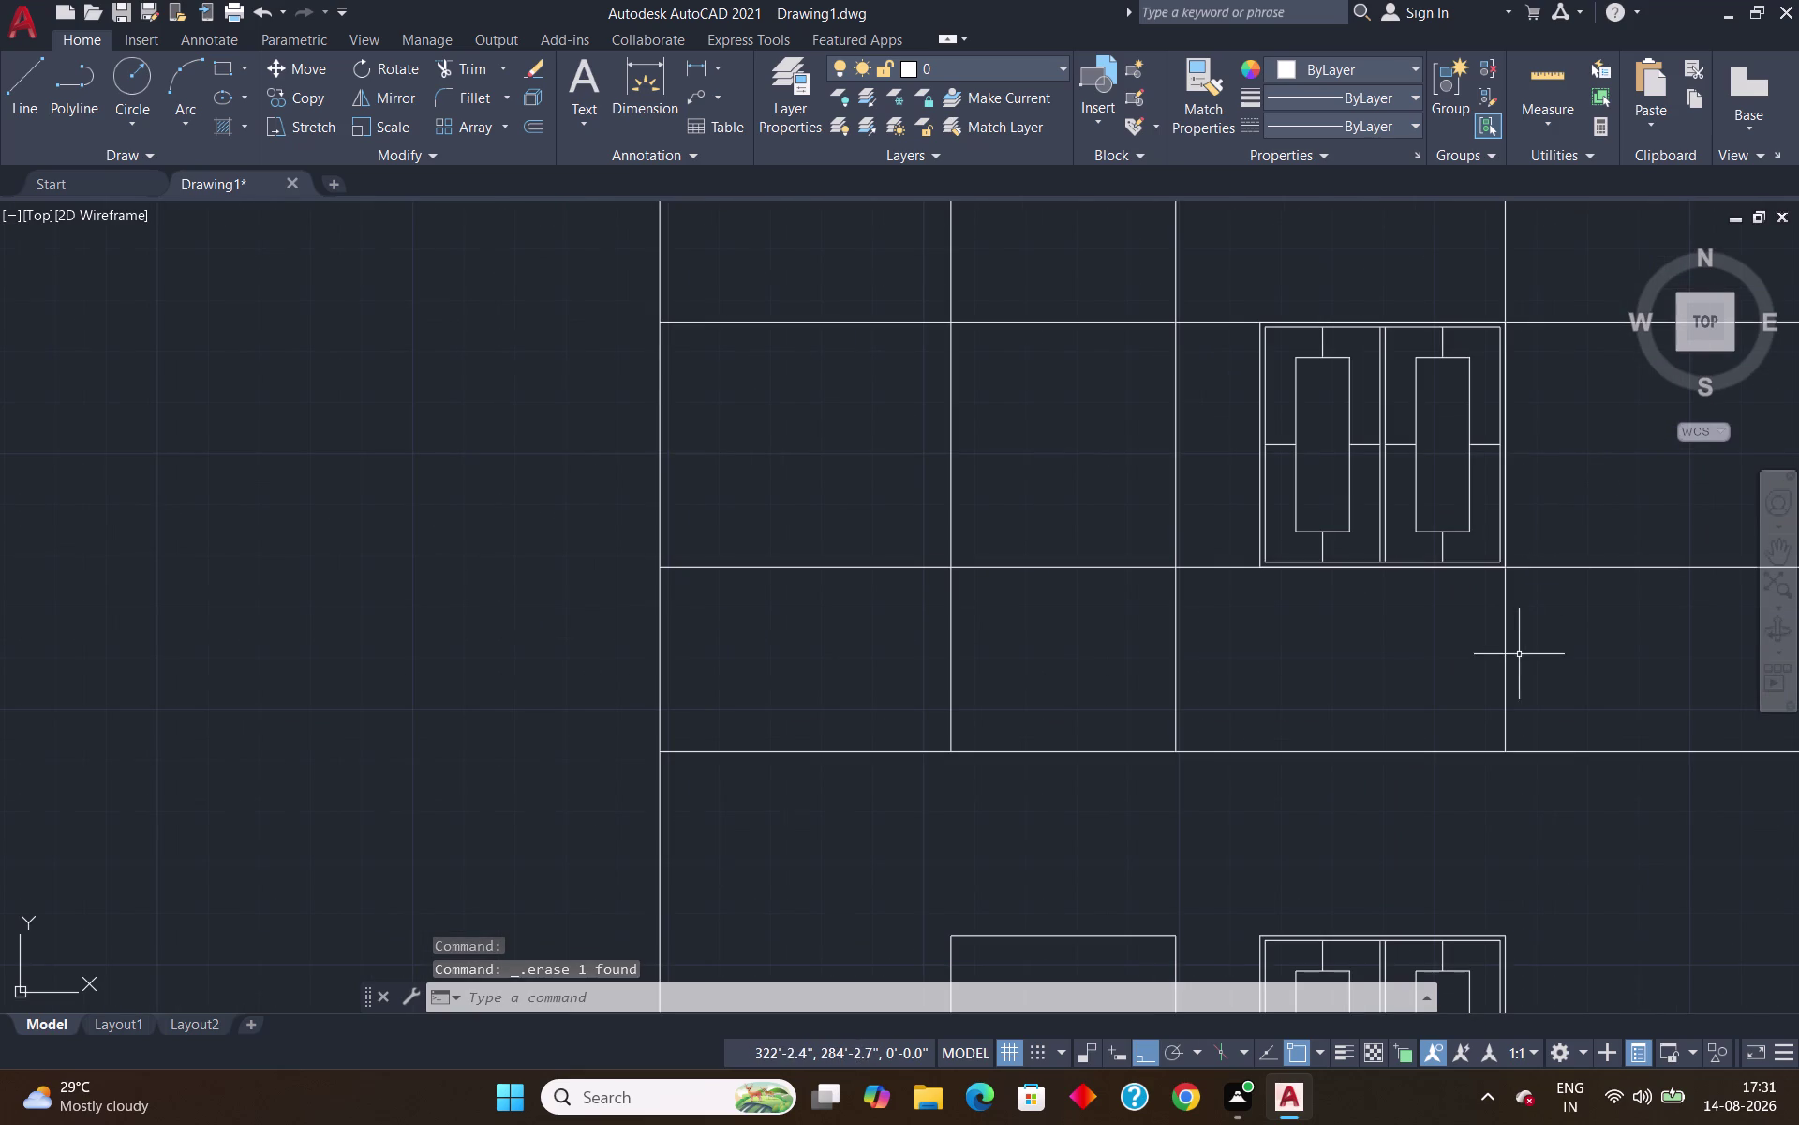
scroll(down, 3)
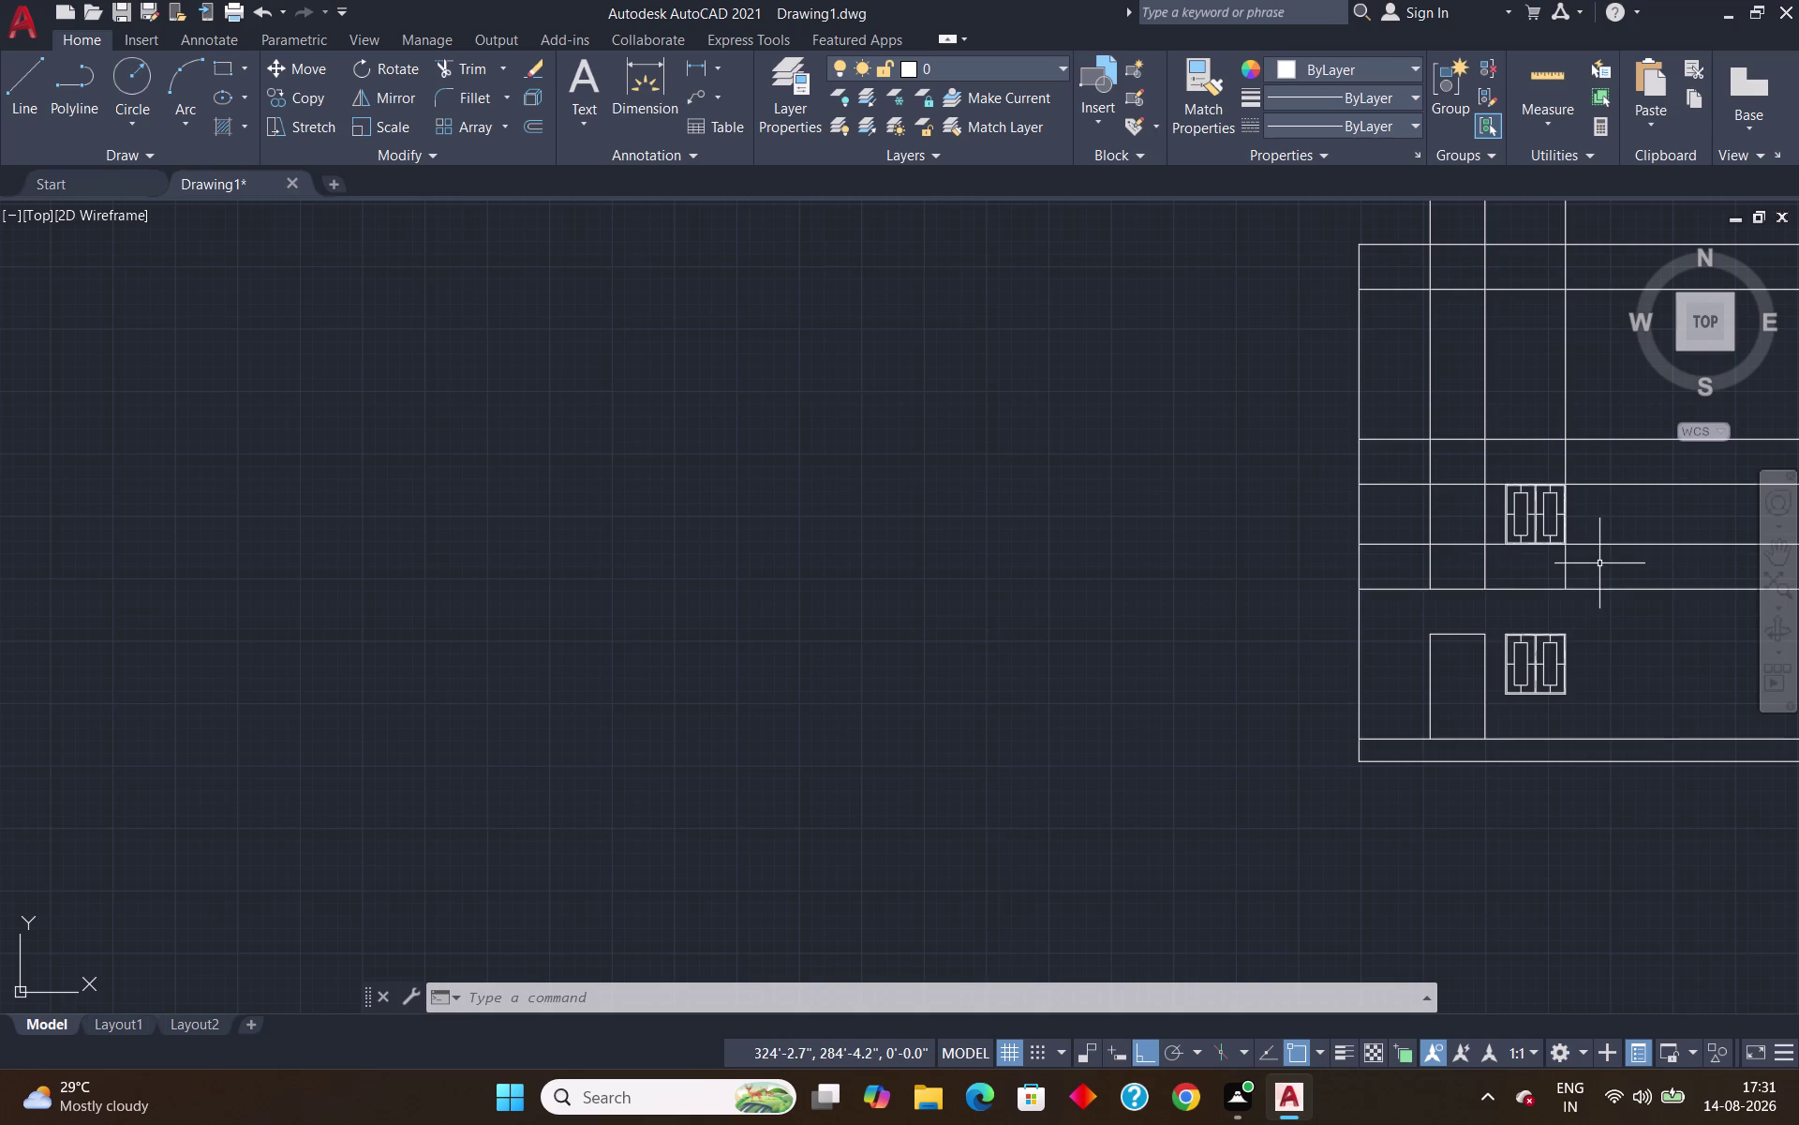
key(ctrl+z)
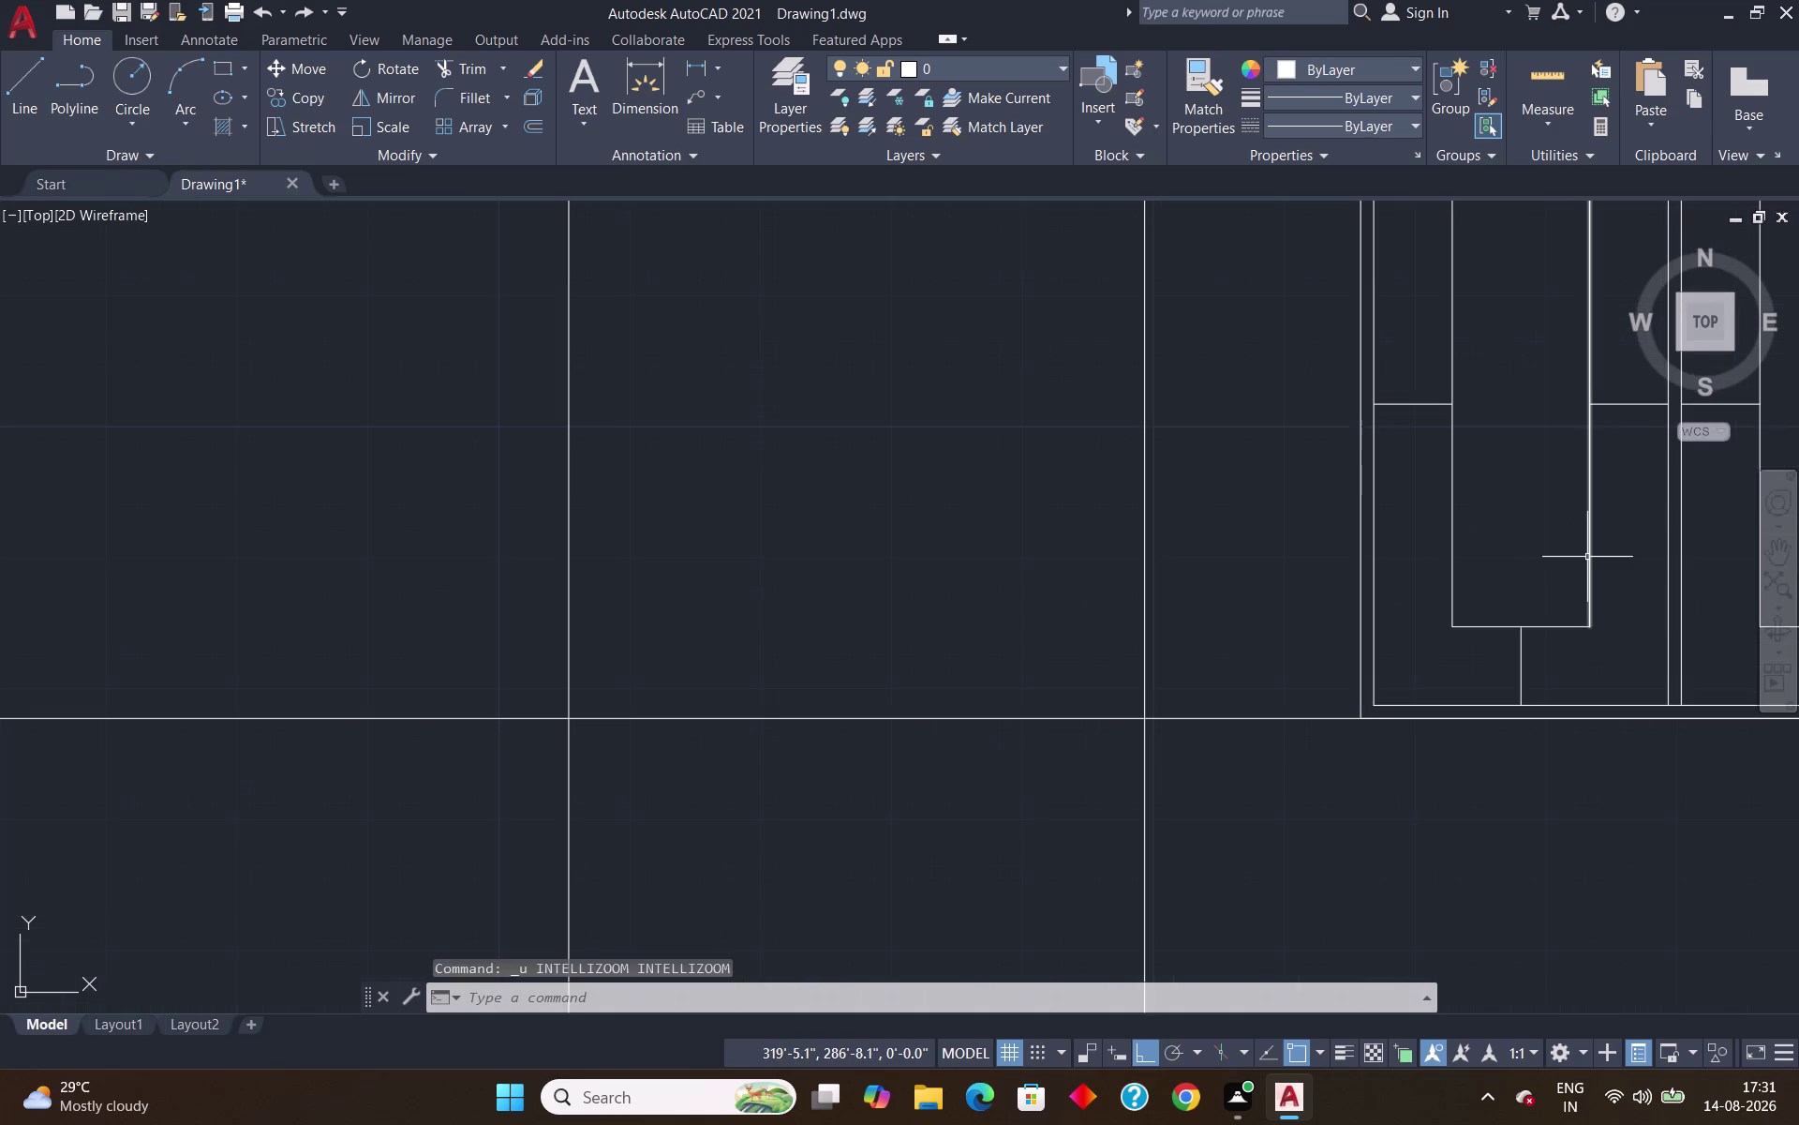
scroll(down, 3)
scroll(down, 3)
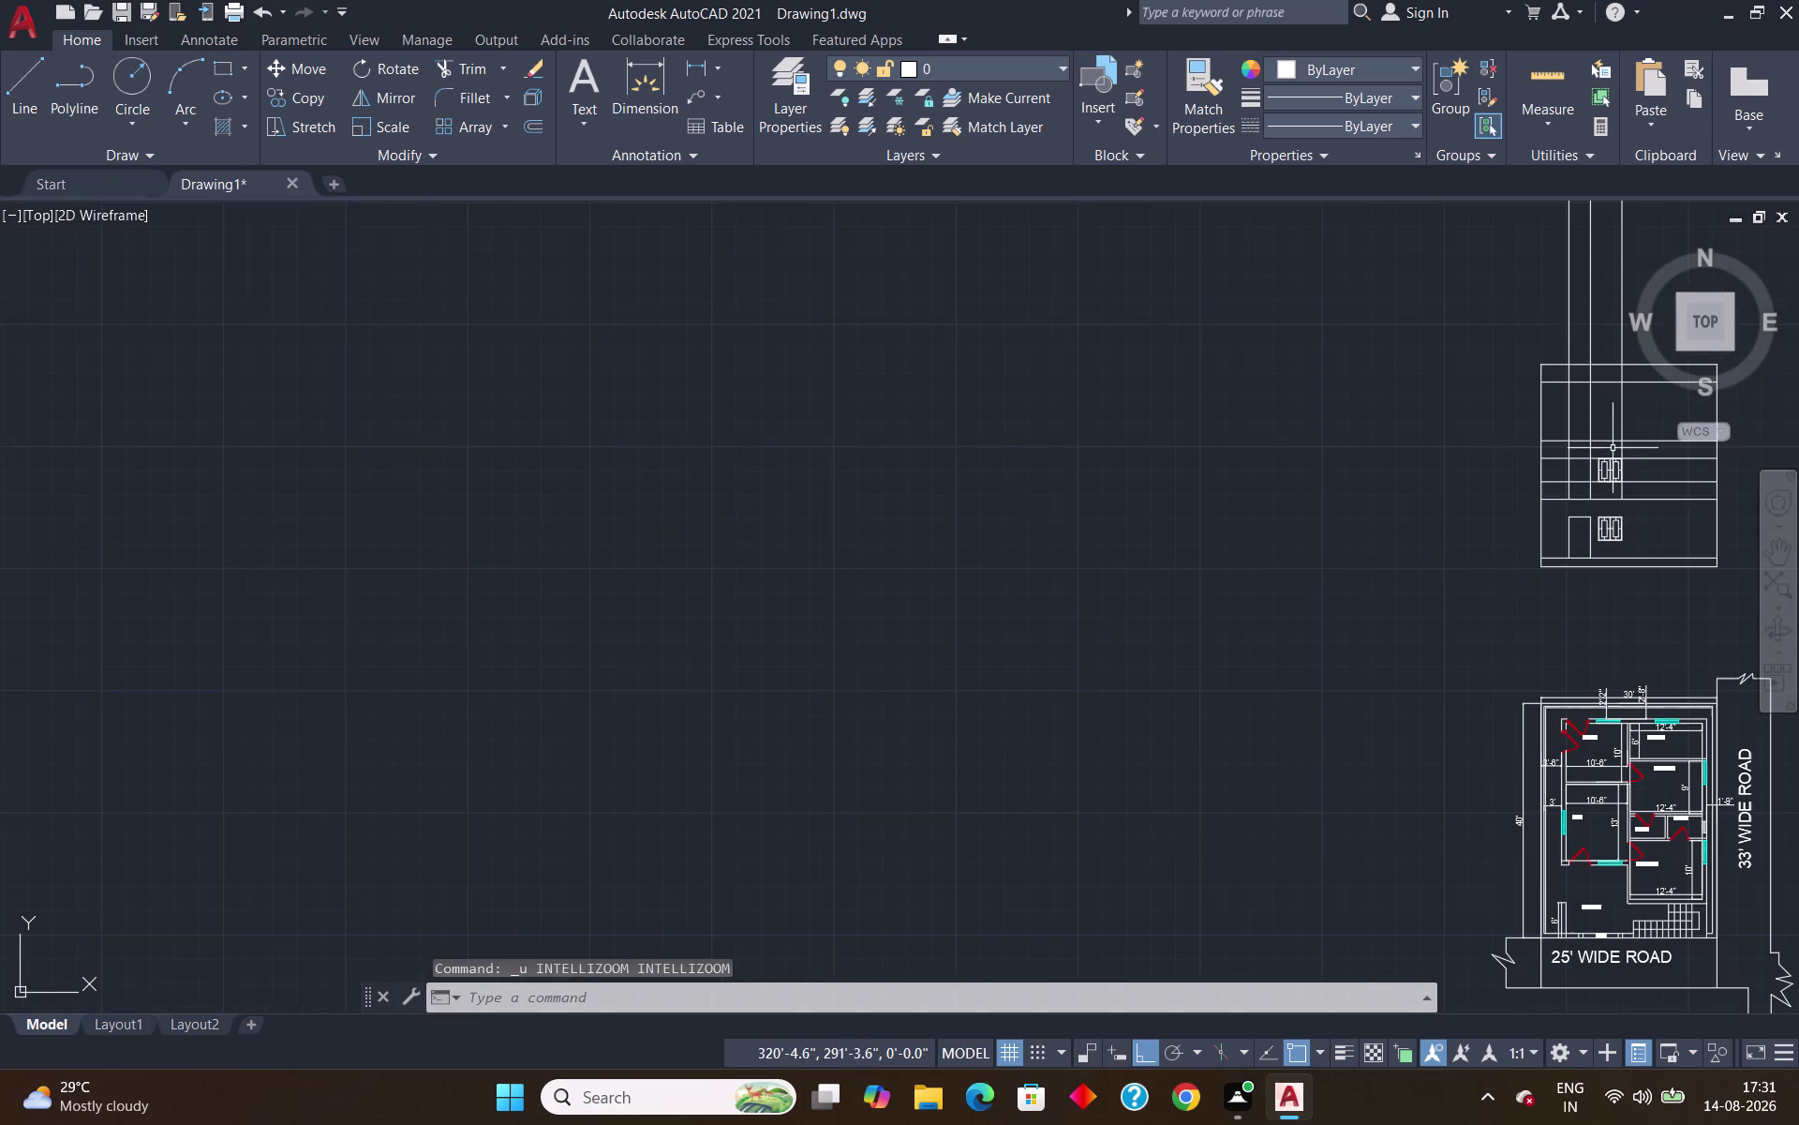
middle_drag(1645, 441, 1389, 504)
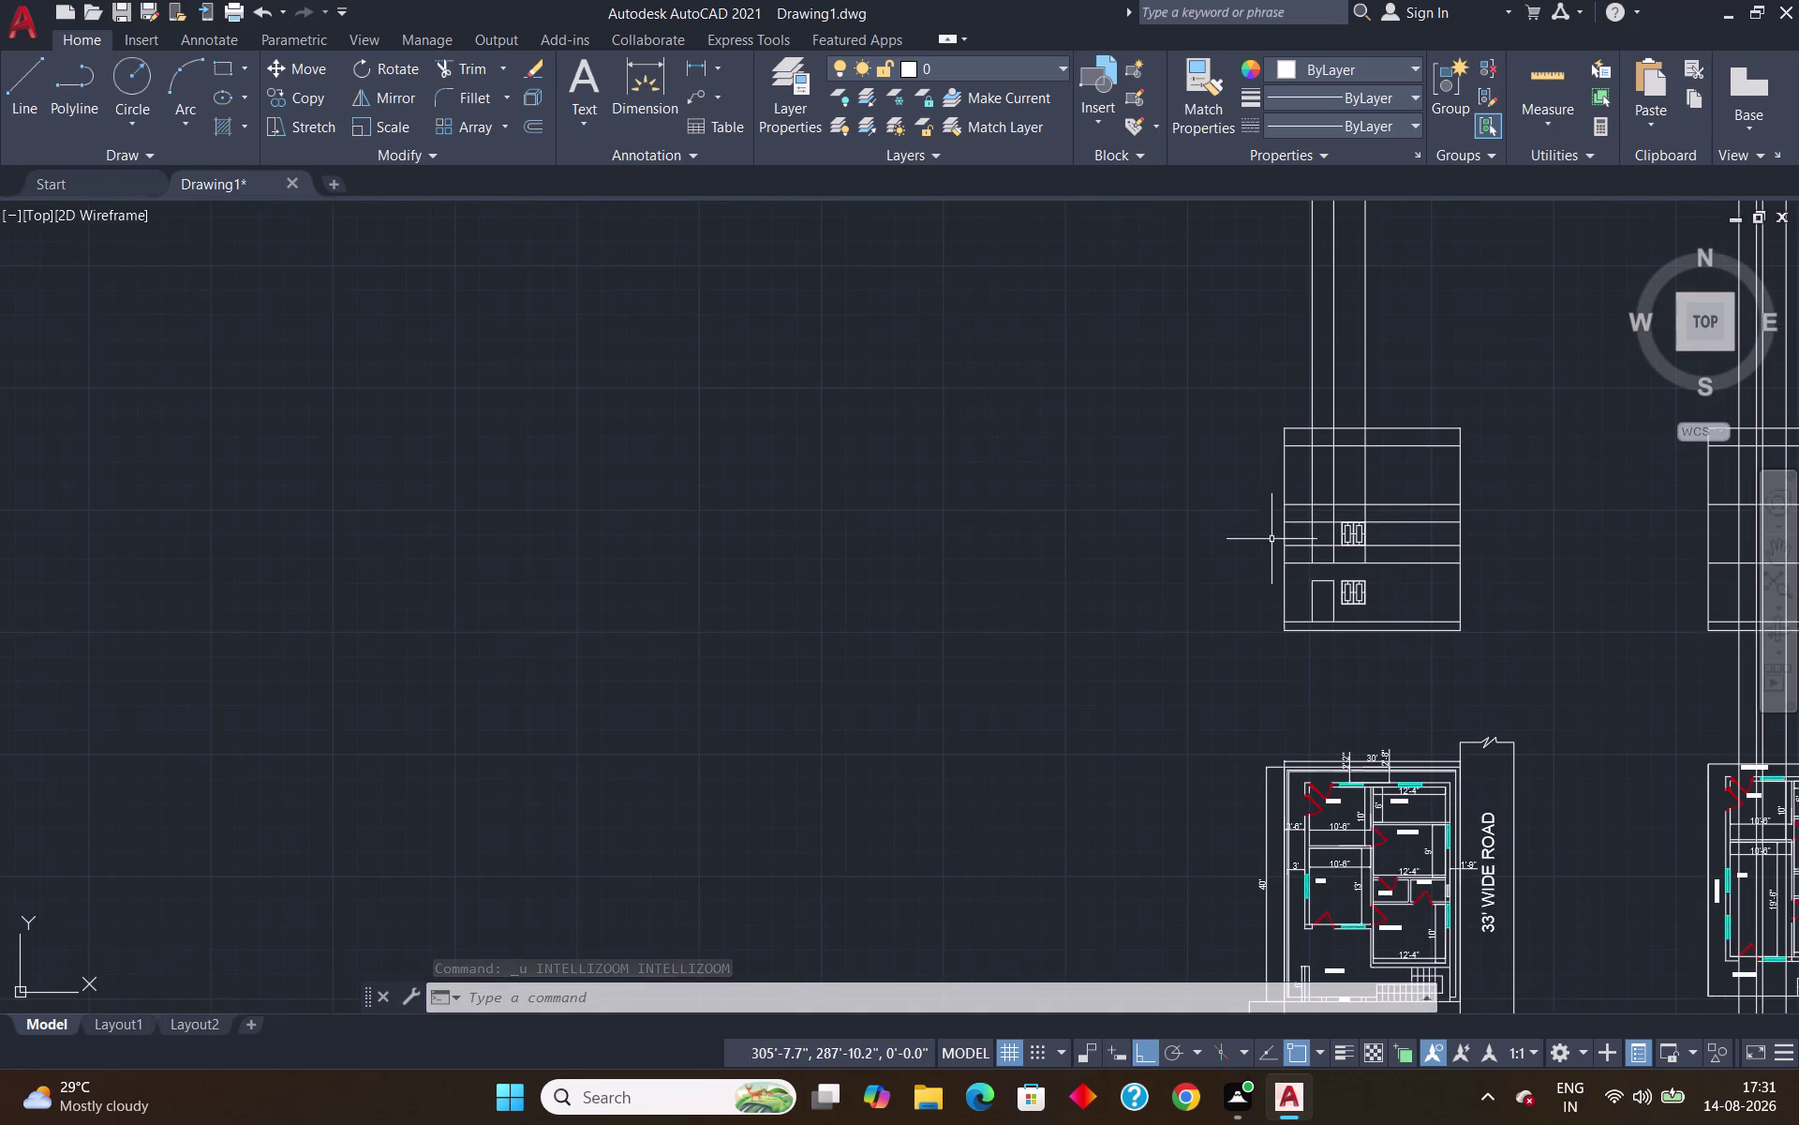
scroll(up, 3)
scroll(up, 3)
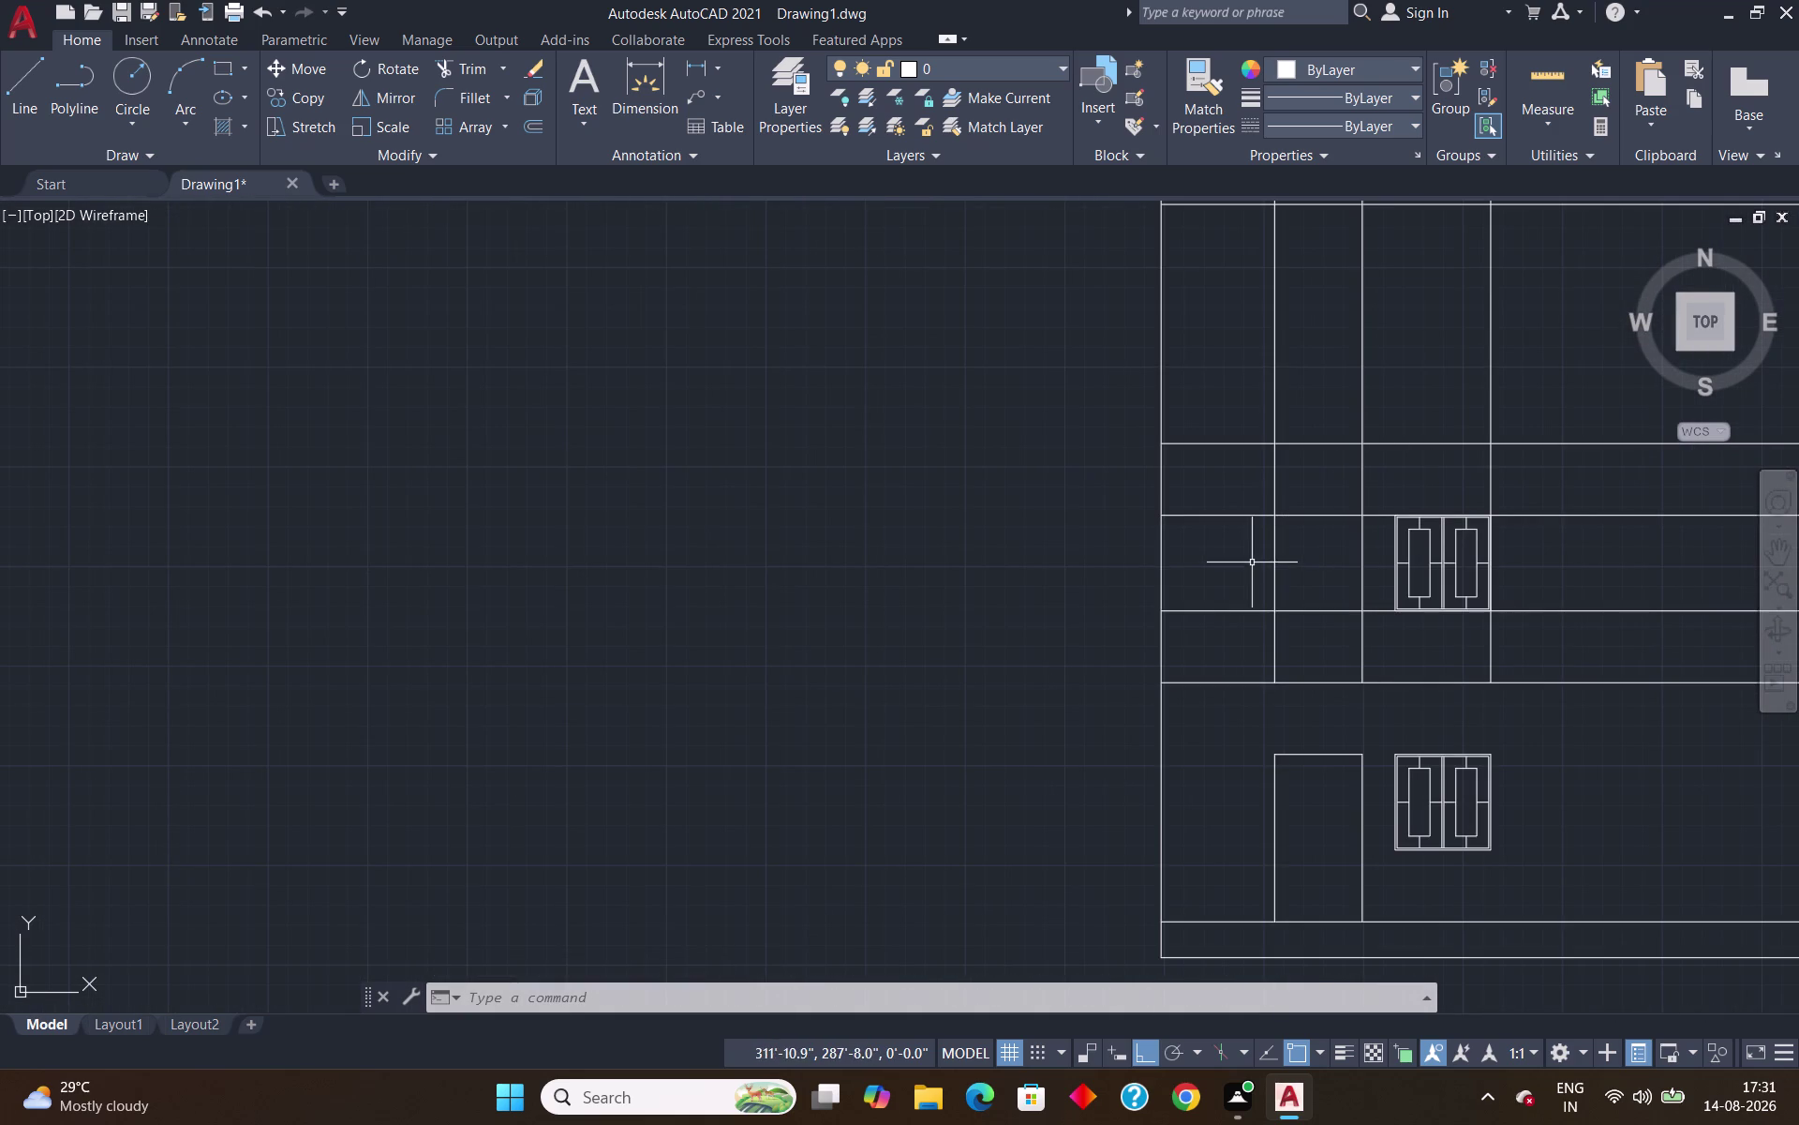
scroll(up, 3)
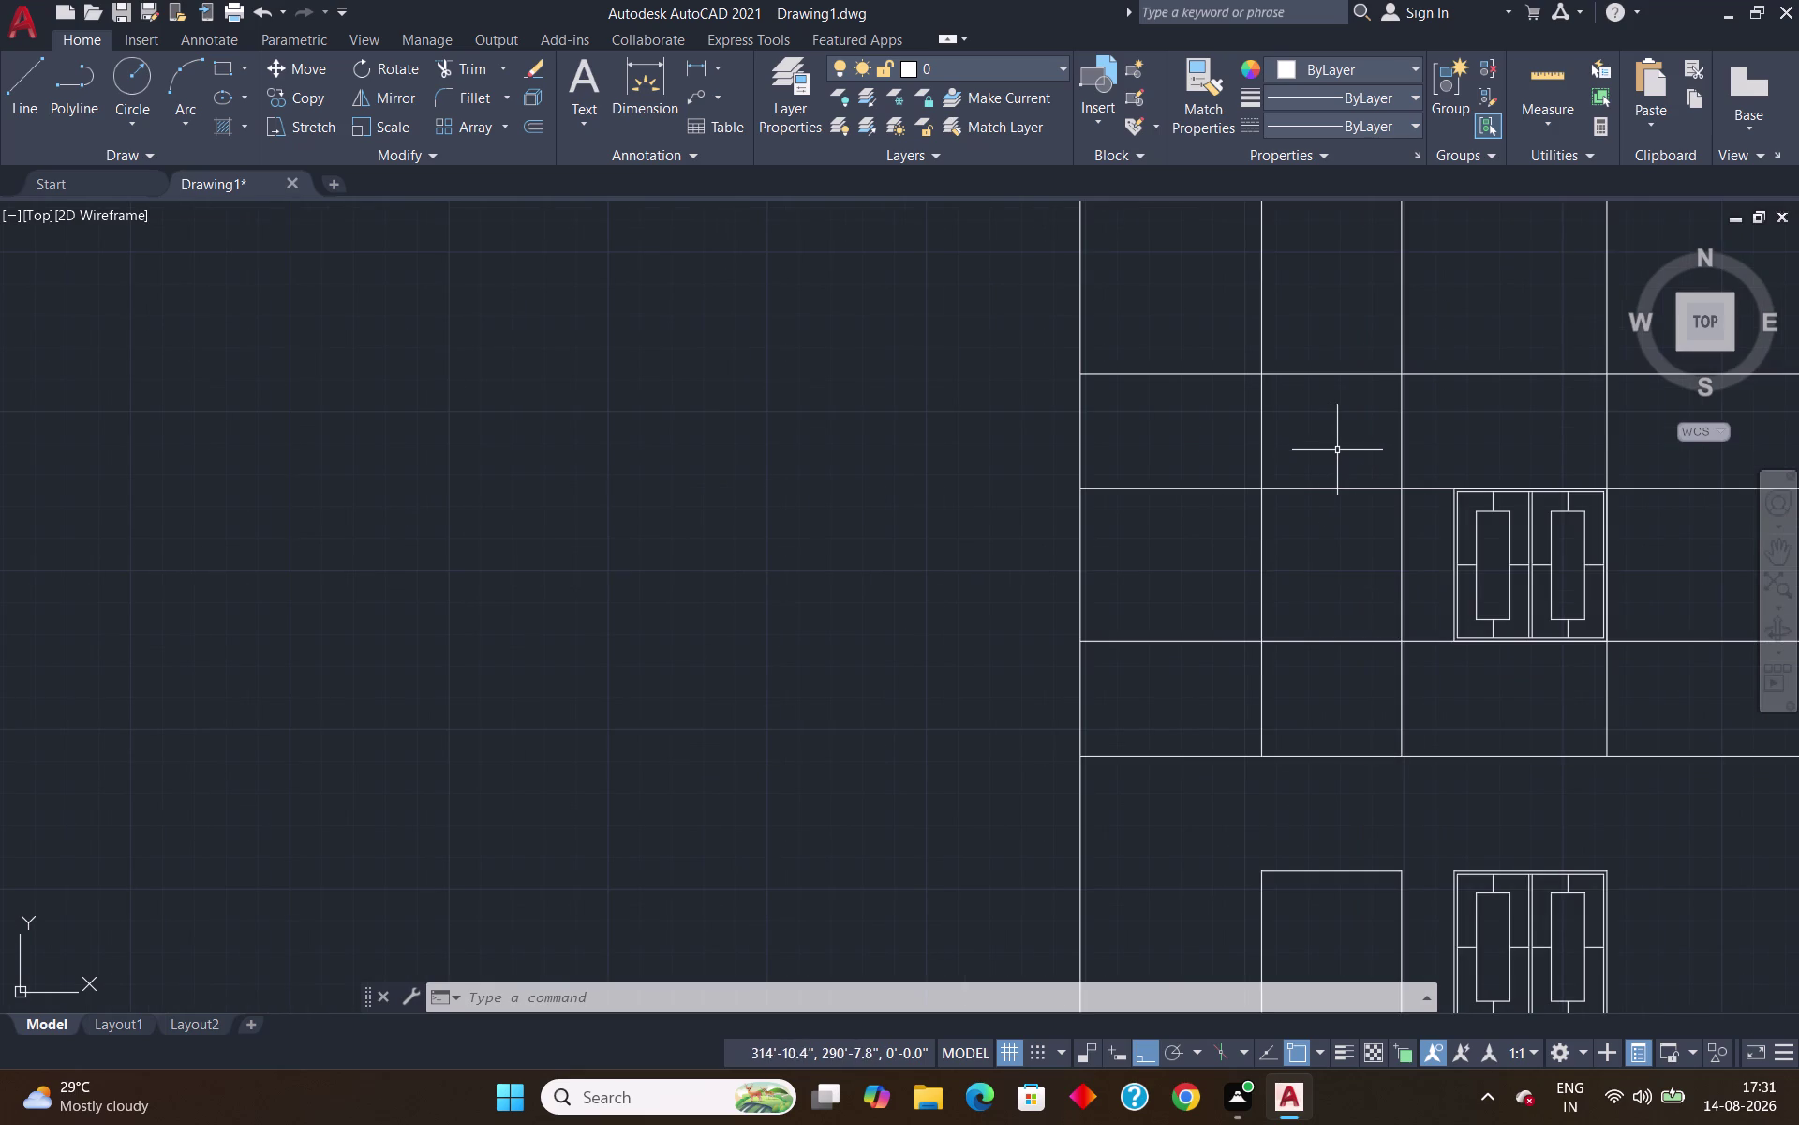
Trim four excess wall and floor line segments left of the upper window band.
text(TR)
key(Return)
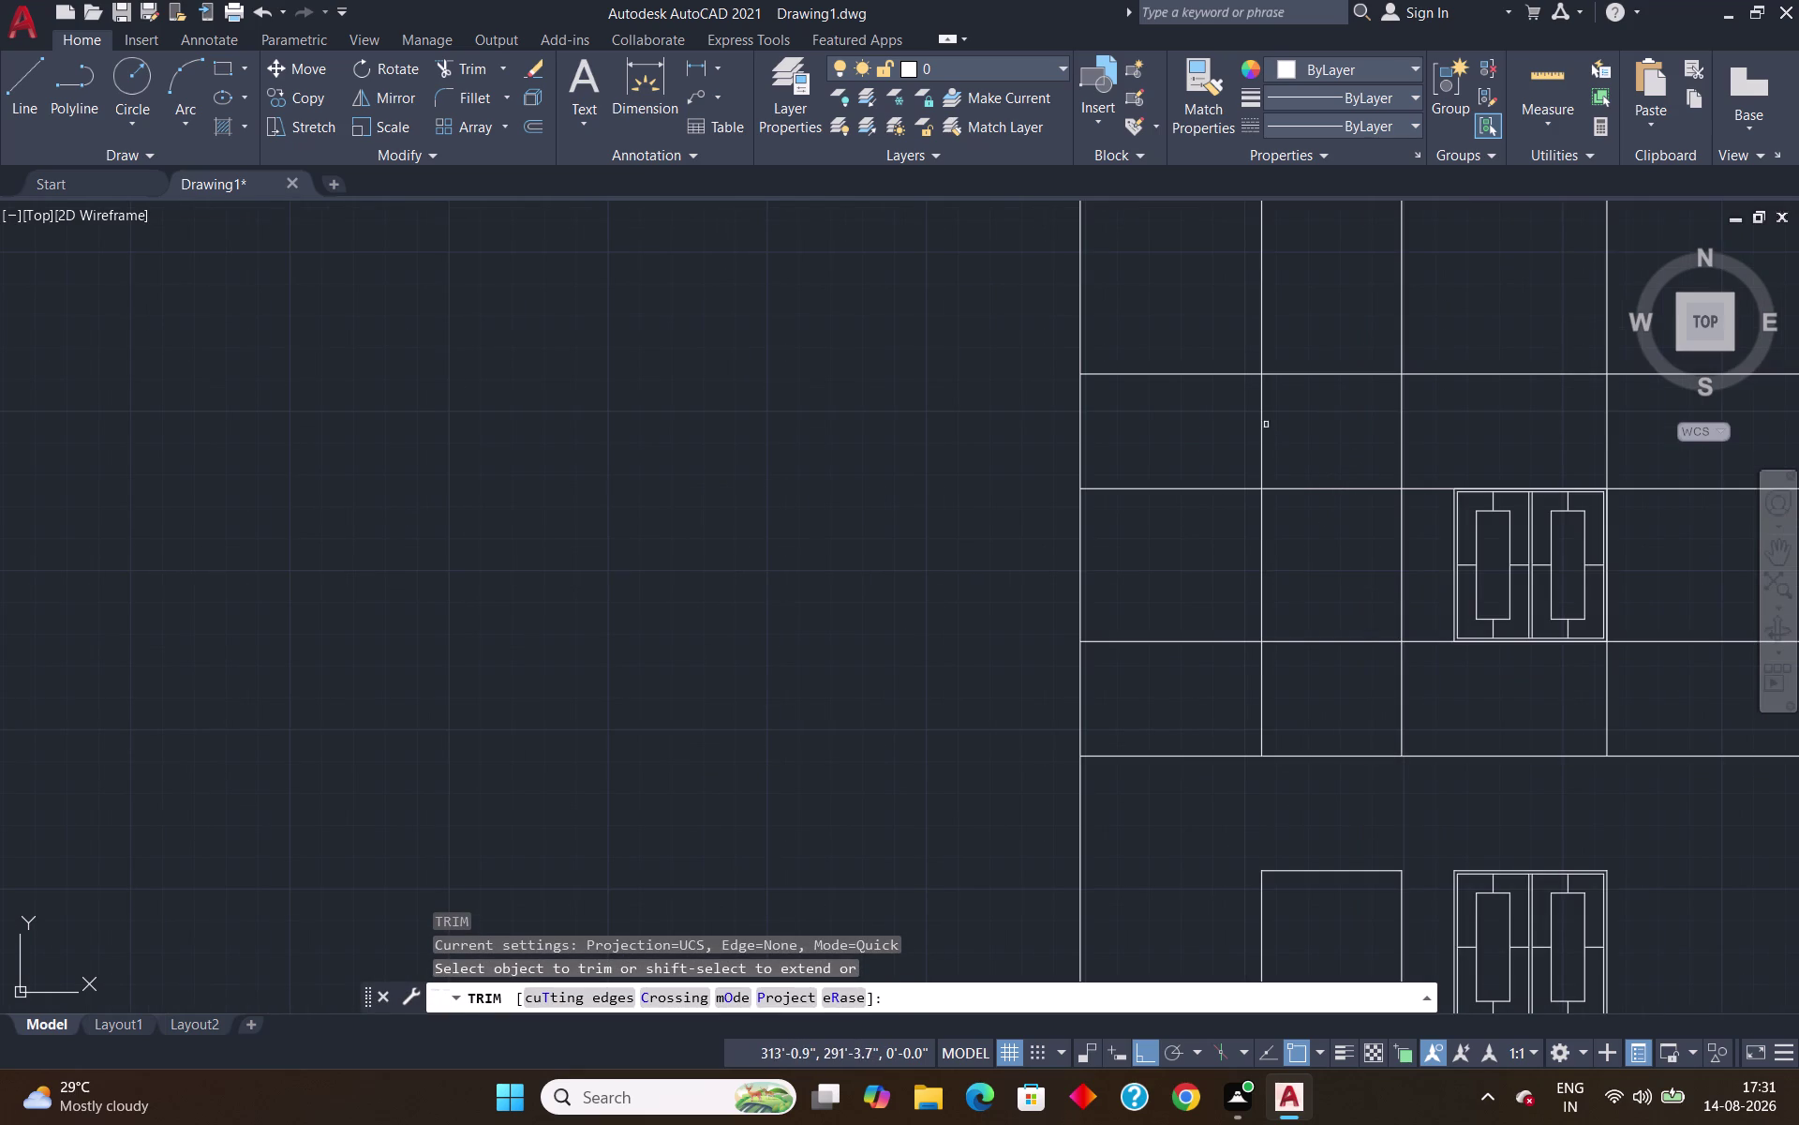
click(1264, 423)
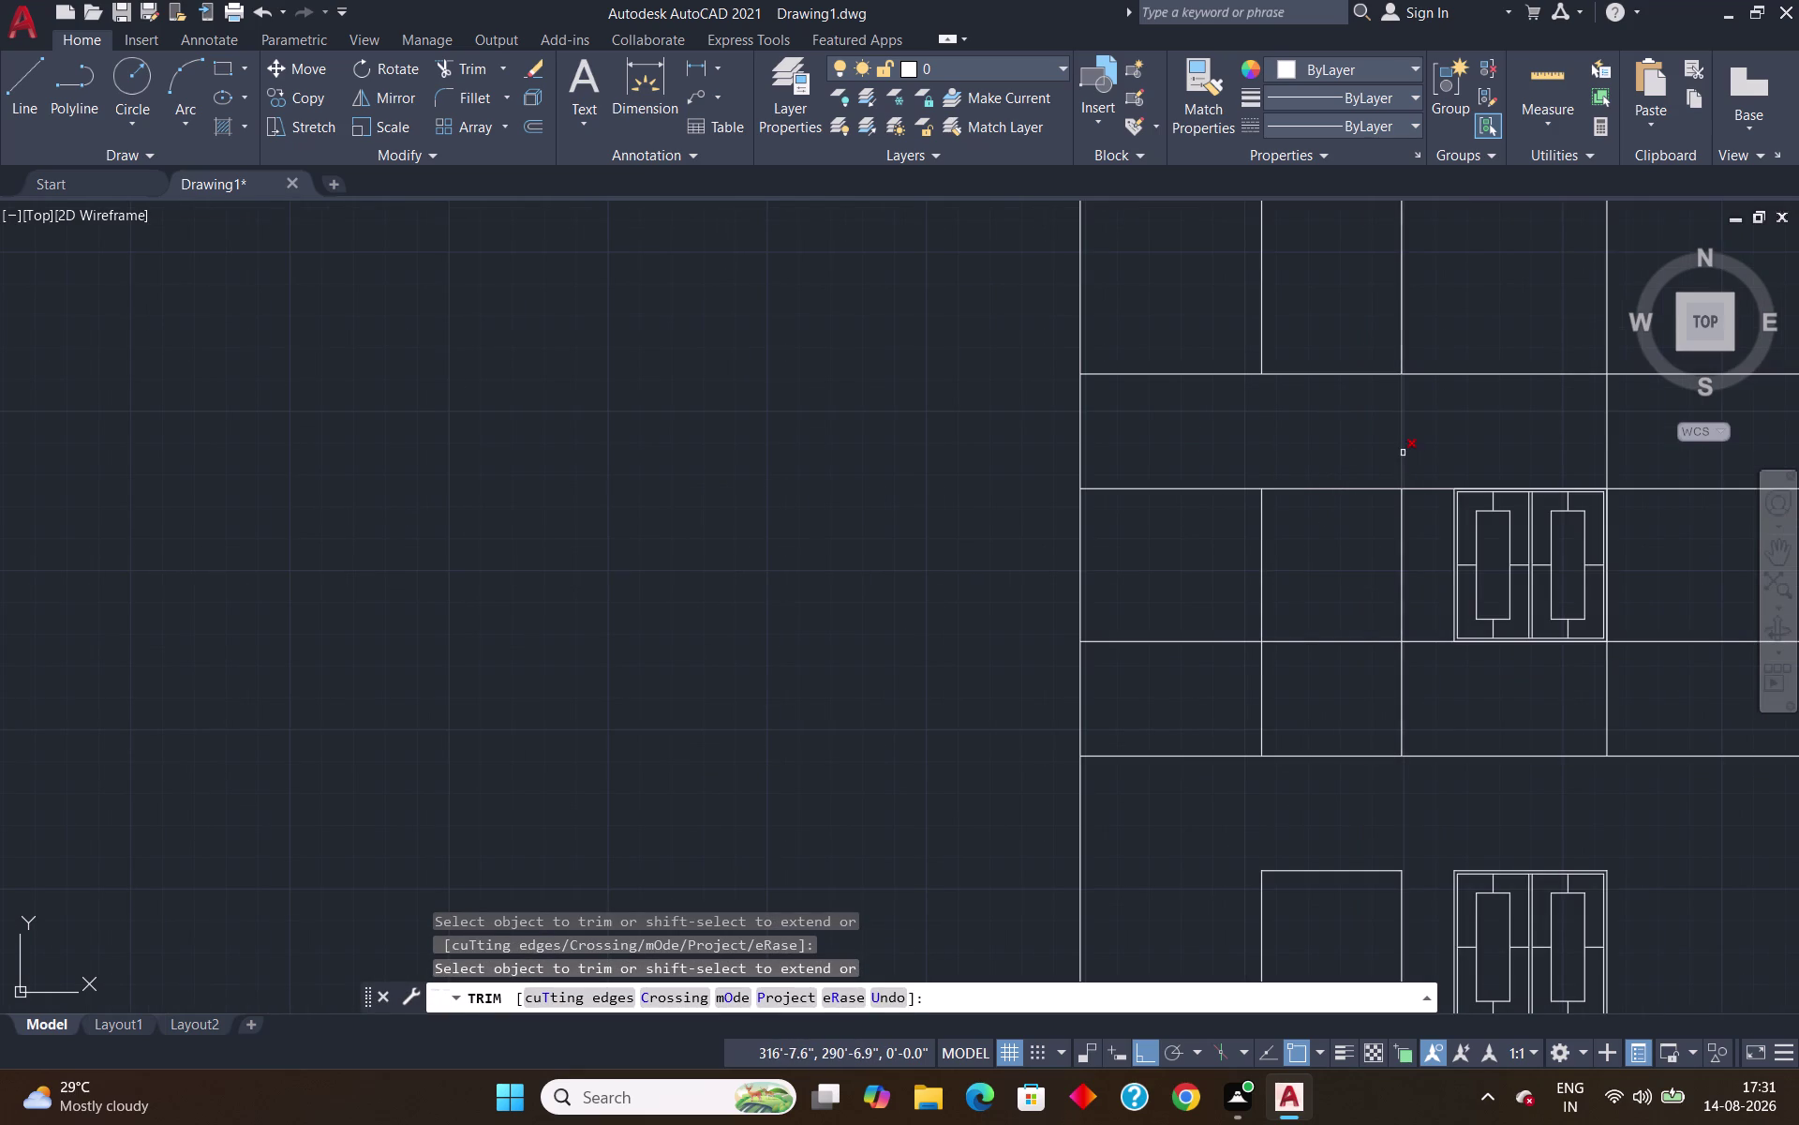
click(1403, 453)
click(1224, 488)
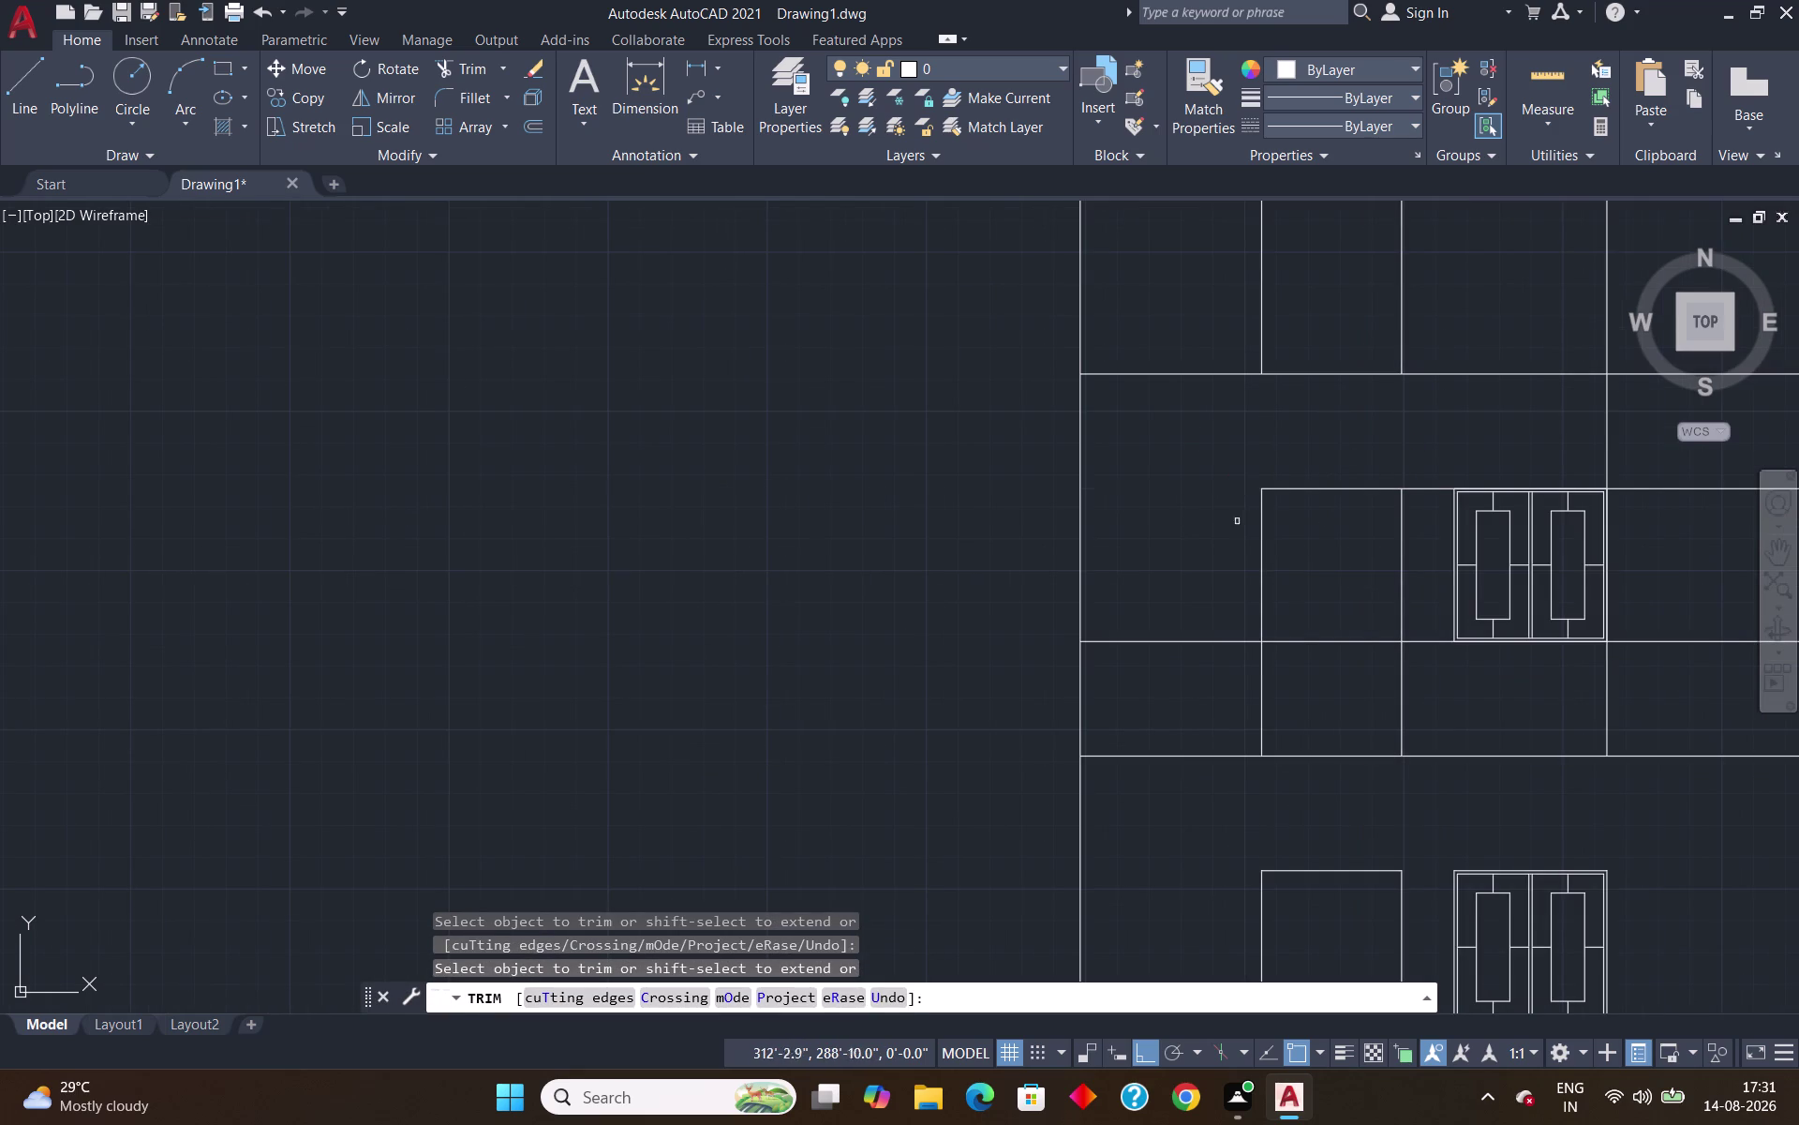
click(1207, 643)
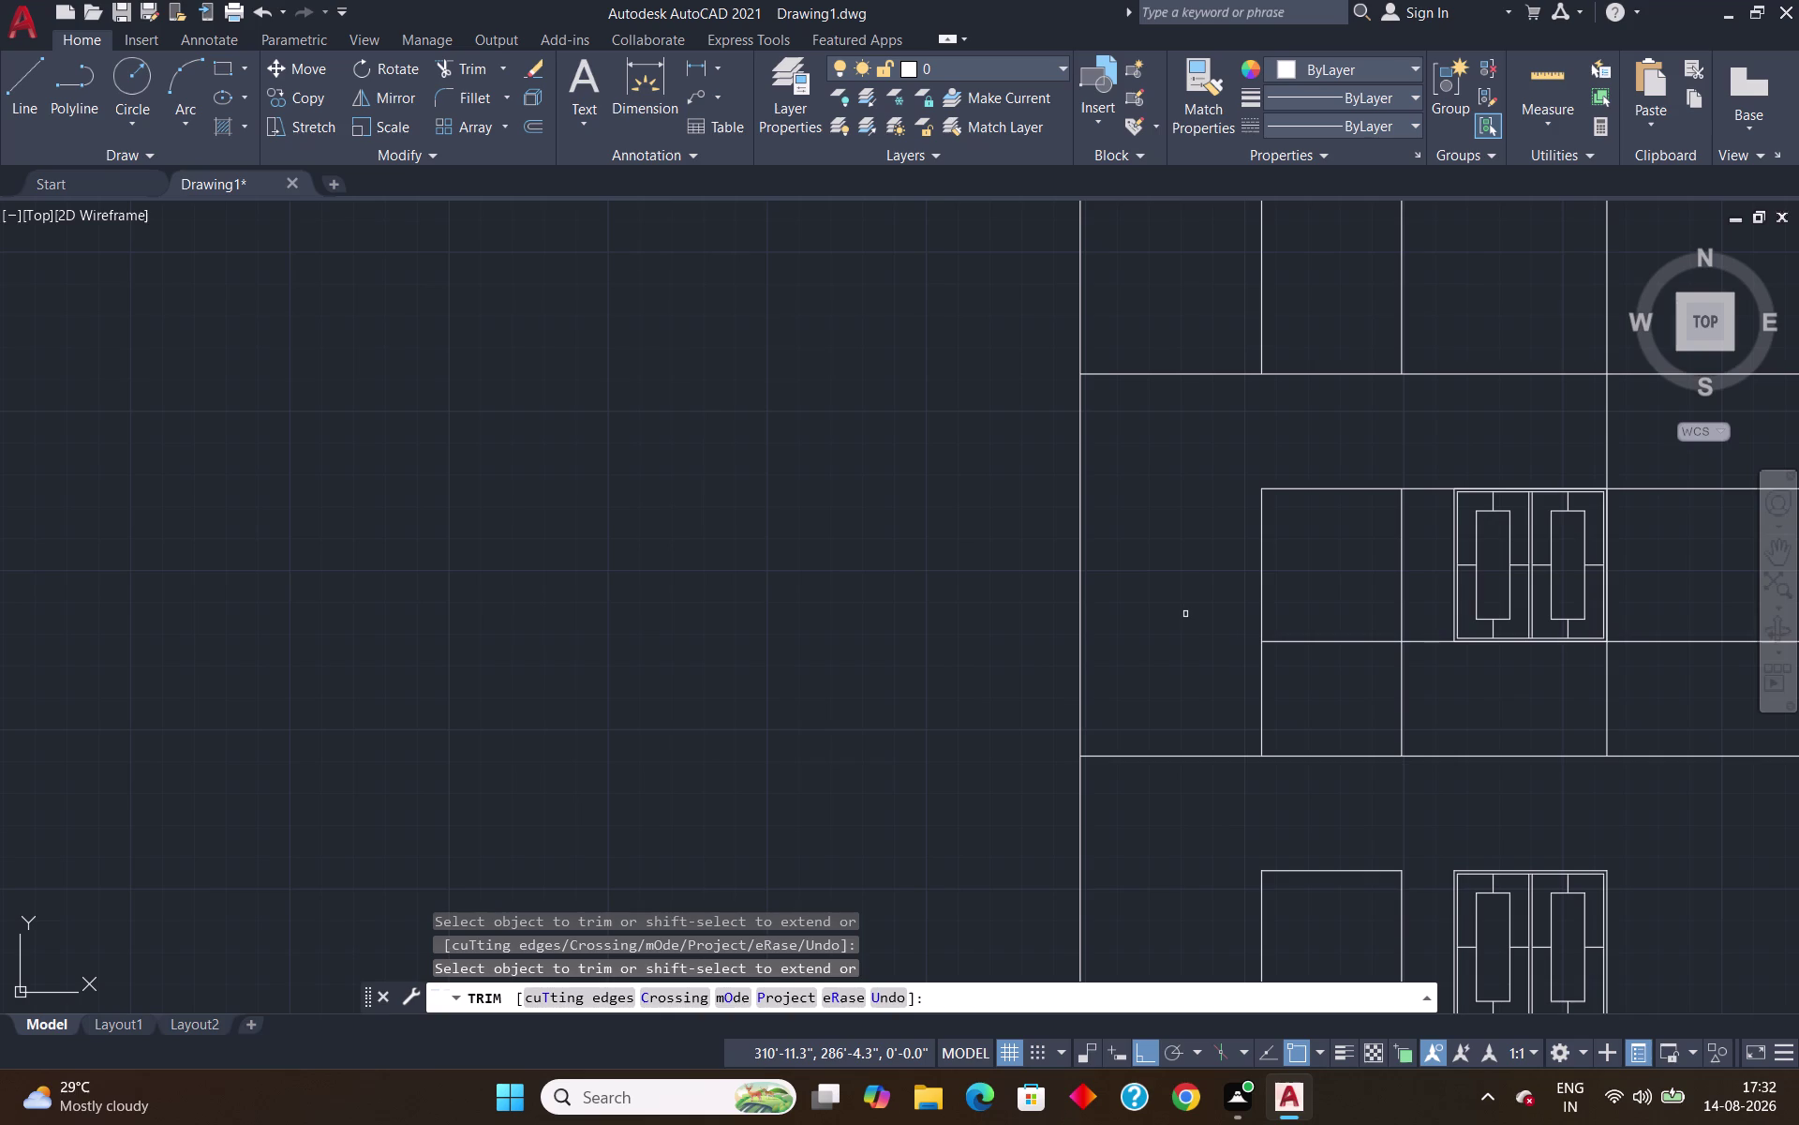
key(Escape)
Draw a 3' ledge line projecting left from the floor line's end.
key(l)
key(Return)
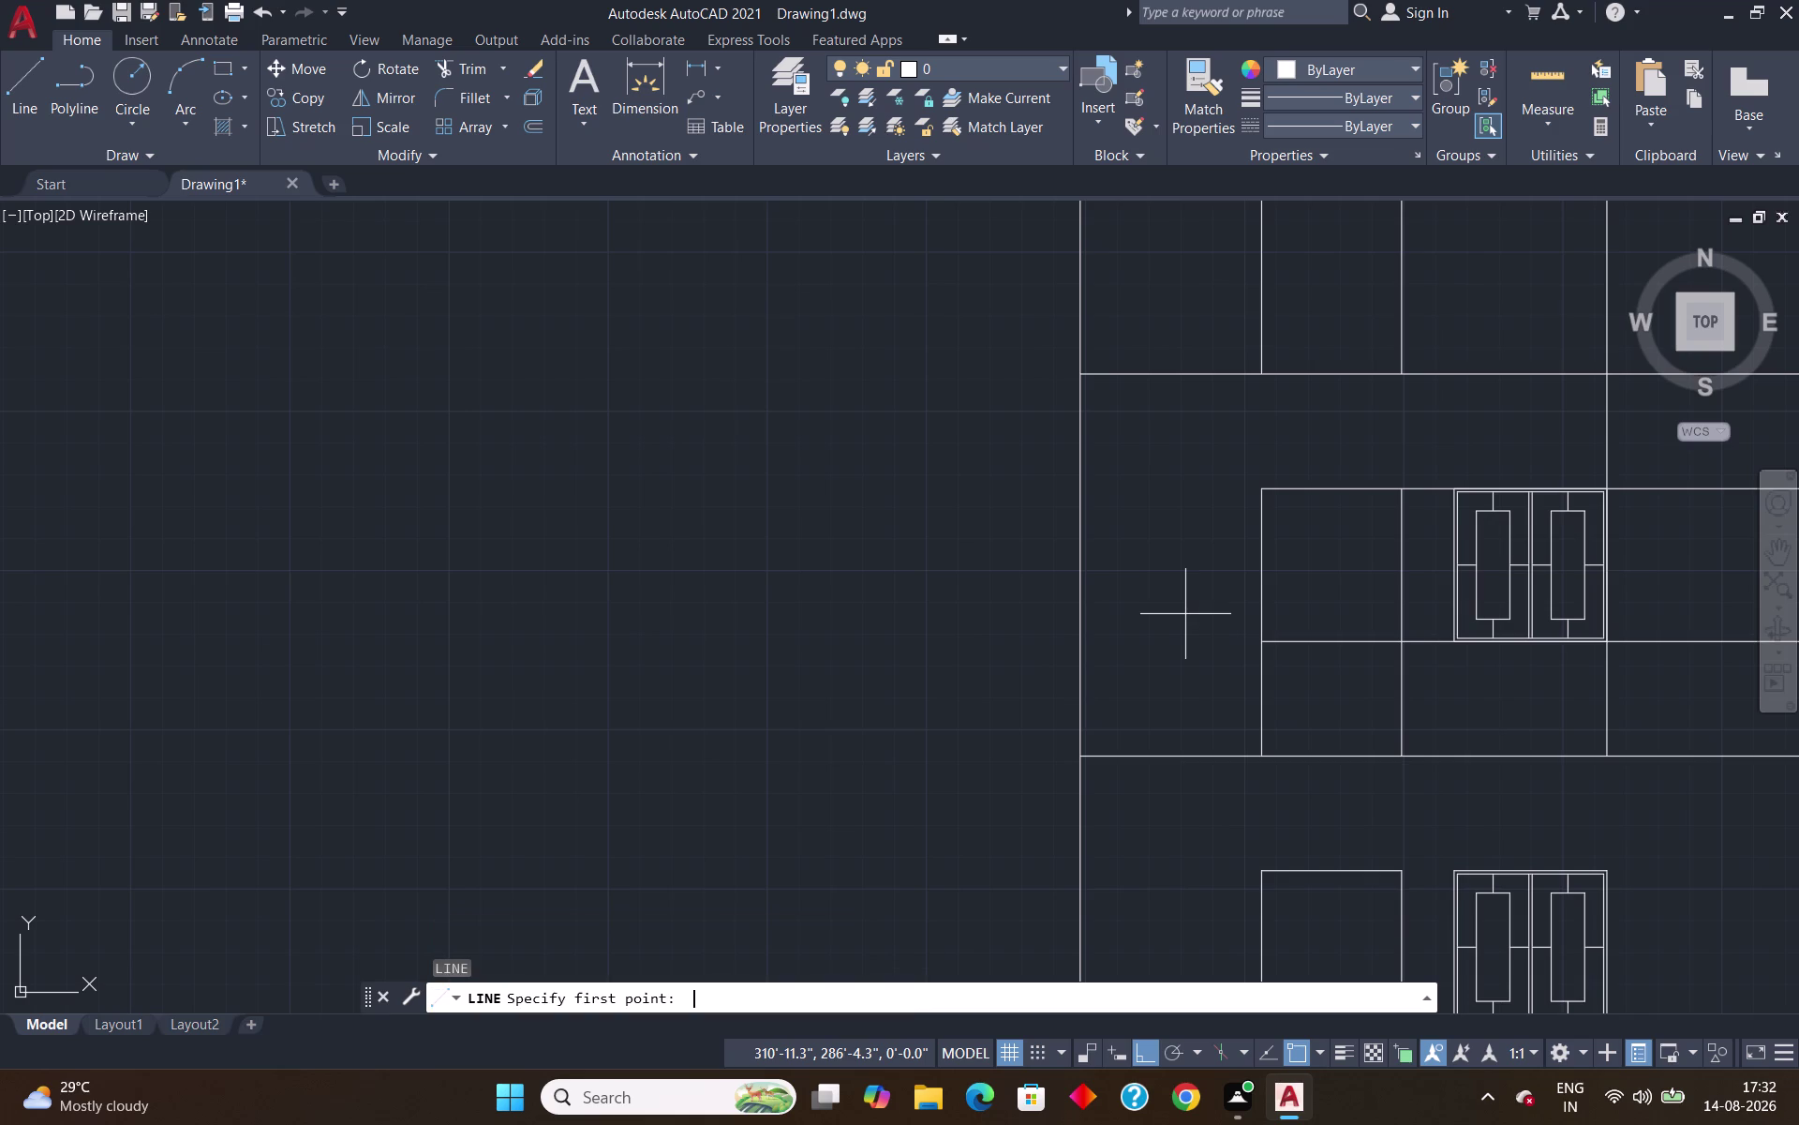
scroll(down, 3)
middle_drag(1712, 854, 1211, 708)
scroll(up, 3)
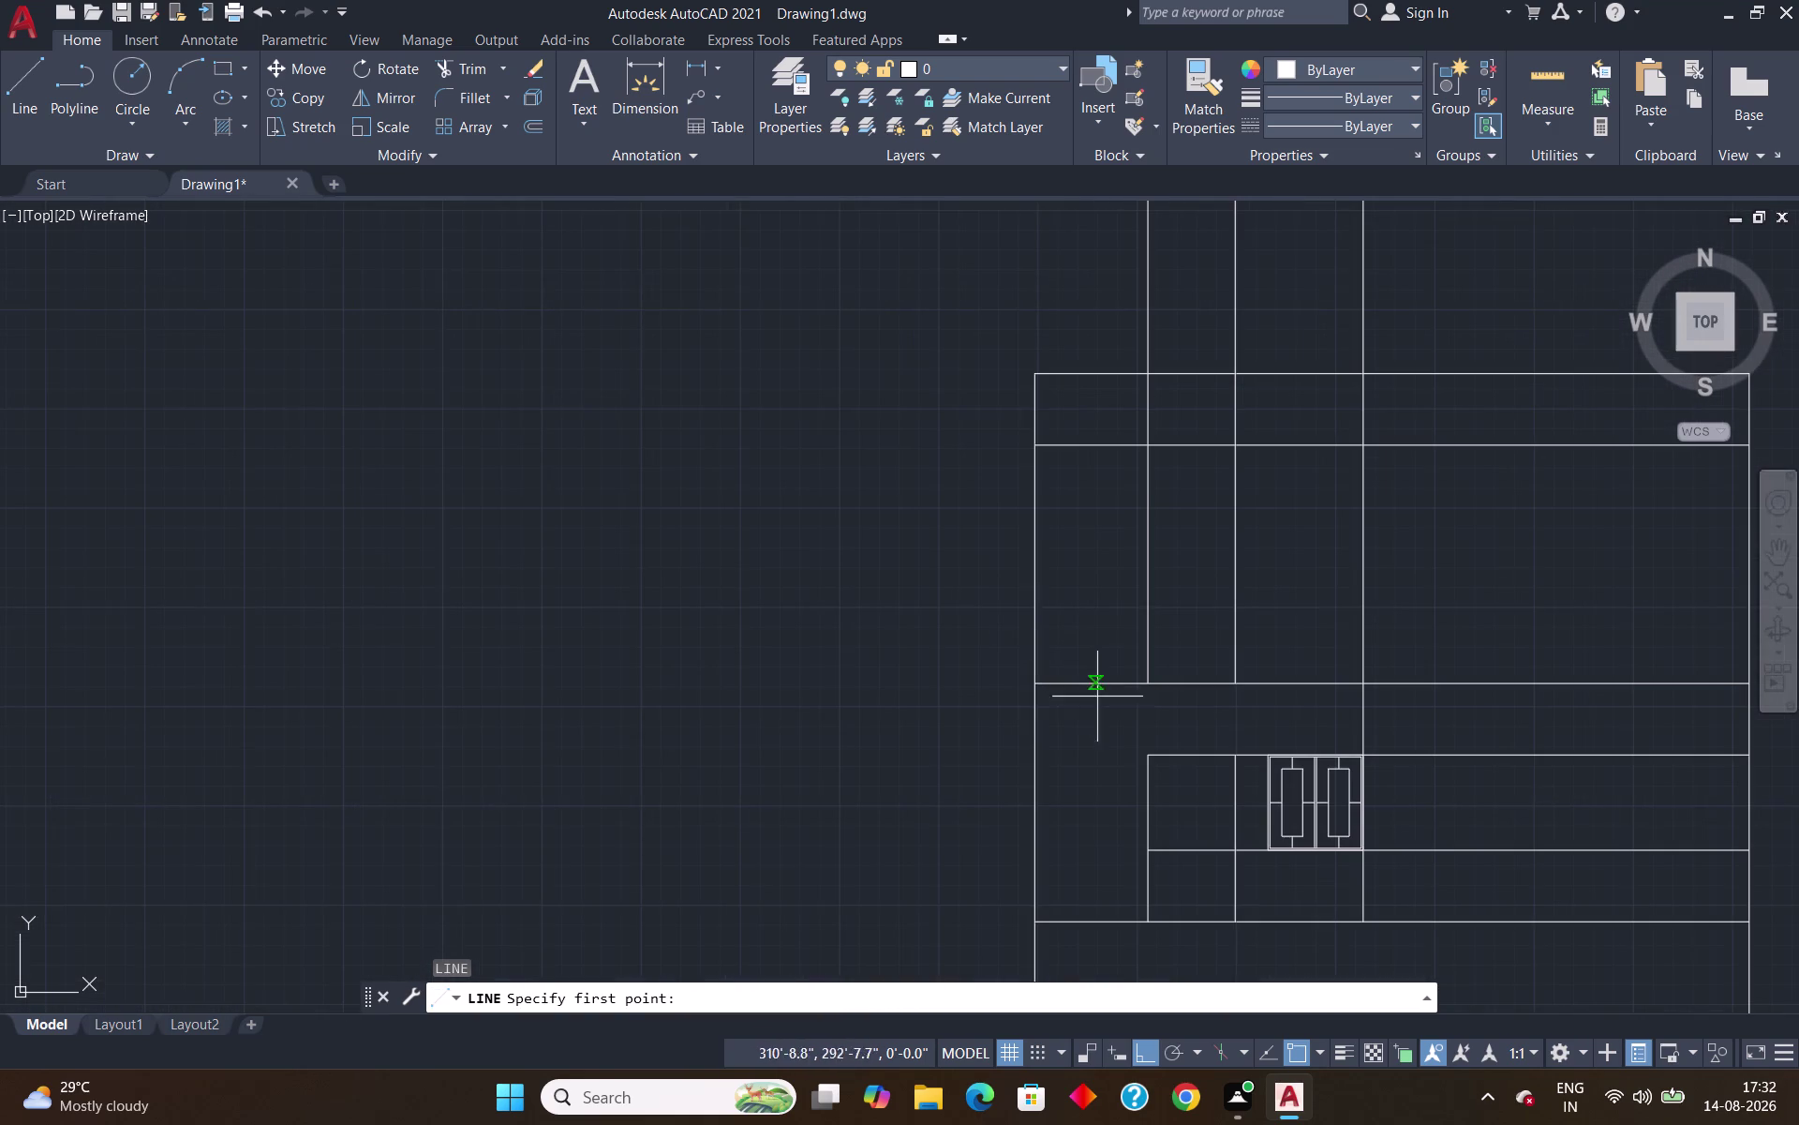
click(1037, 688)
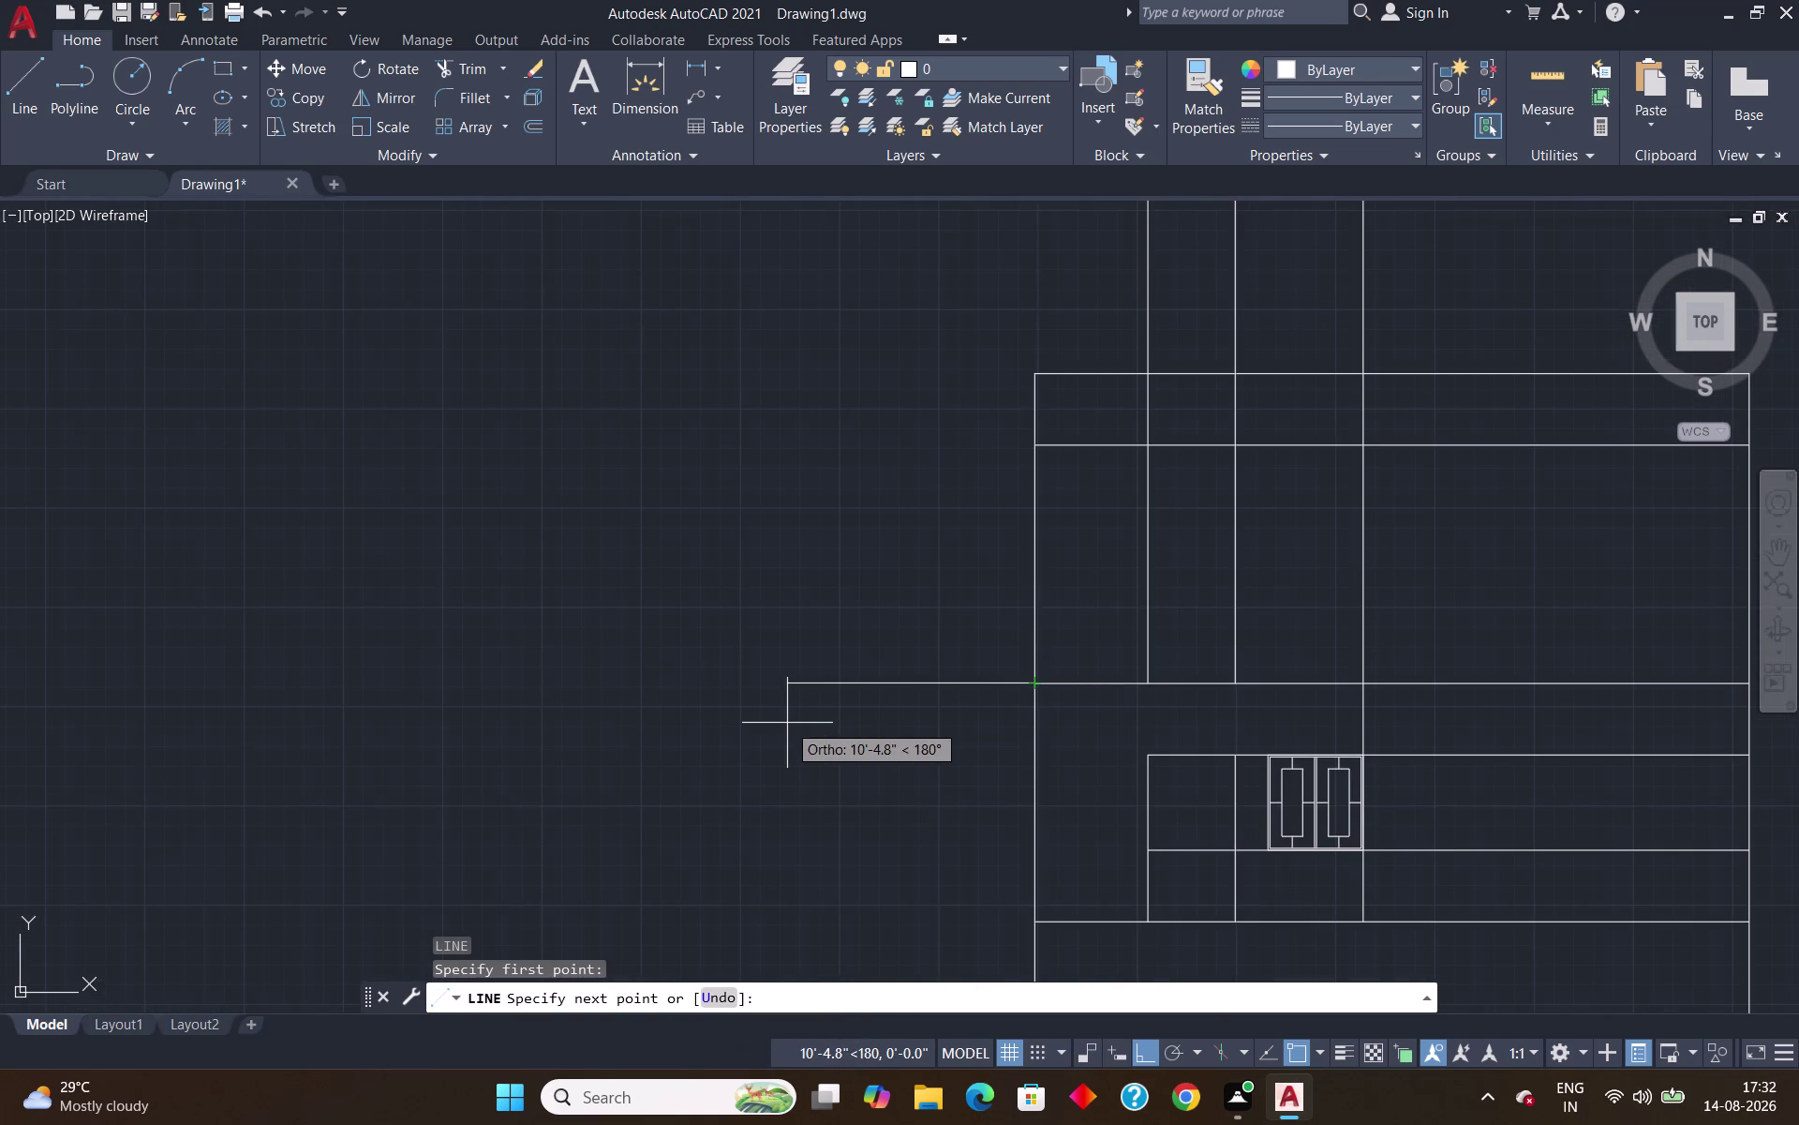
text(3')
key(Return)
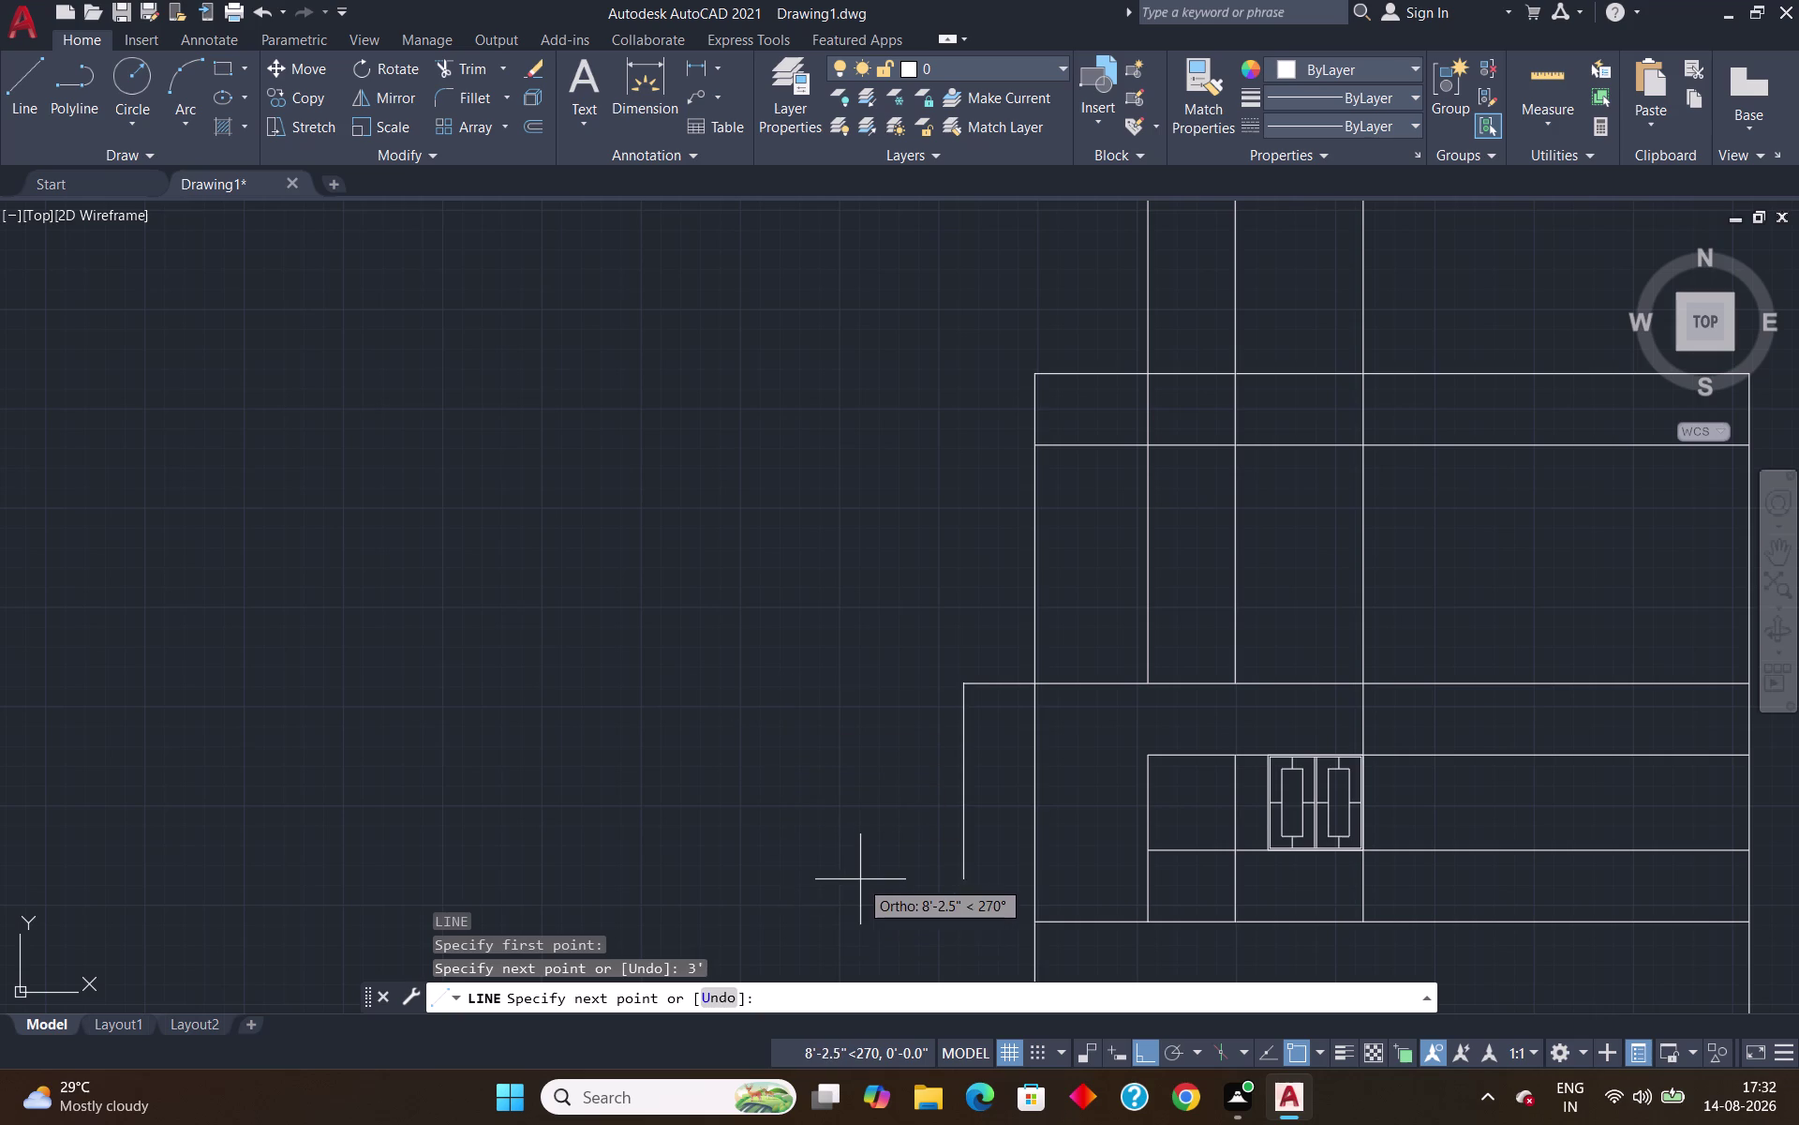
scroll(down, 3)
middle_drag(866, 905, 830, 427)
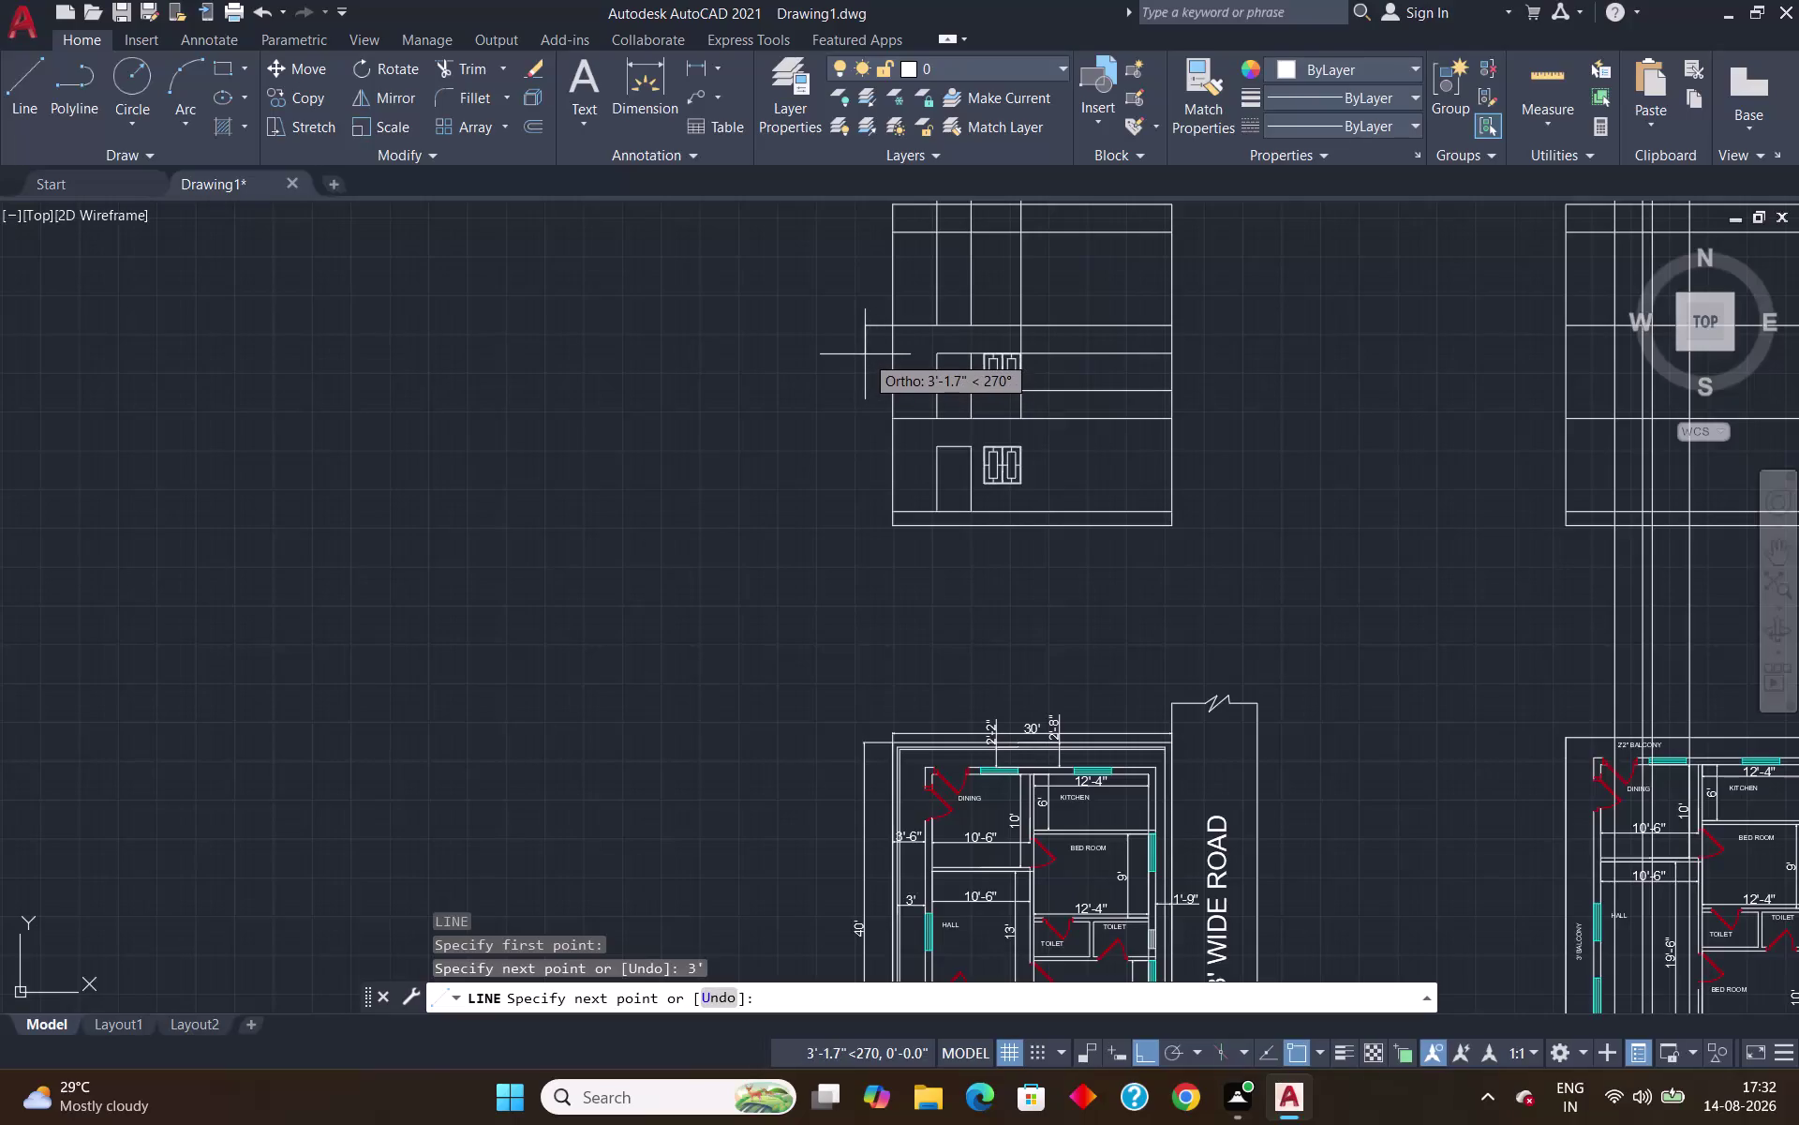
key(Escape)
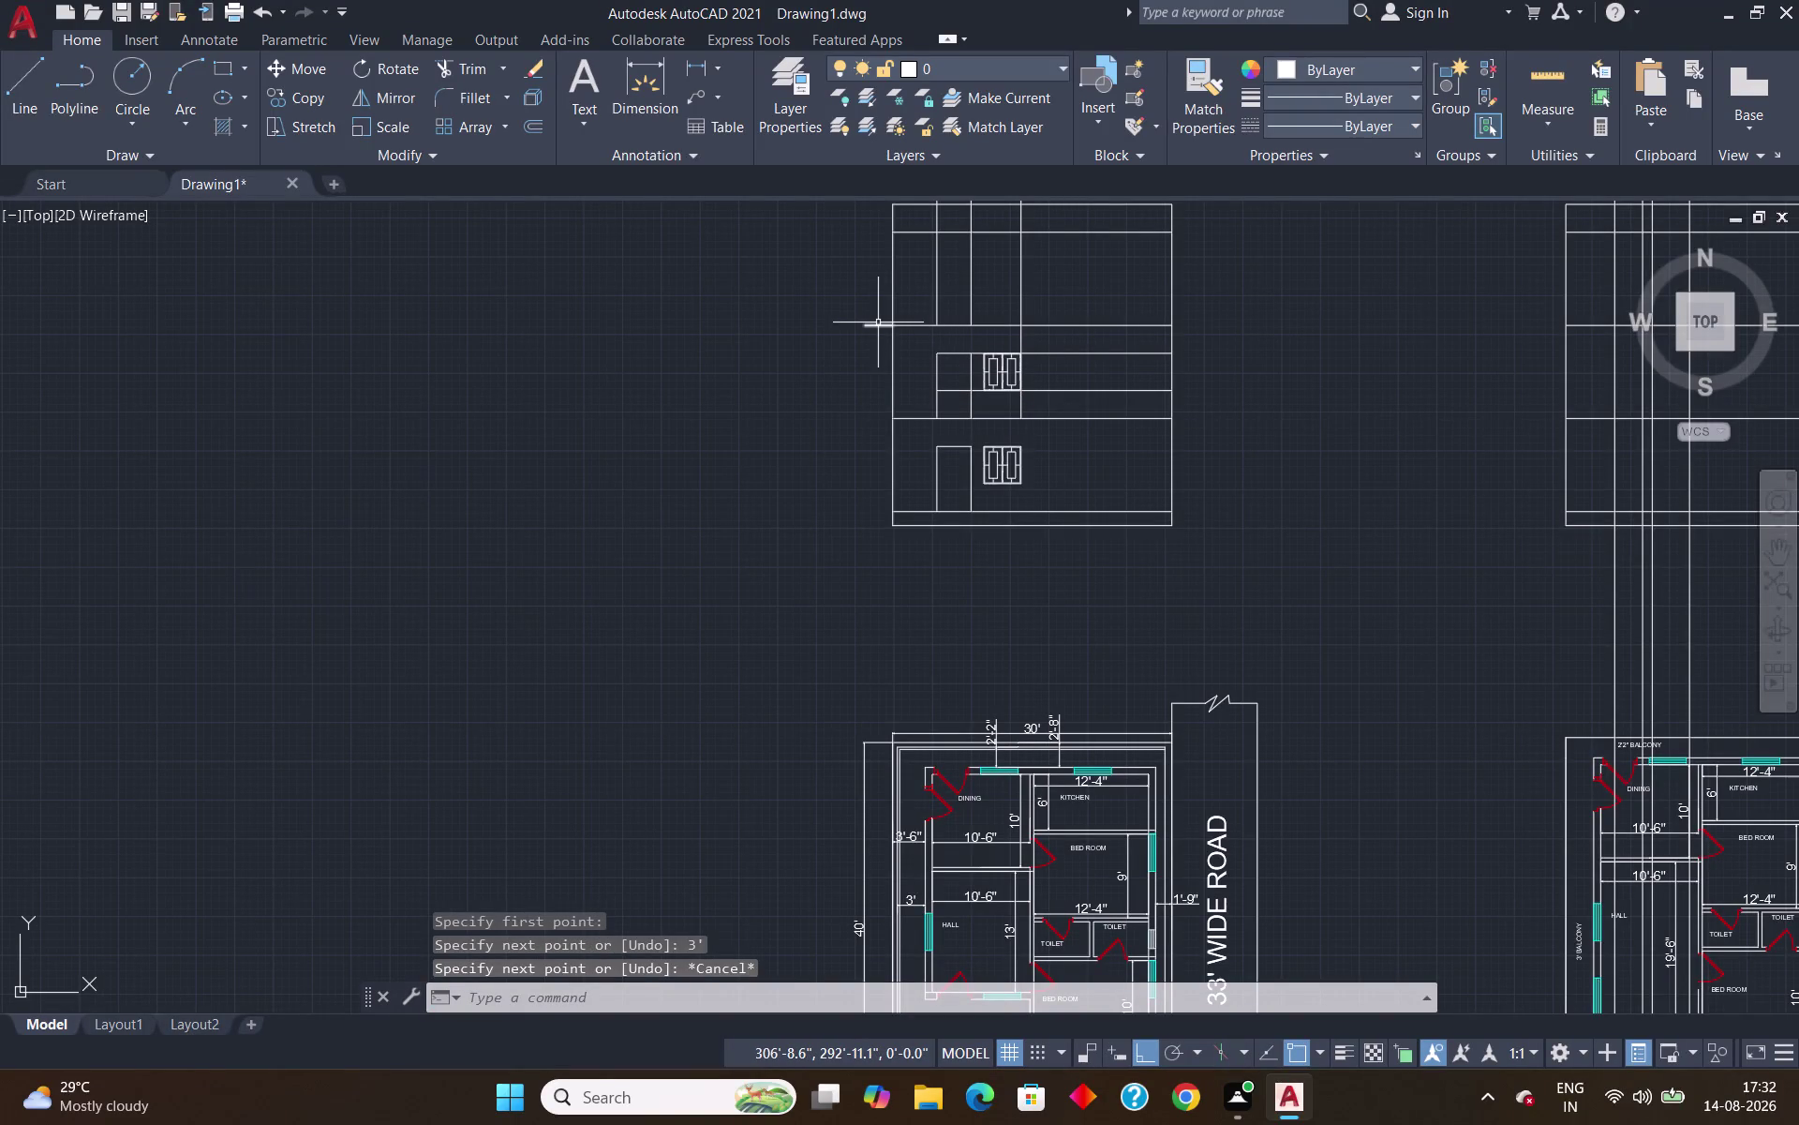
Draw a vertical line dropping straight down from the ledge's outer end.
key(l)
key(Return)
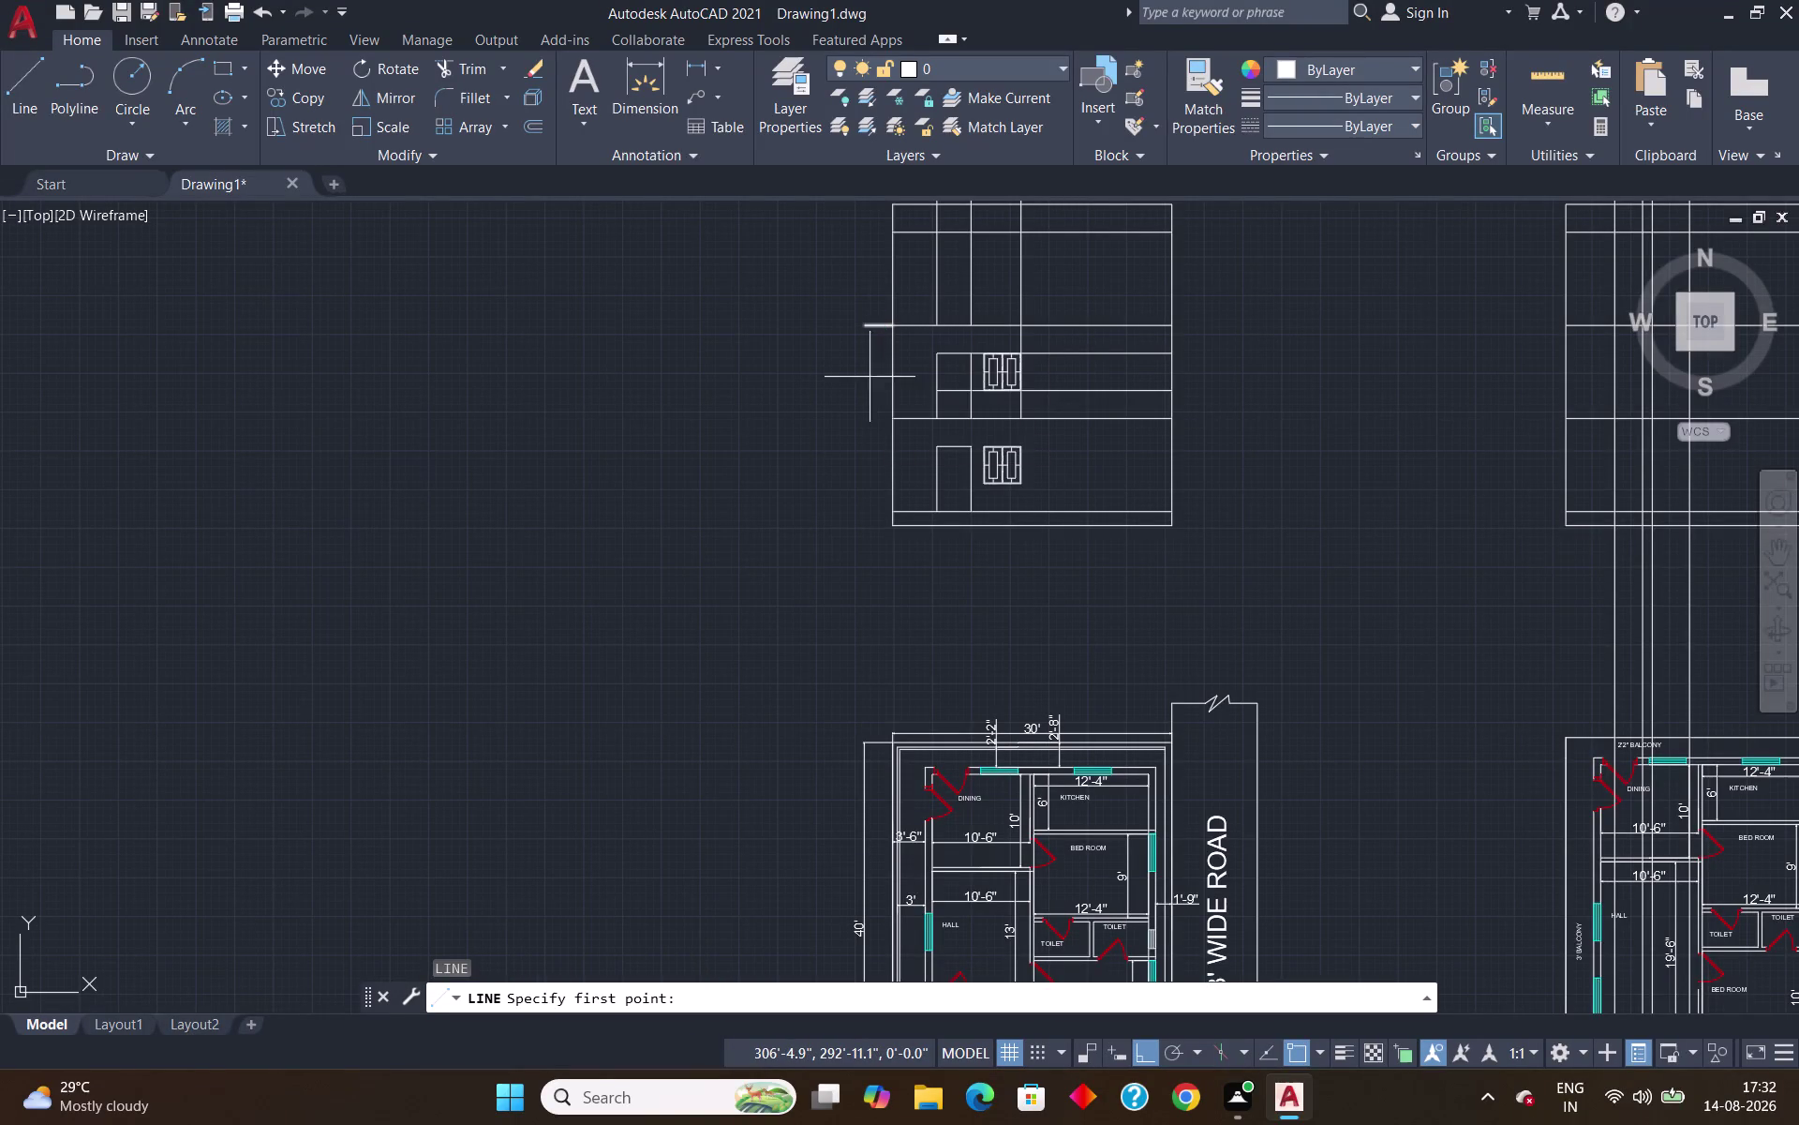
scroll(up, 3)
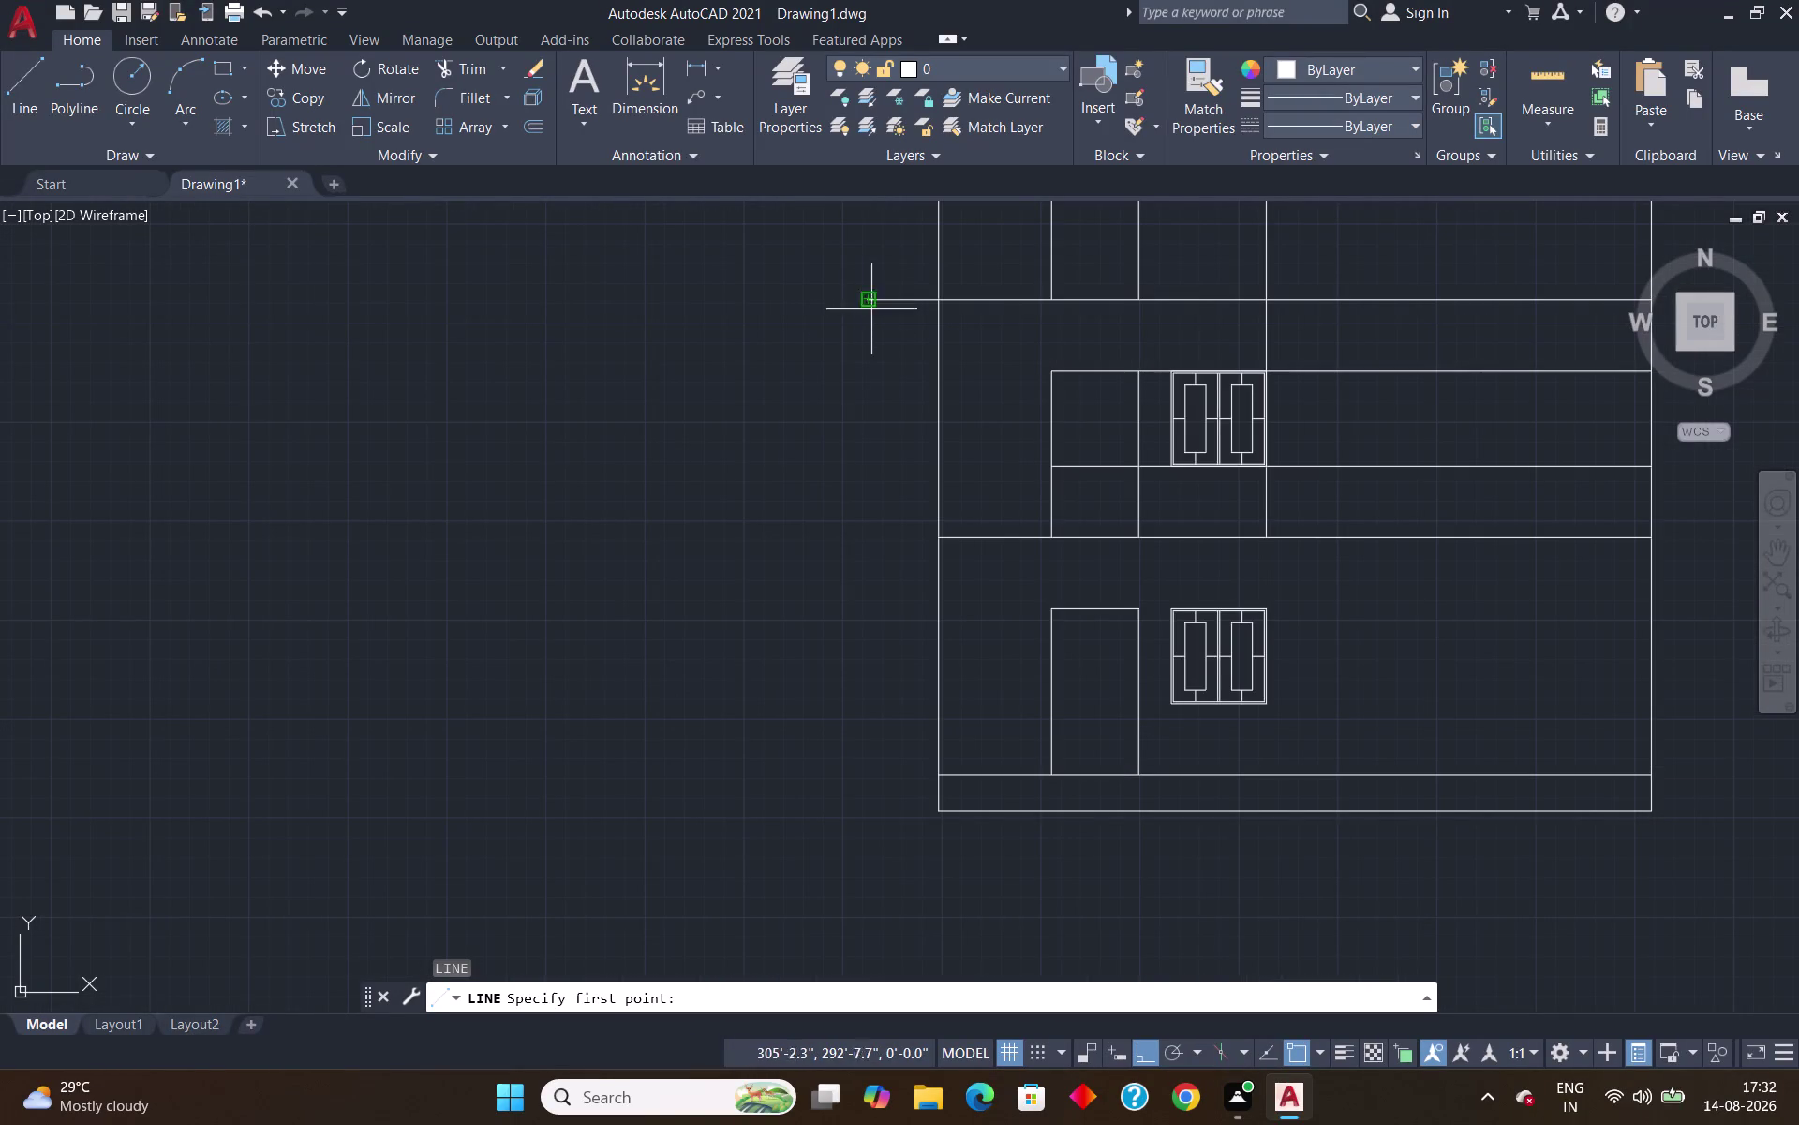
click(866, 301)
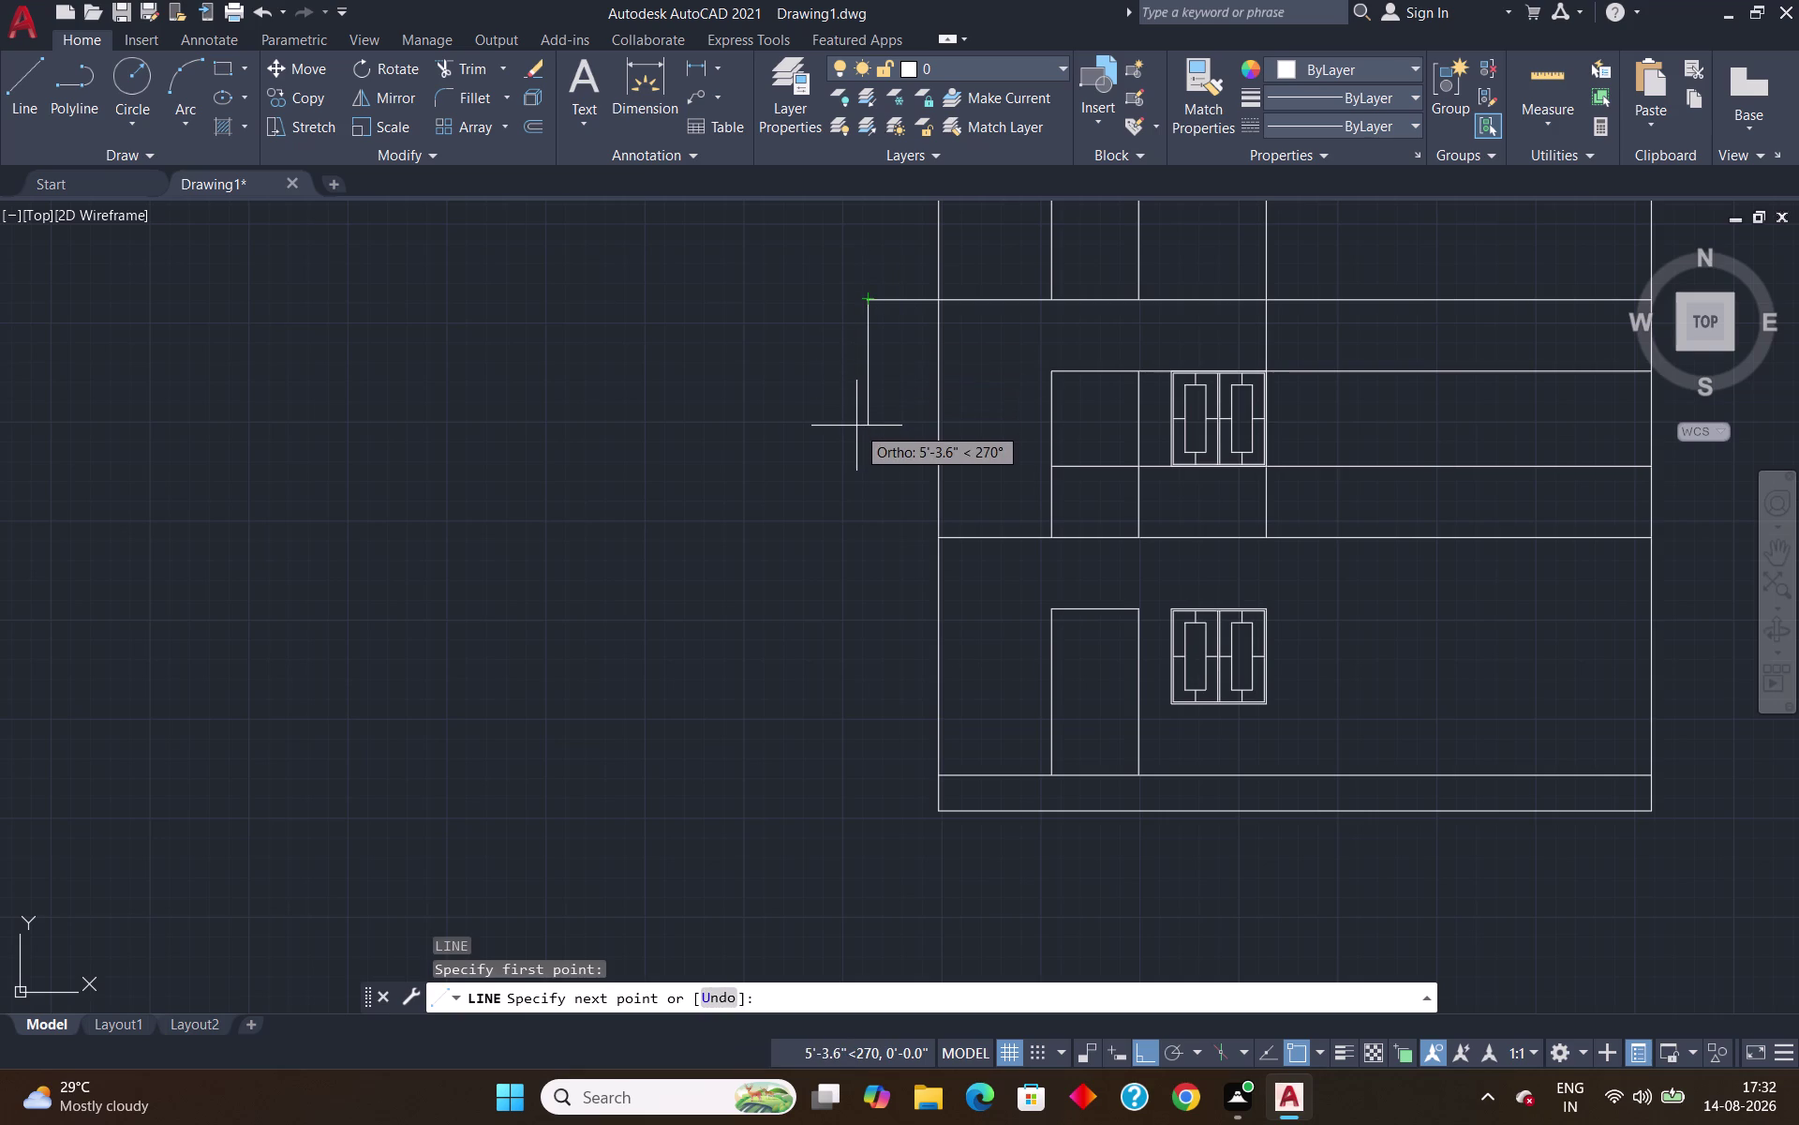
click(876, 555)
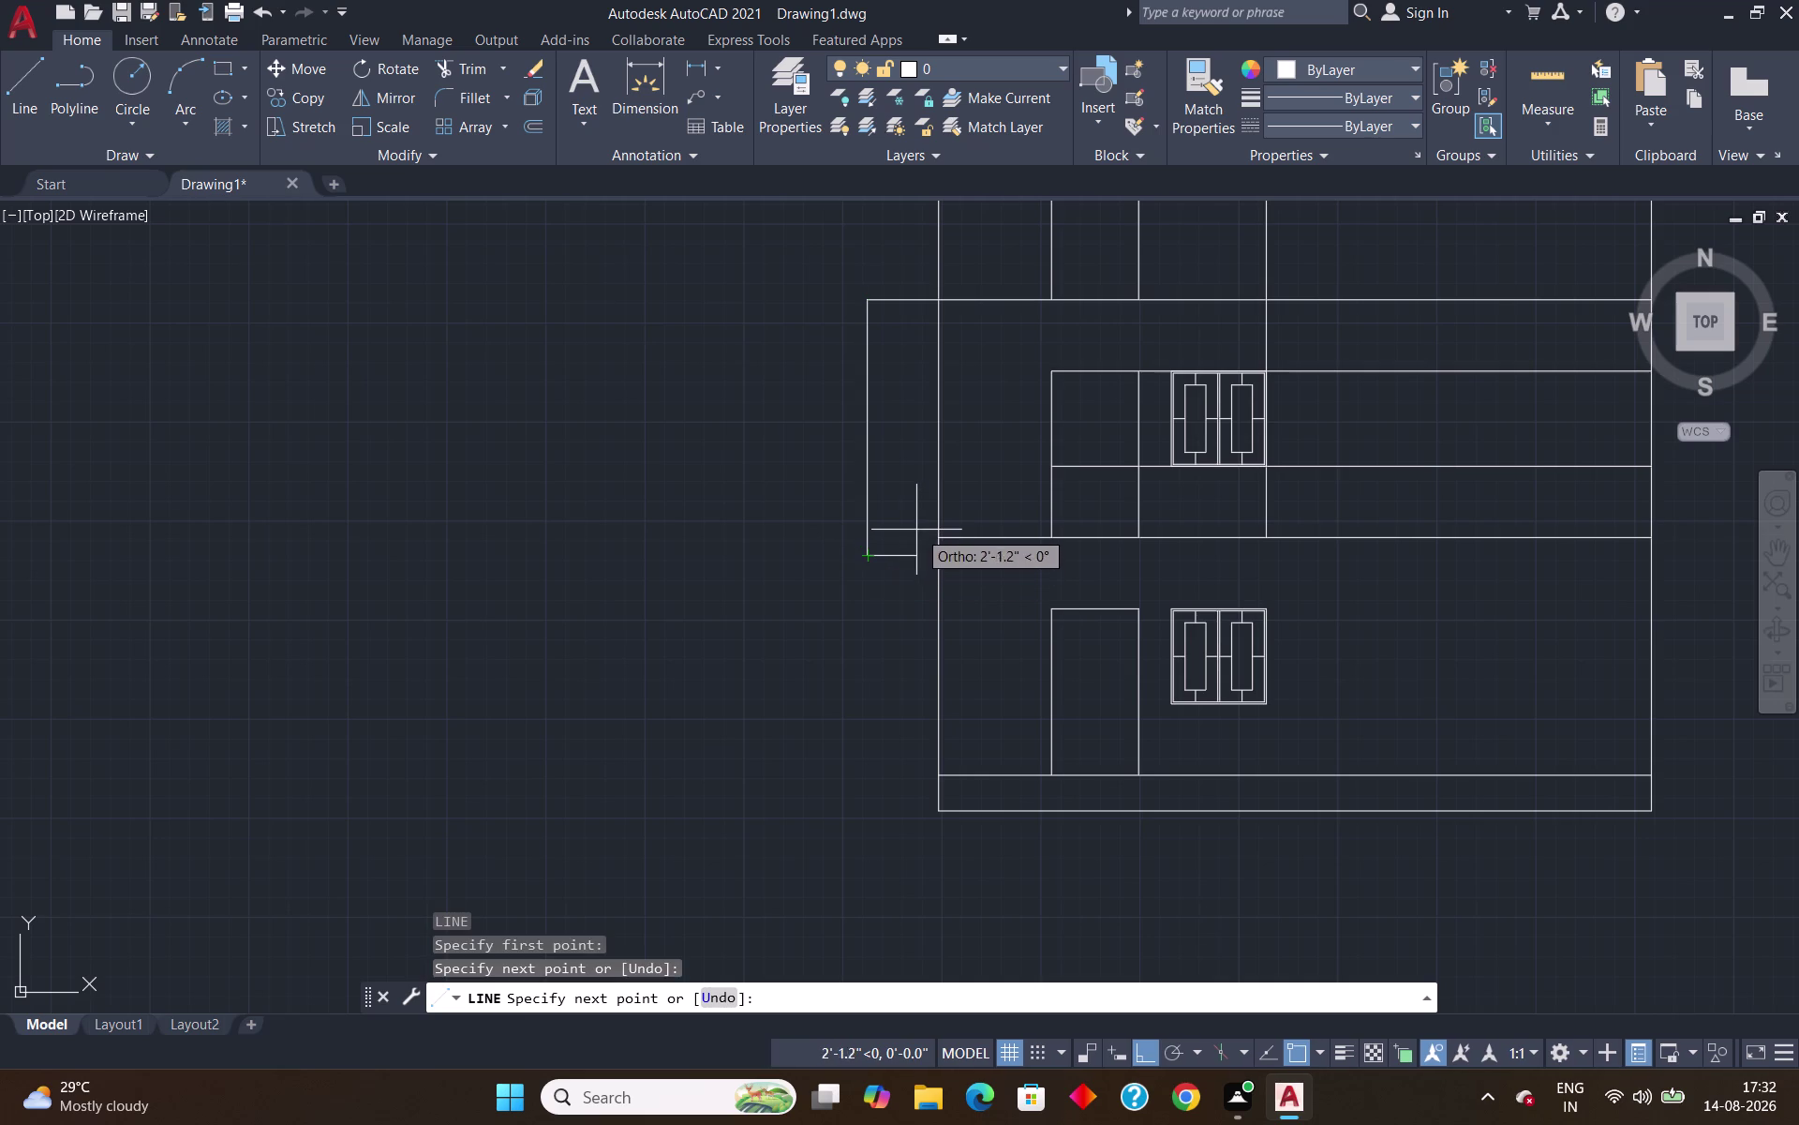
key(Escape)
Extend the window-band line to the wall and a floor line out to the ledge edge.
text(EX)
key(Return)
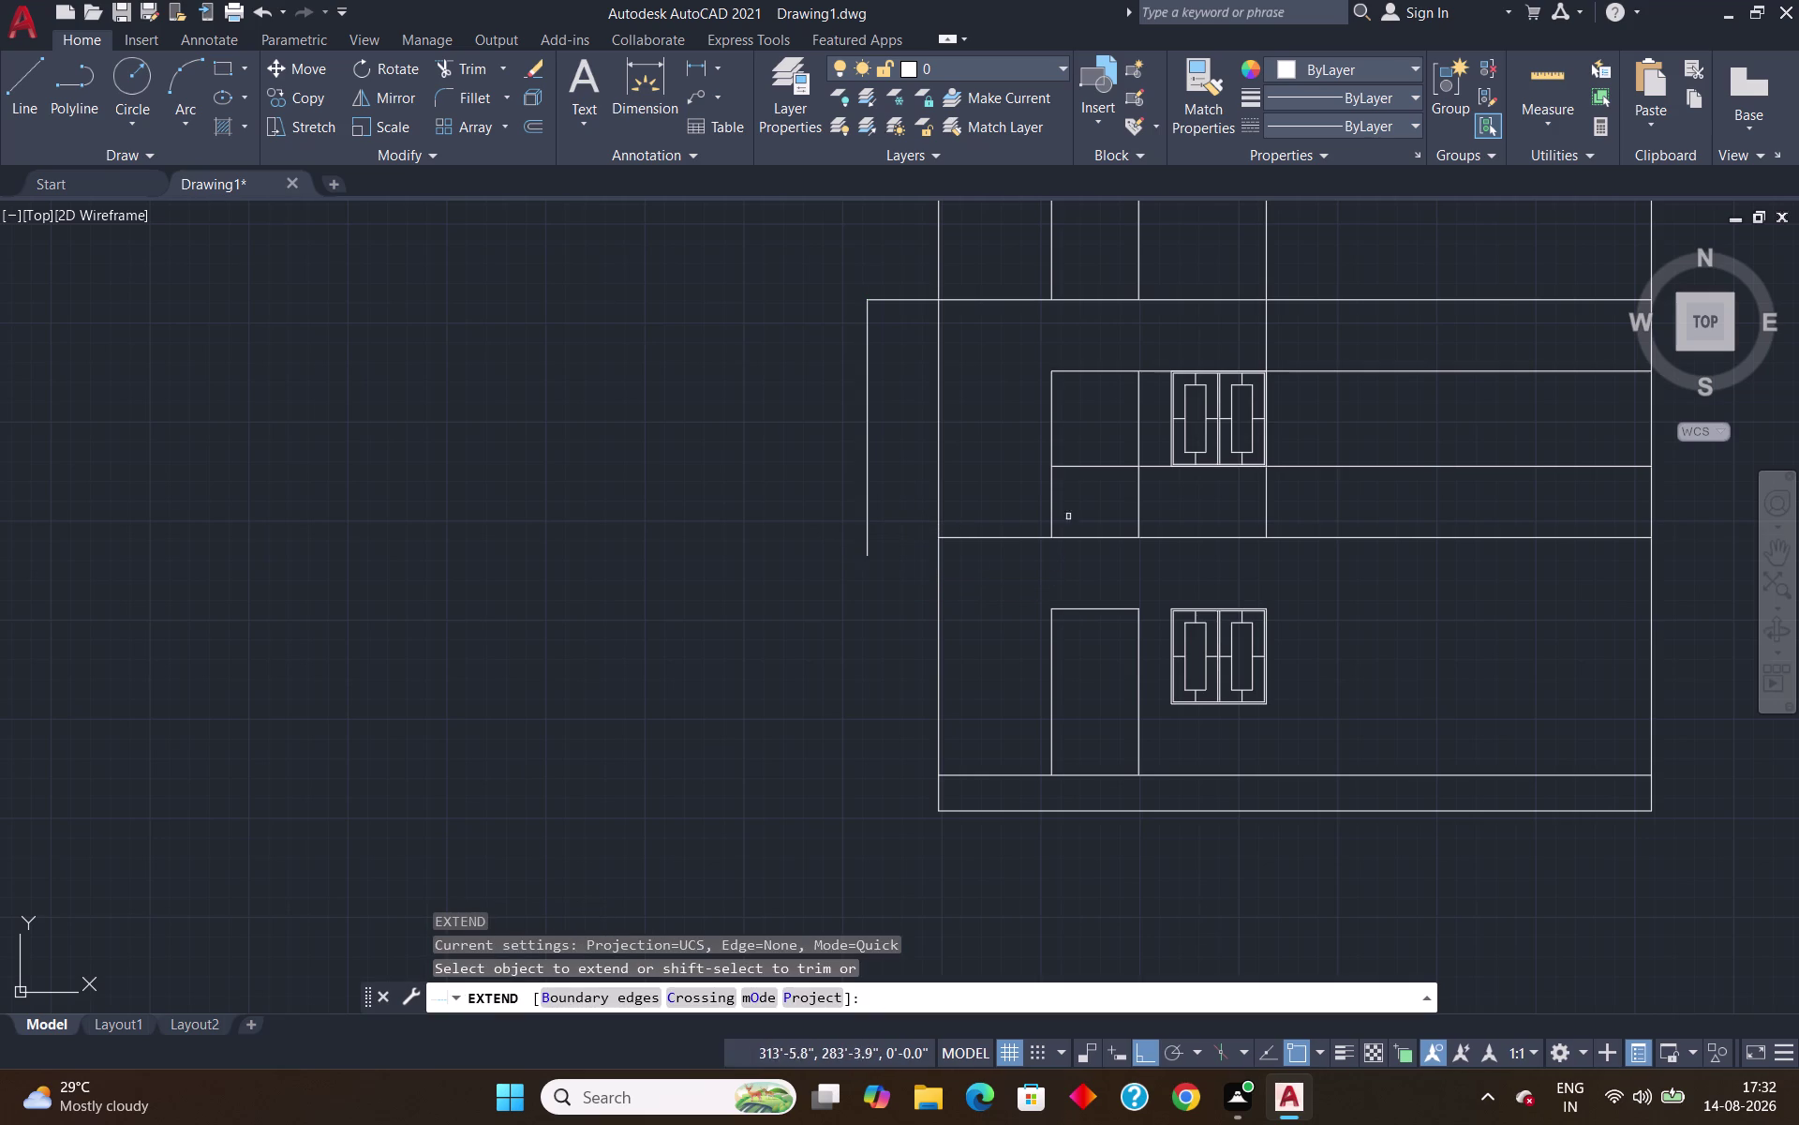
click(1089, 468)
click(1029, 468)
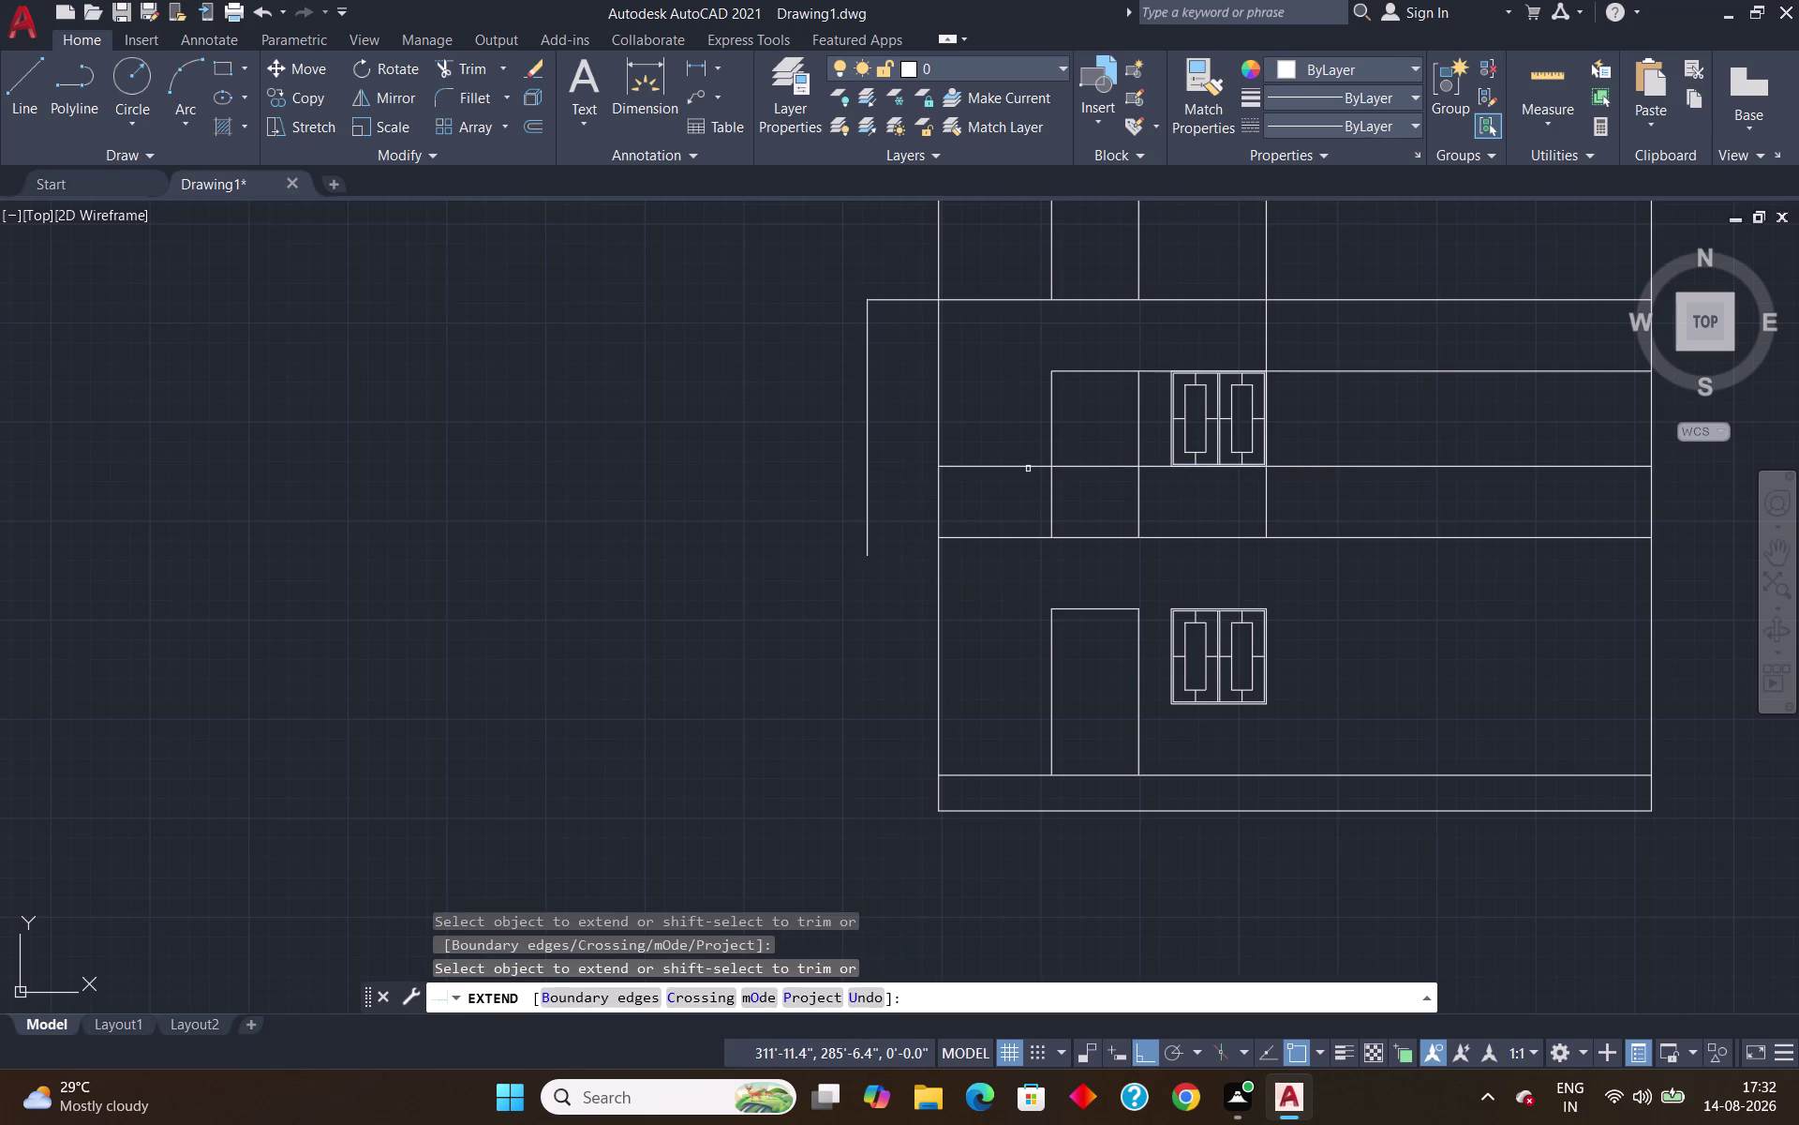
click(1028, 536)
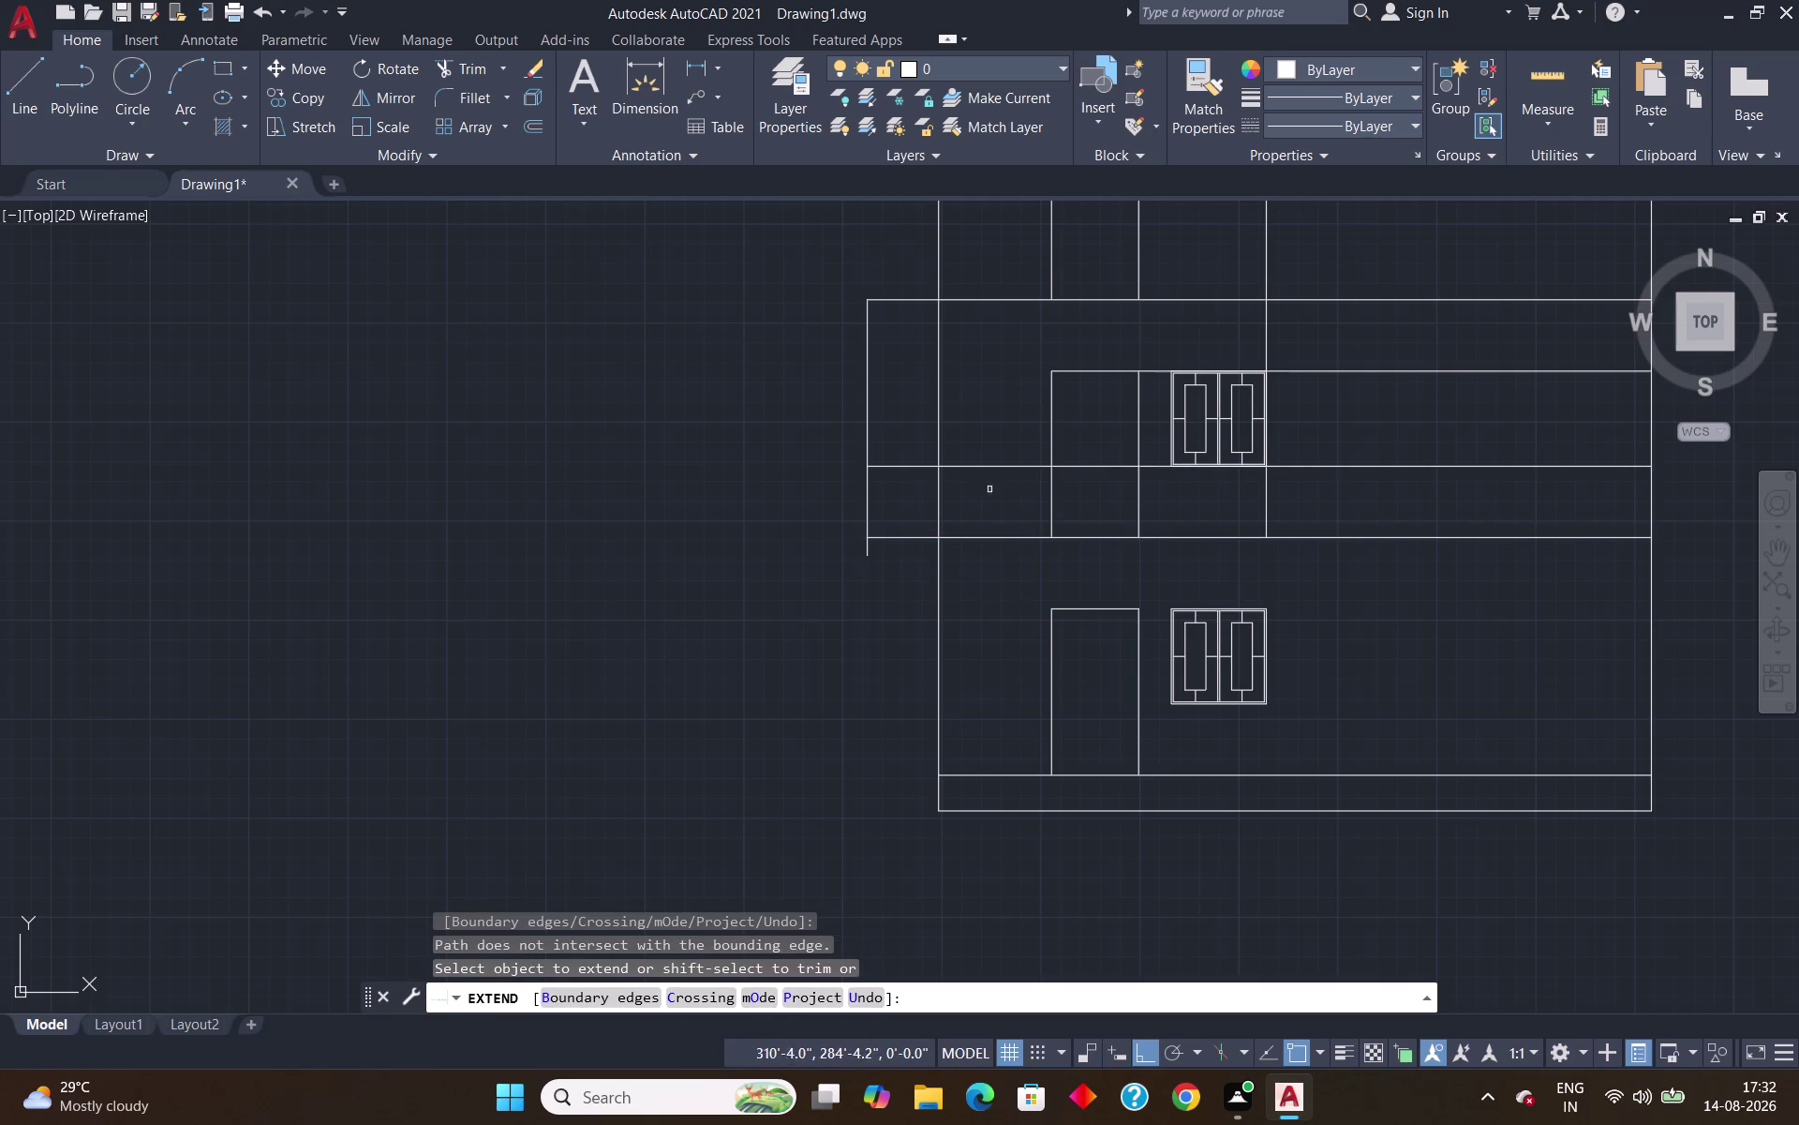
key(Escape)
Trim the ledge edge's upper and lower stubs and the top line back to the wall.
text(TR)
key(Return)
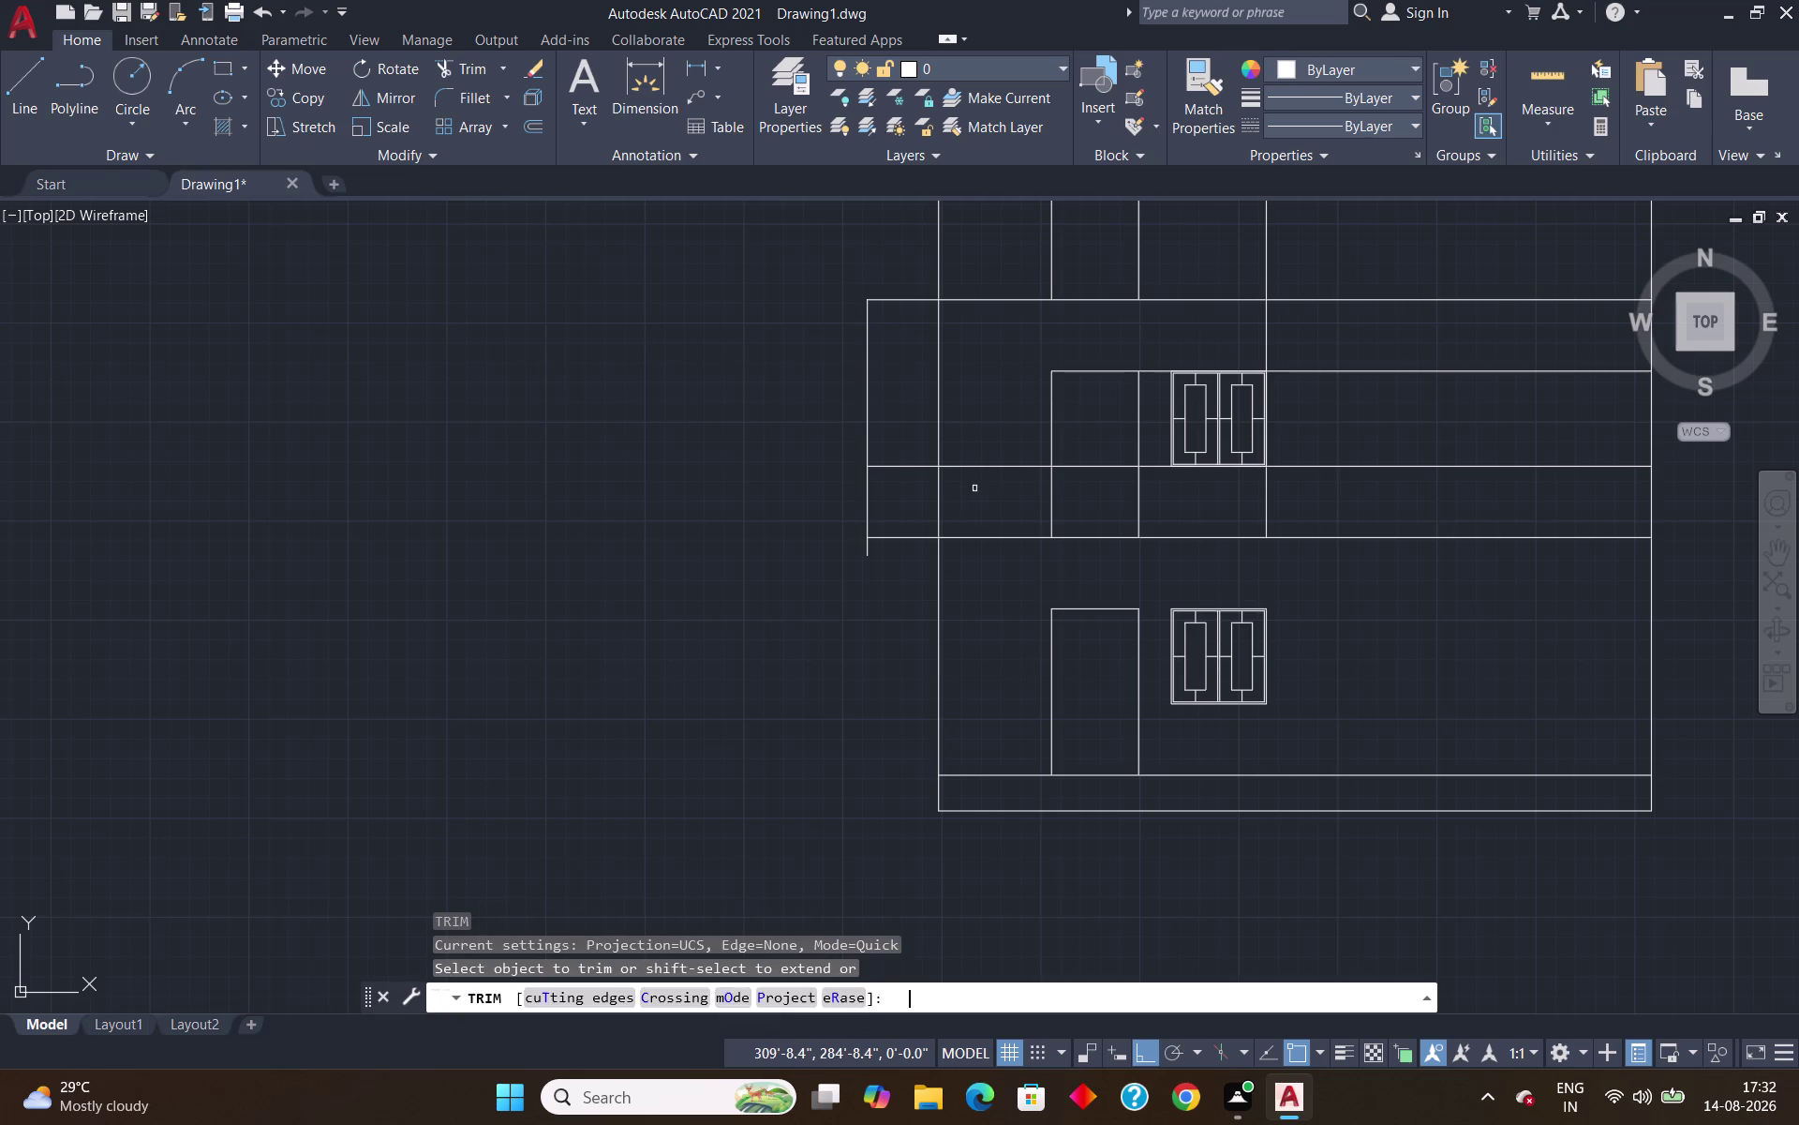
click(869, 416)
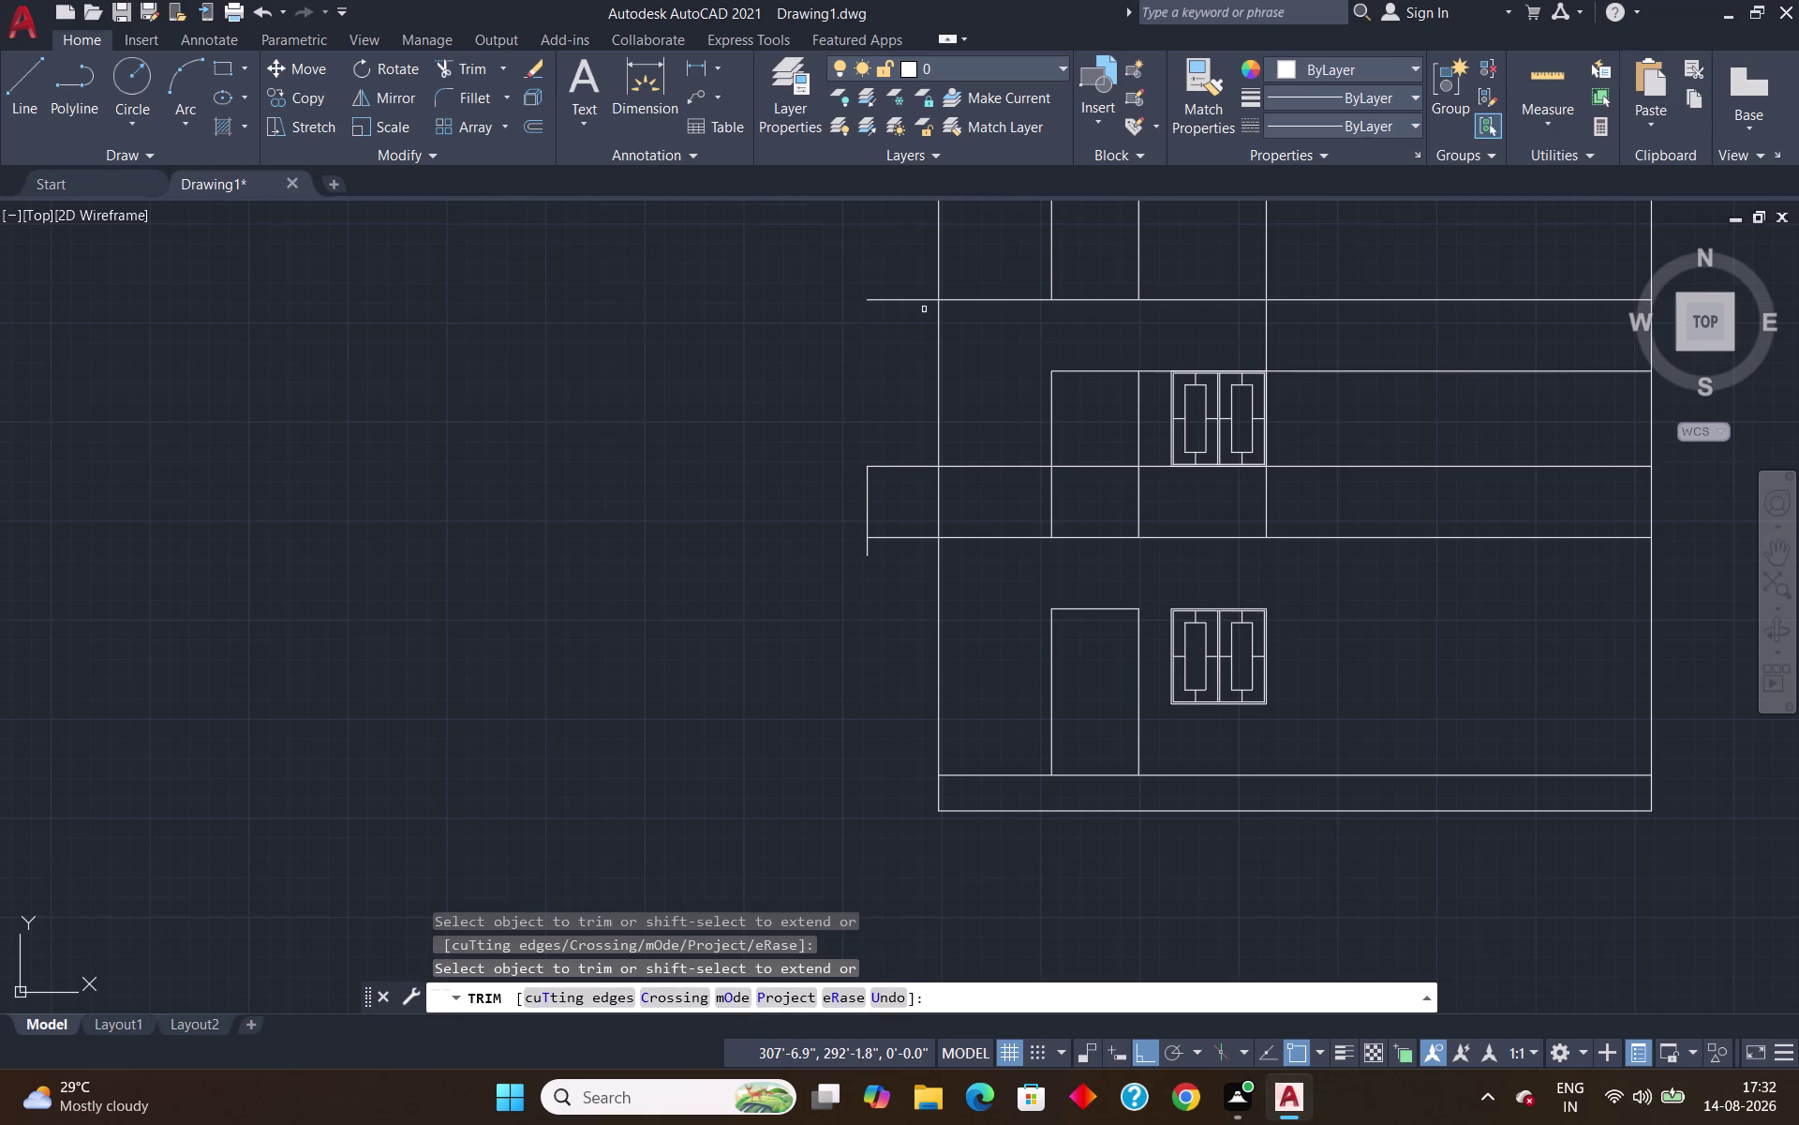
click(920, 300)
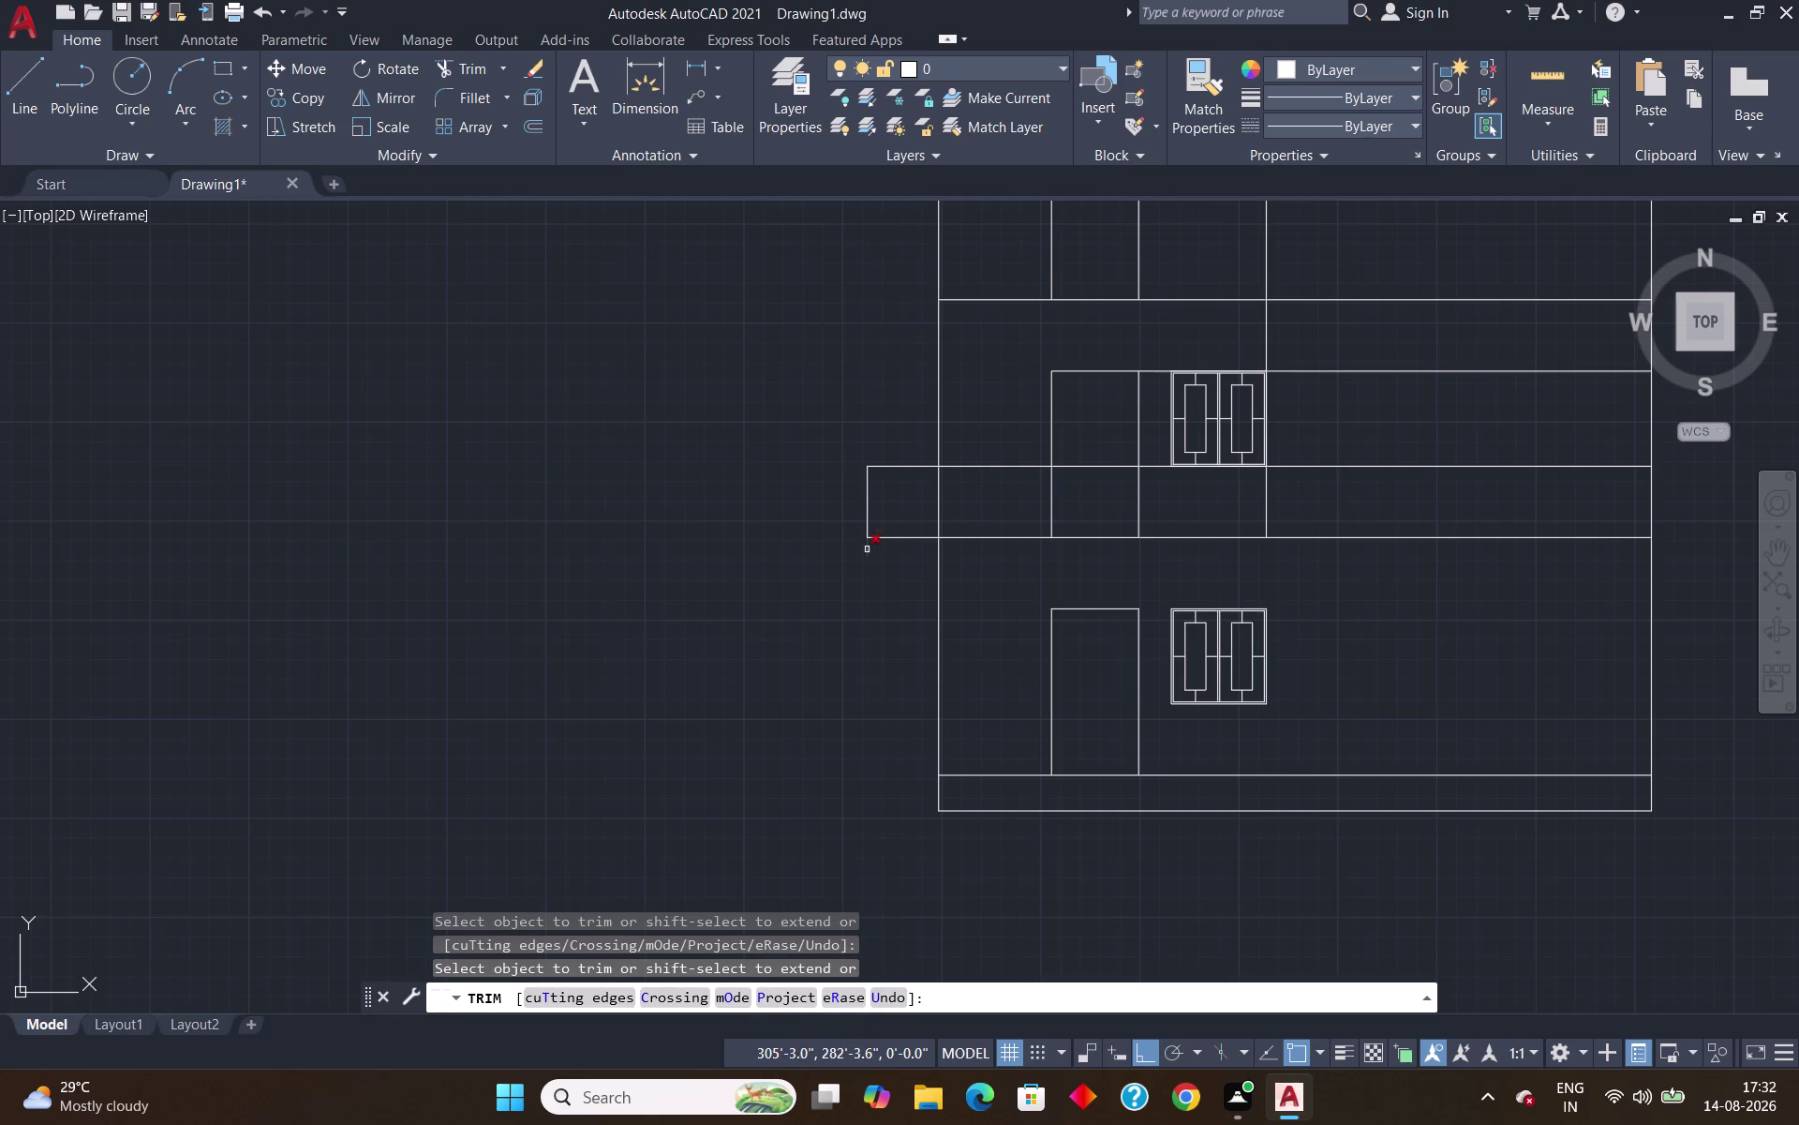
click(865, 552)
scroll(down, 3)
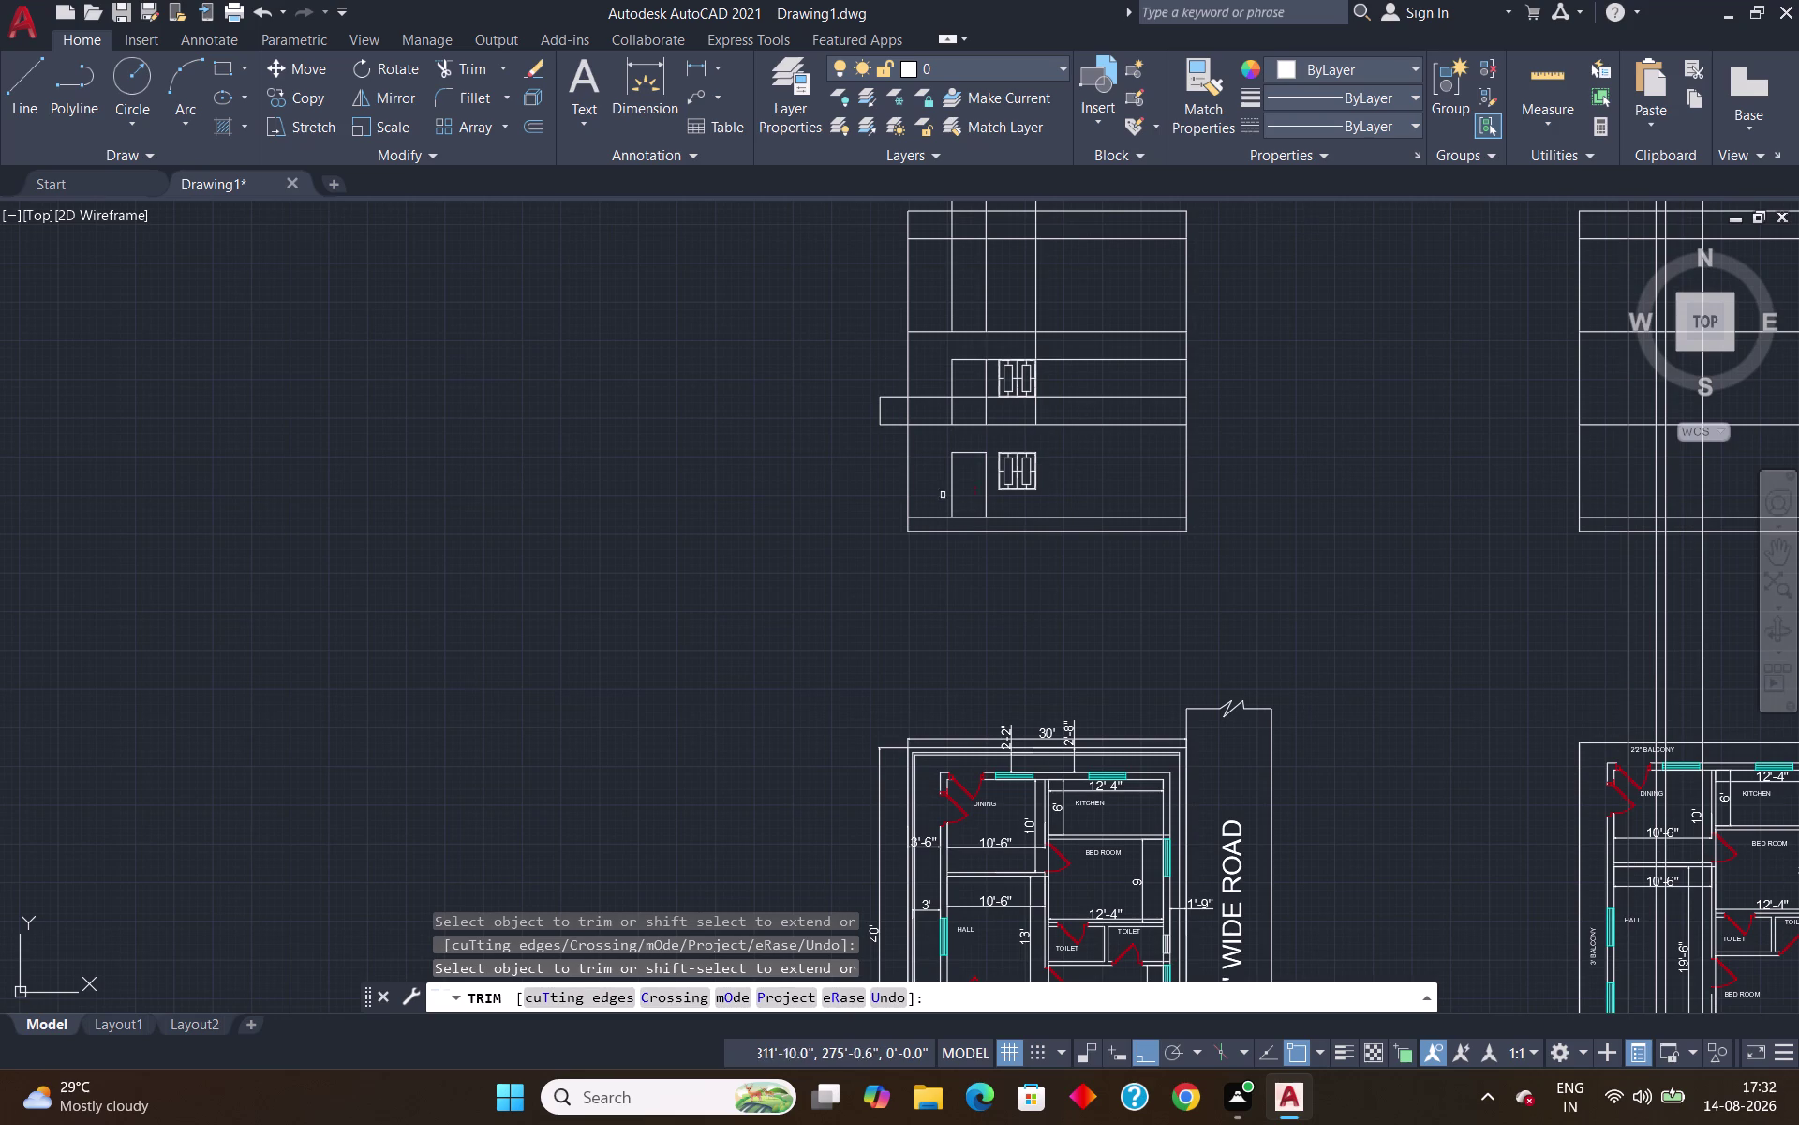
key(Escape)
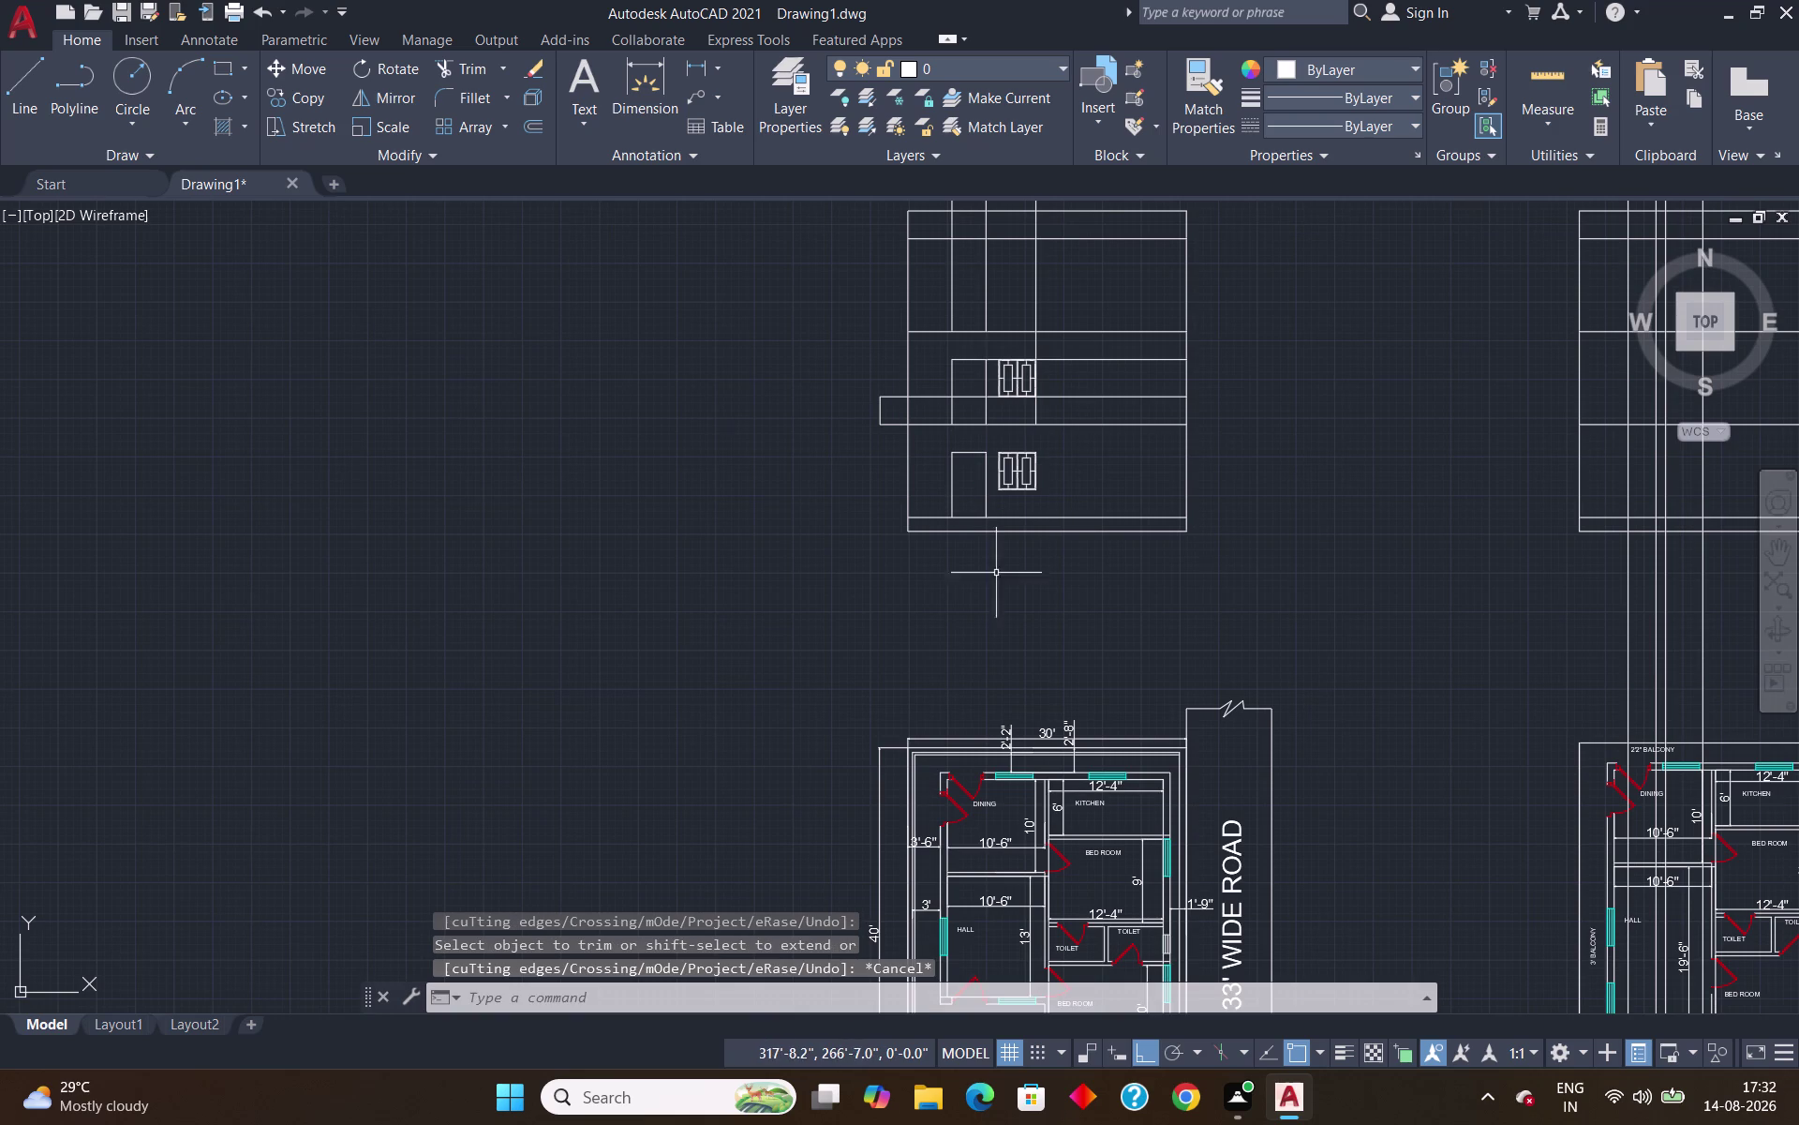
Fence-trim the stray vertical segment crossing the upper wall band.
scroll(up, 3)
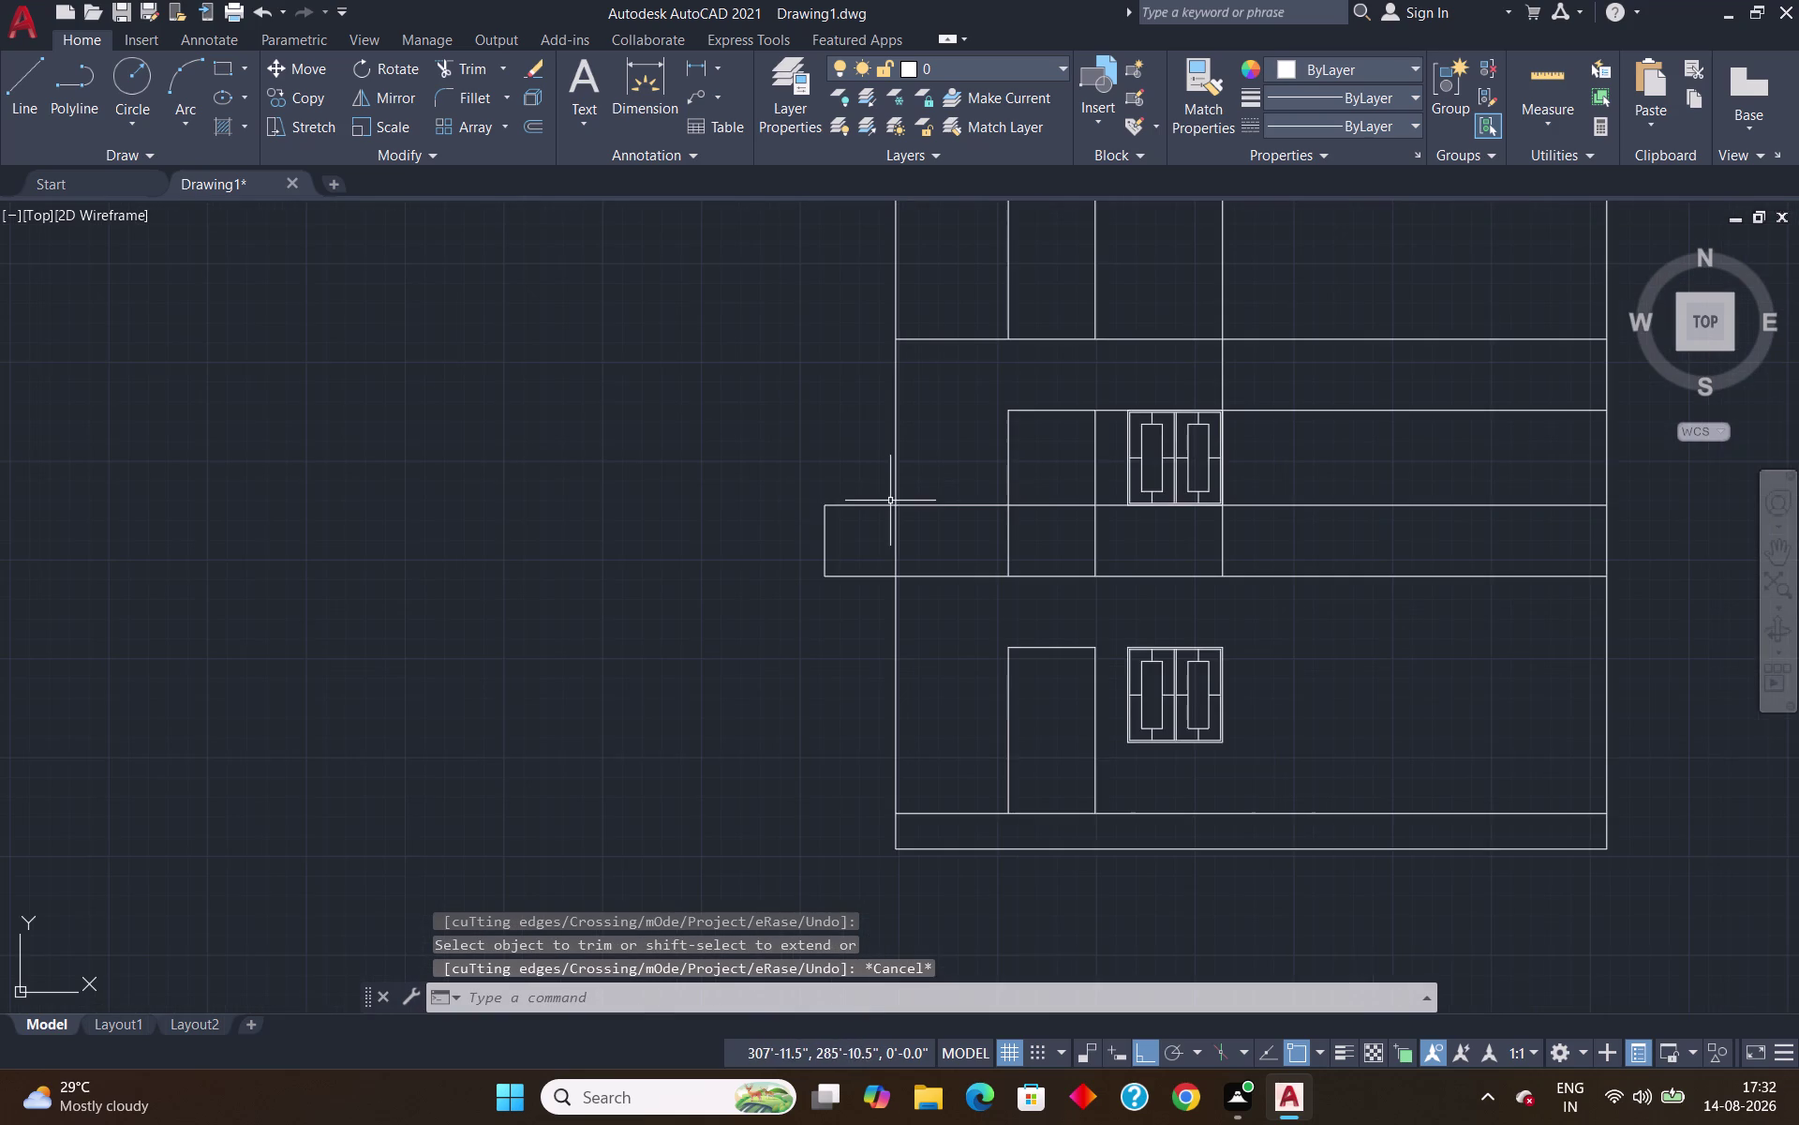
scroll(down, 3)
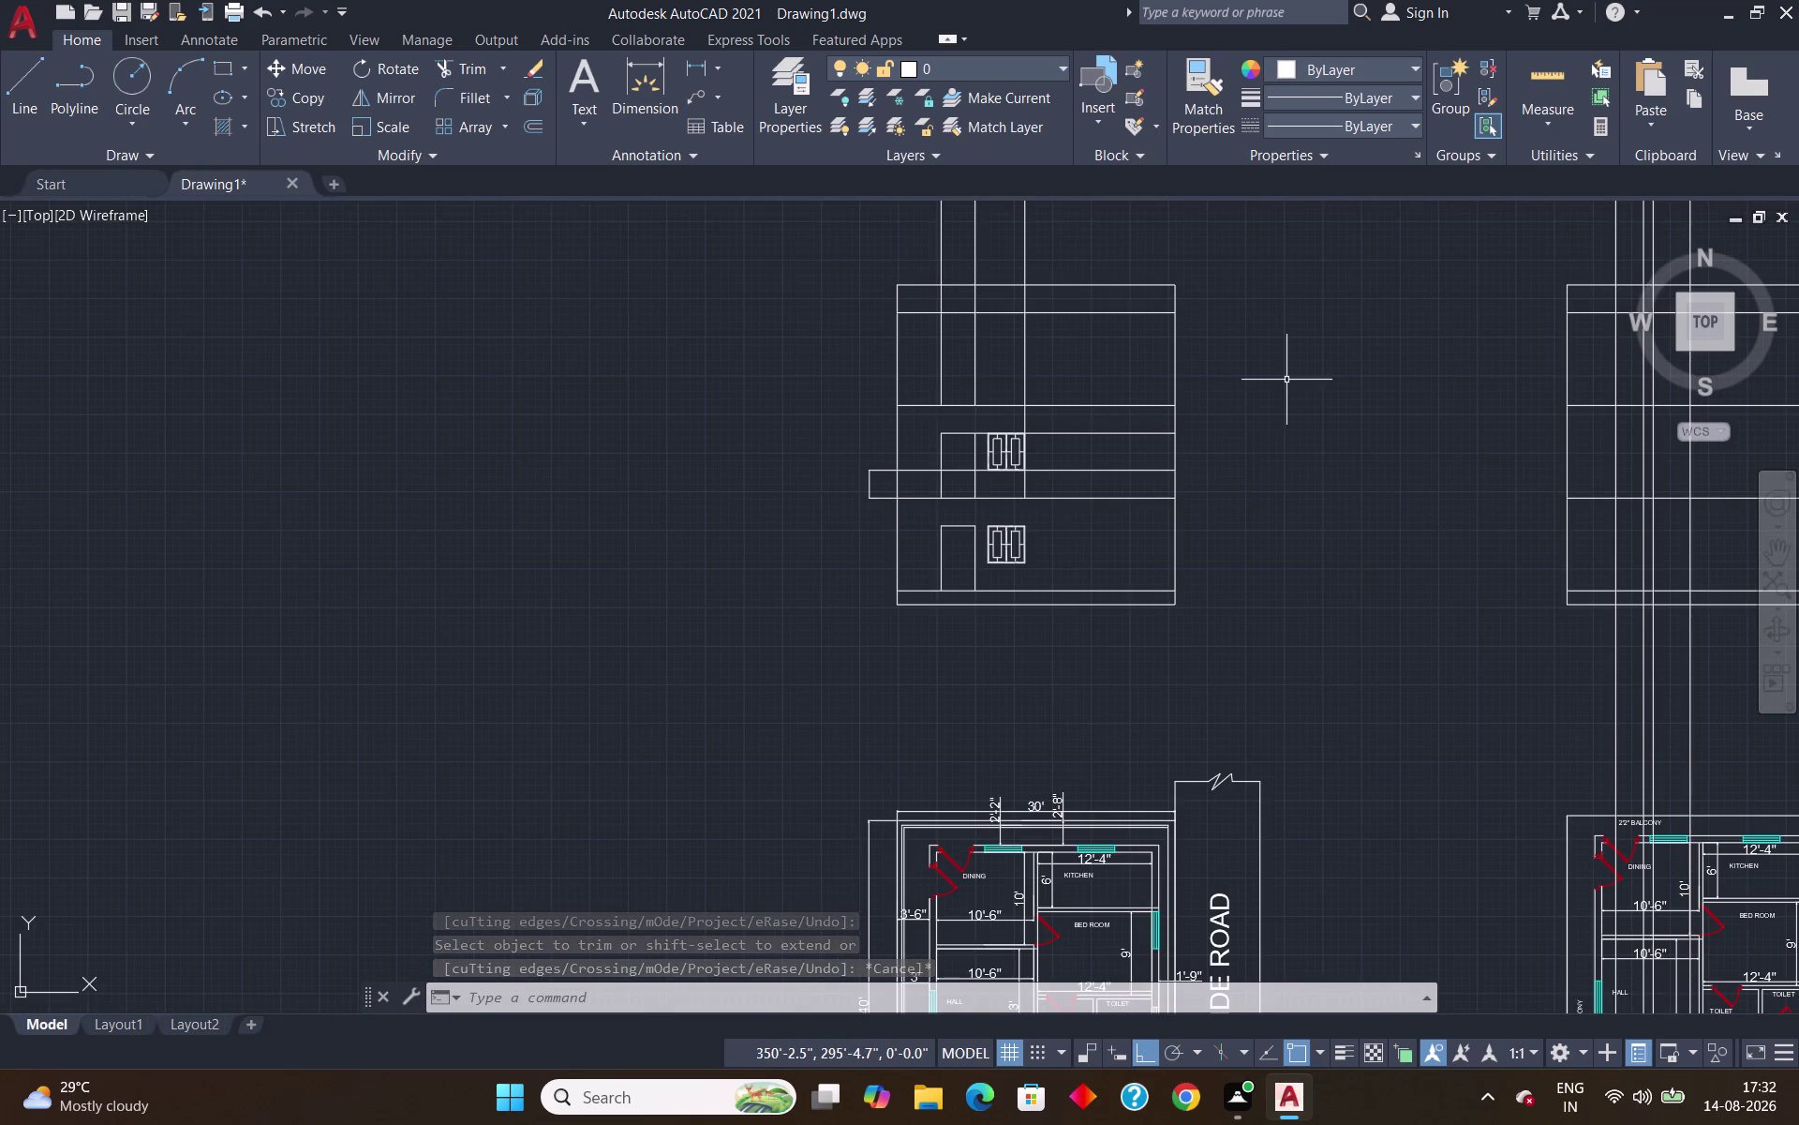
scroll(up, 3)
scroll(up, 3)
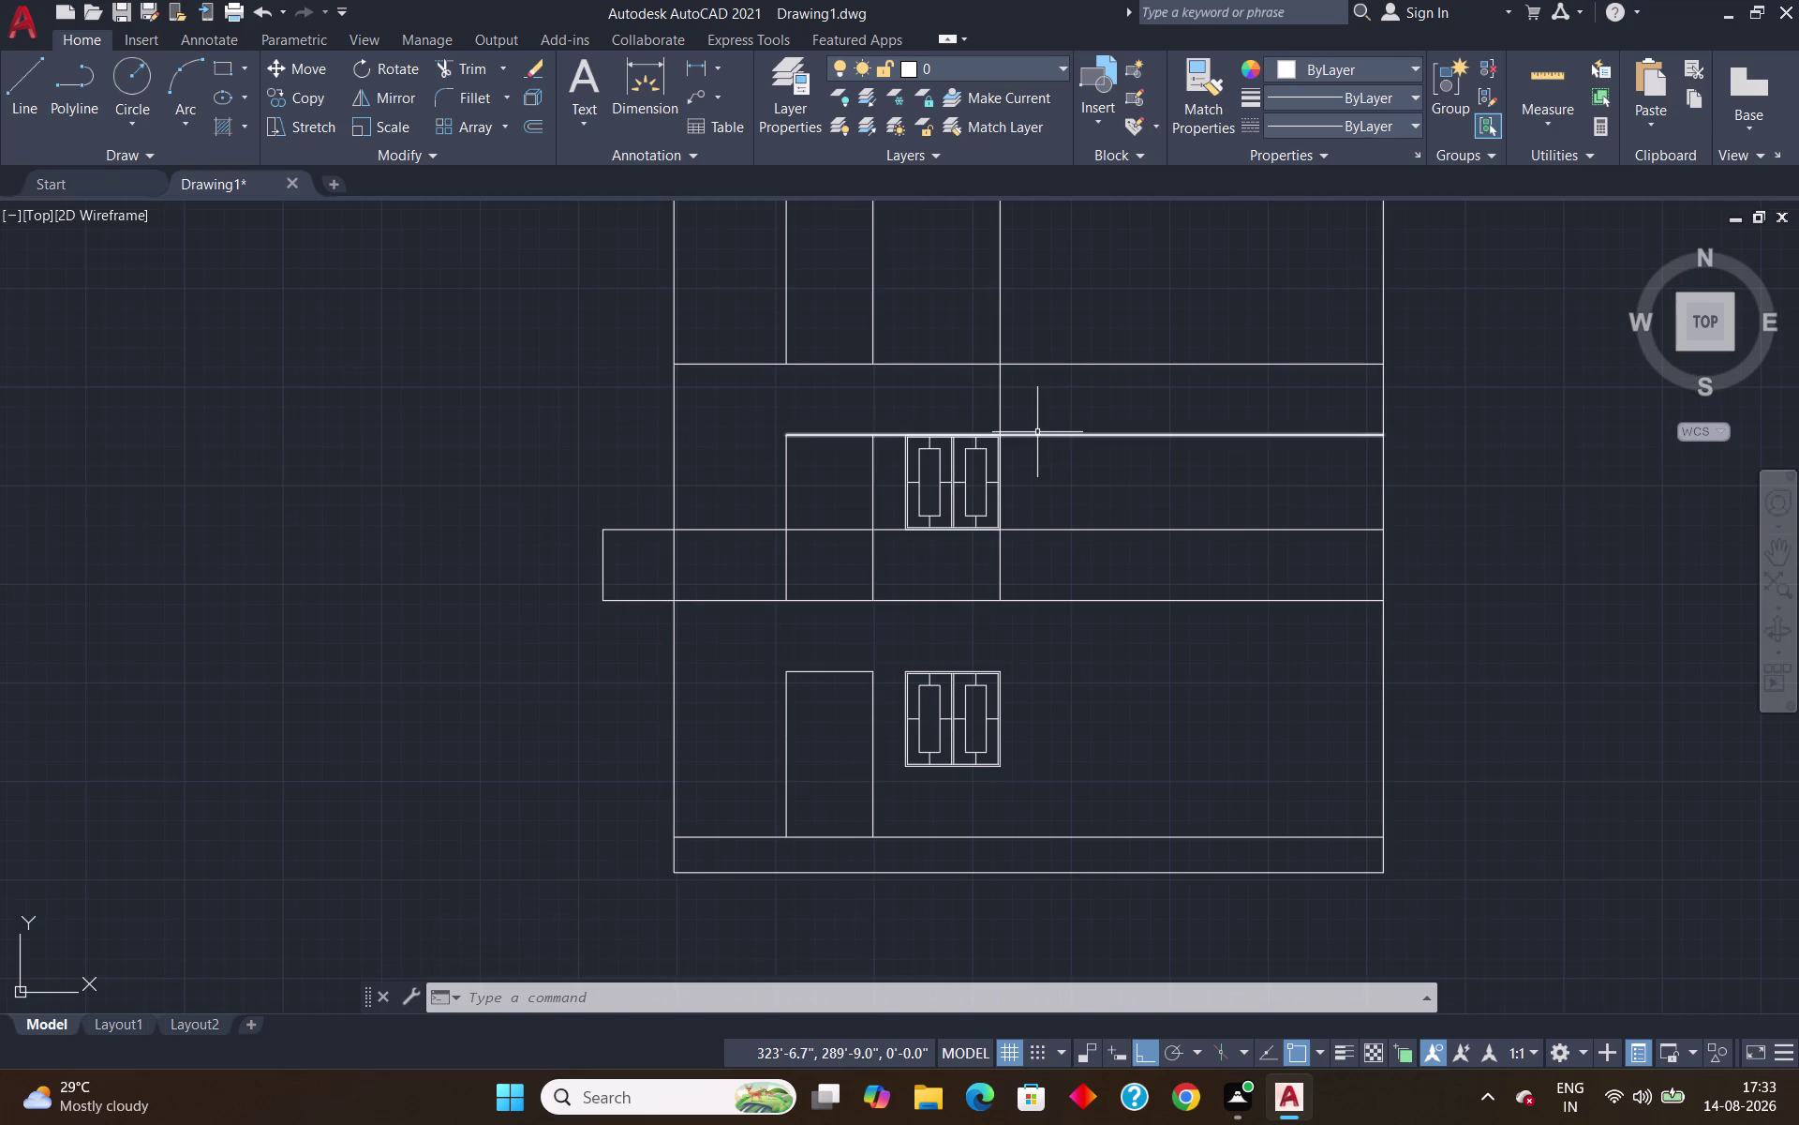
text(T)
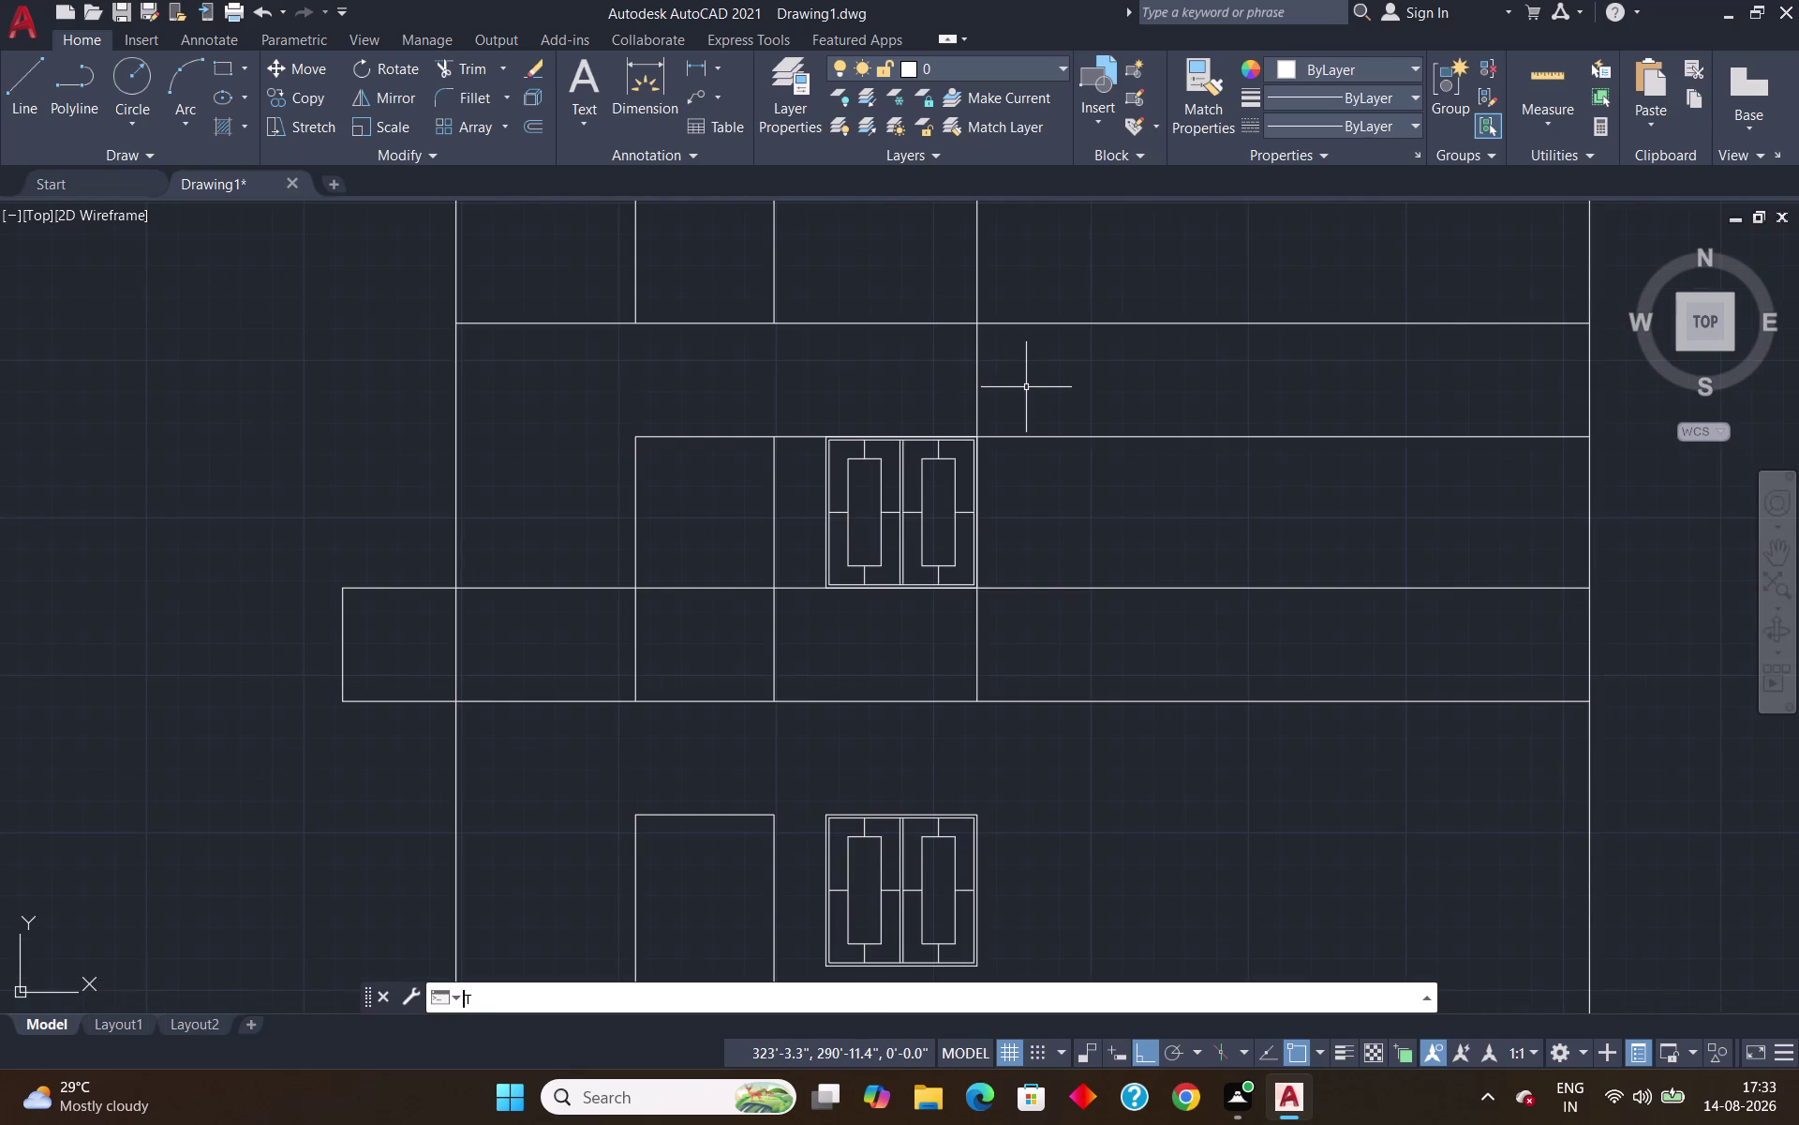
text(R)
key(Return)
click(960, 381)
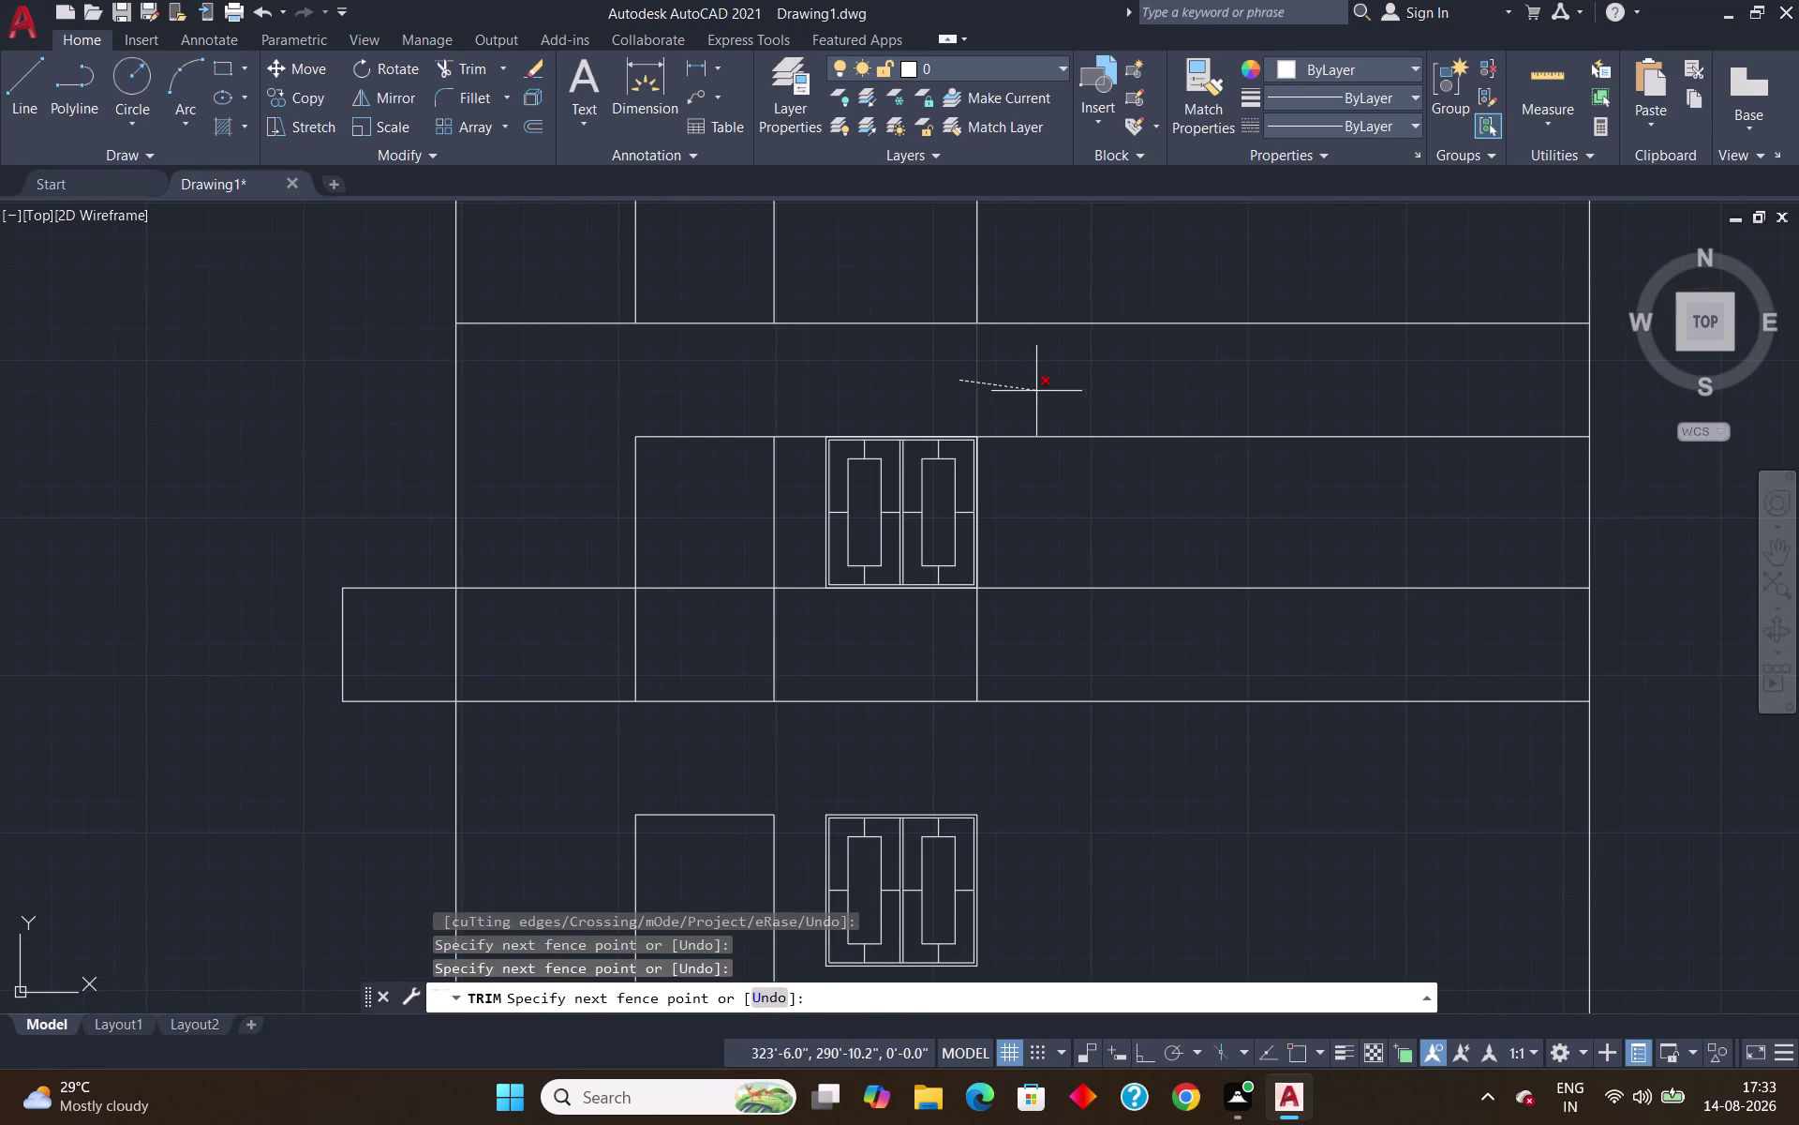
click(1047, 390)
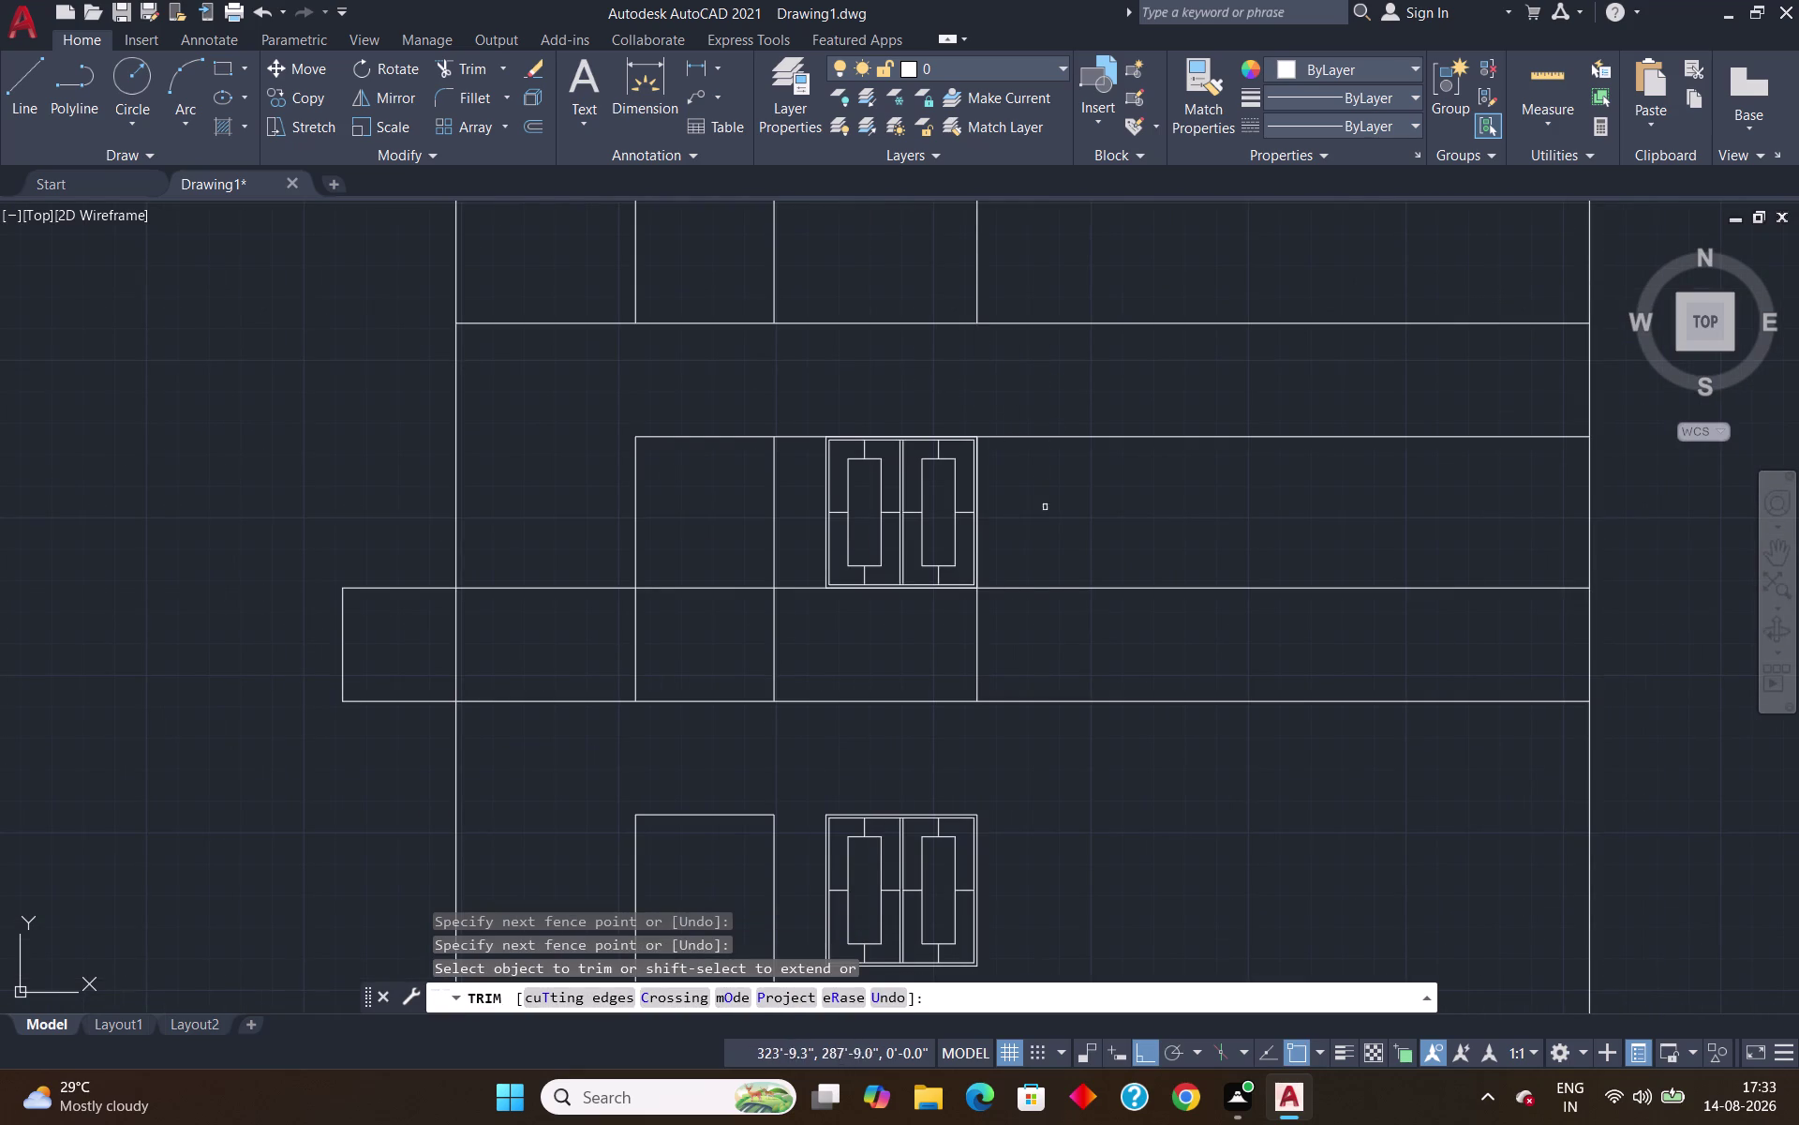
Trim two line segments inside the projecting ledge and select the vertical line below the window.
click(777, 651)
click(638, 639)
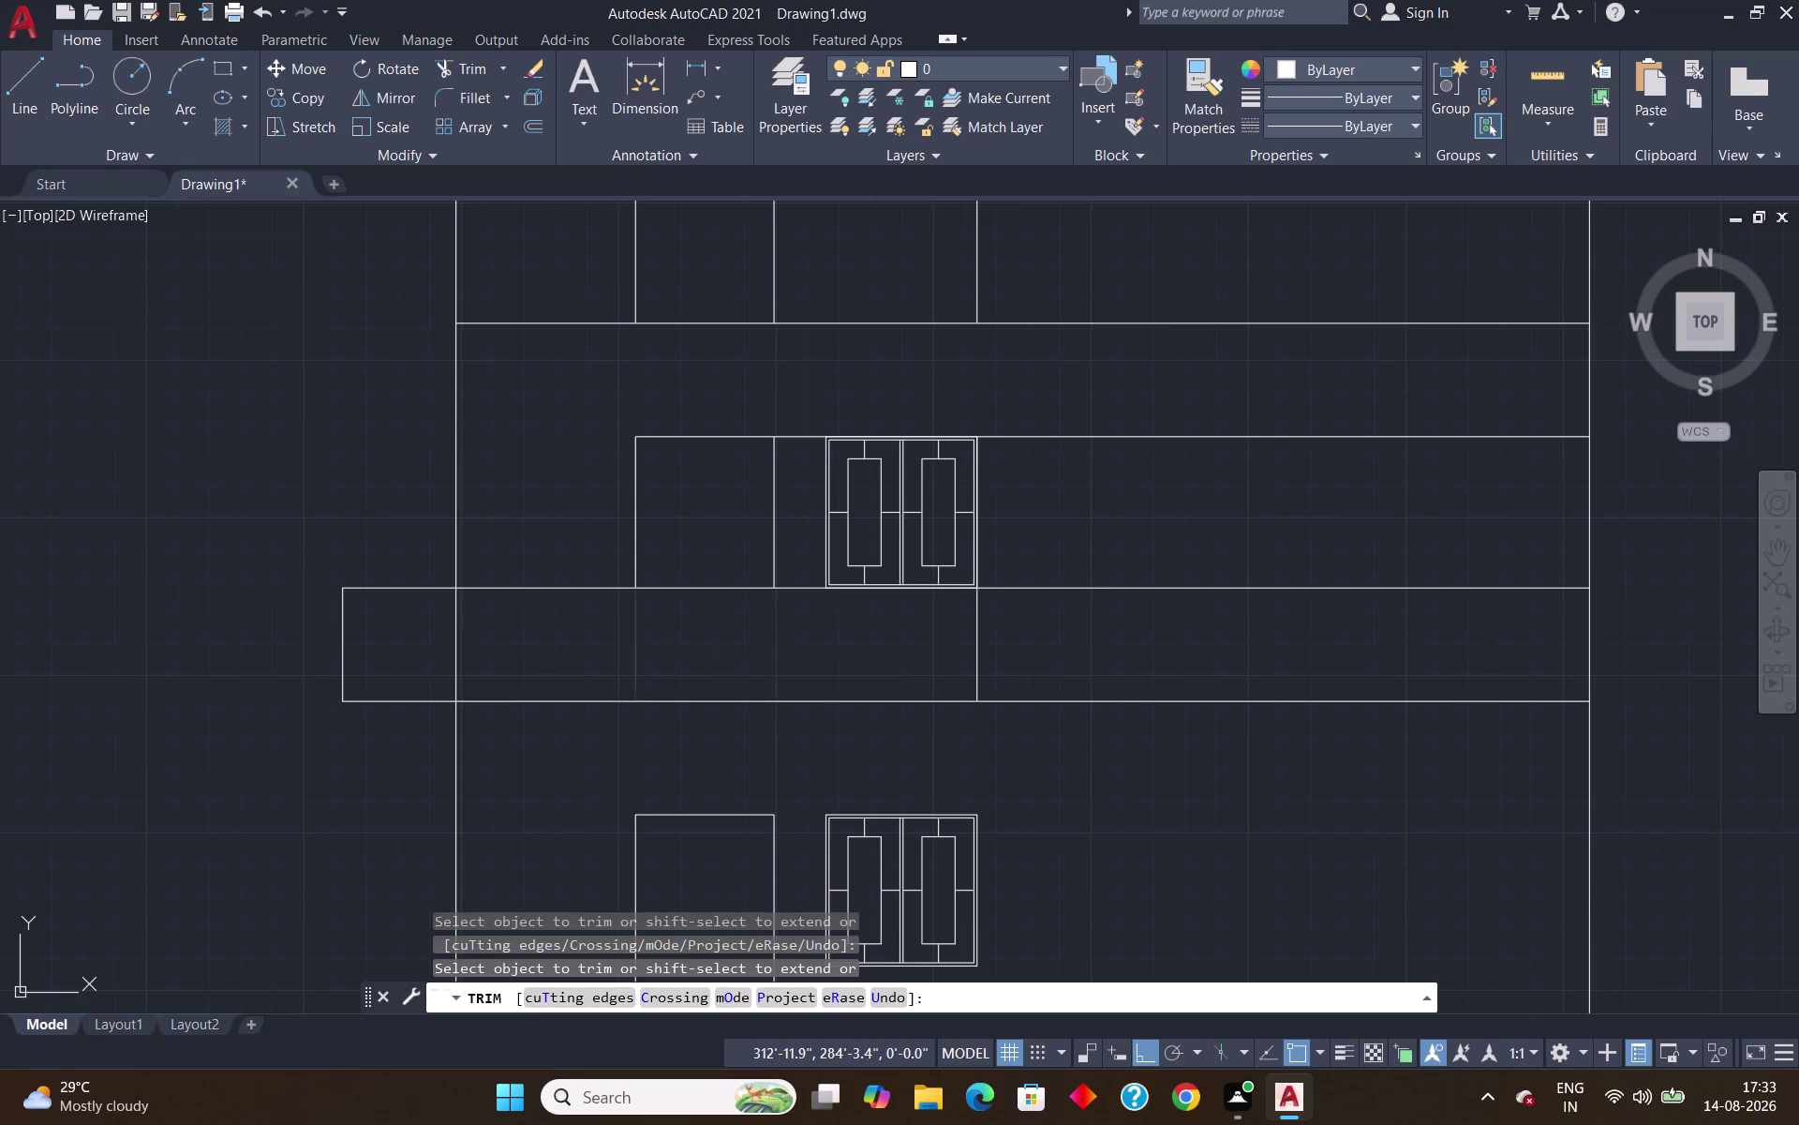
key(Escape)
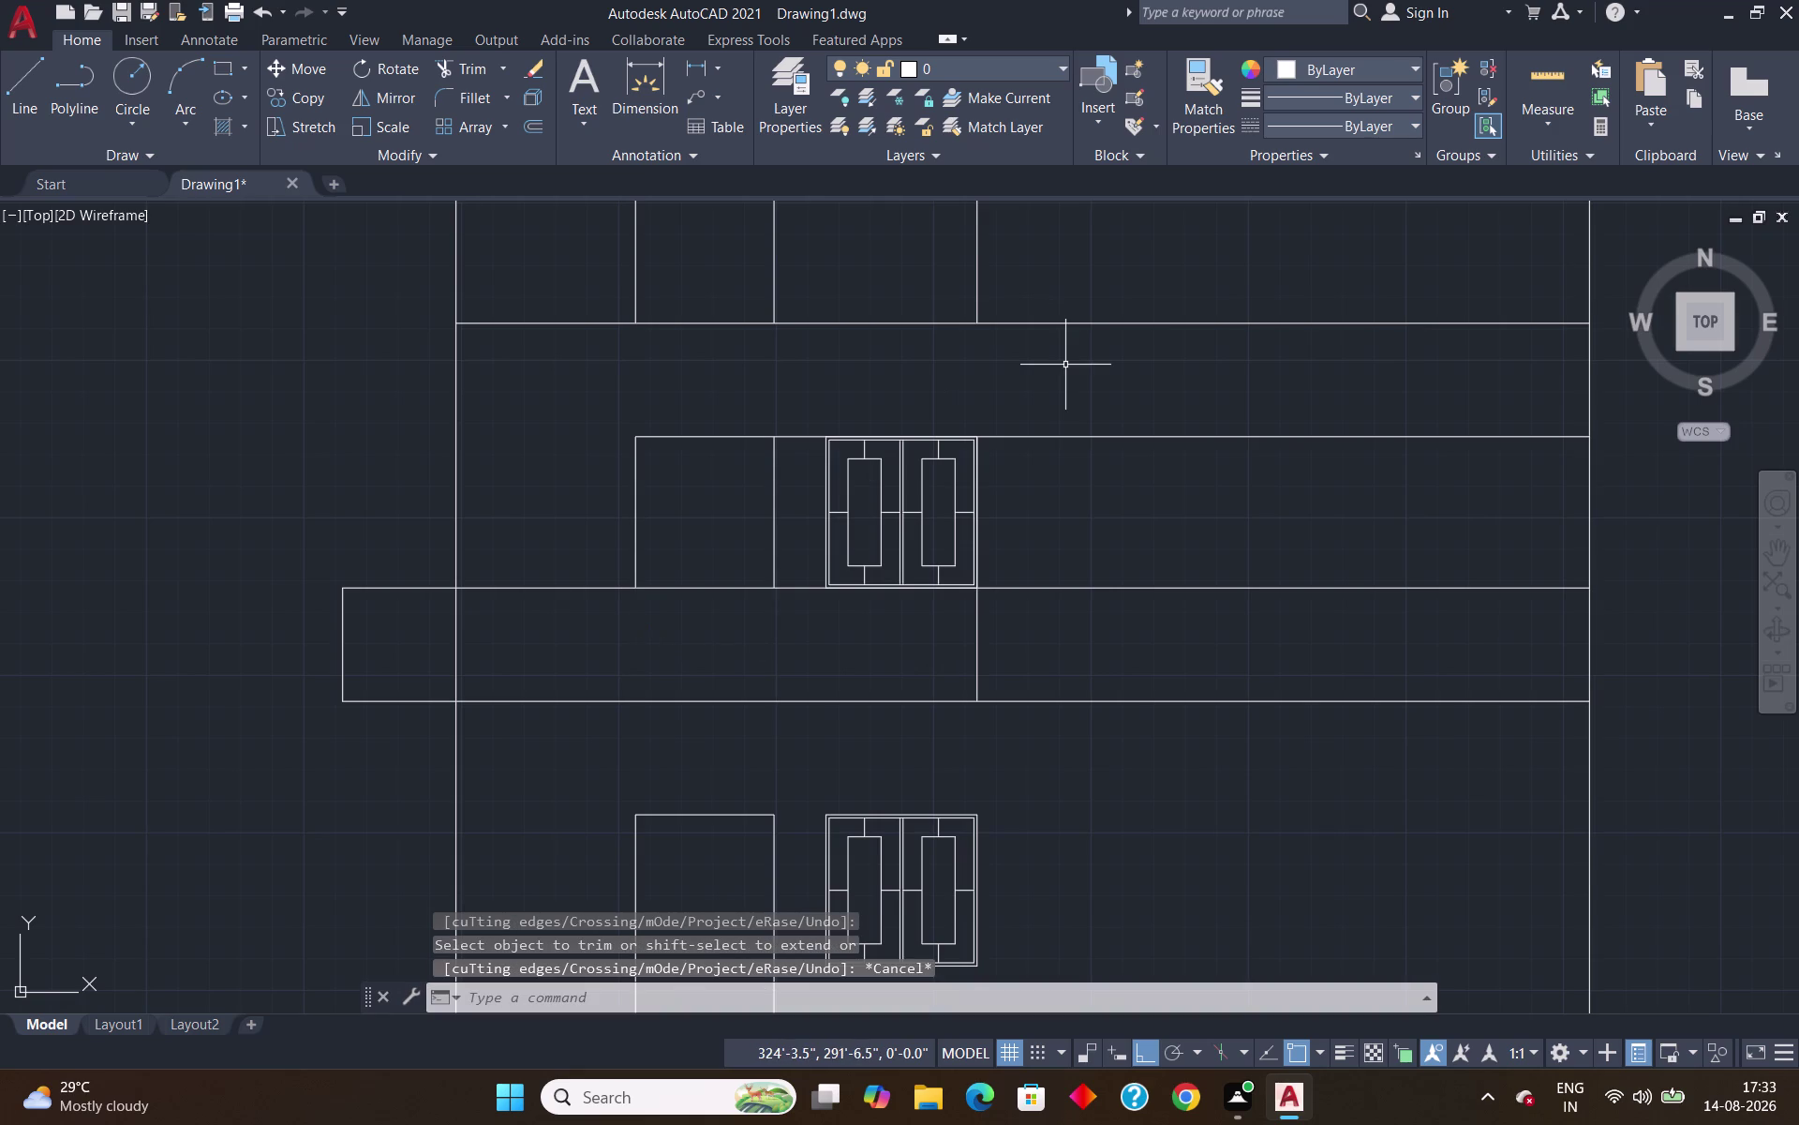
click(976, 625)
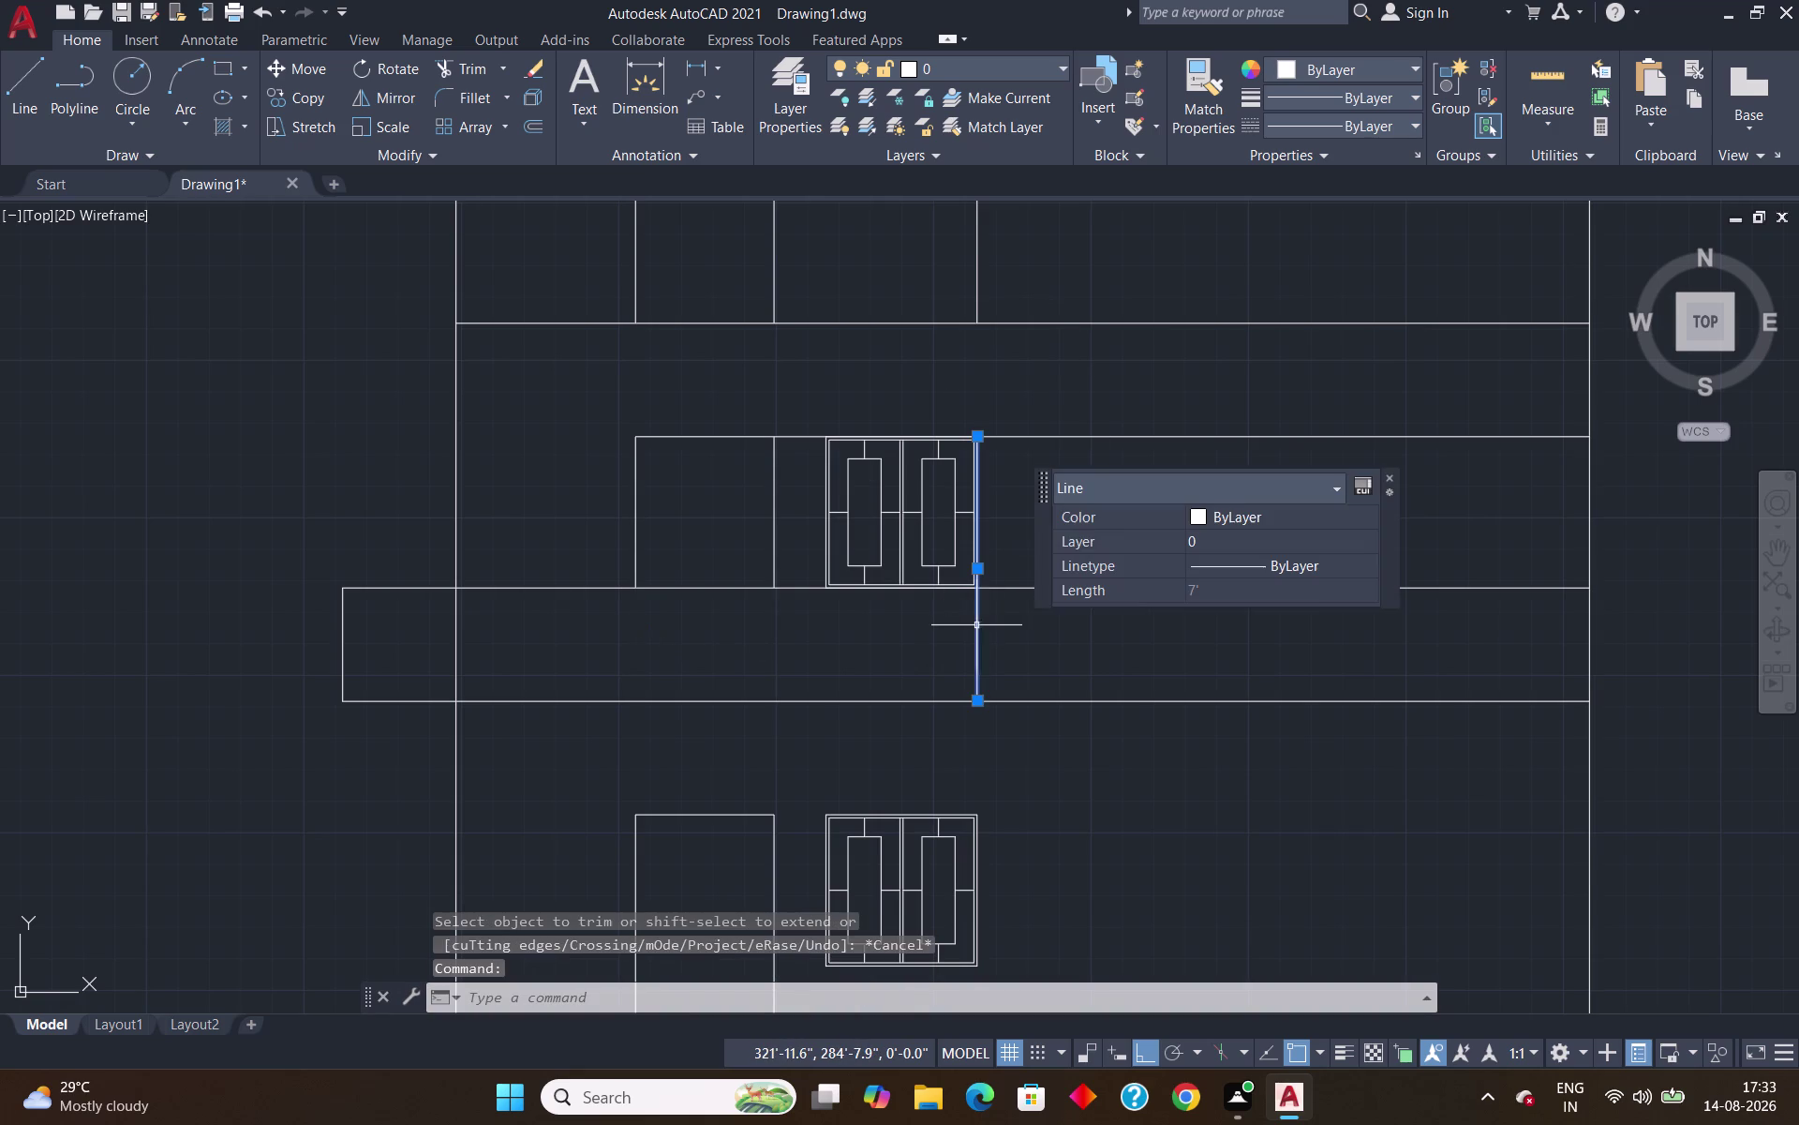
Delete the vertical line below the window; erase and restore the short line beside it.
key(Delete)
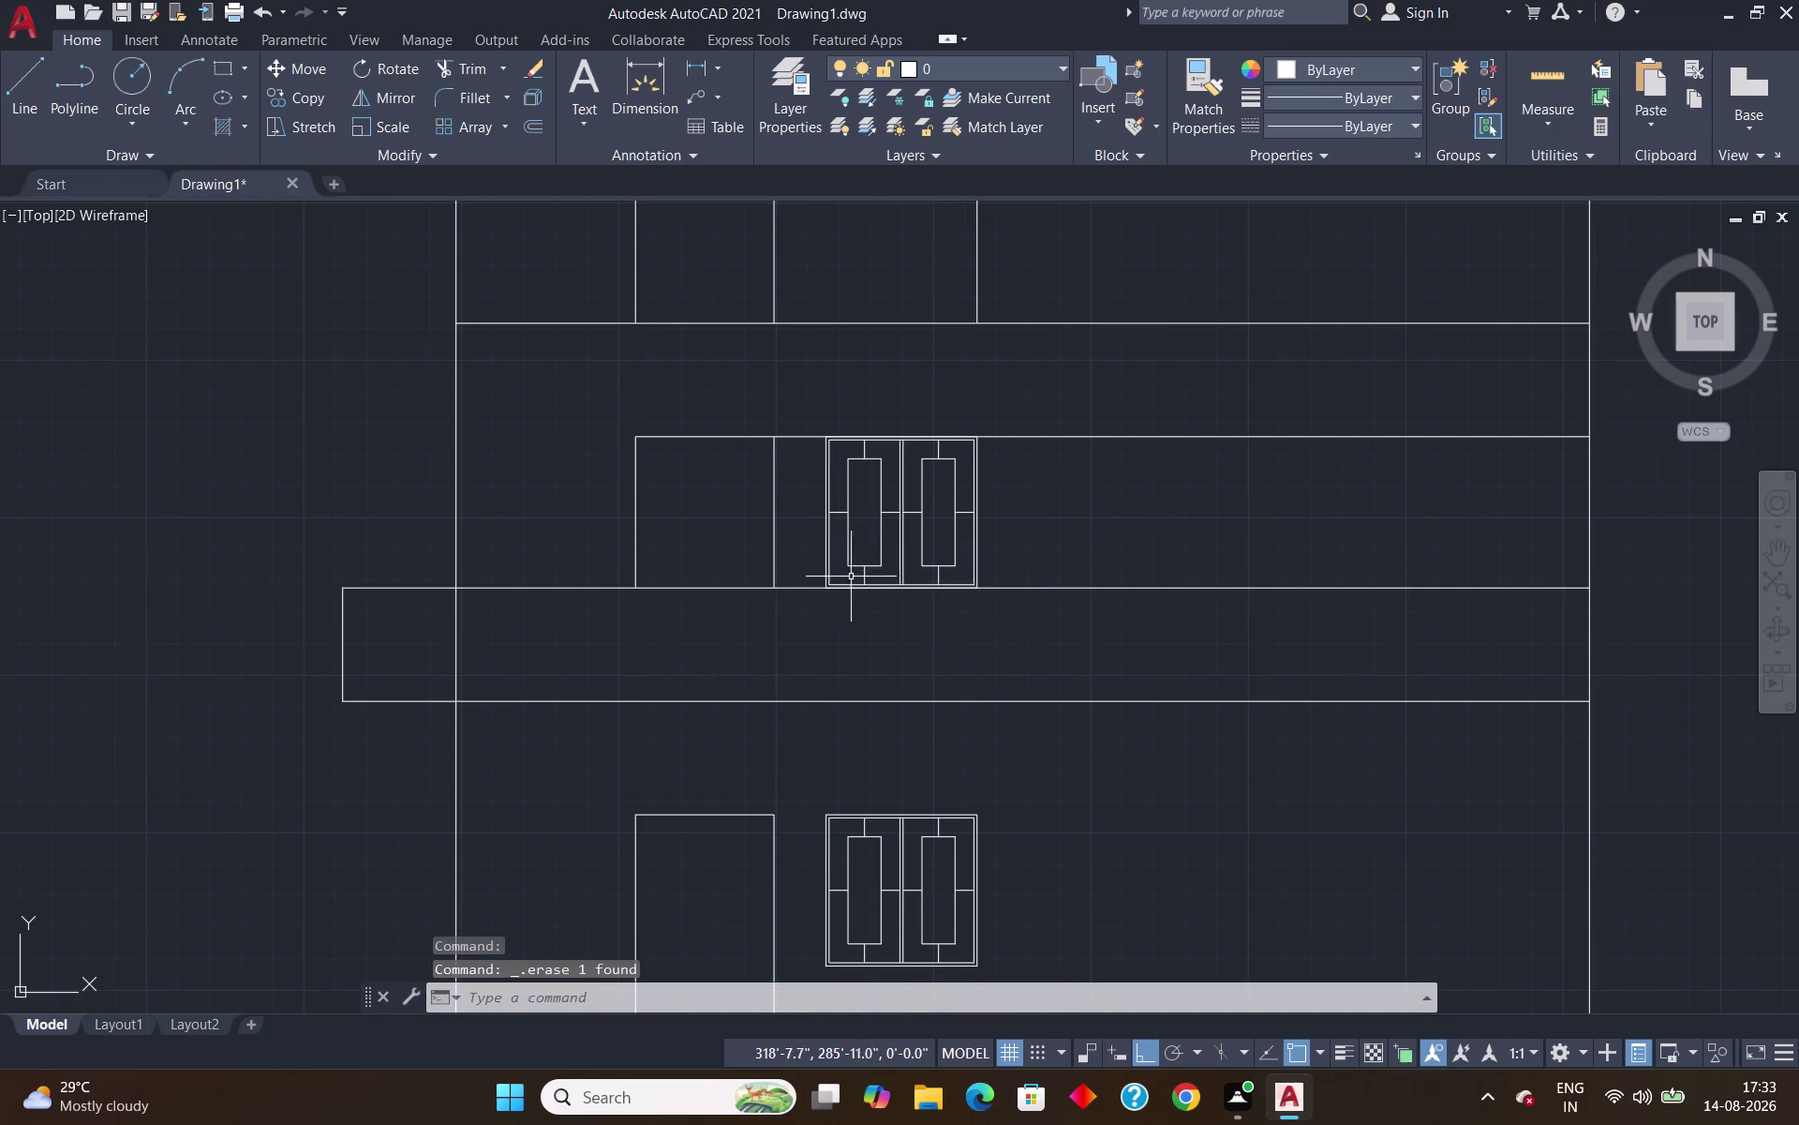
scroll(up, 3)
scroll(down, 3)
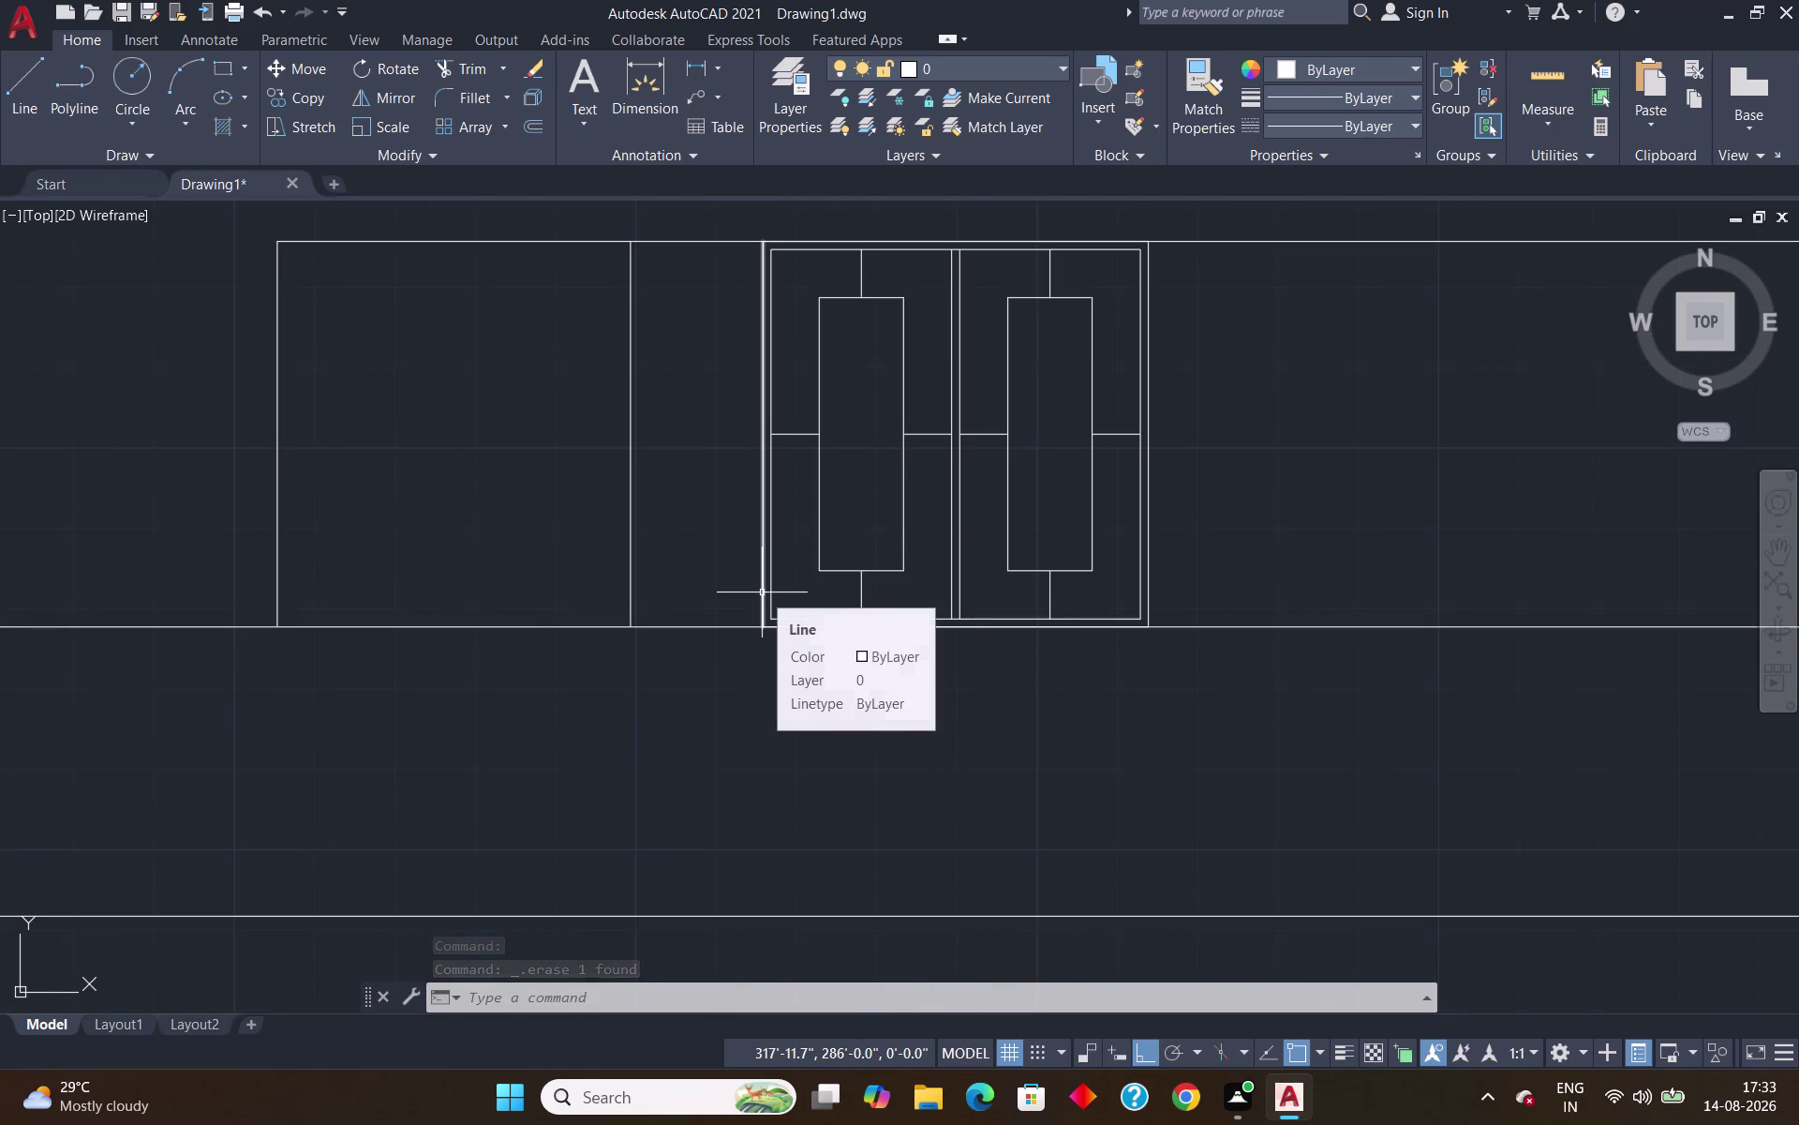
click(762, 592)
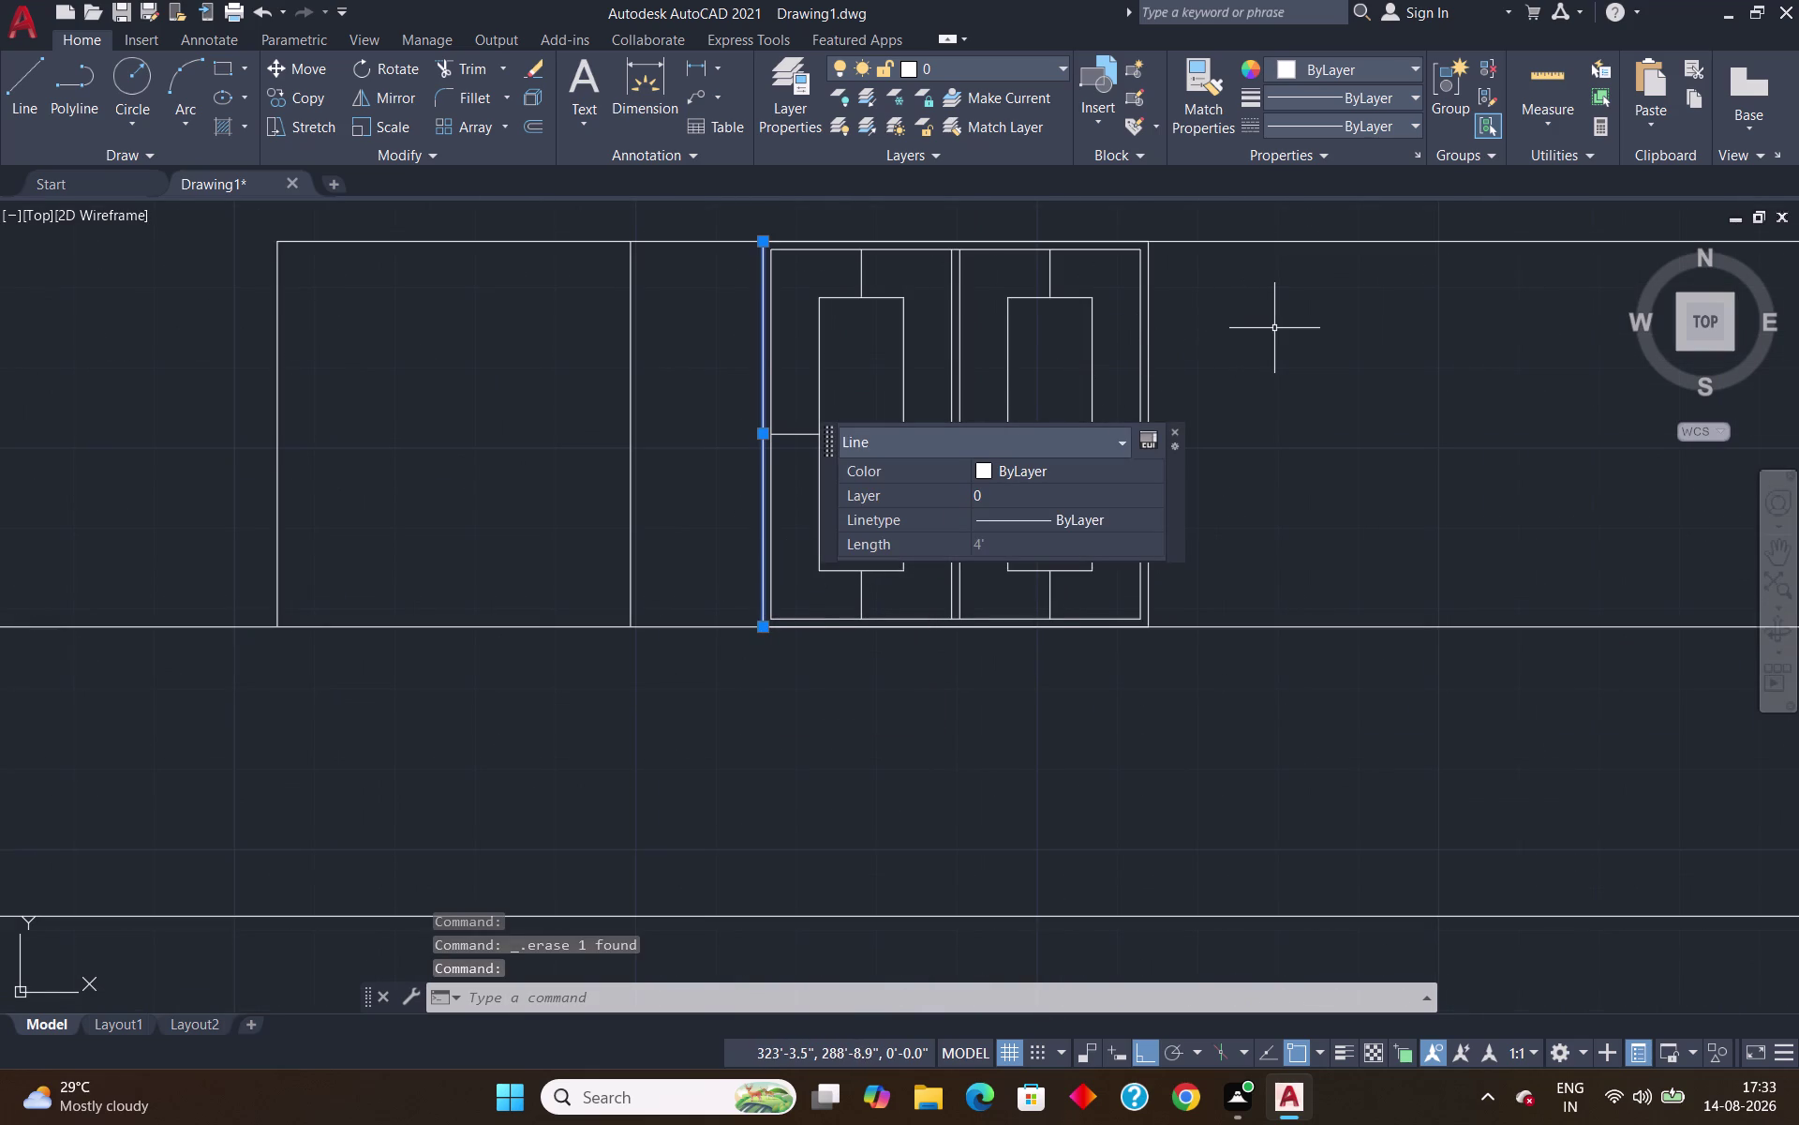
key(Delete)
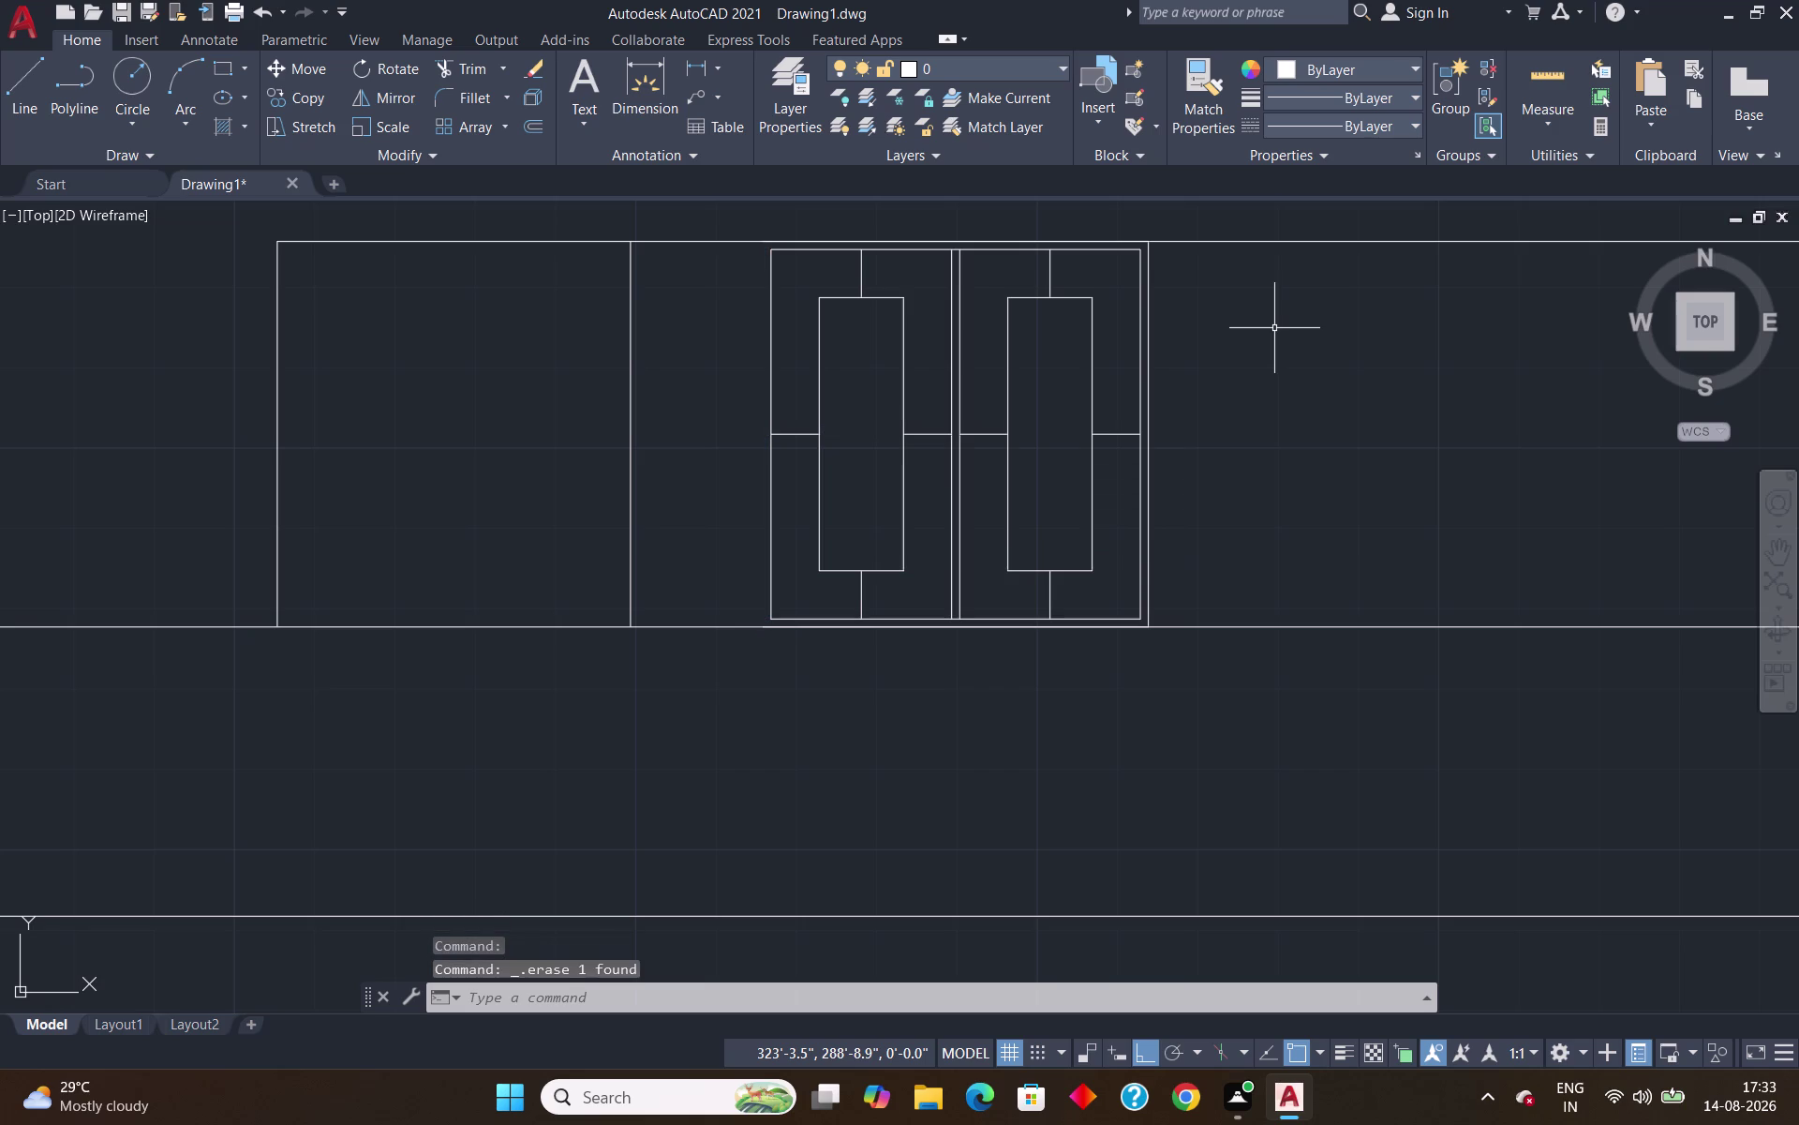
key(ctrl+z)
Trim two leftover top-line pieces near the upper window and pan the elevation back.
scroll(down, 3)
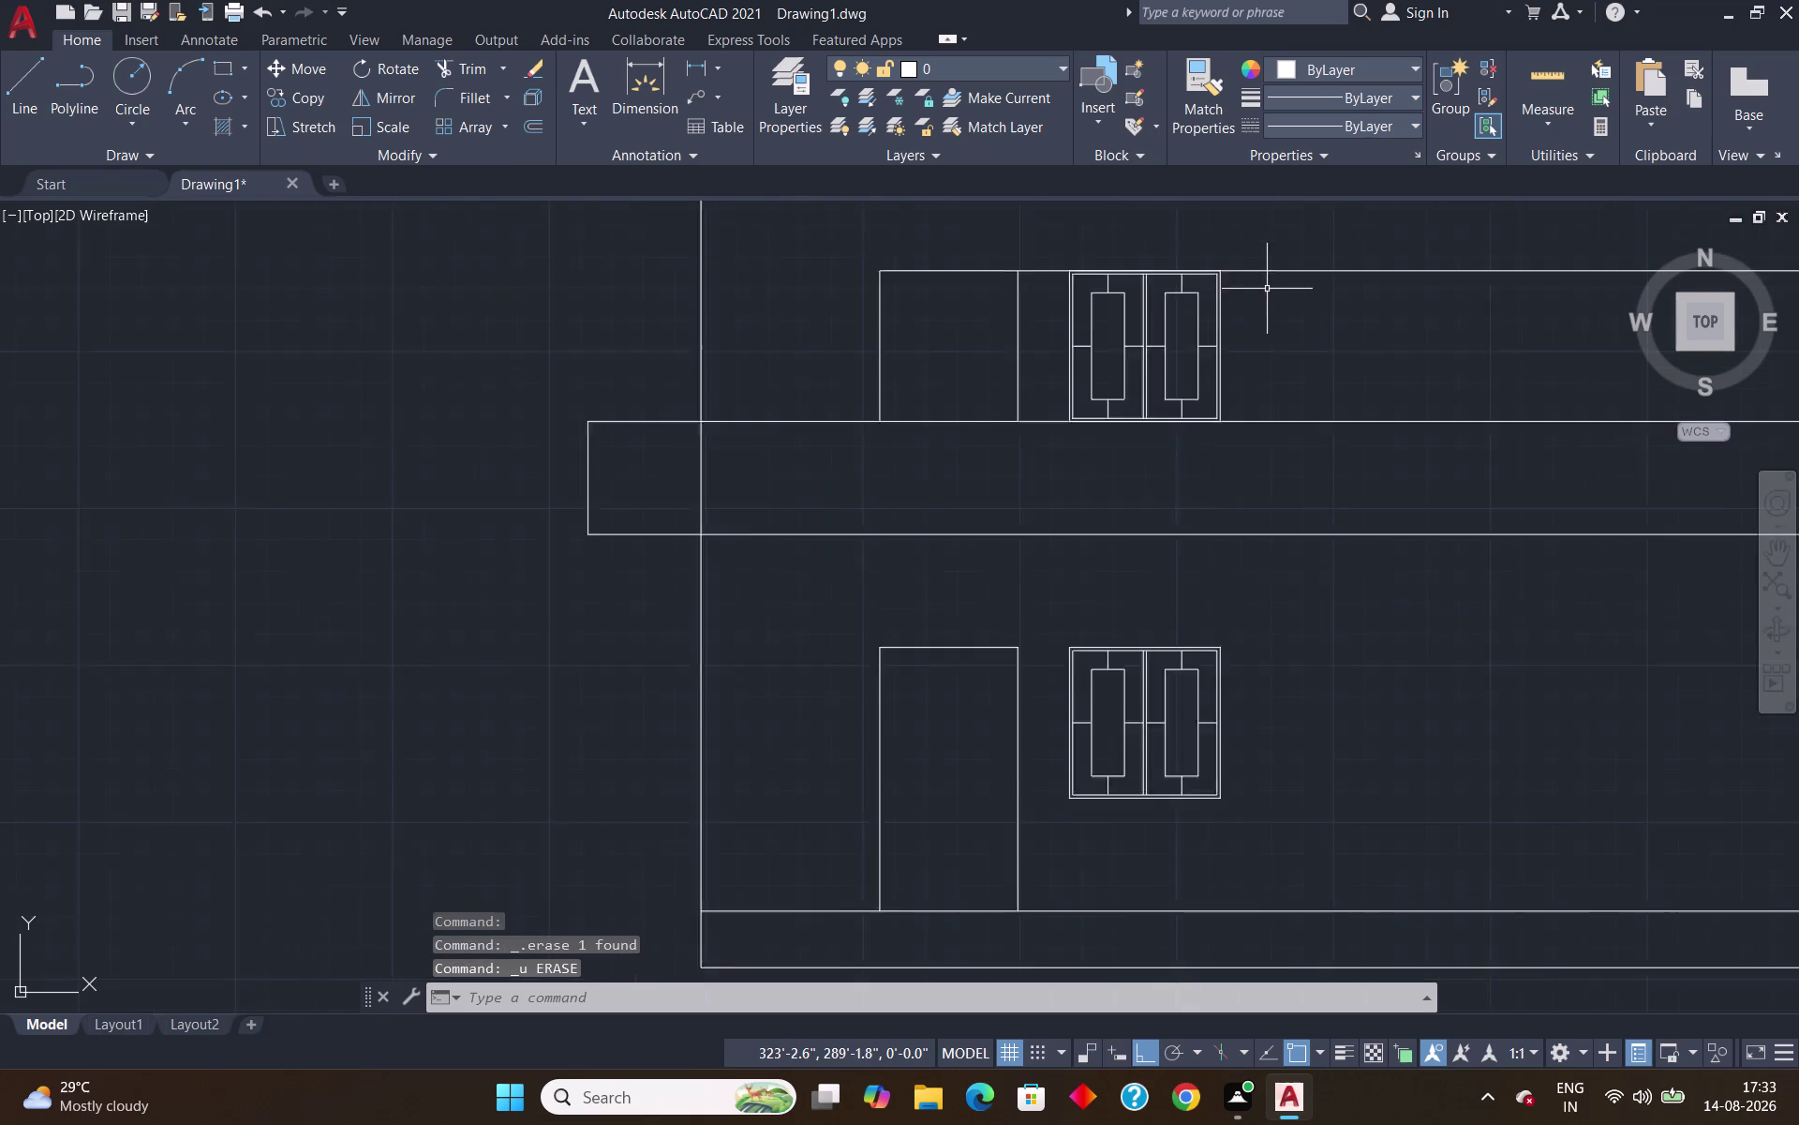
scroll(down, 3)
scroll(down, 3)
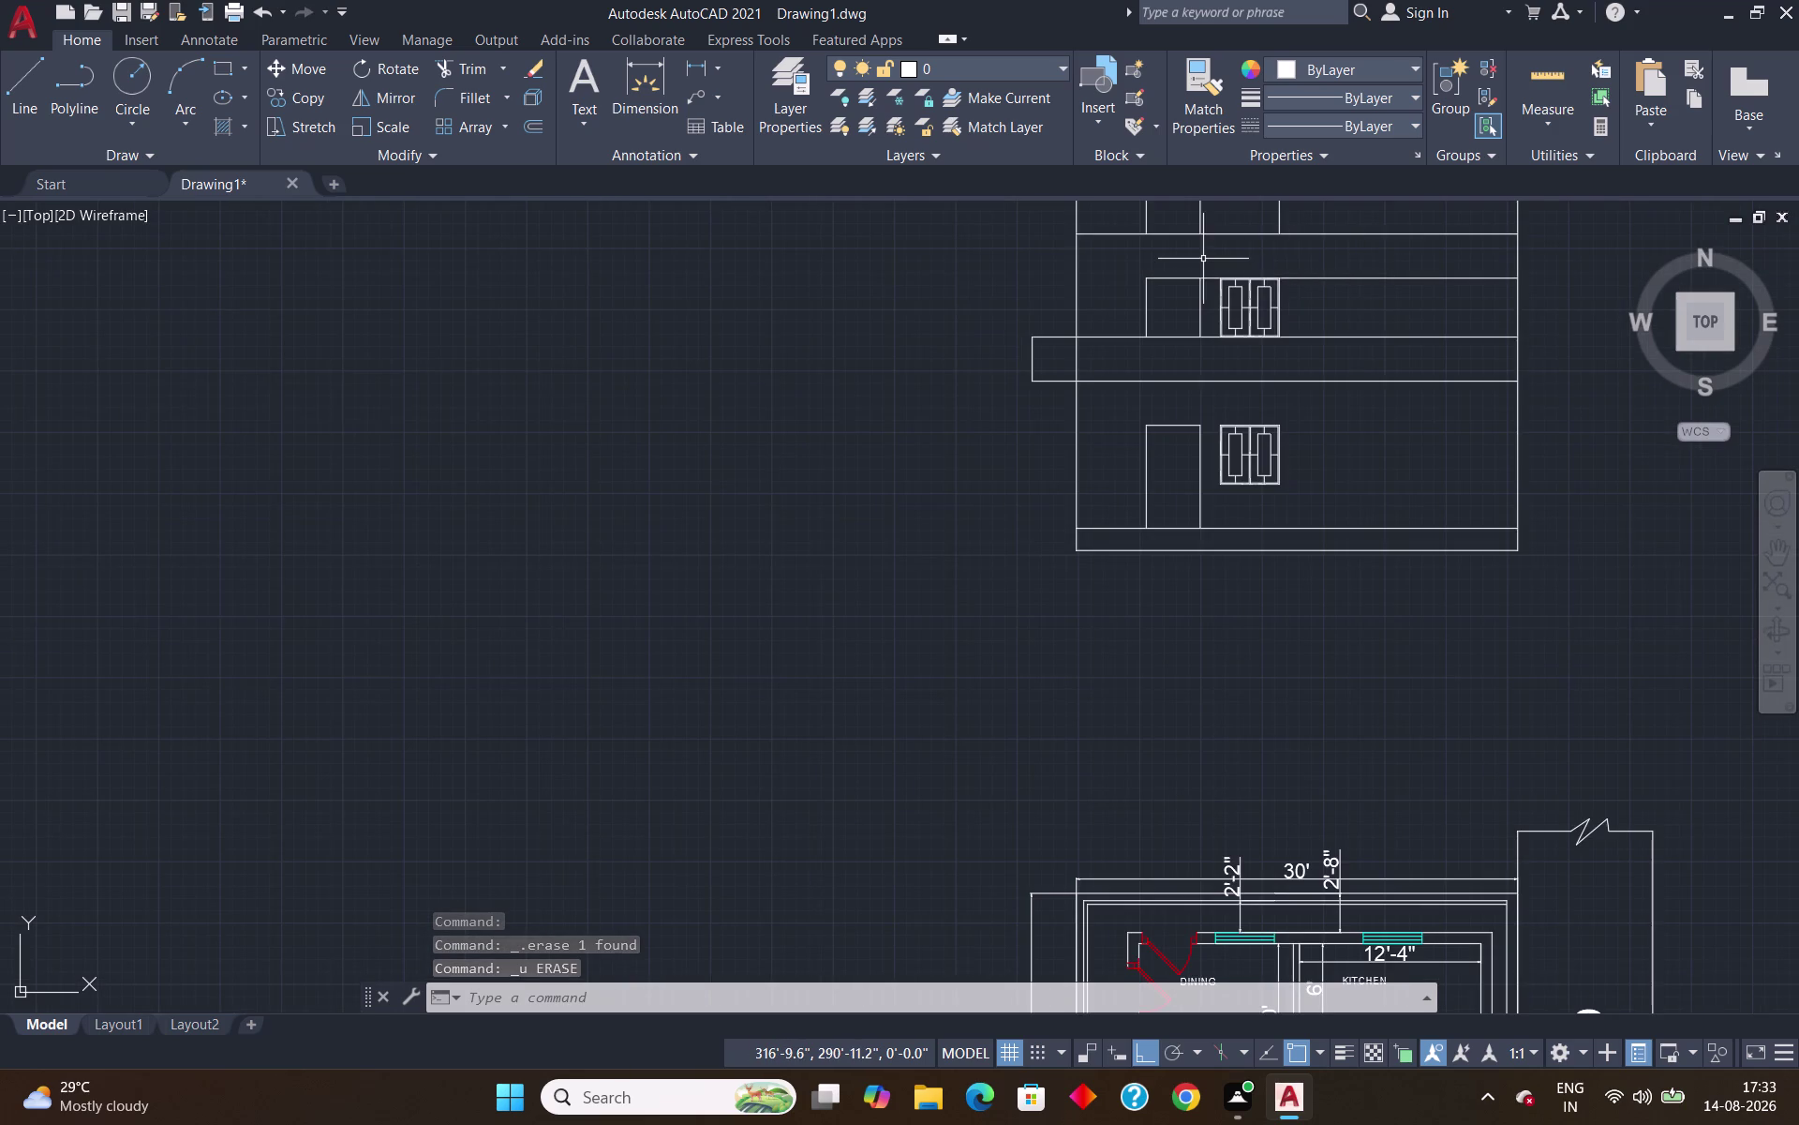
scroll(up, 3)
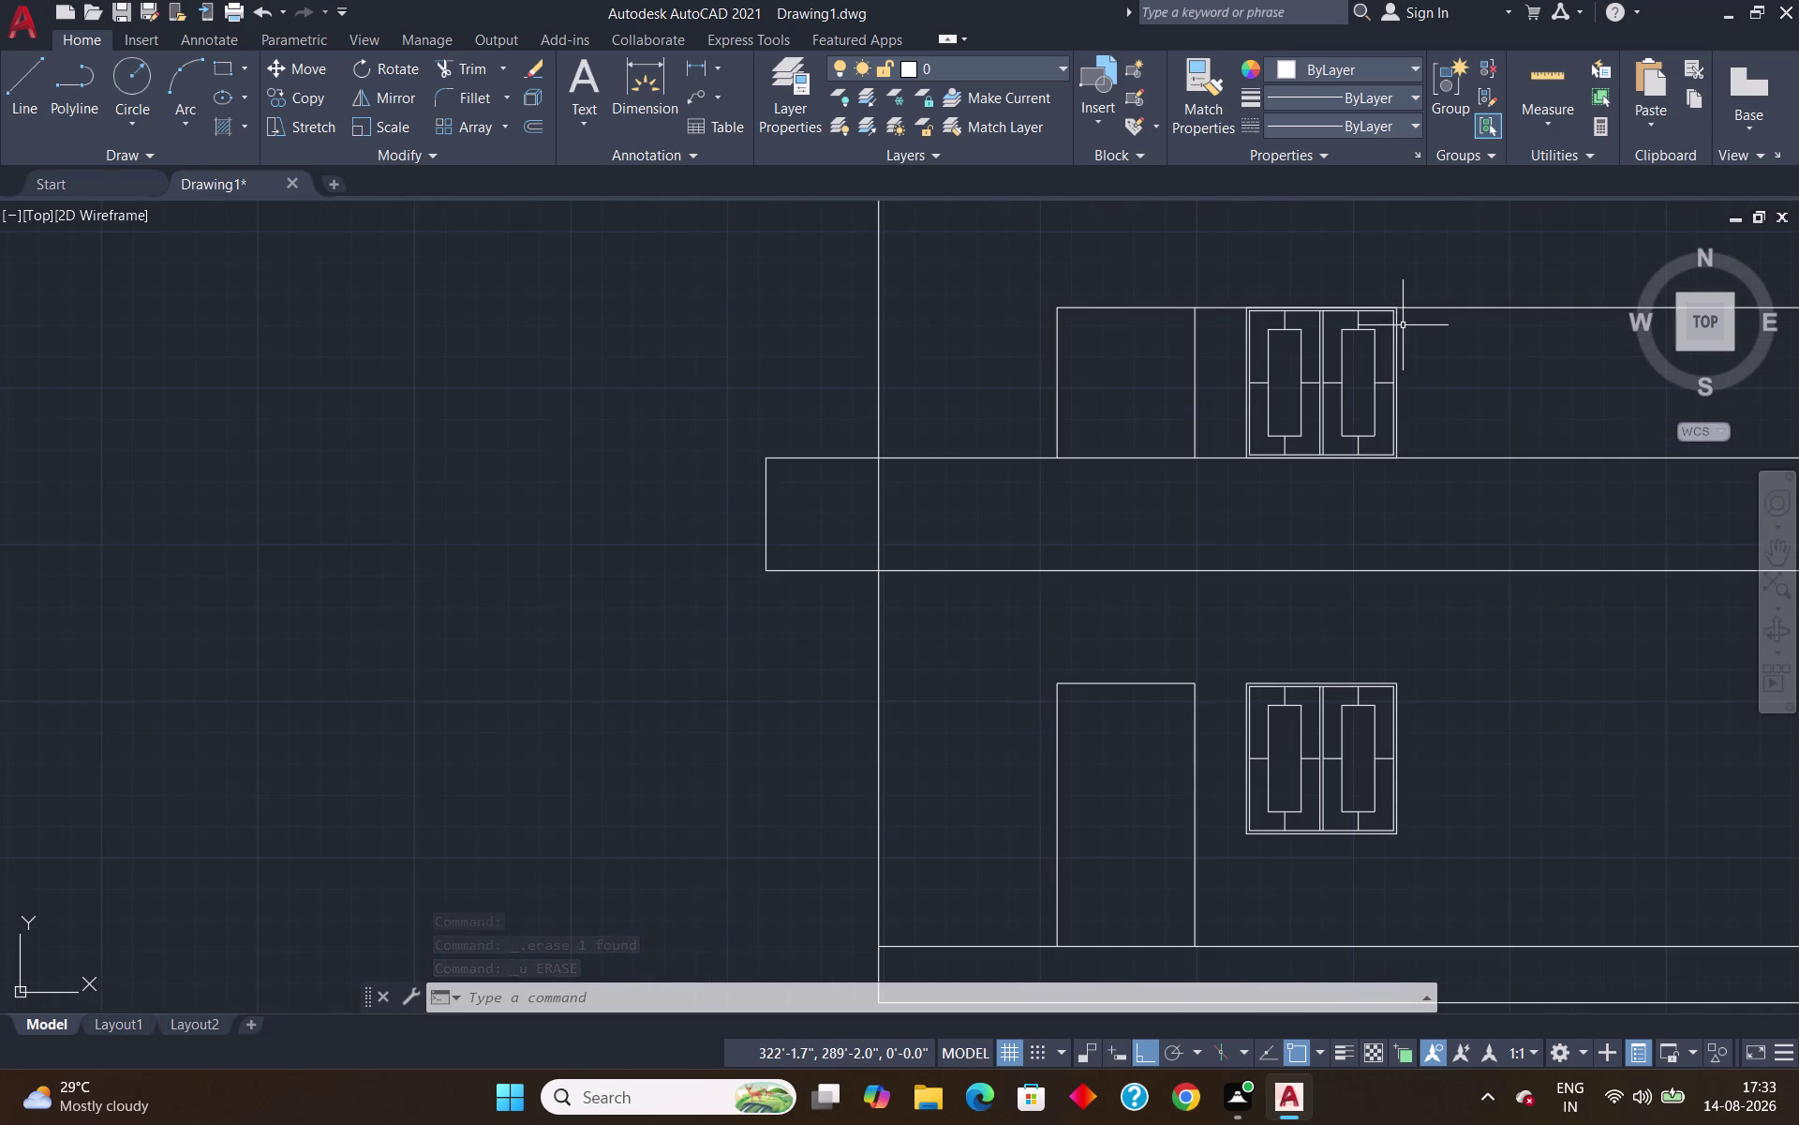
text(TR)
key(Return)
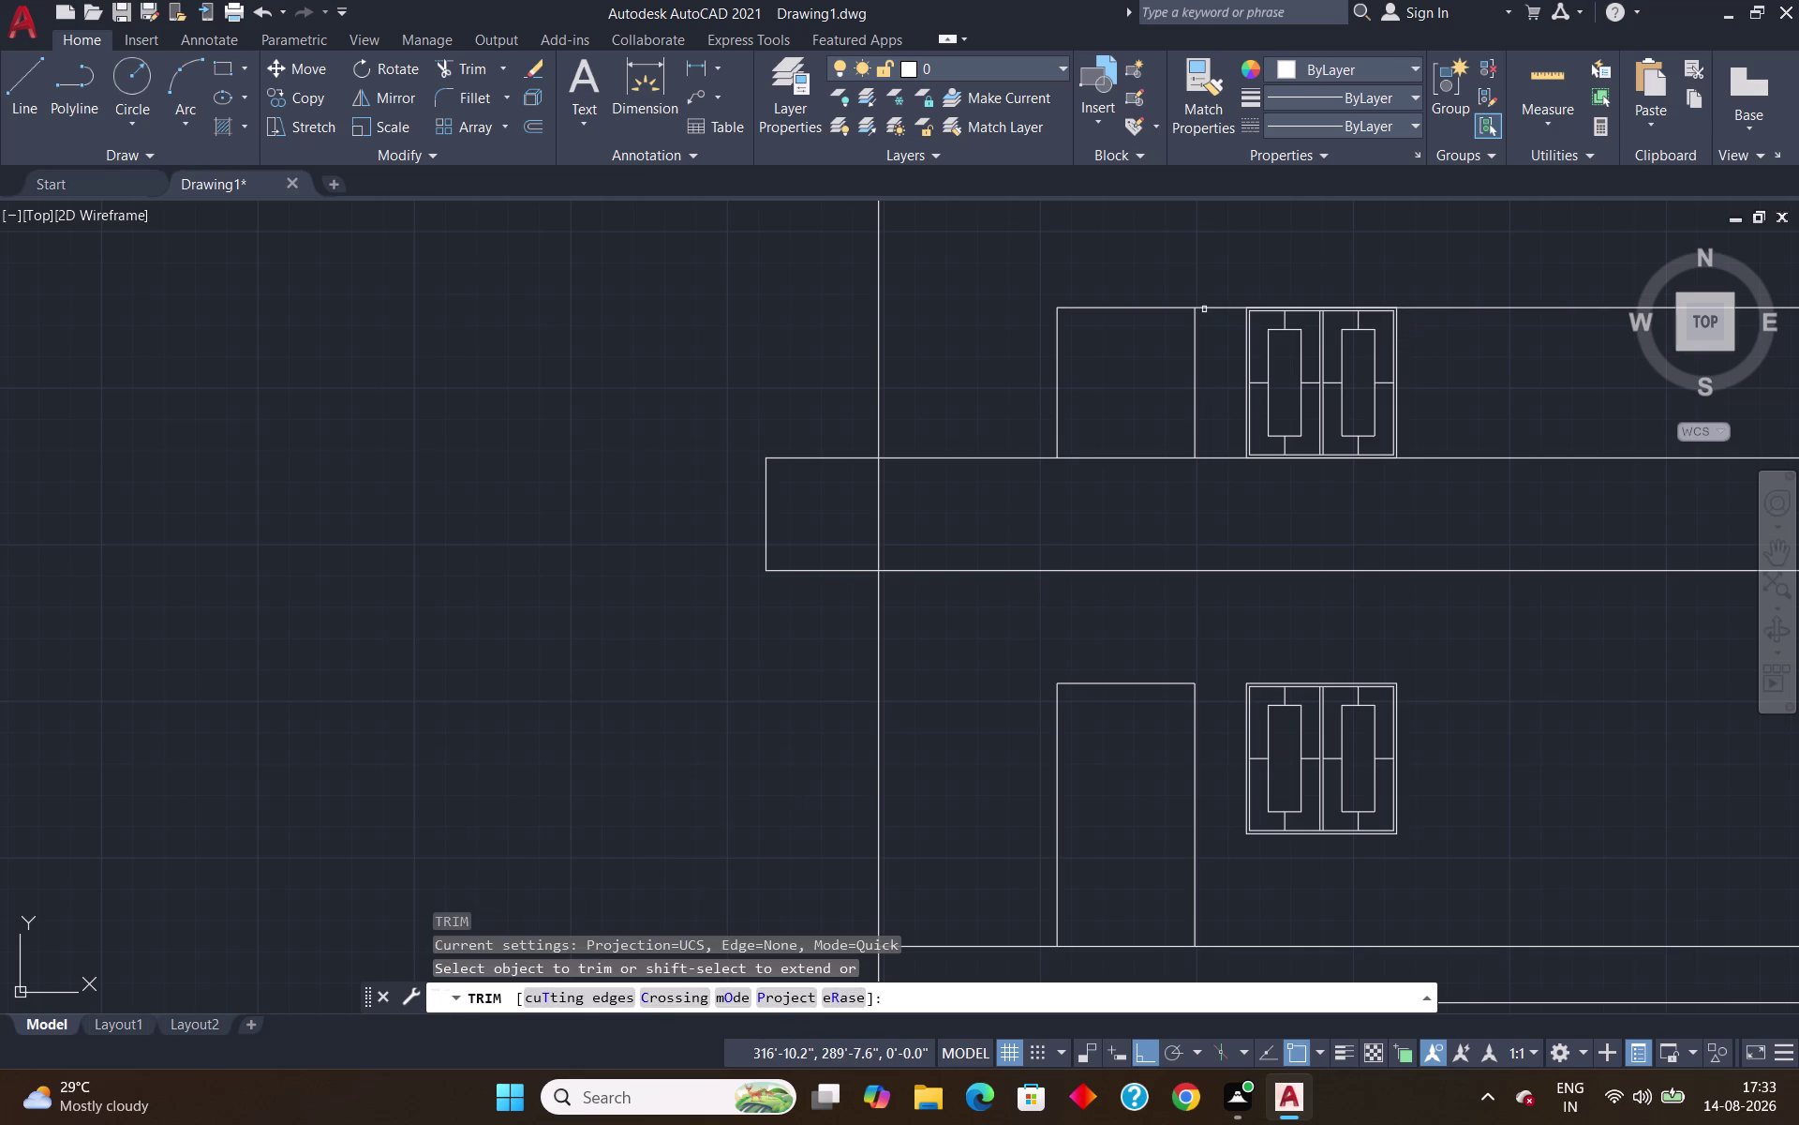
click(1208, 308)
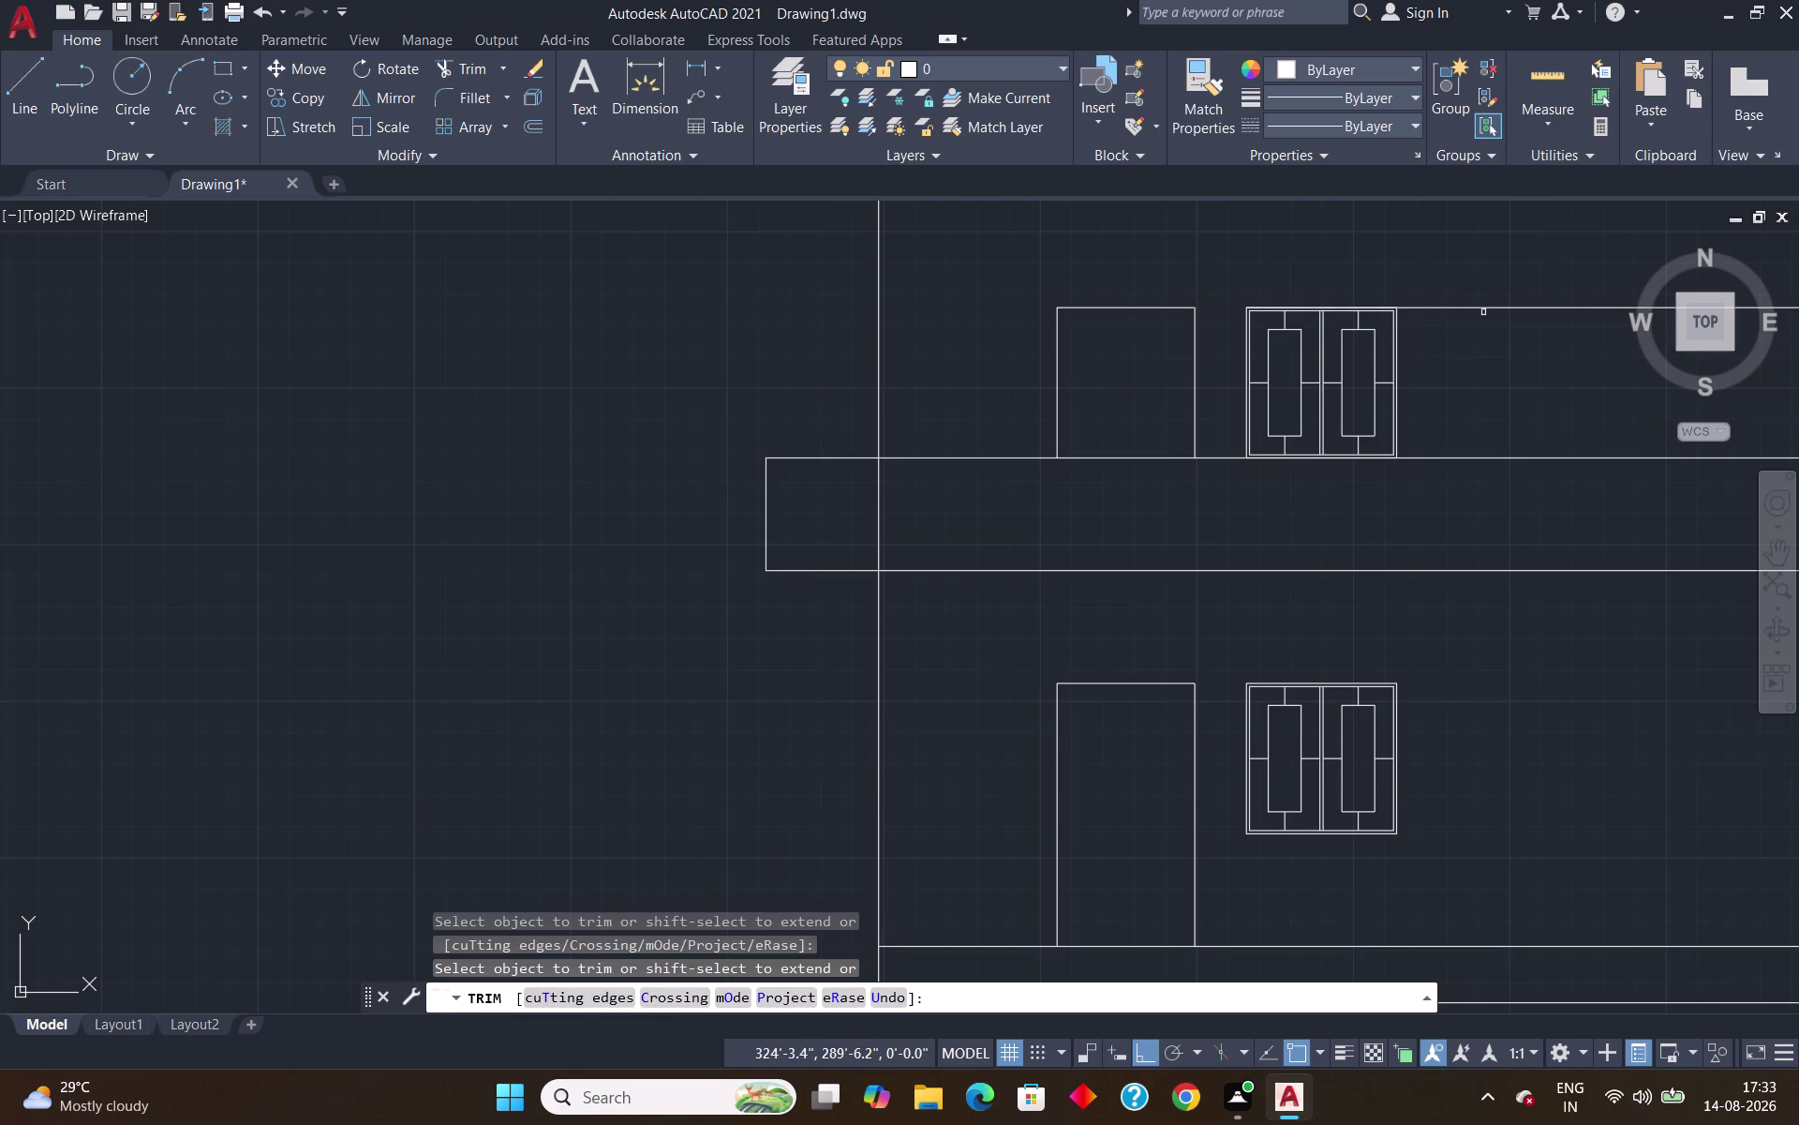
click(1484, 311)
scroll(down, 3)
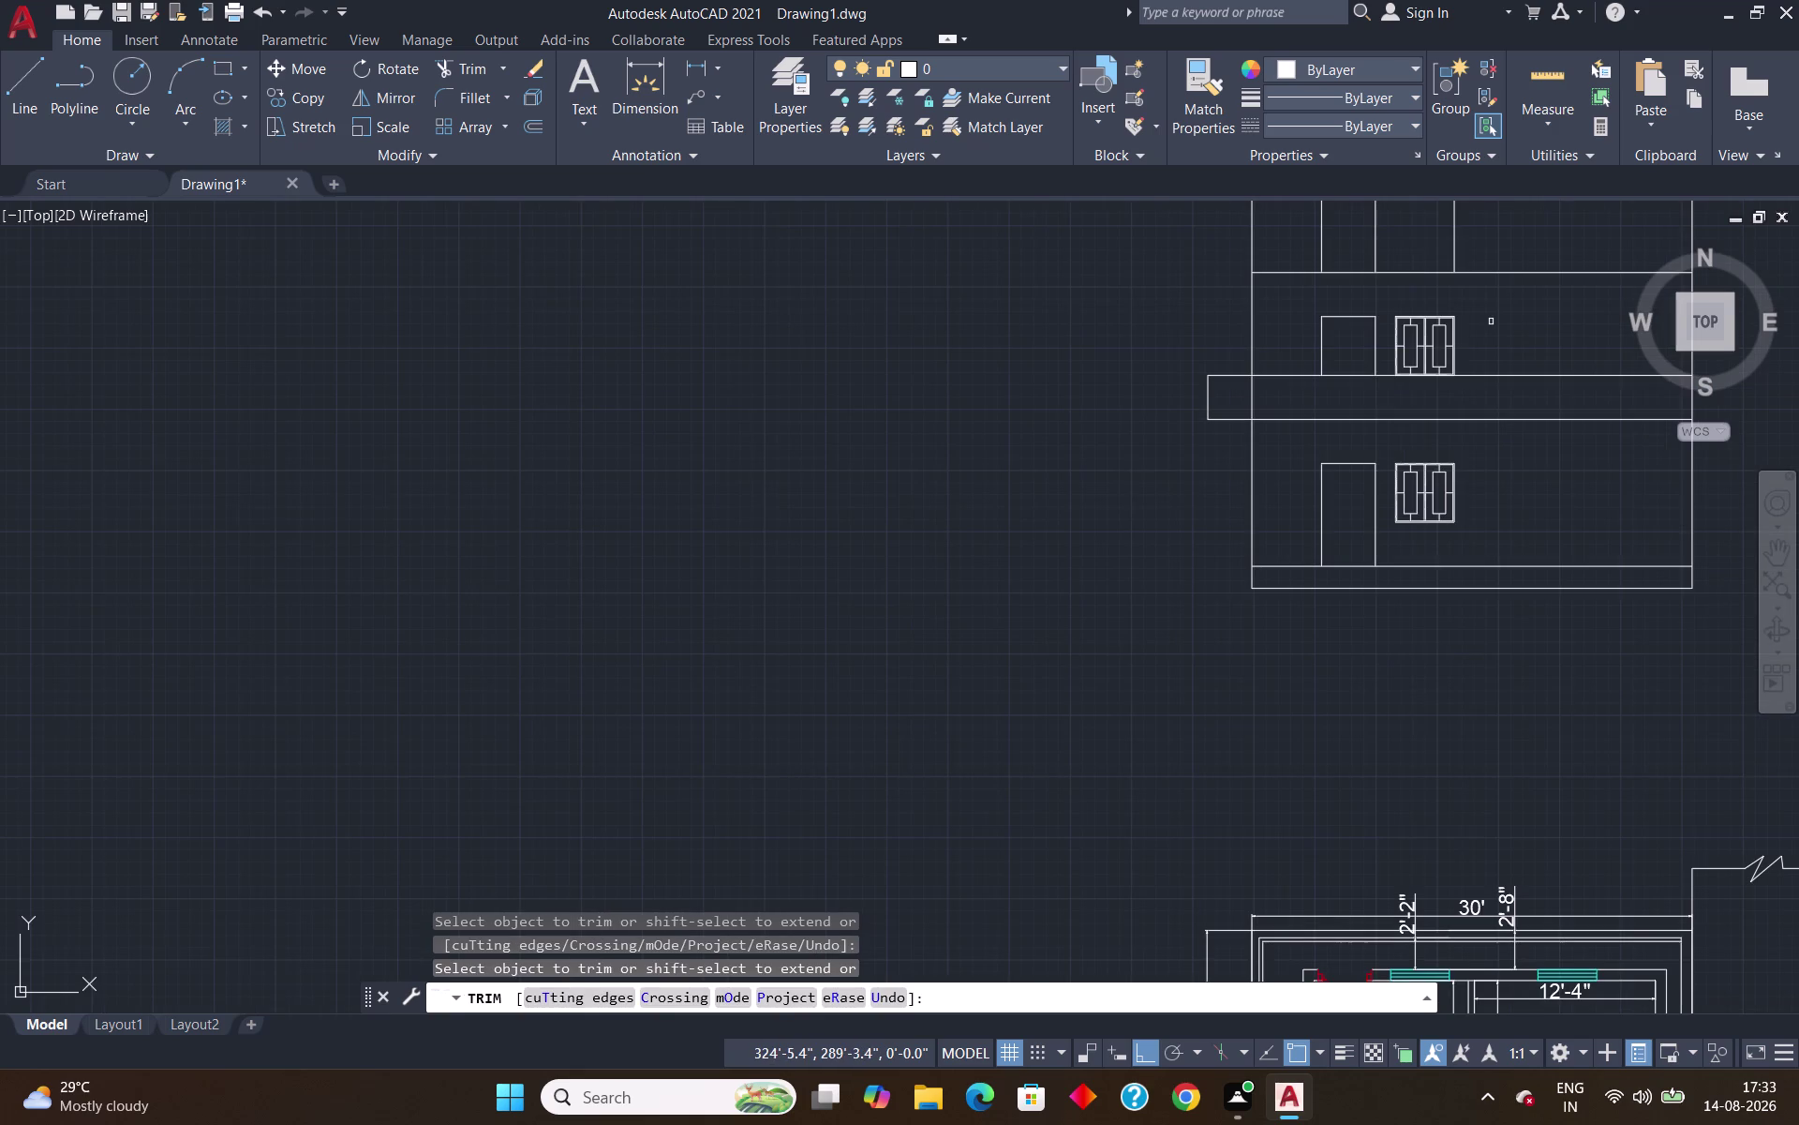
key(Escape)
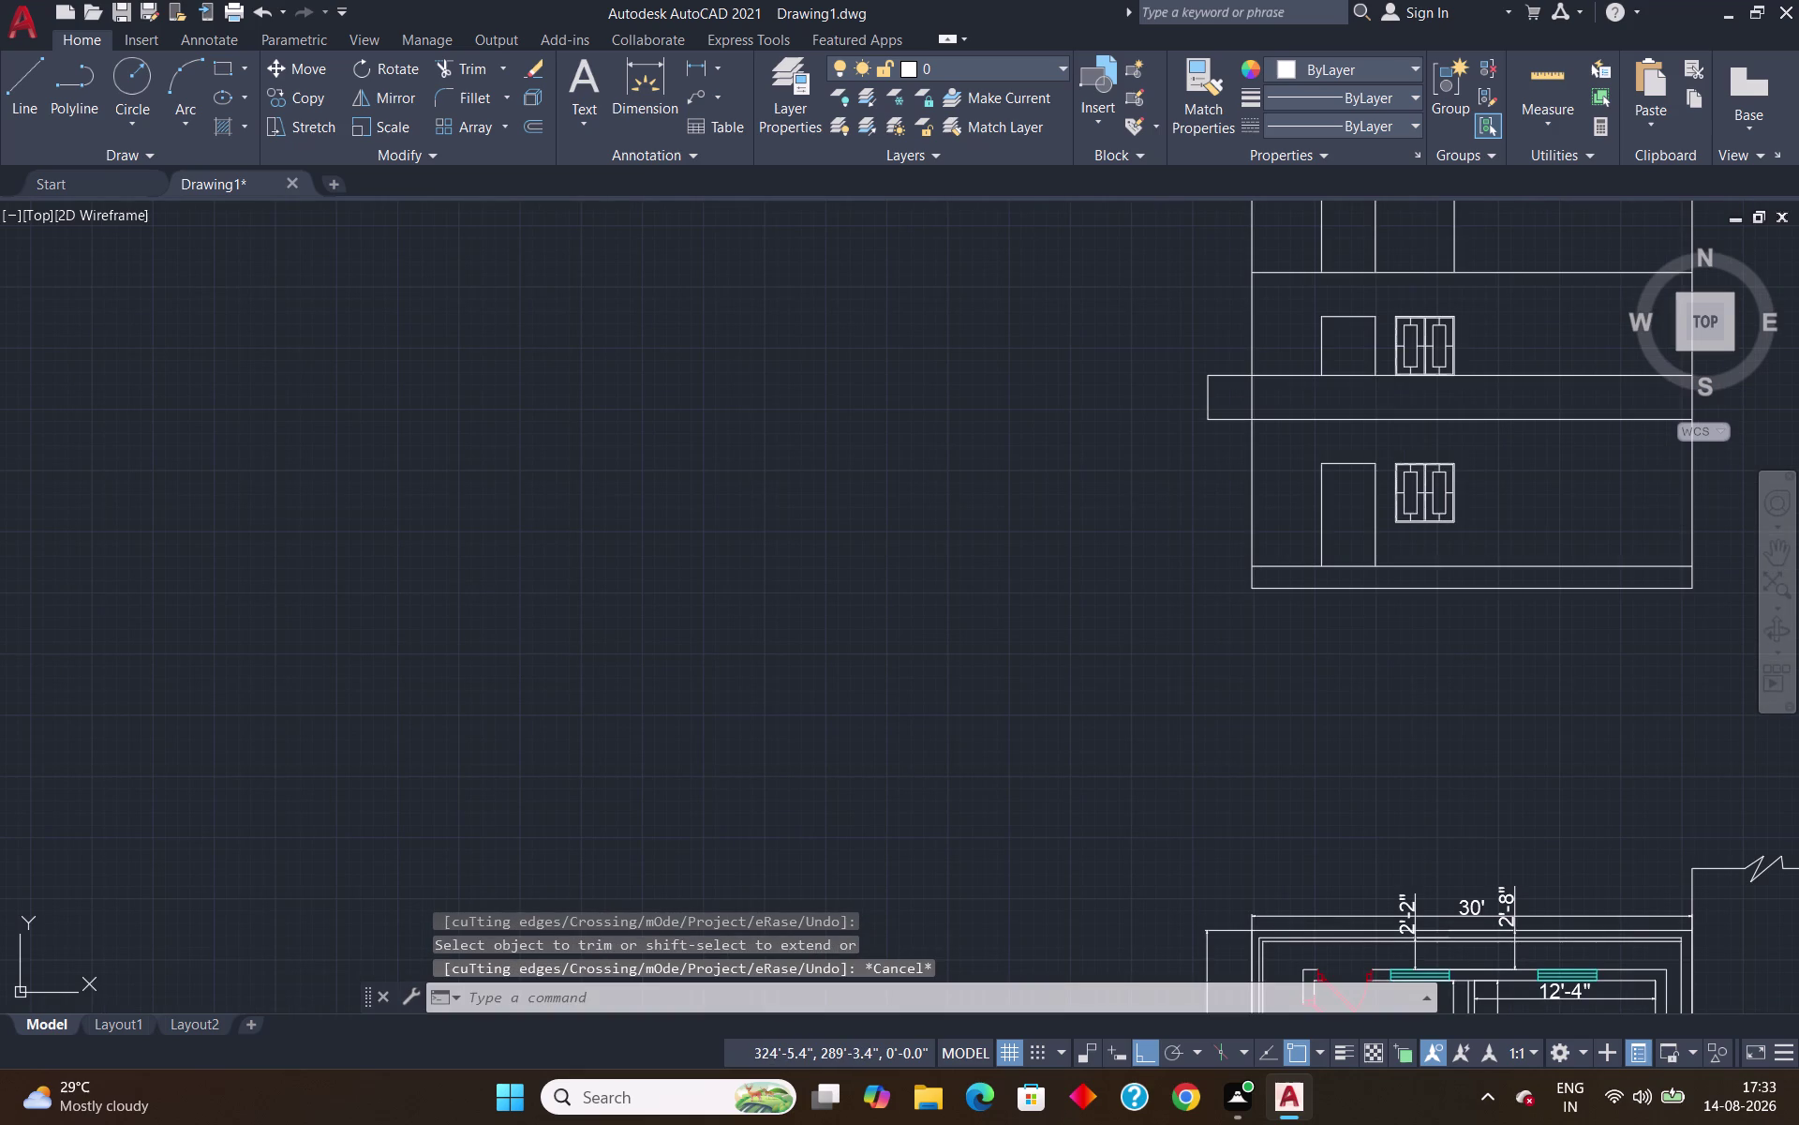
middle_drag(1491, 322, 1192, 578)
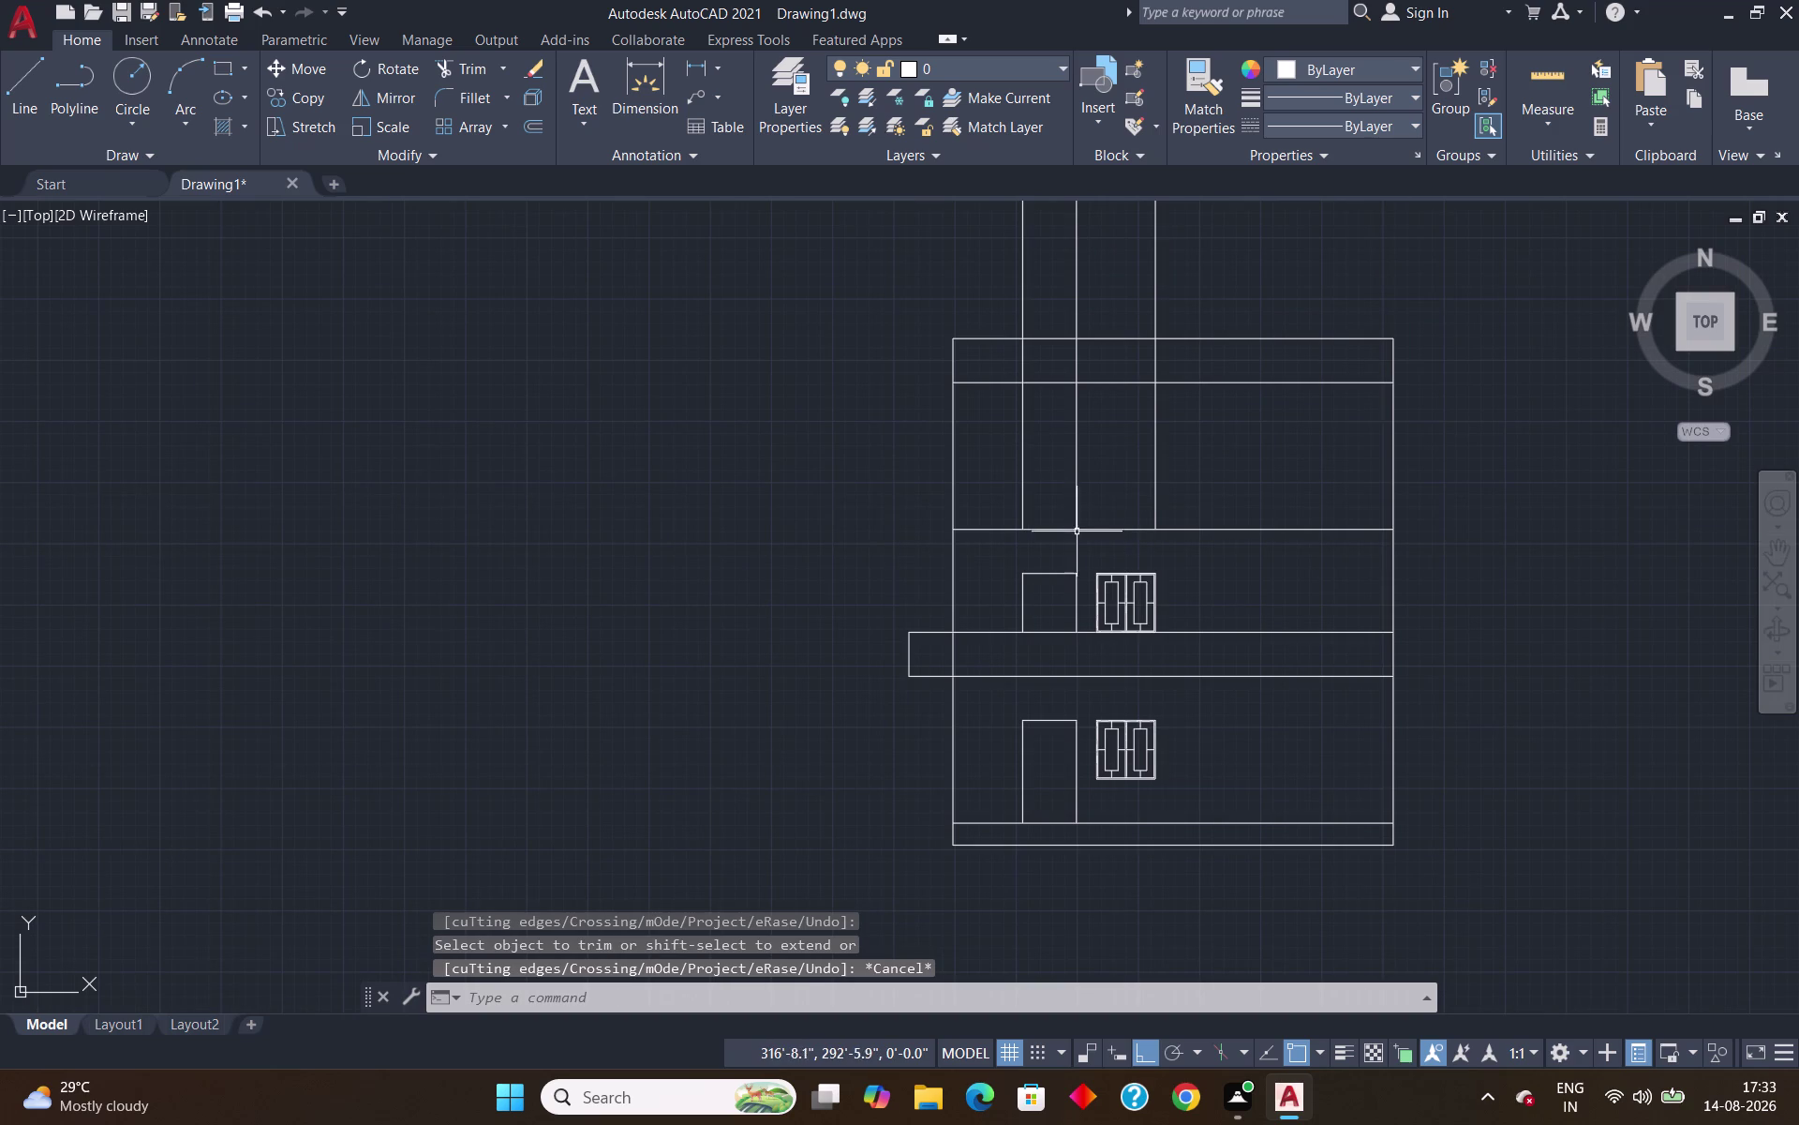
Offset the floor line 3' upward.
scroll(up, 3)
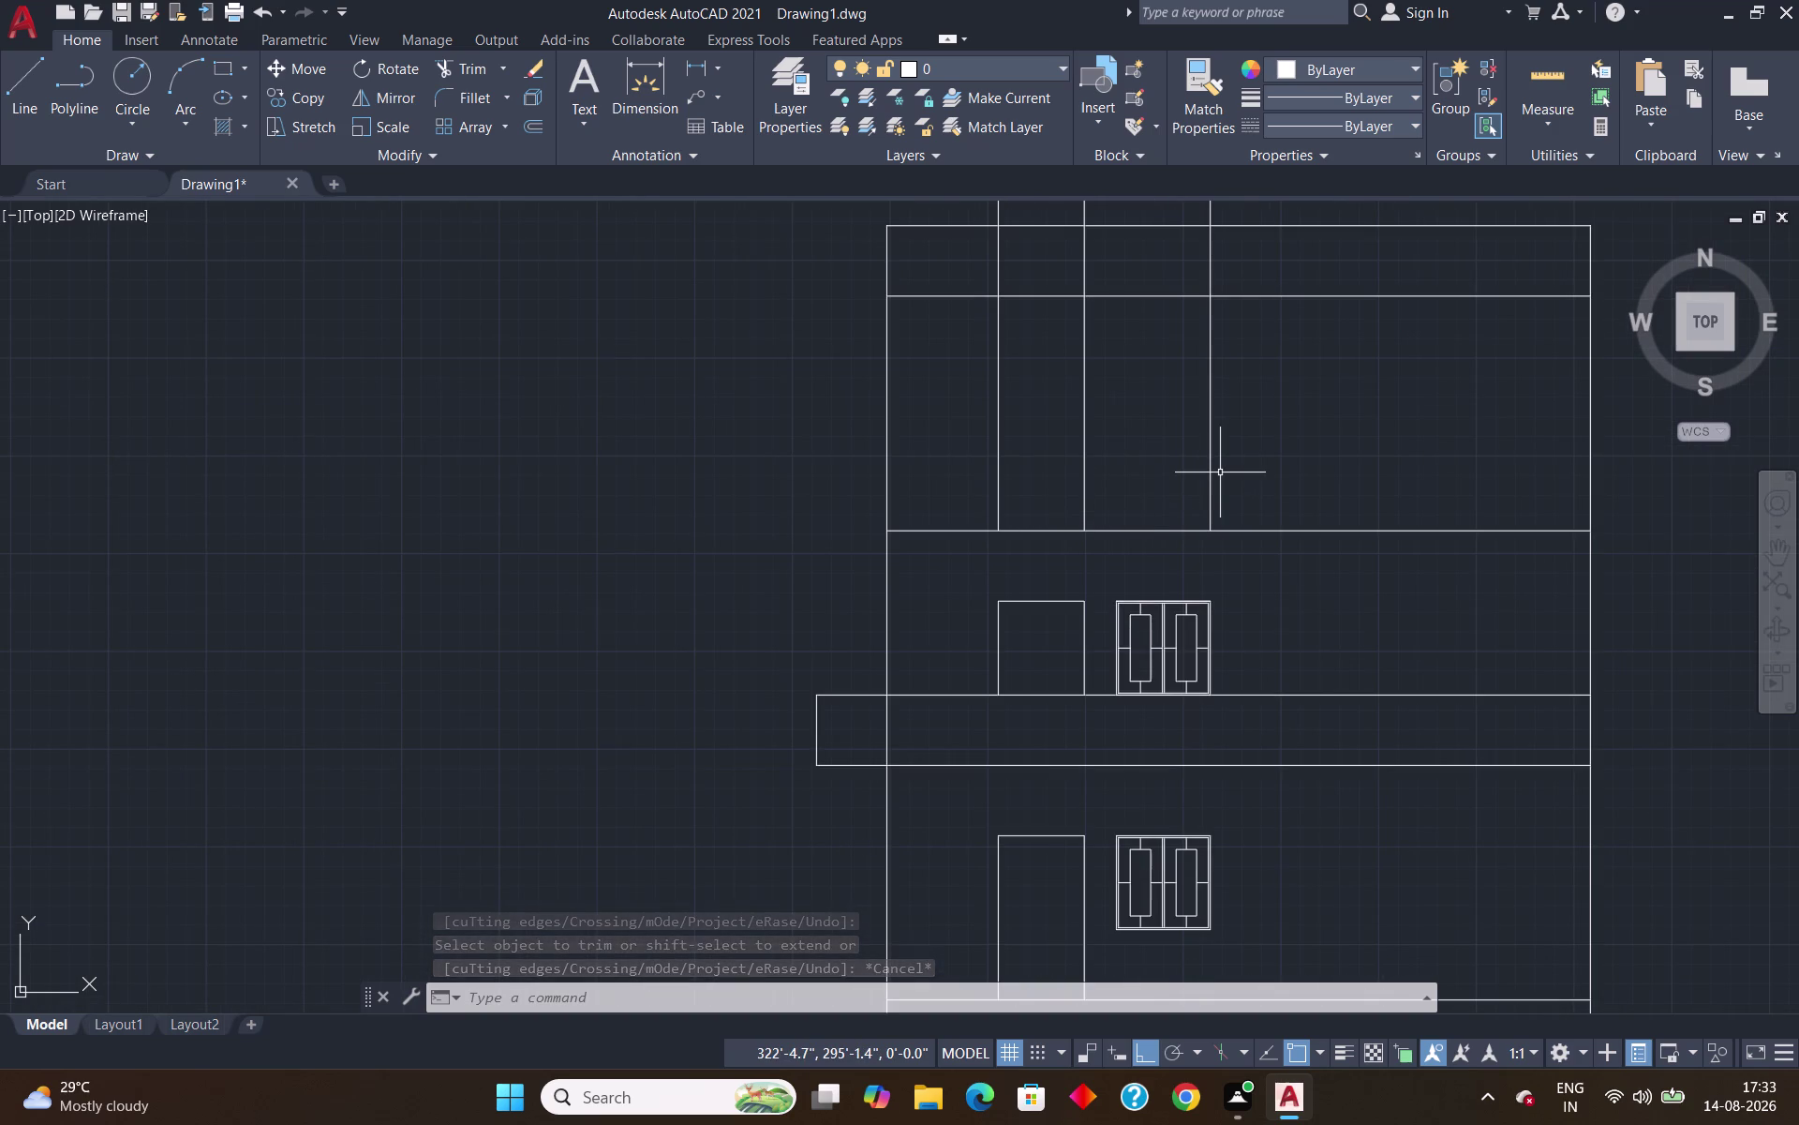
key(o)
key(Return)
text(3')
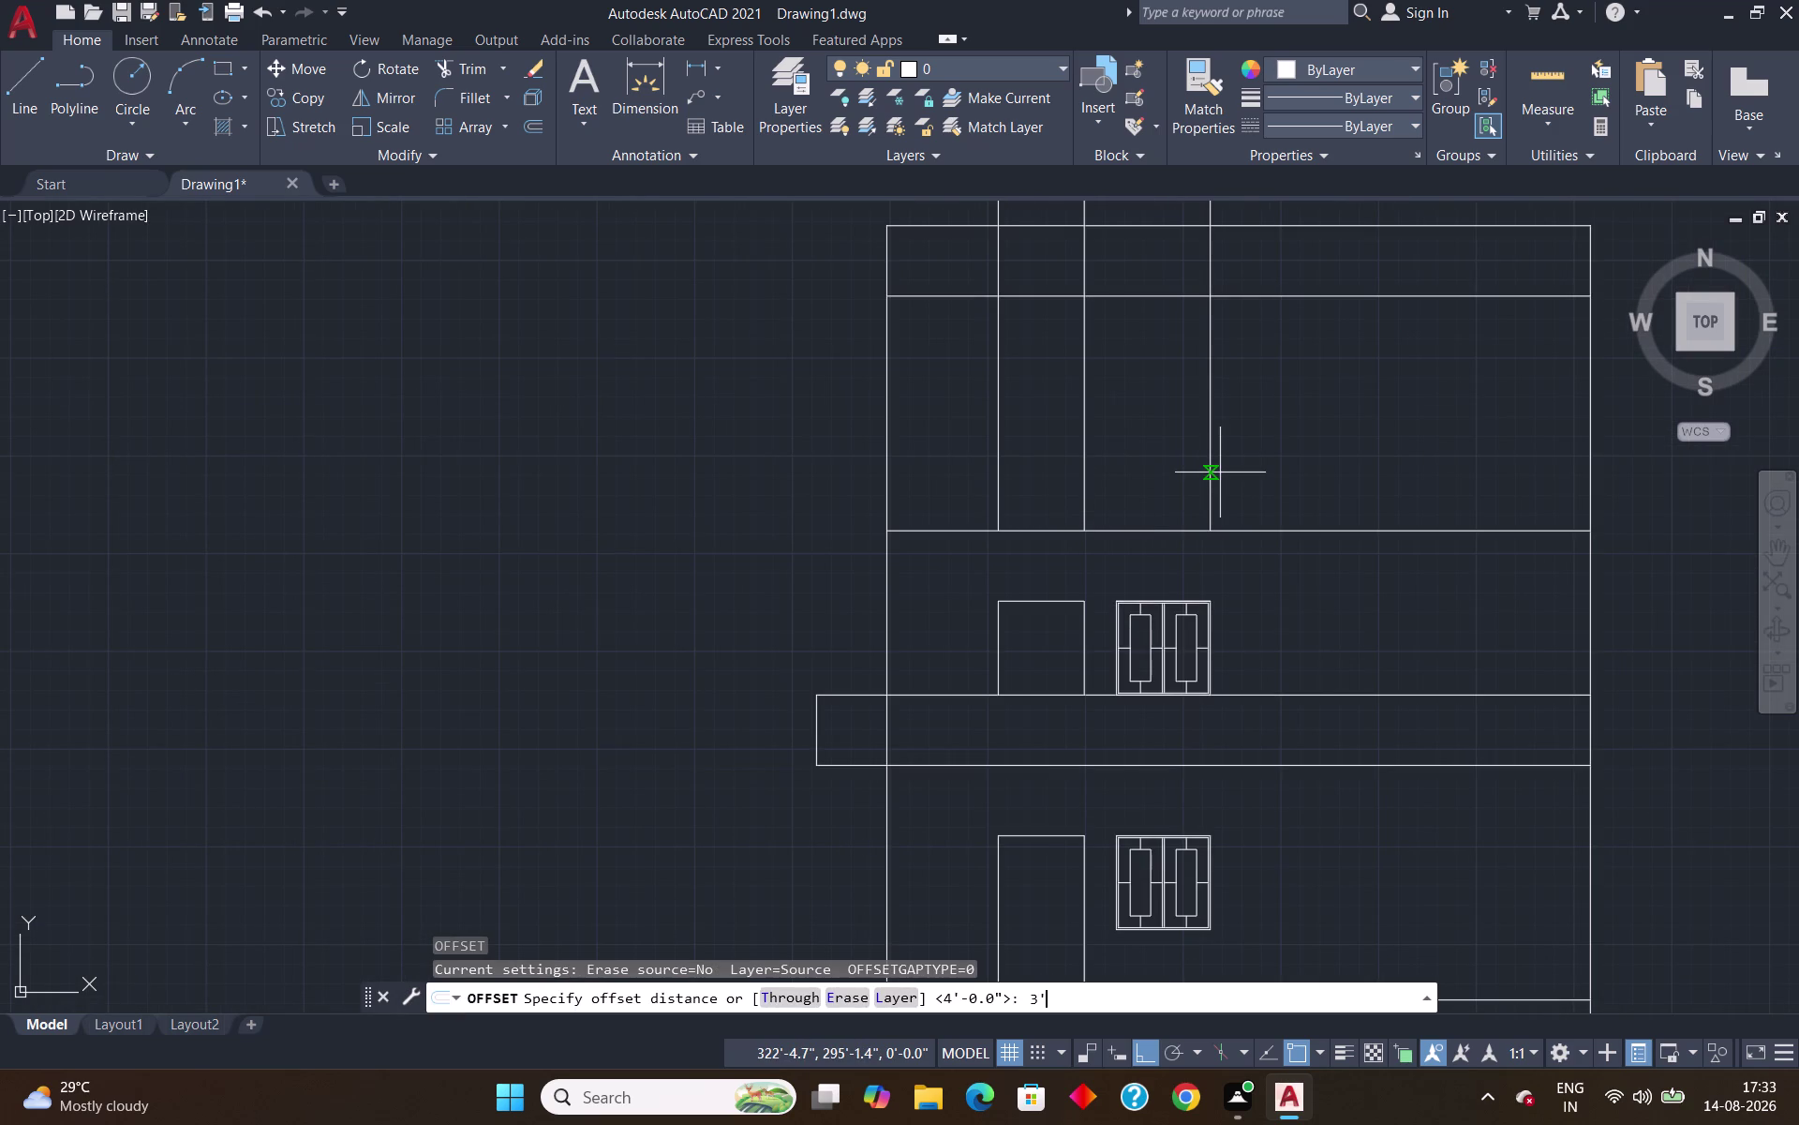
key(Return)
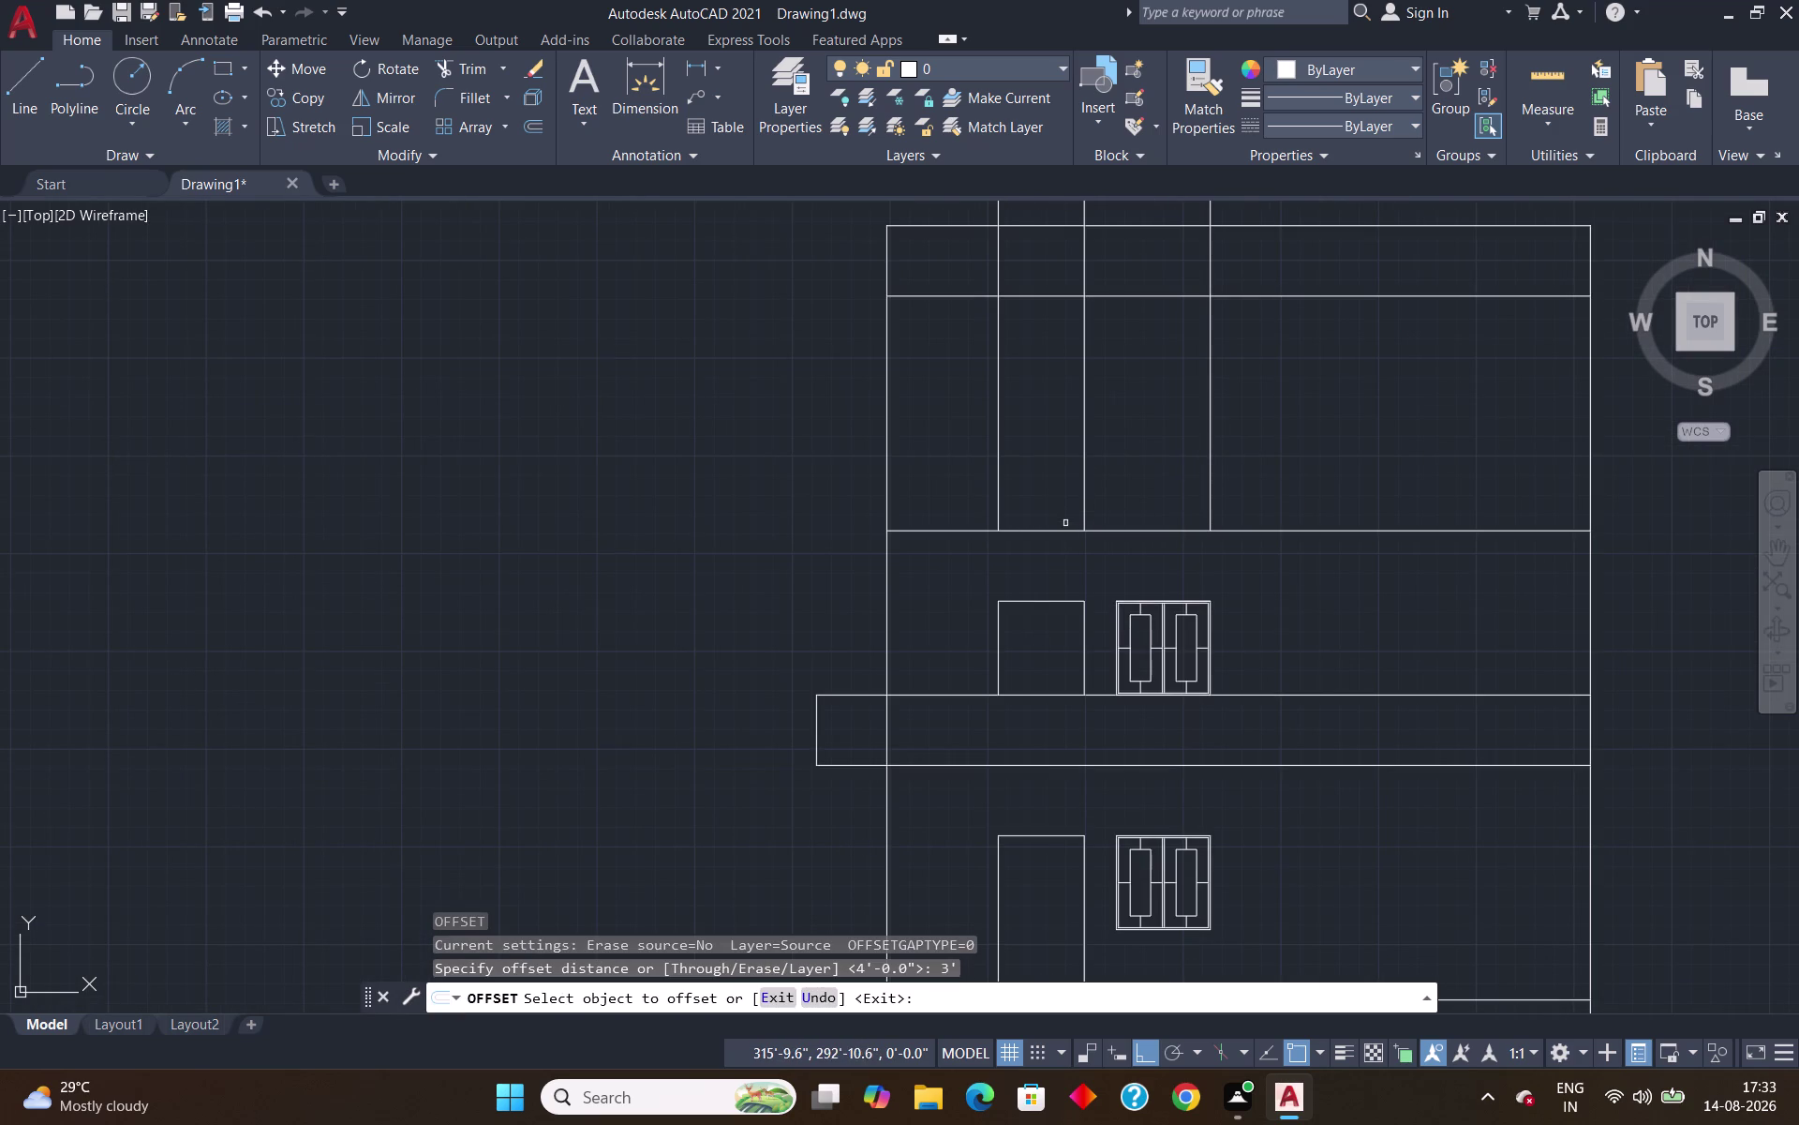
click(1063, 531)
click(1054, 496)
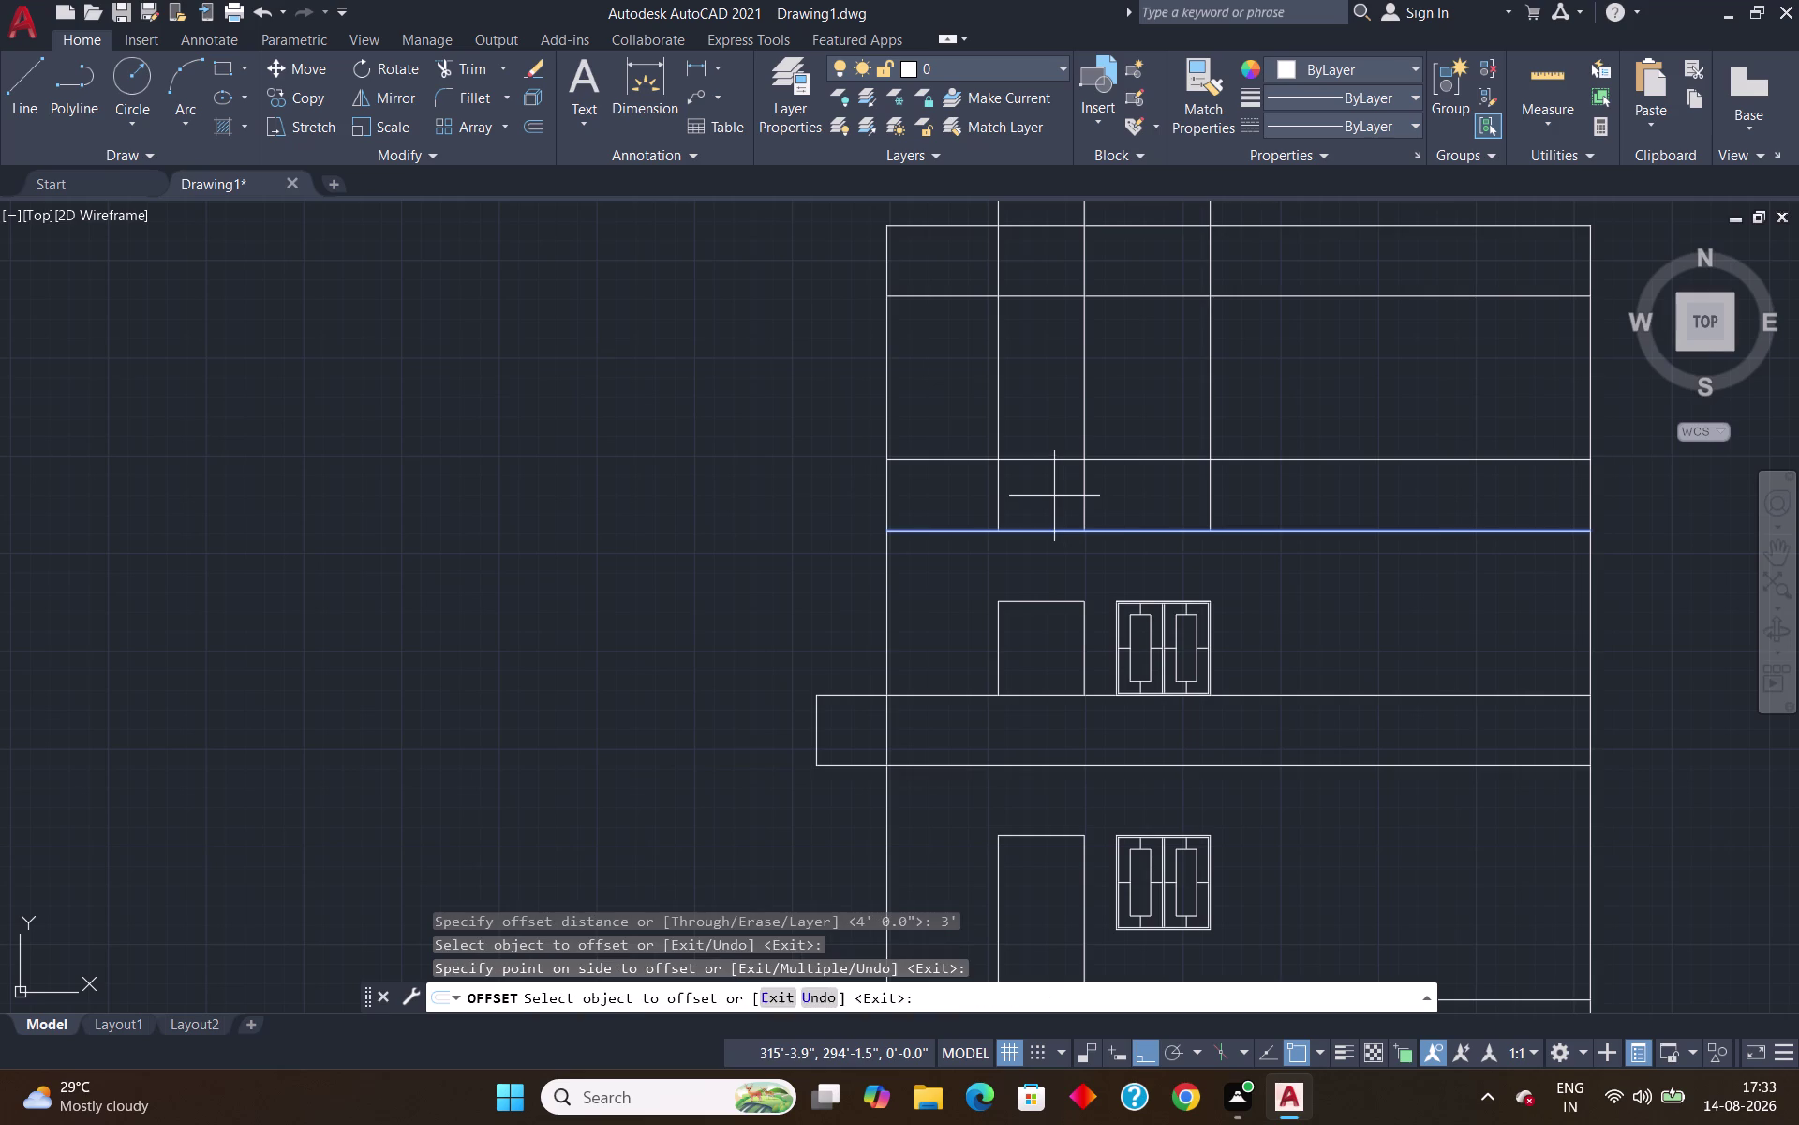
key(Escape)
Offset the newly copied line another 4' upward.
key(o)
key(Return)
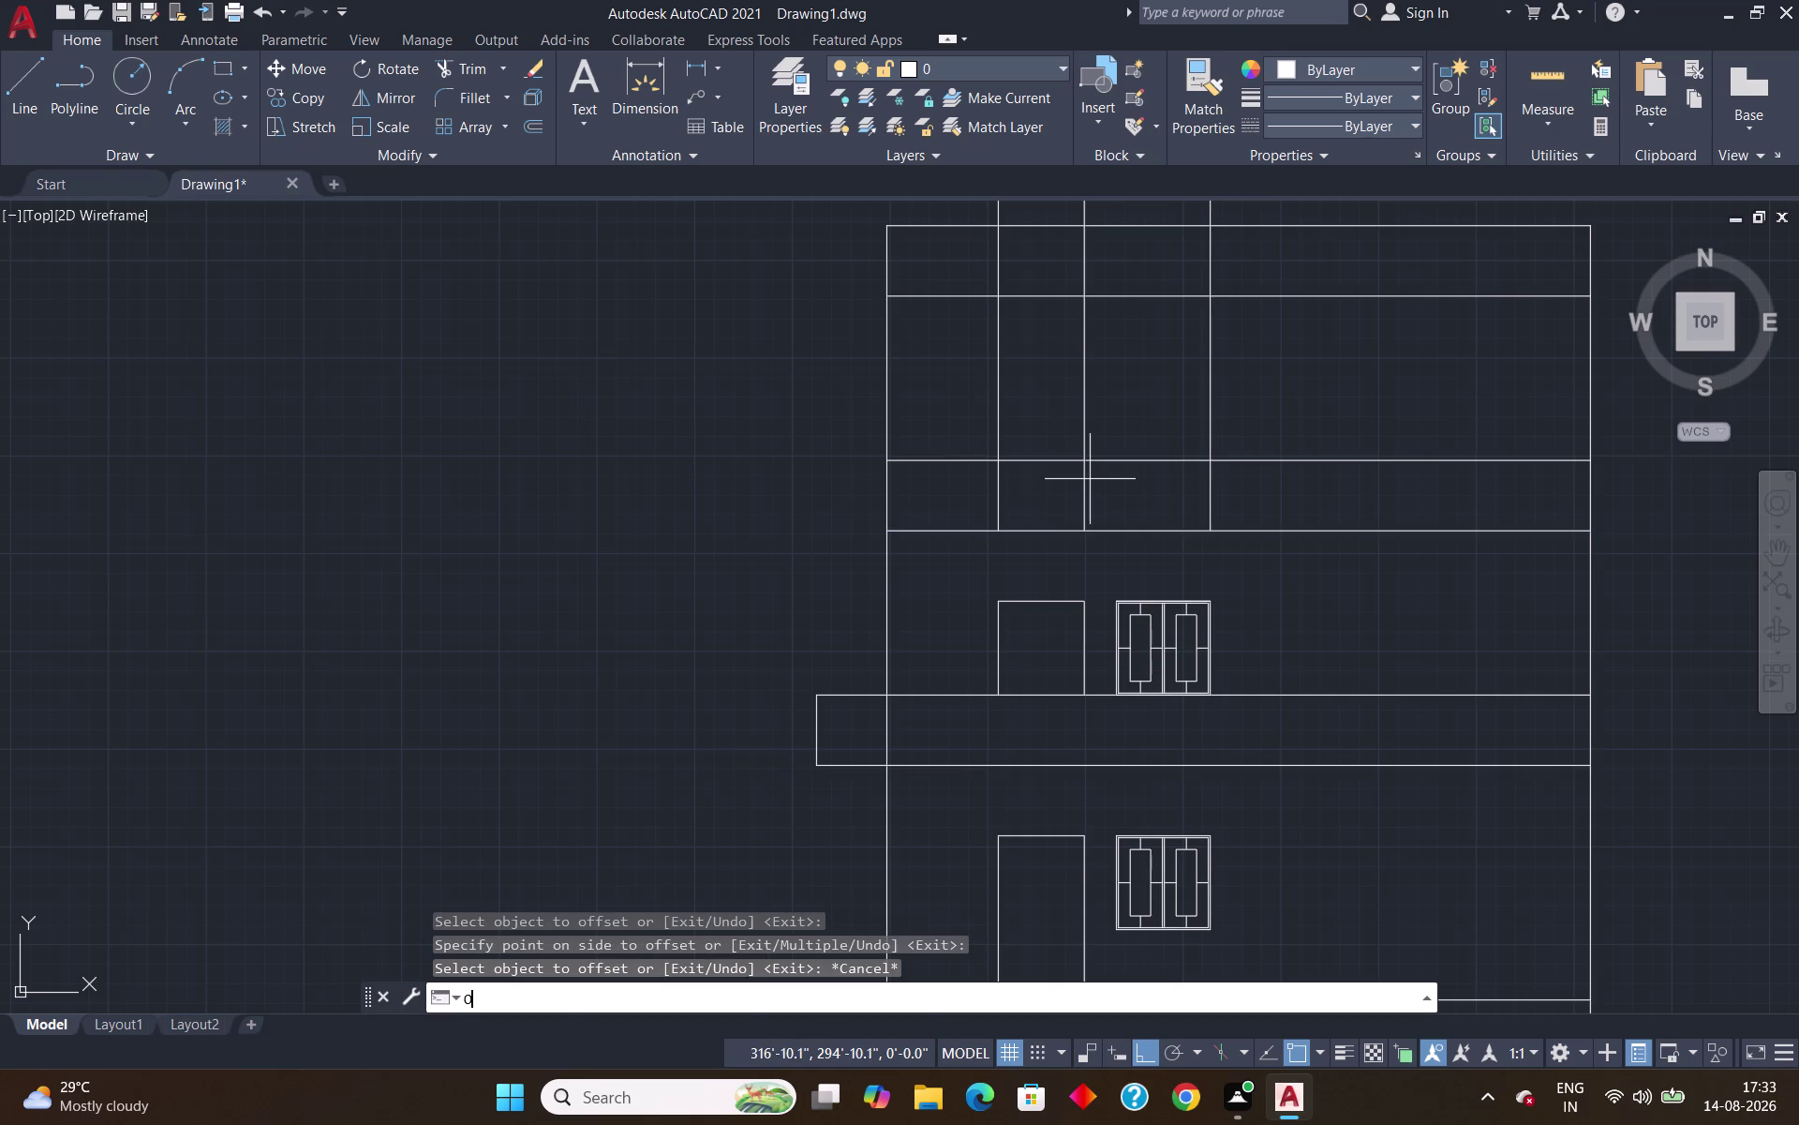
text(4')
key(Return)
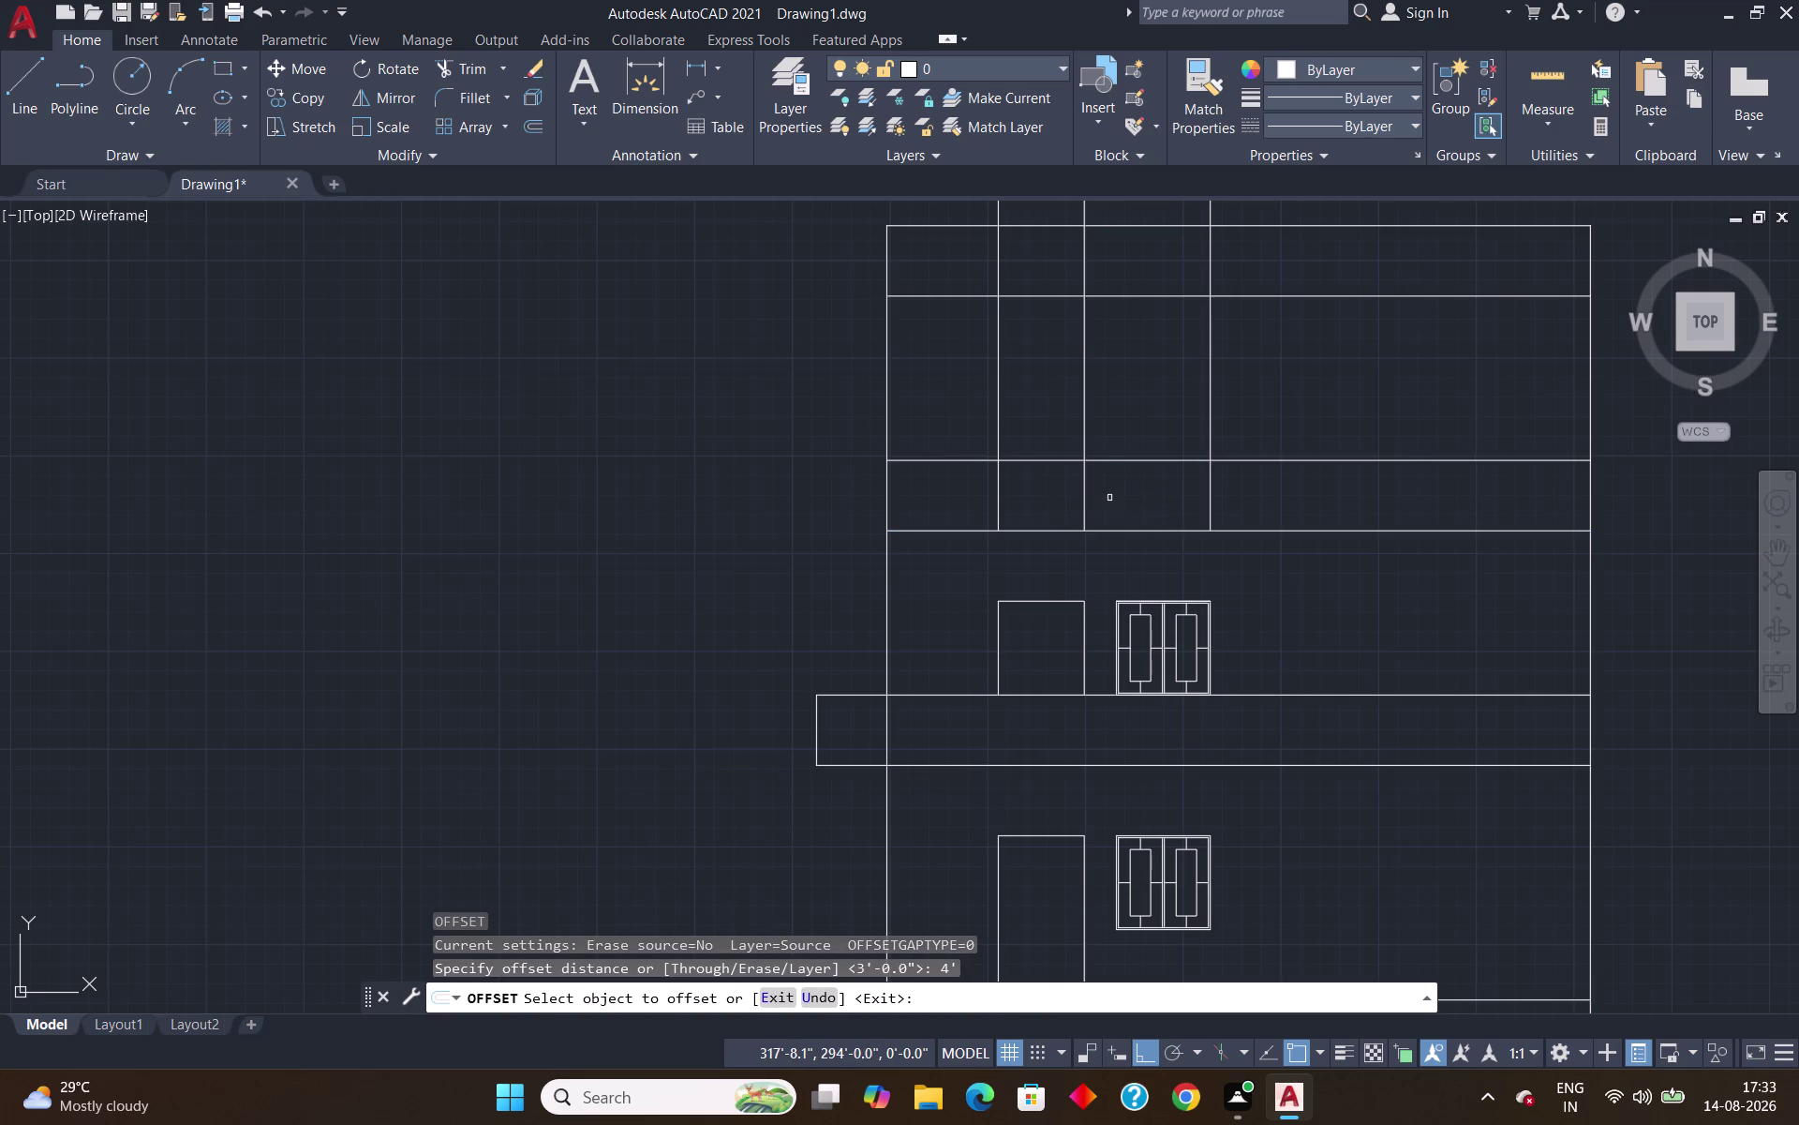
click(1109, 458)
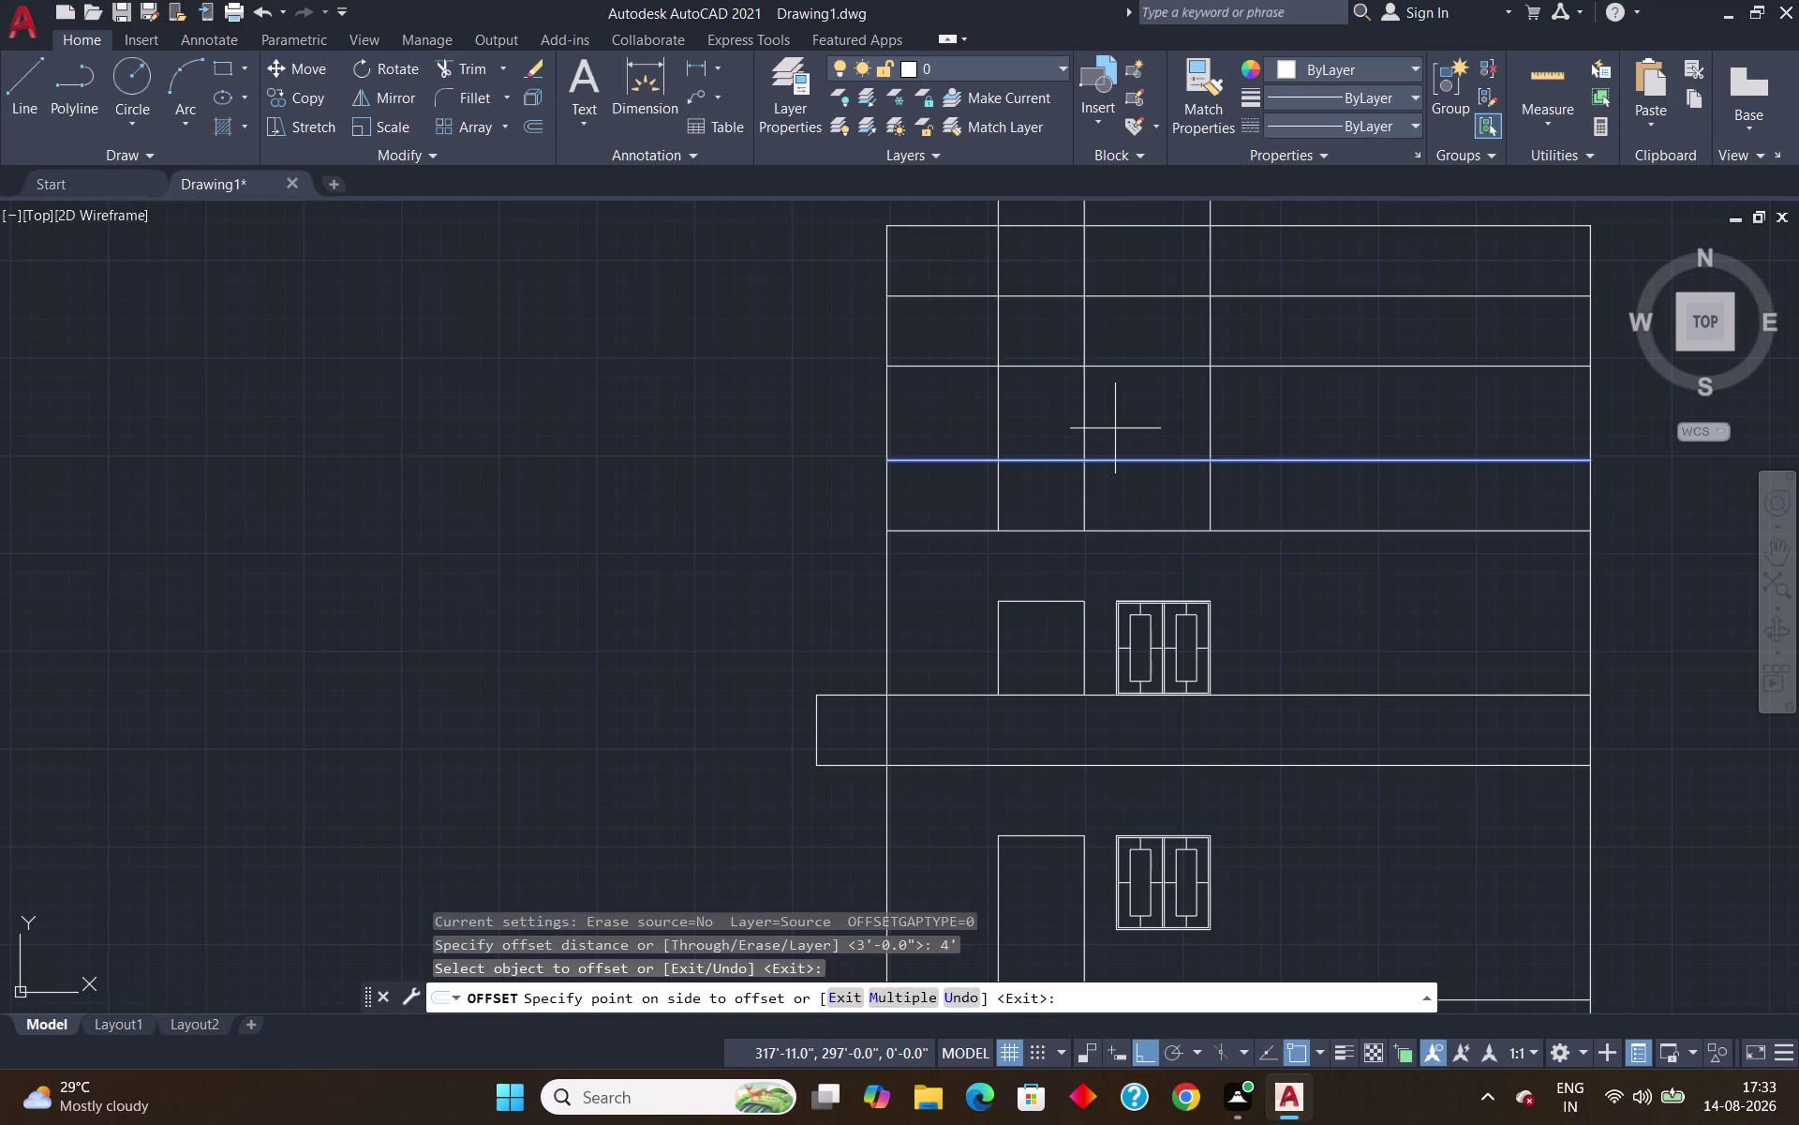
click(1115, 429)
key(Escape)
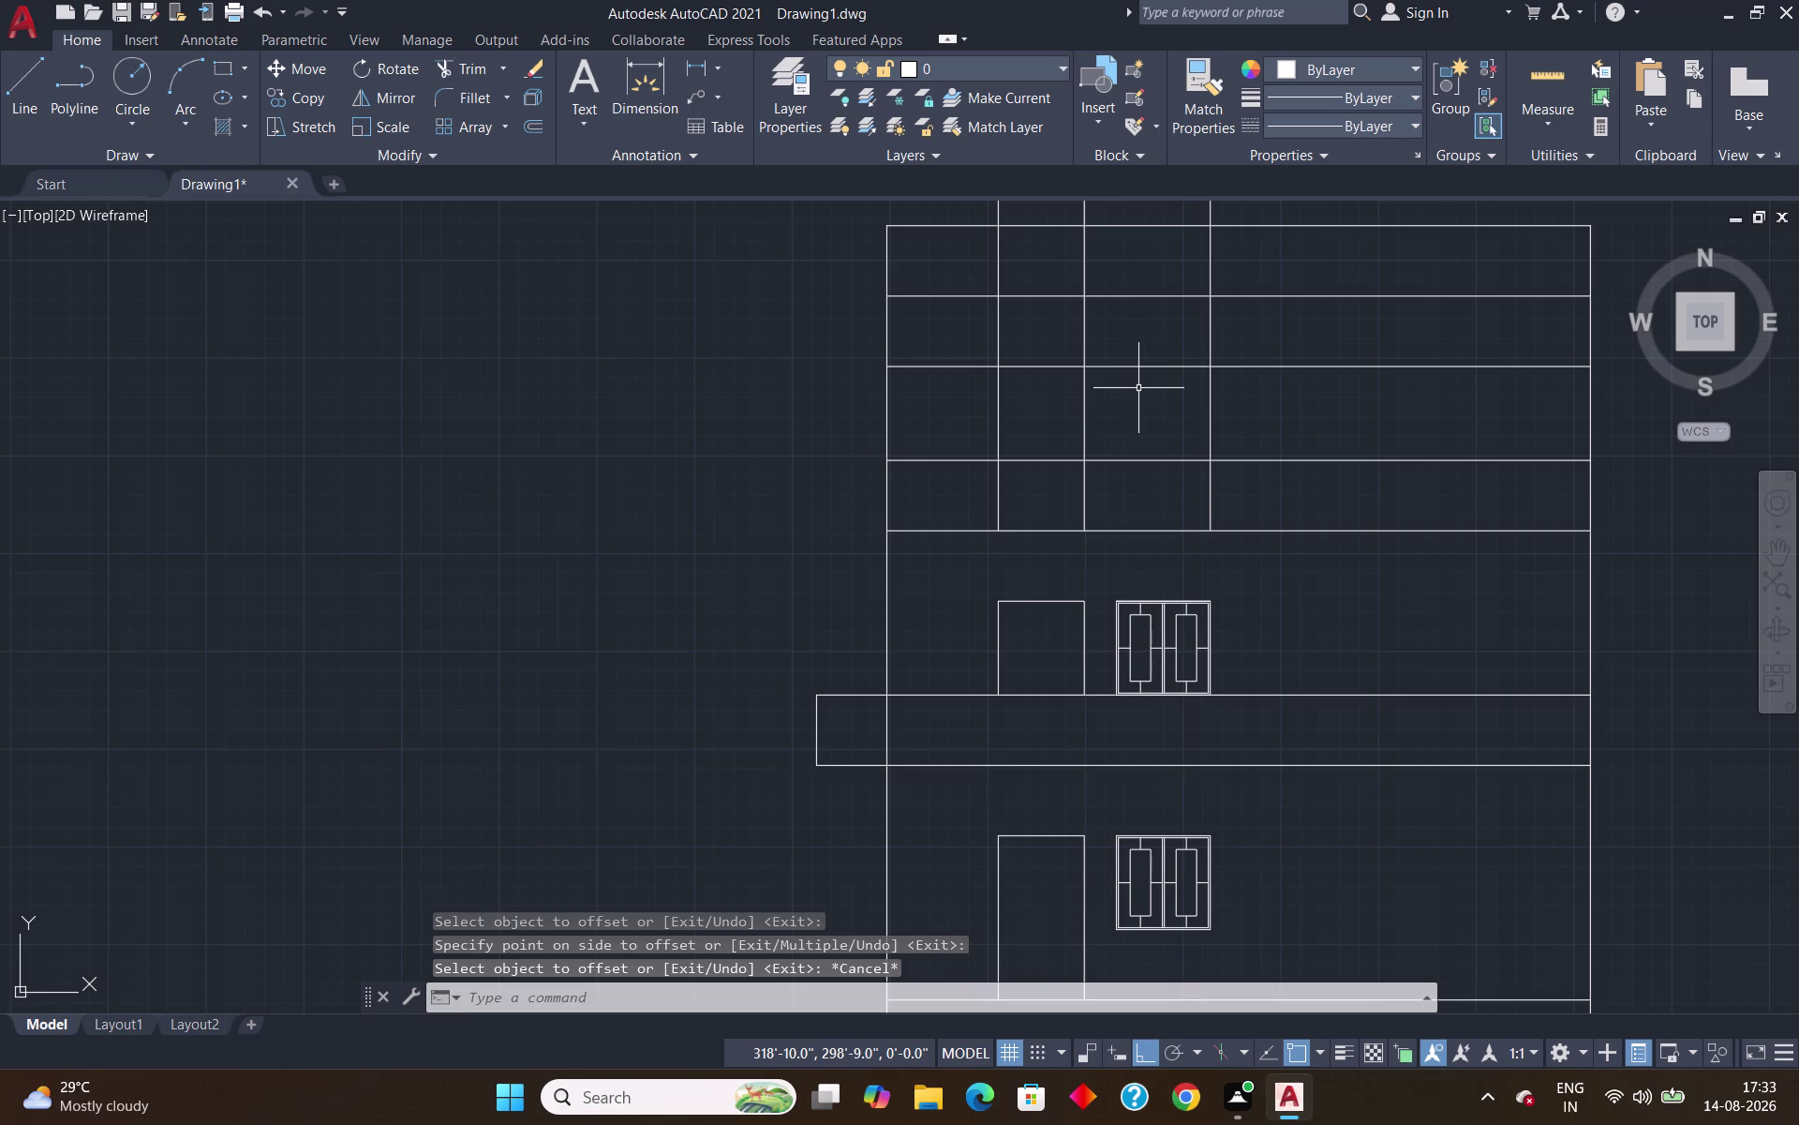
text(TR)
key(Return)
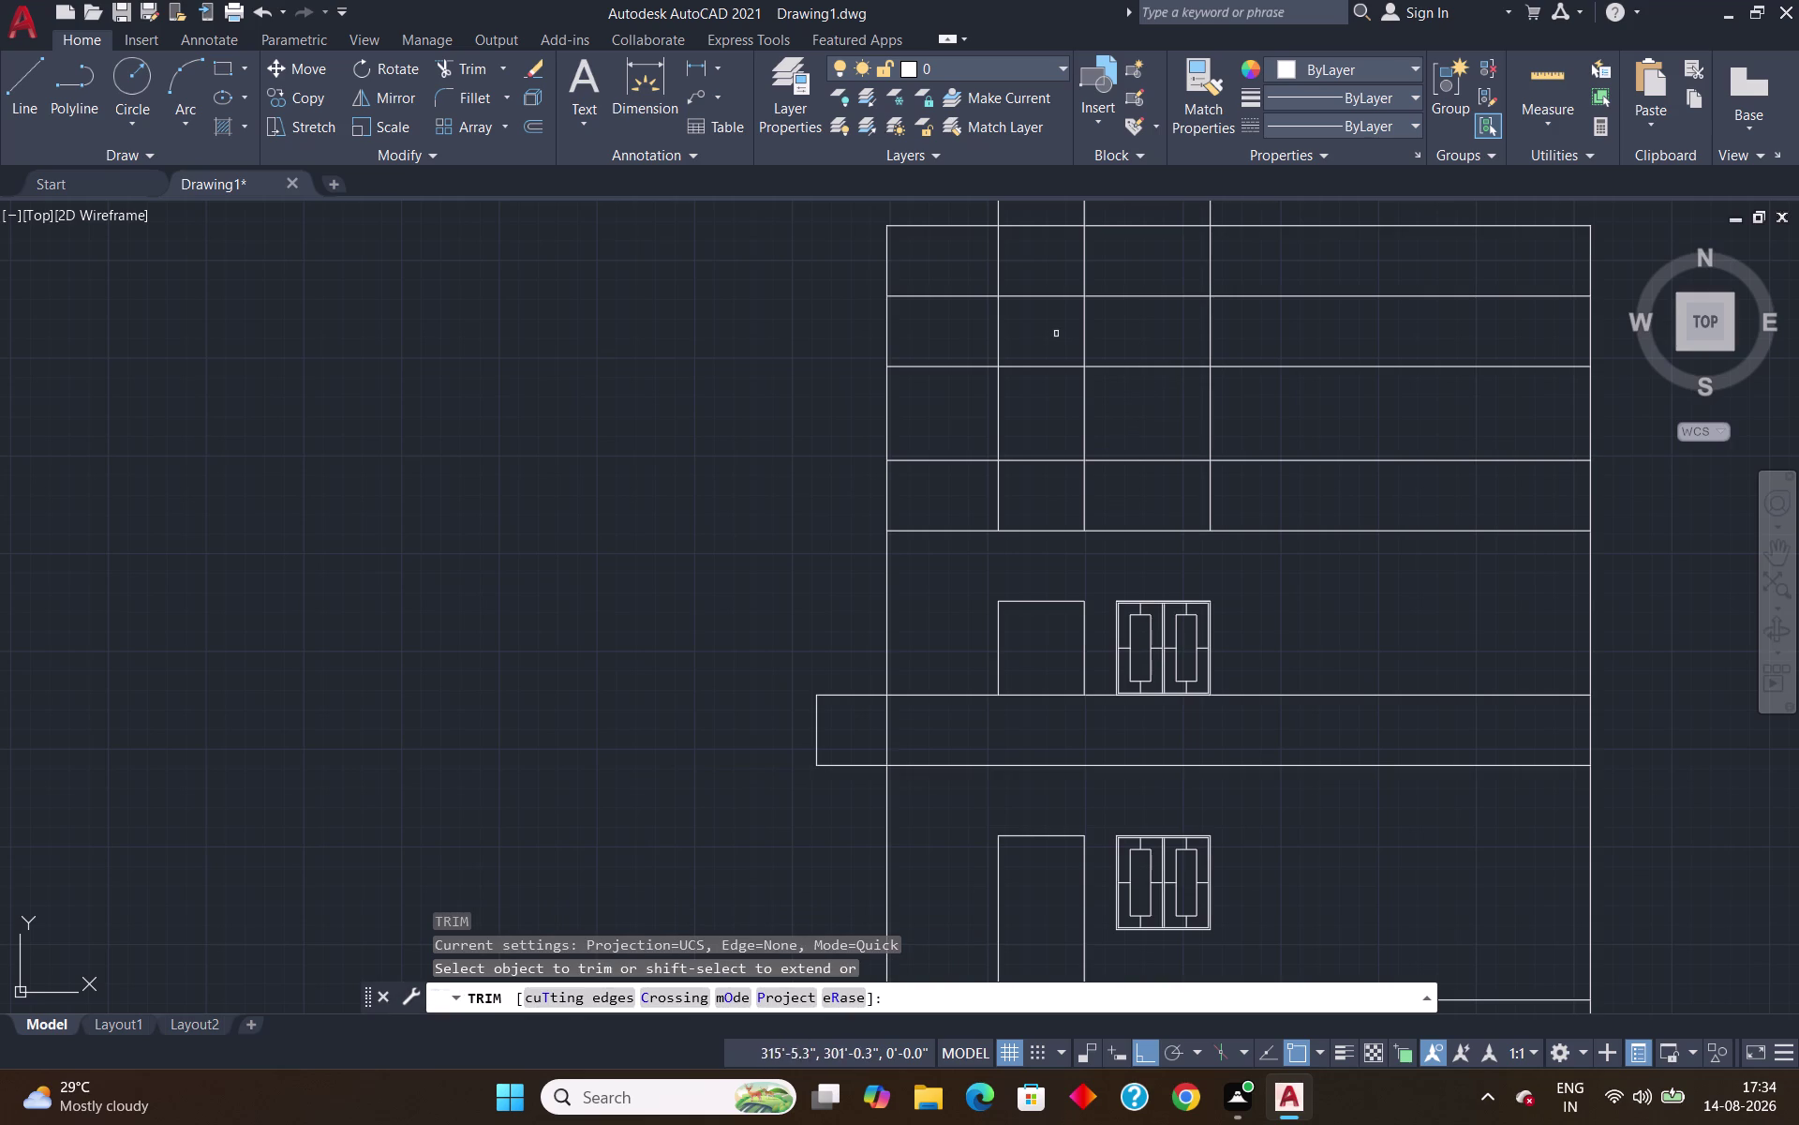
Fence-trim the vertical lines crossing the upper band, then window-select the ground-floor window.
drag(951, 327, 1231, 331)
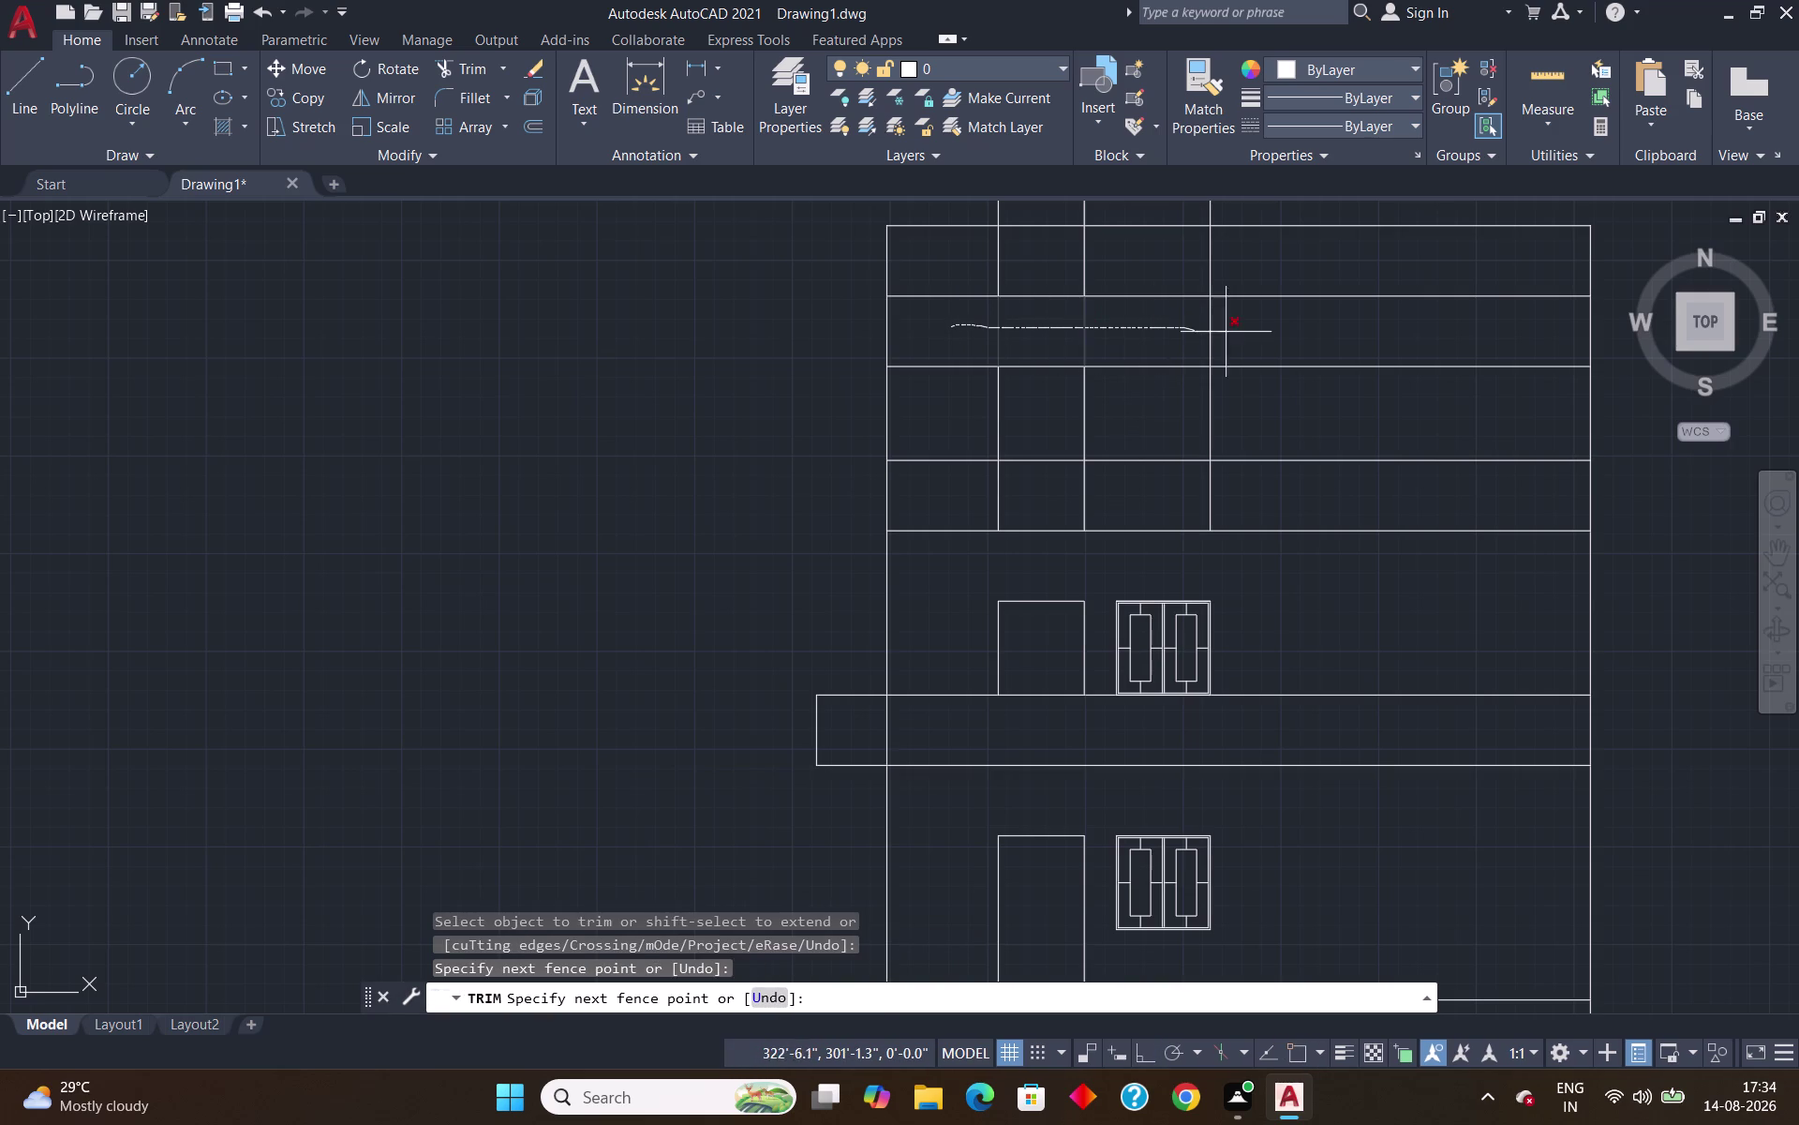
drag(1230, 332, 1263, 332)
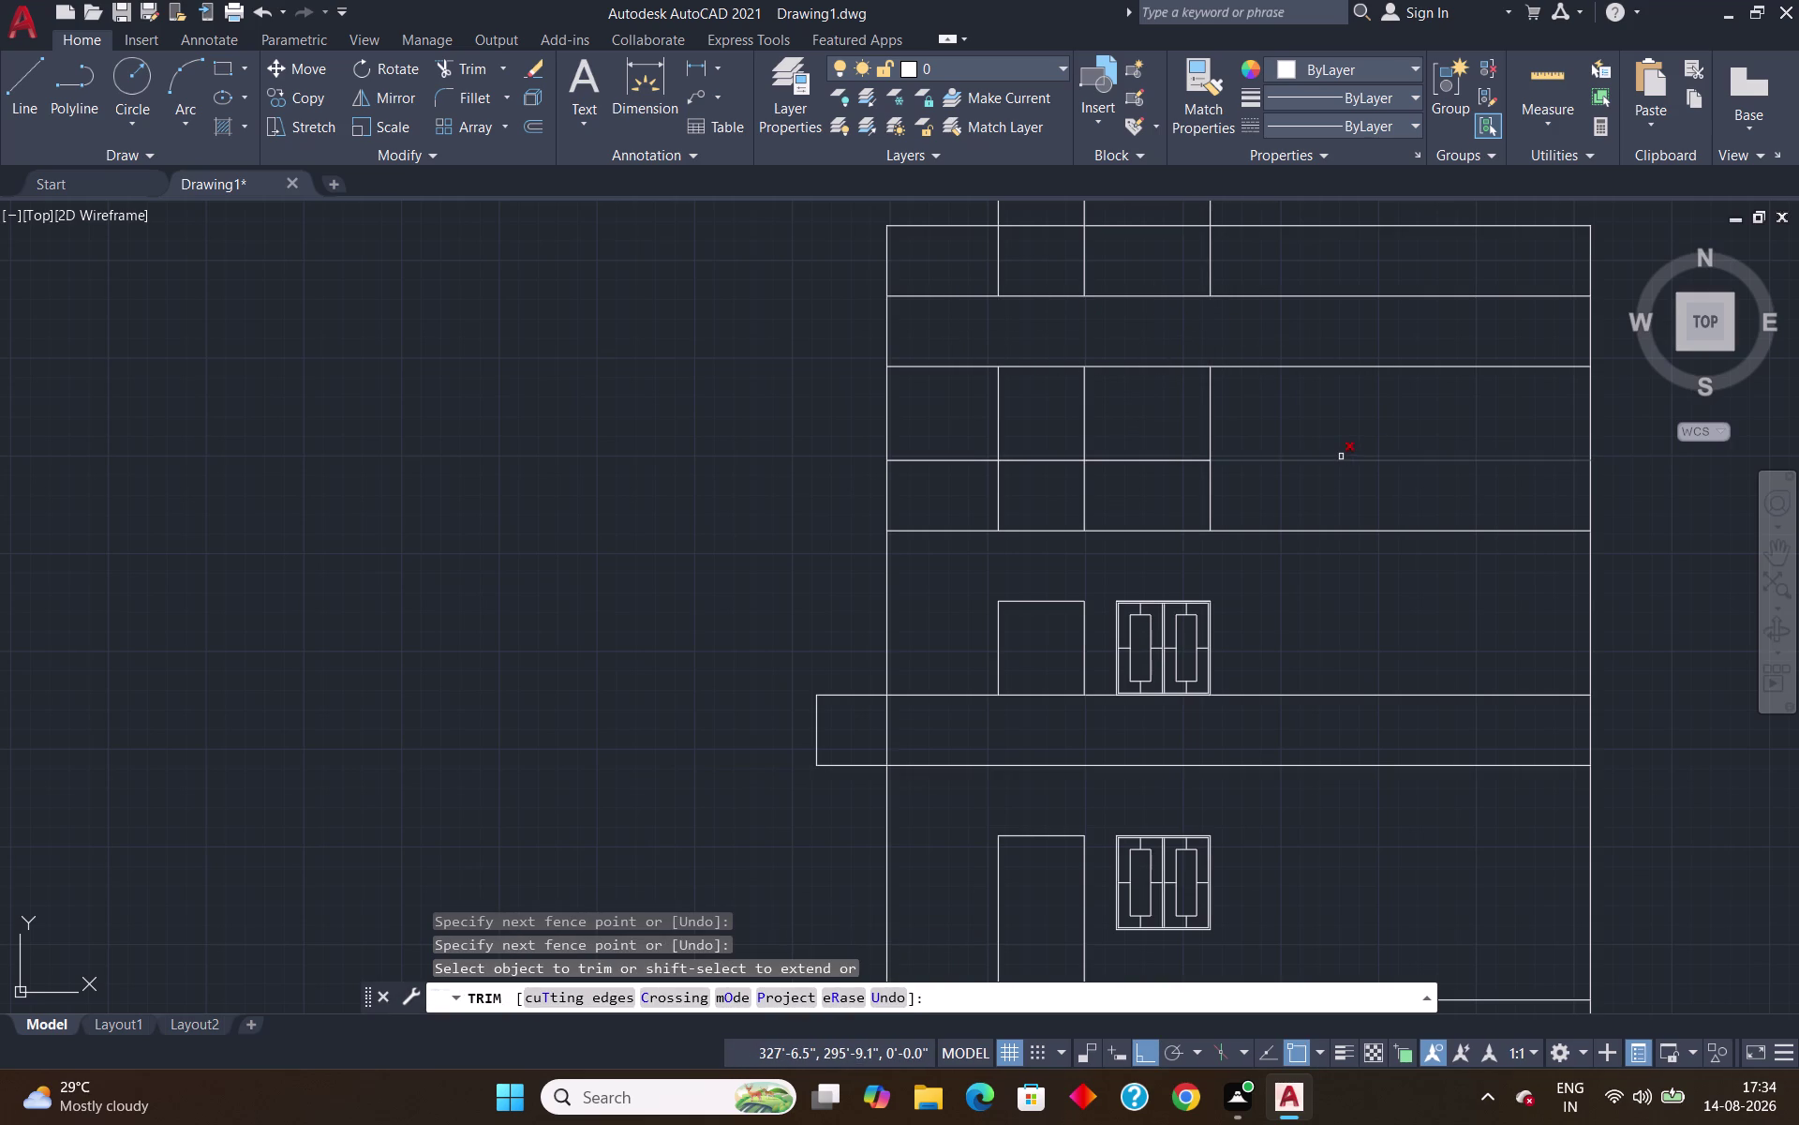
drag(1341, 457, 1343, 476)
drag(1297, 340, 1329, 398)
key(Escape)
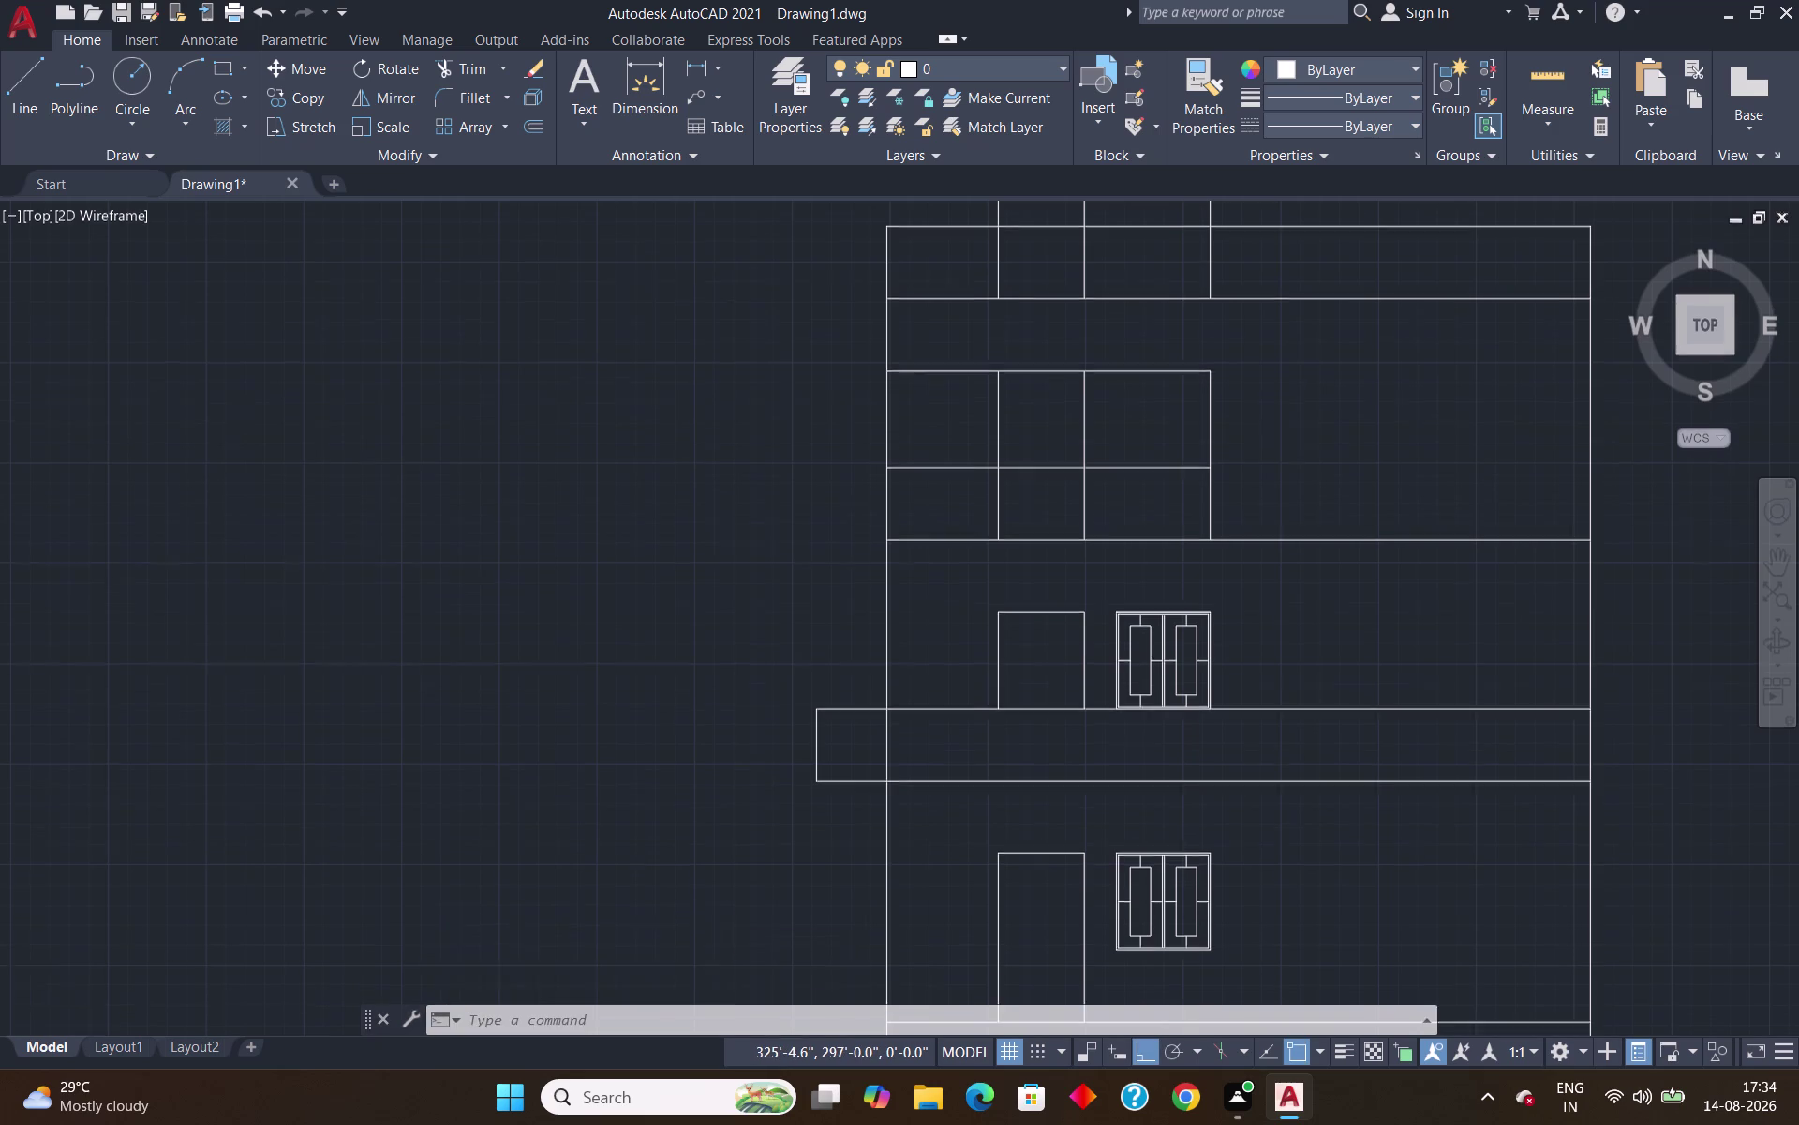
click(1253, 836)
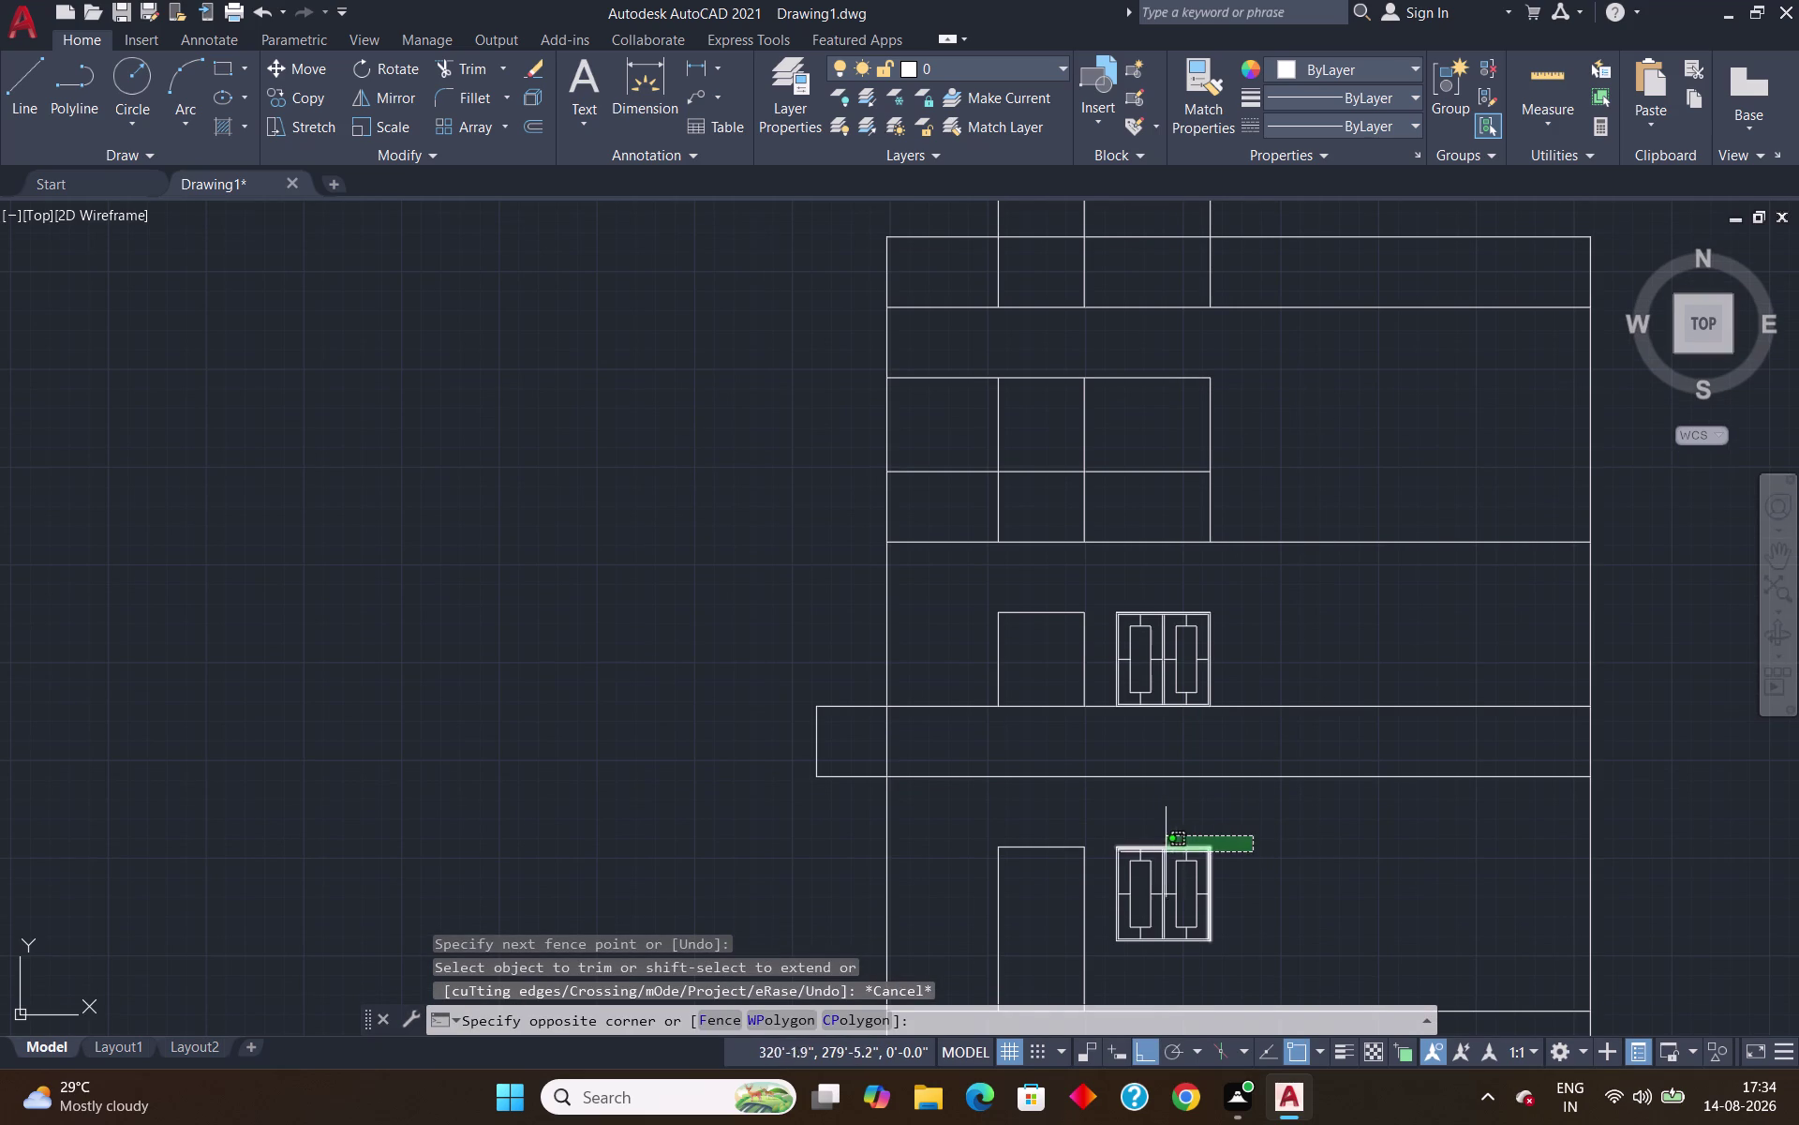
click(1091, 953)
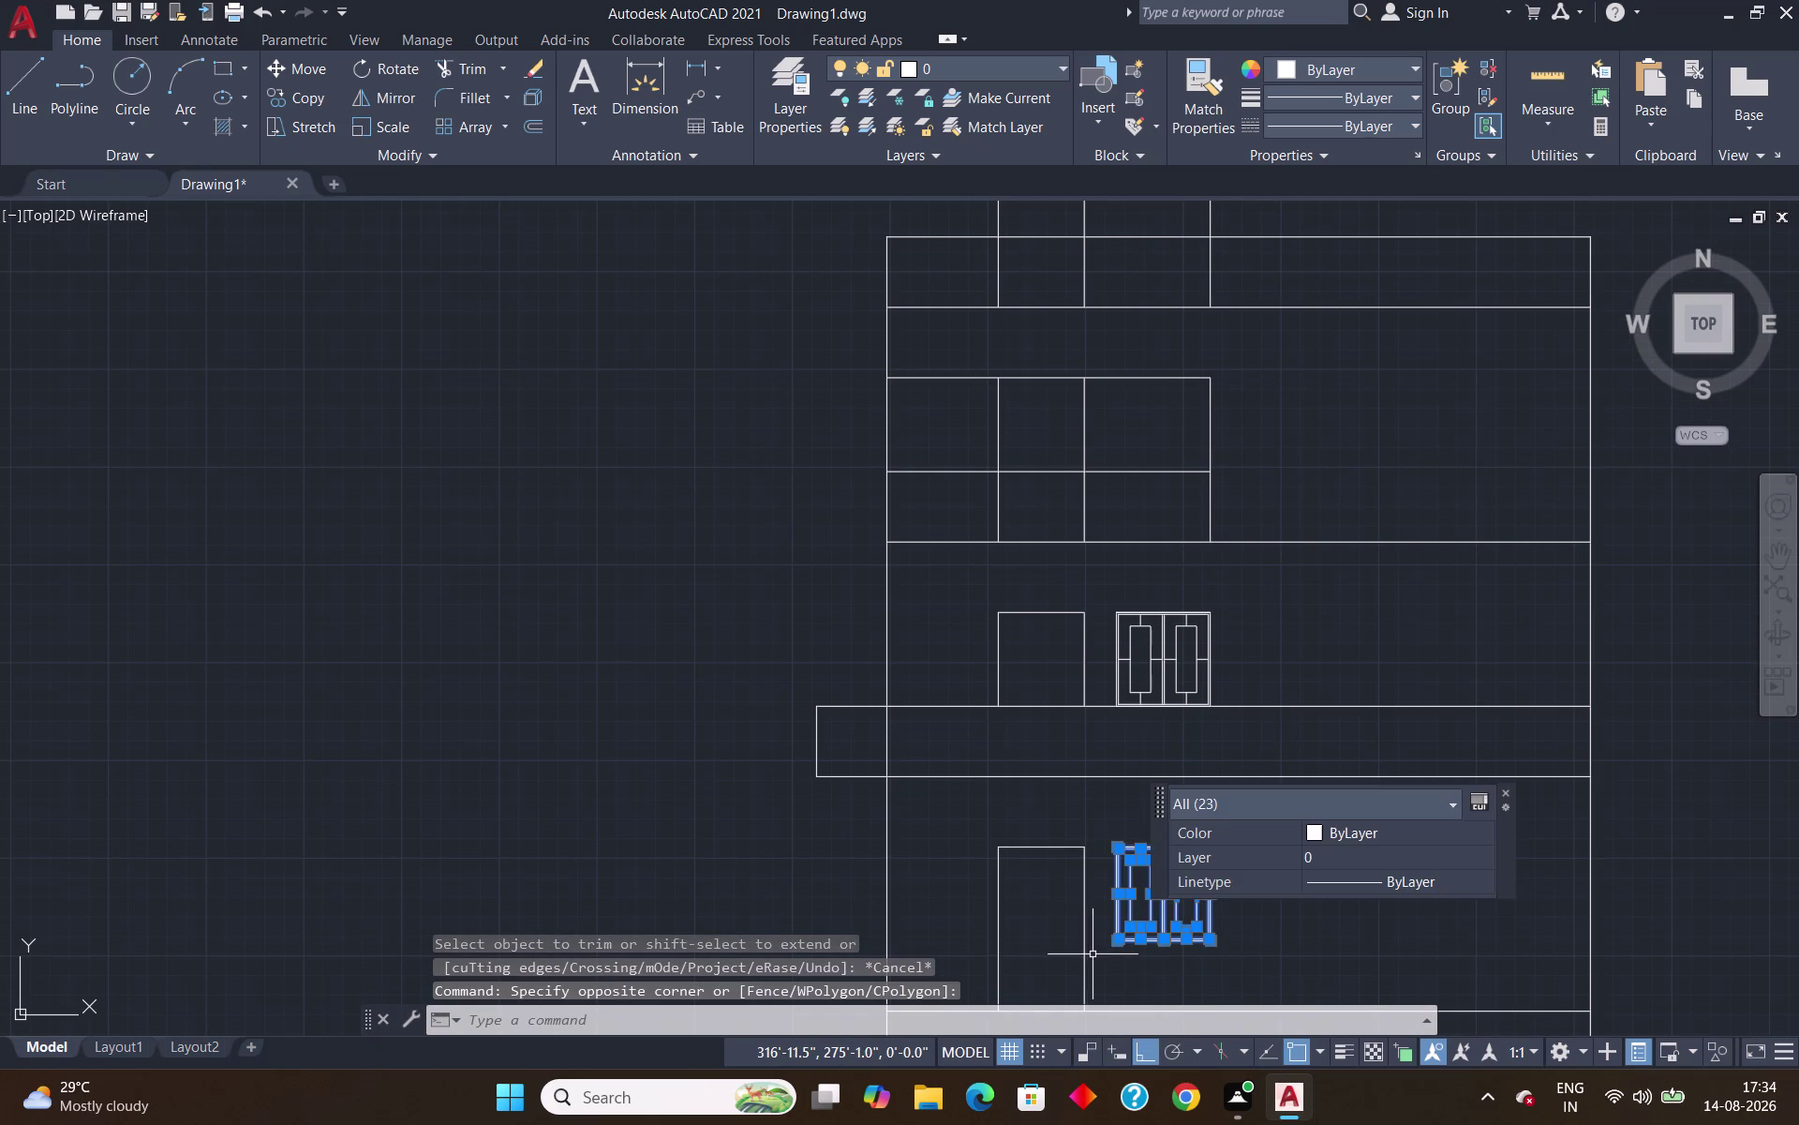
key(c)
key(o)
key(Return)
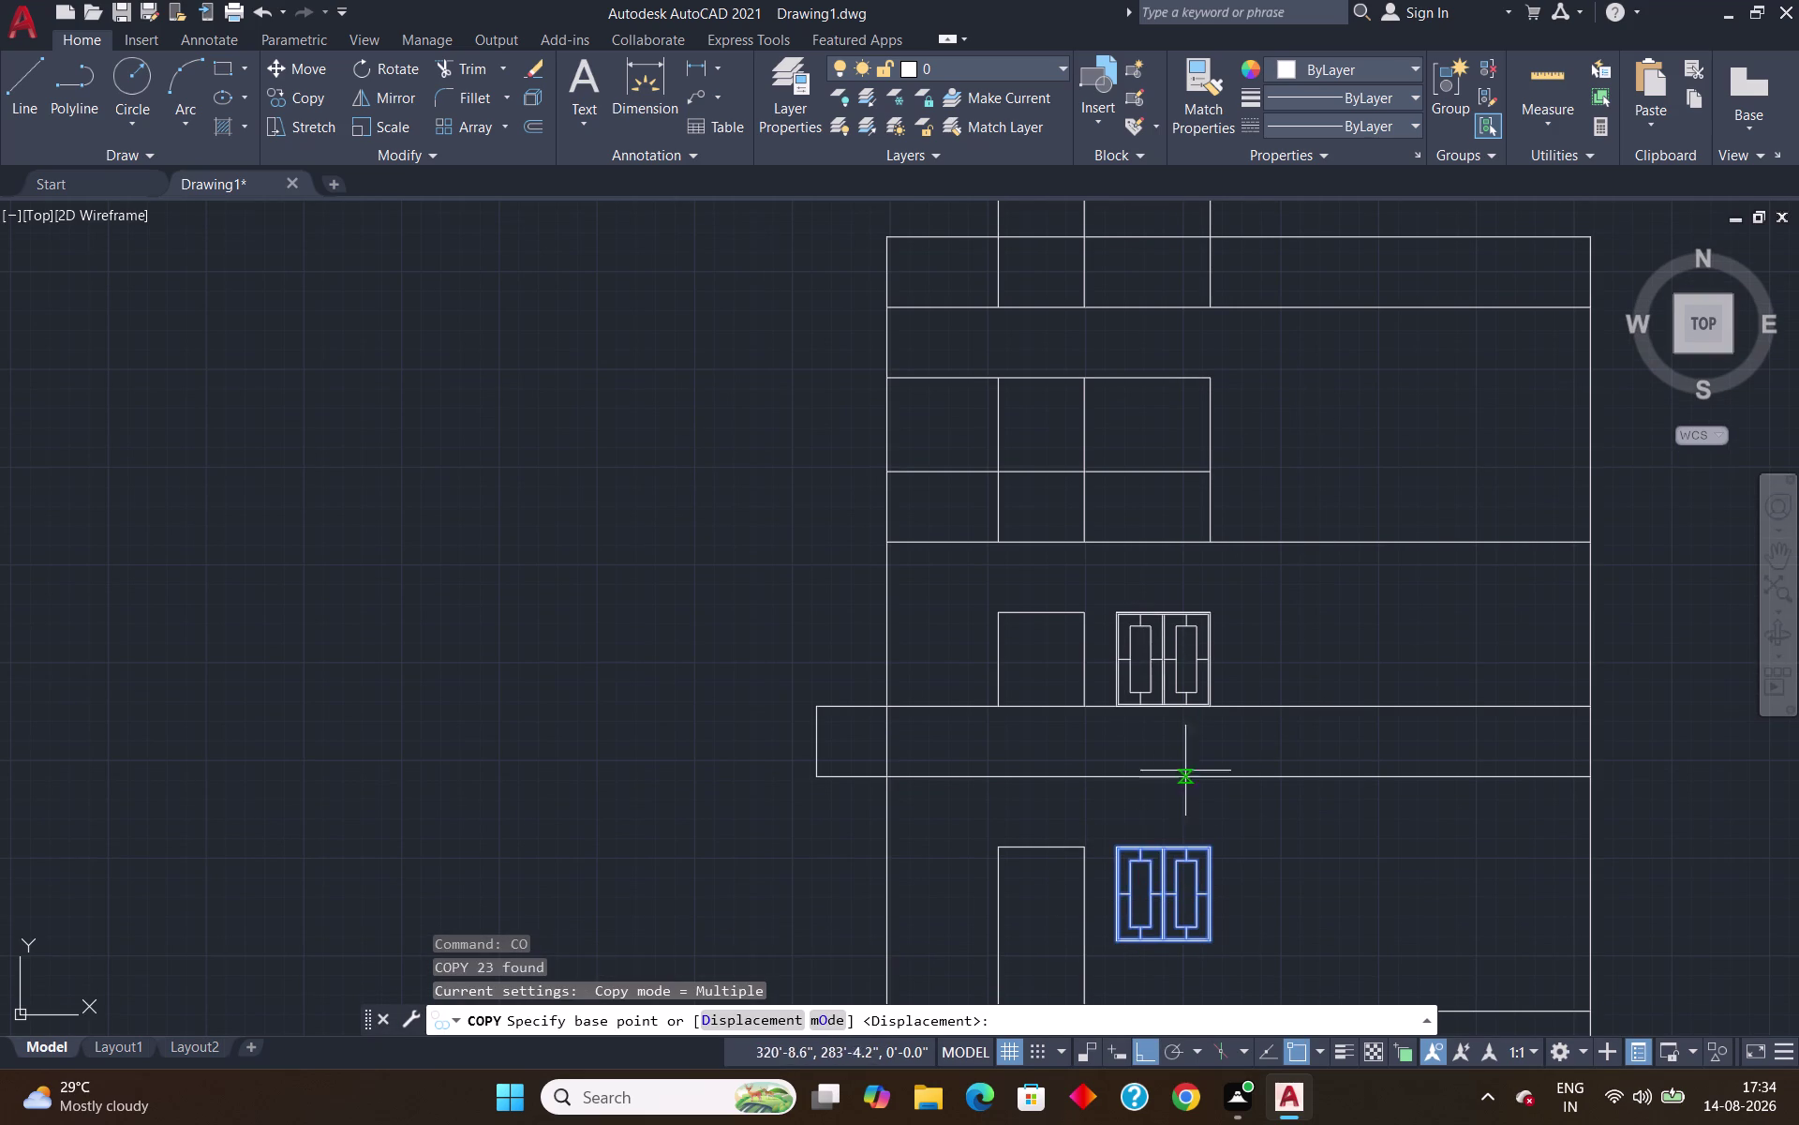
scroll(up, 3)
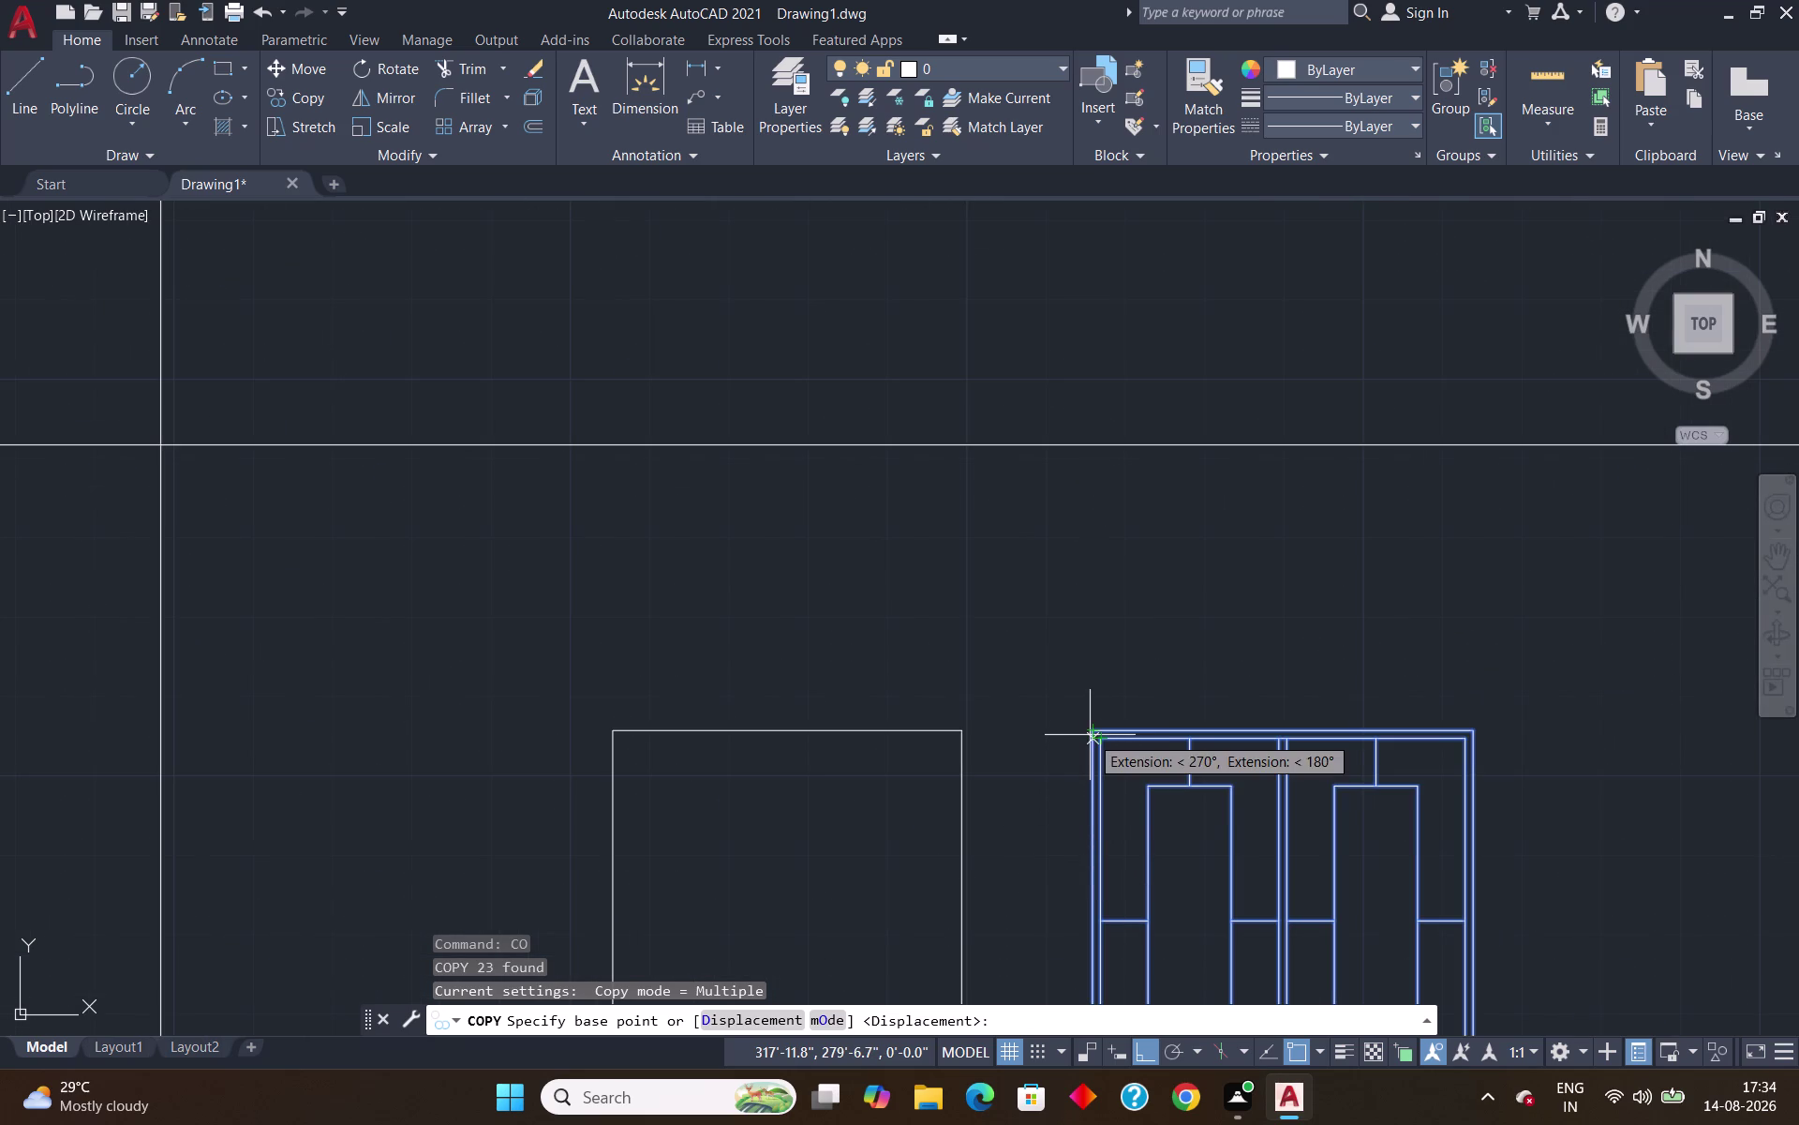
click(1090, 730)
scroll(down, 3)
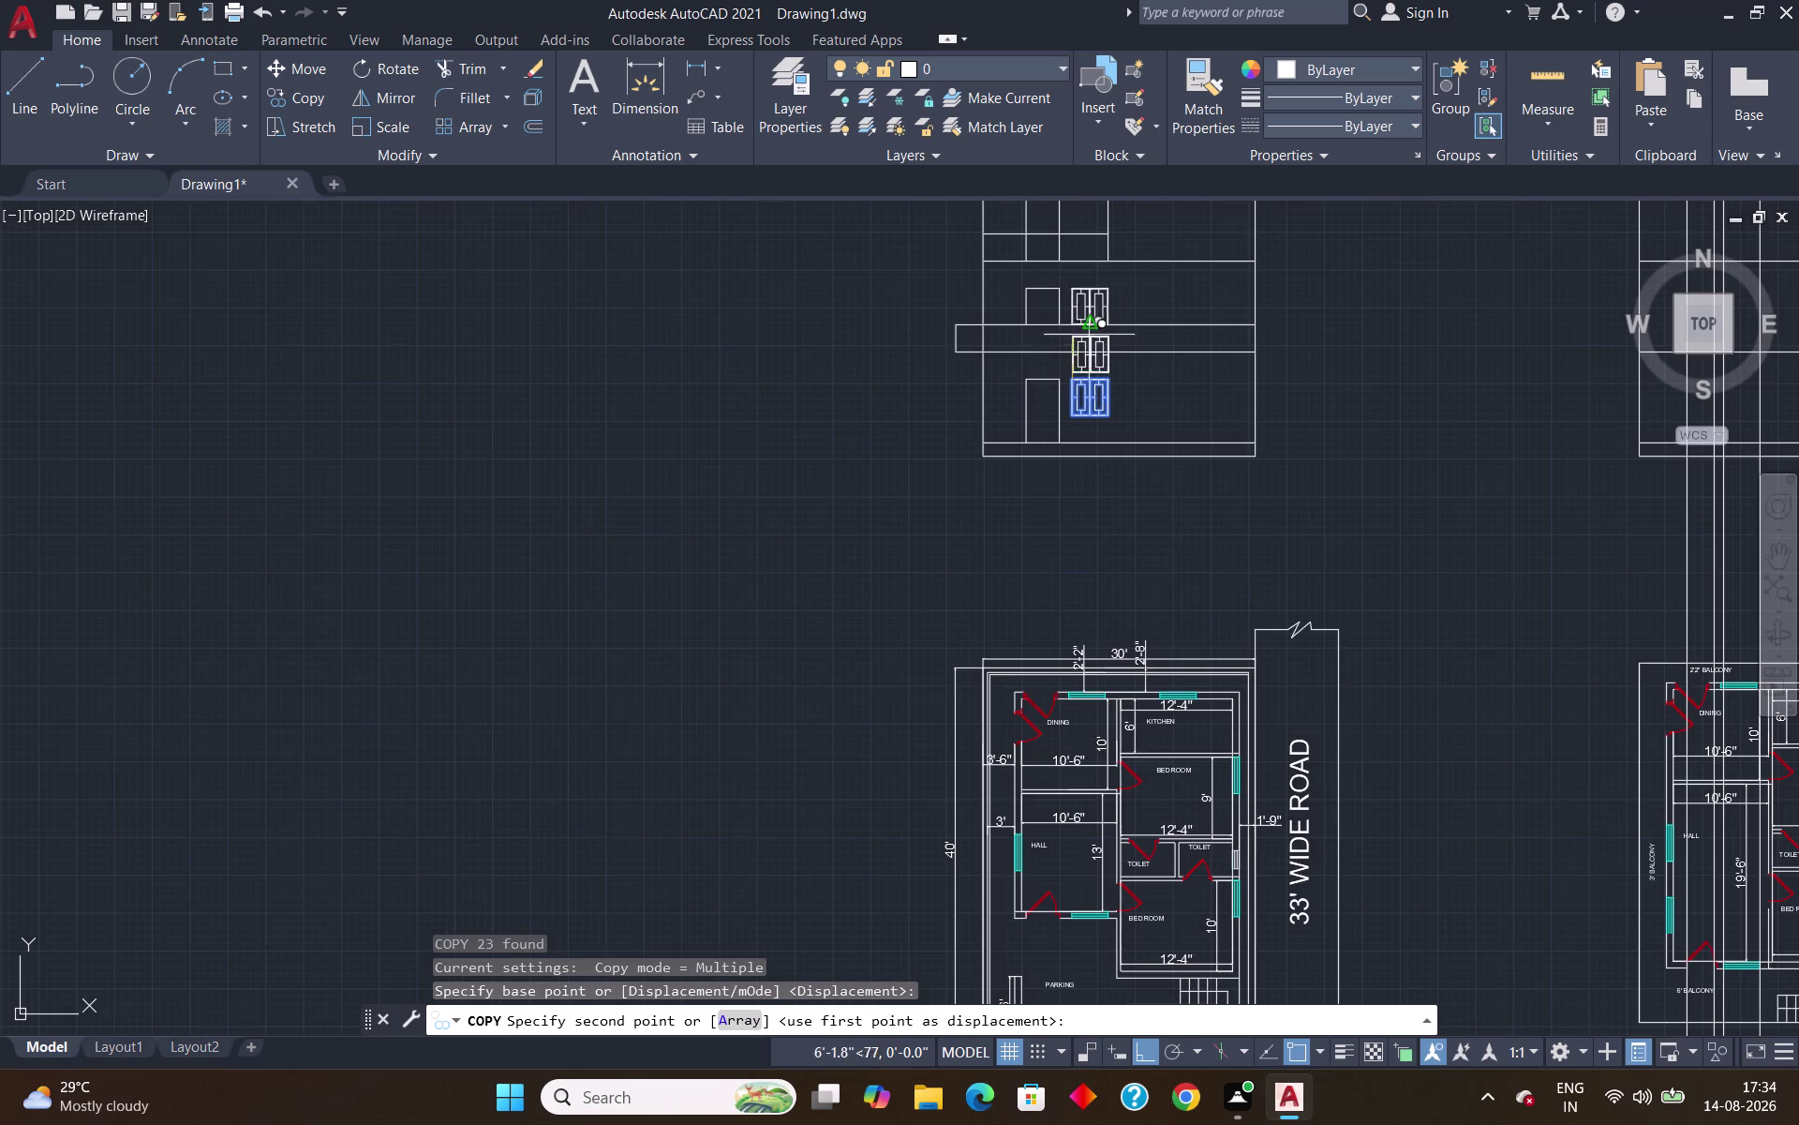
middle_drag(1110, 236, 1177, 572)
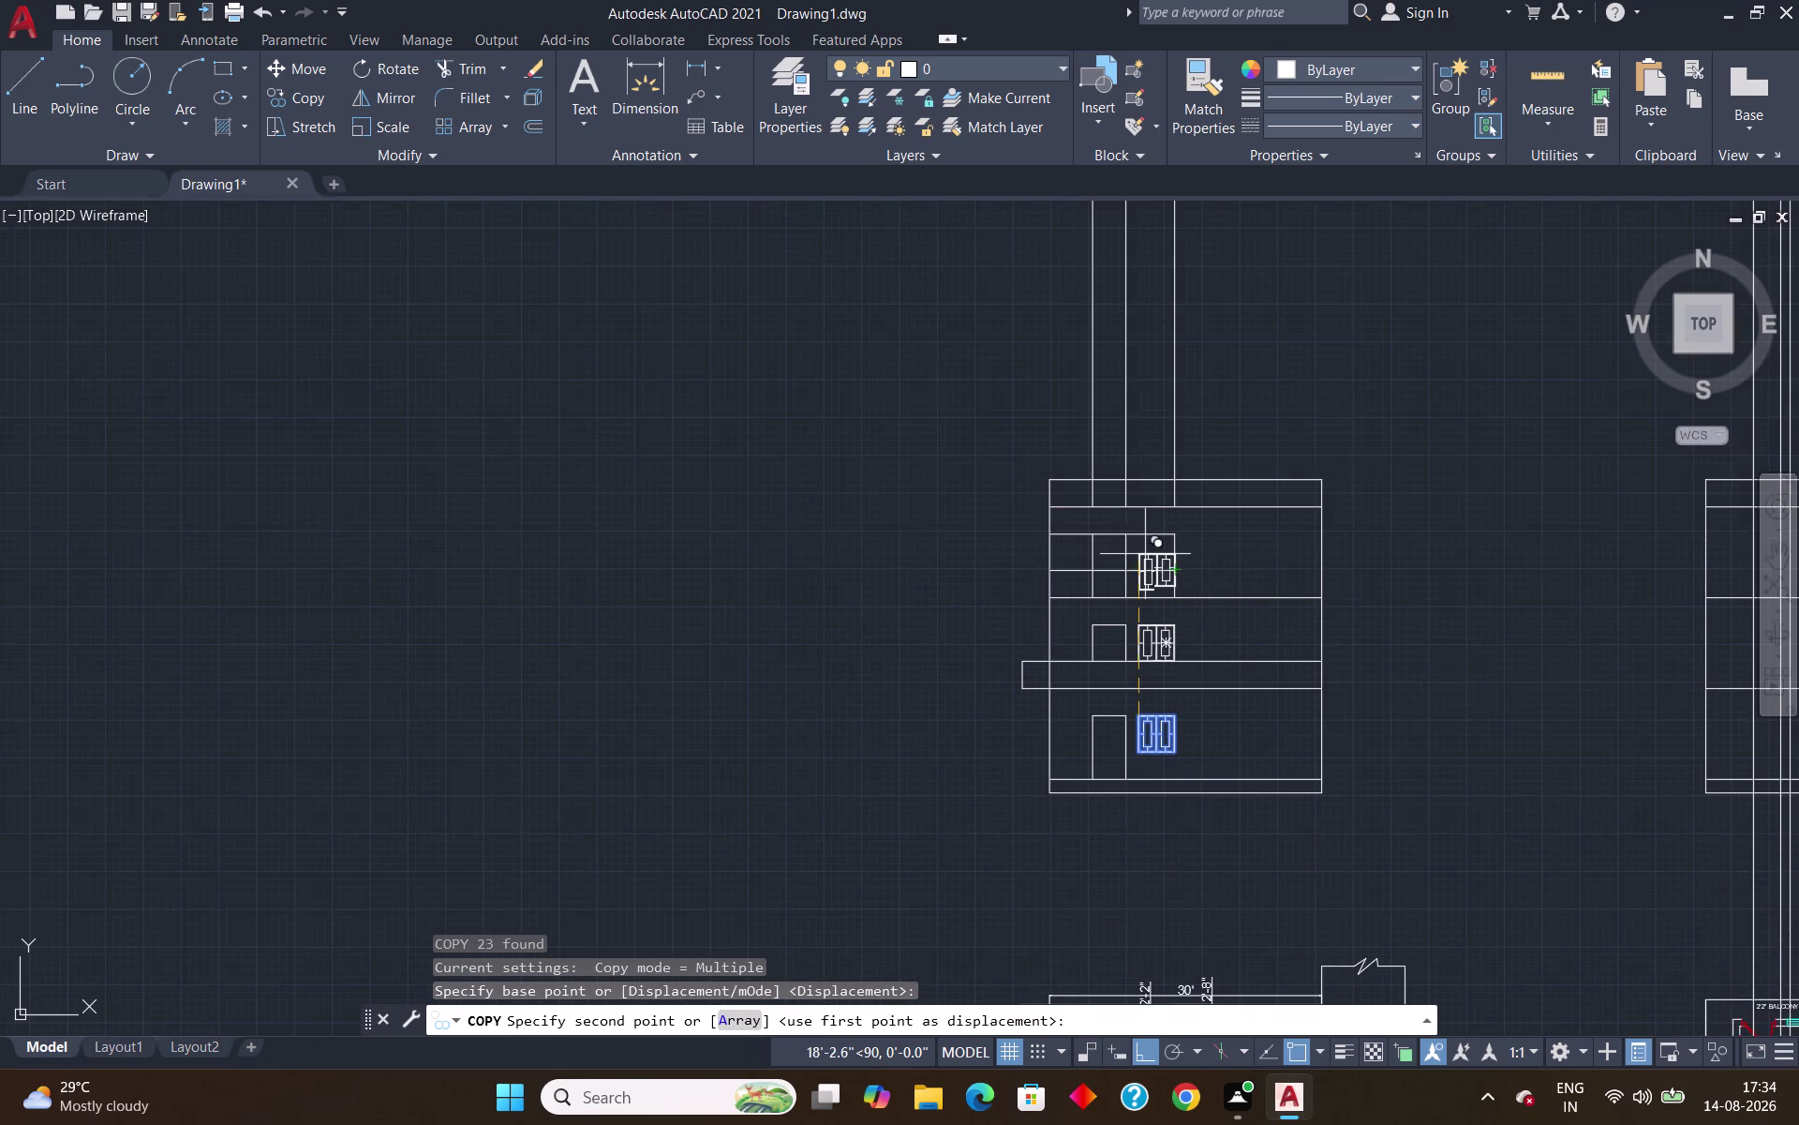
scroll(up, 3)
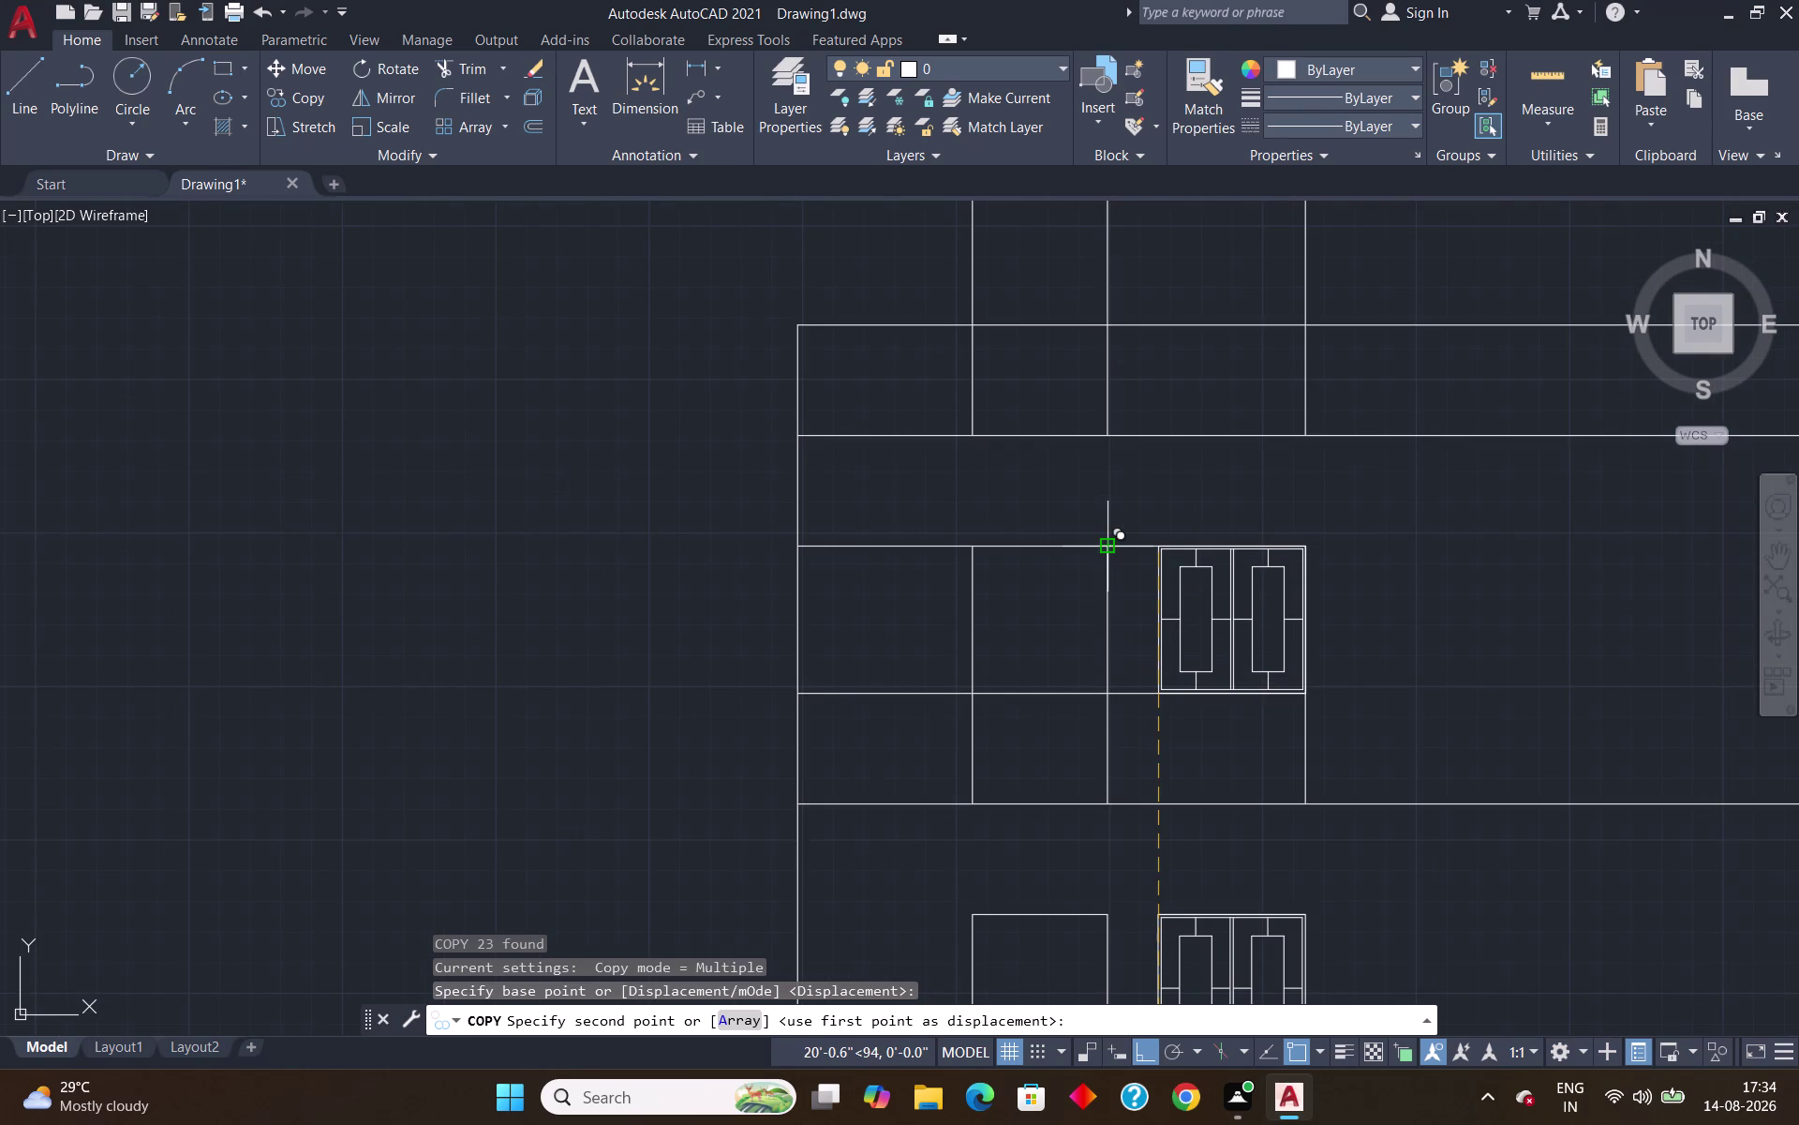
key(Escape)
scroll(down, 3)
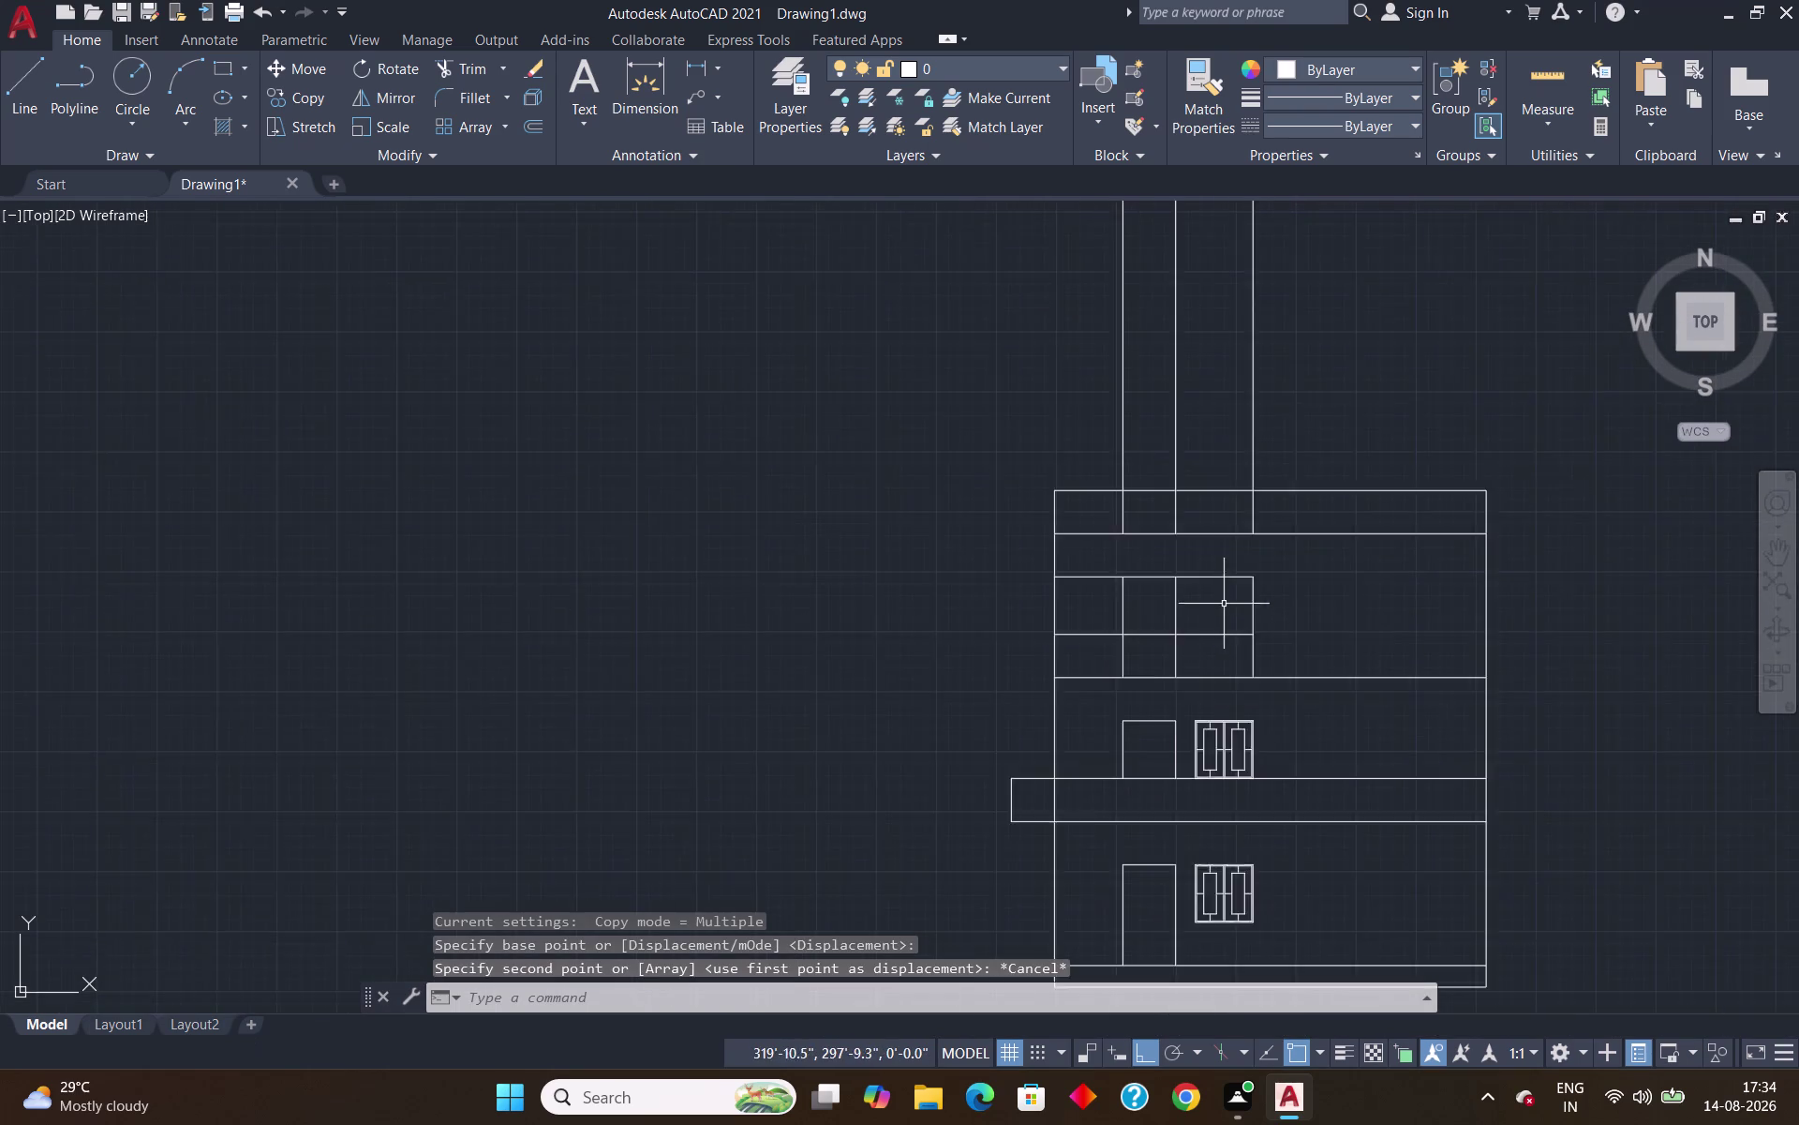
scroll(down, 3)
scroll(up, 3)
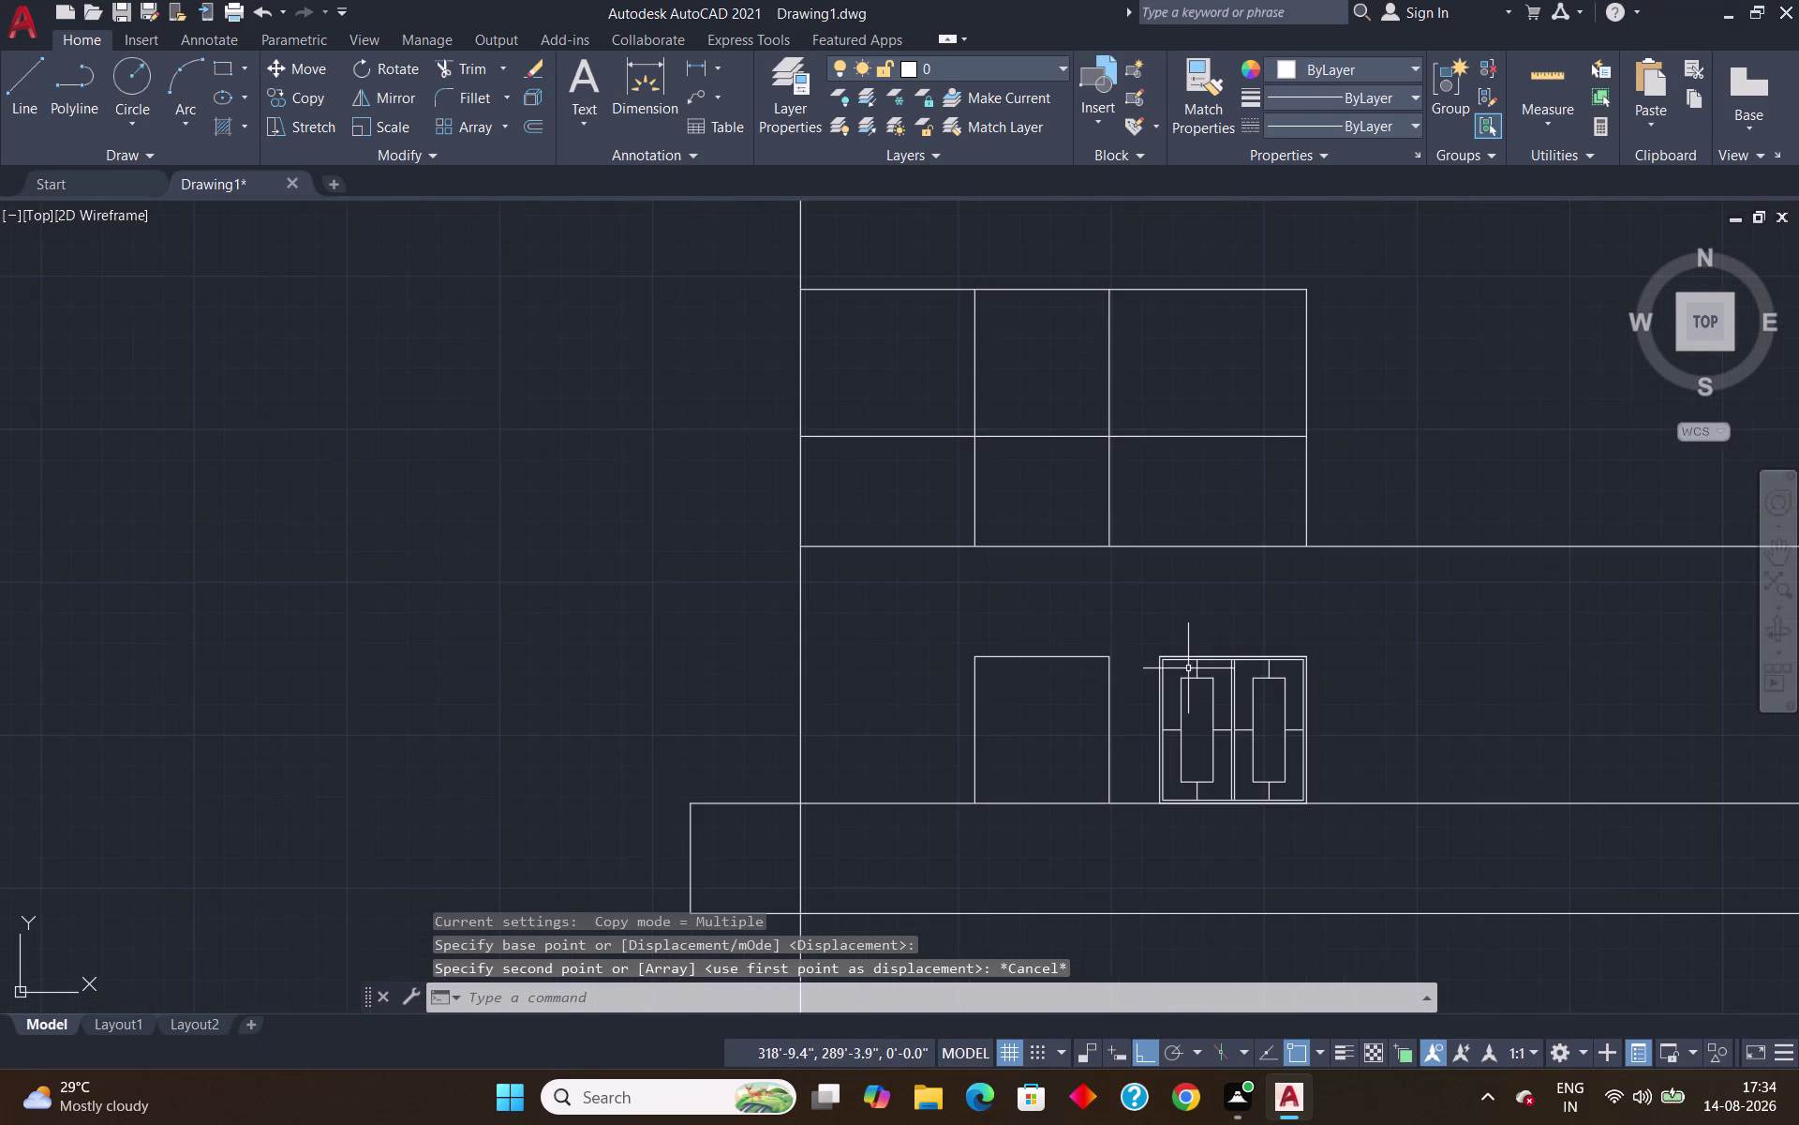
scroll(up, 3)
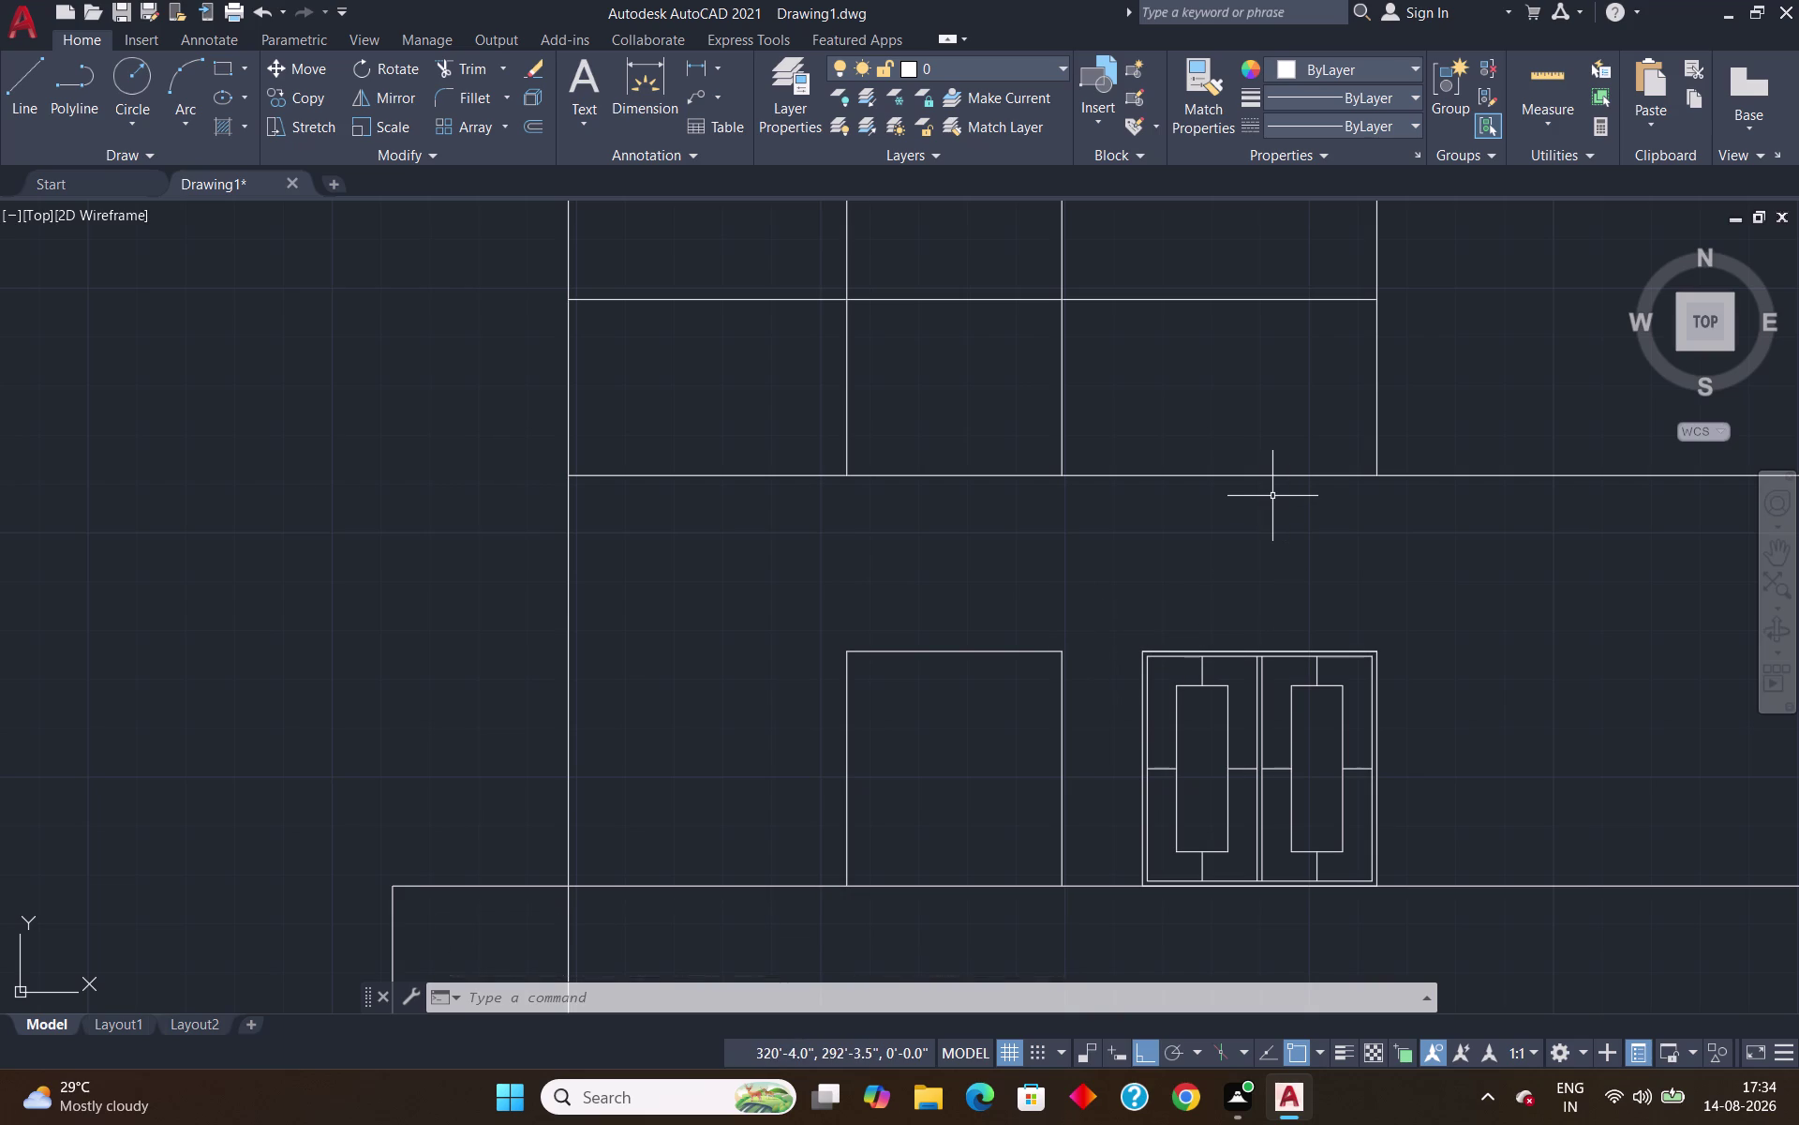
Extend the window's left edge line through the slab up into the top storey.
text(EX)
key(Return)
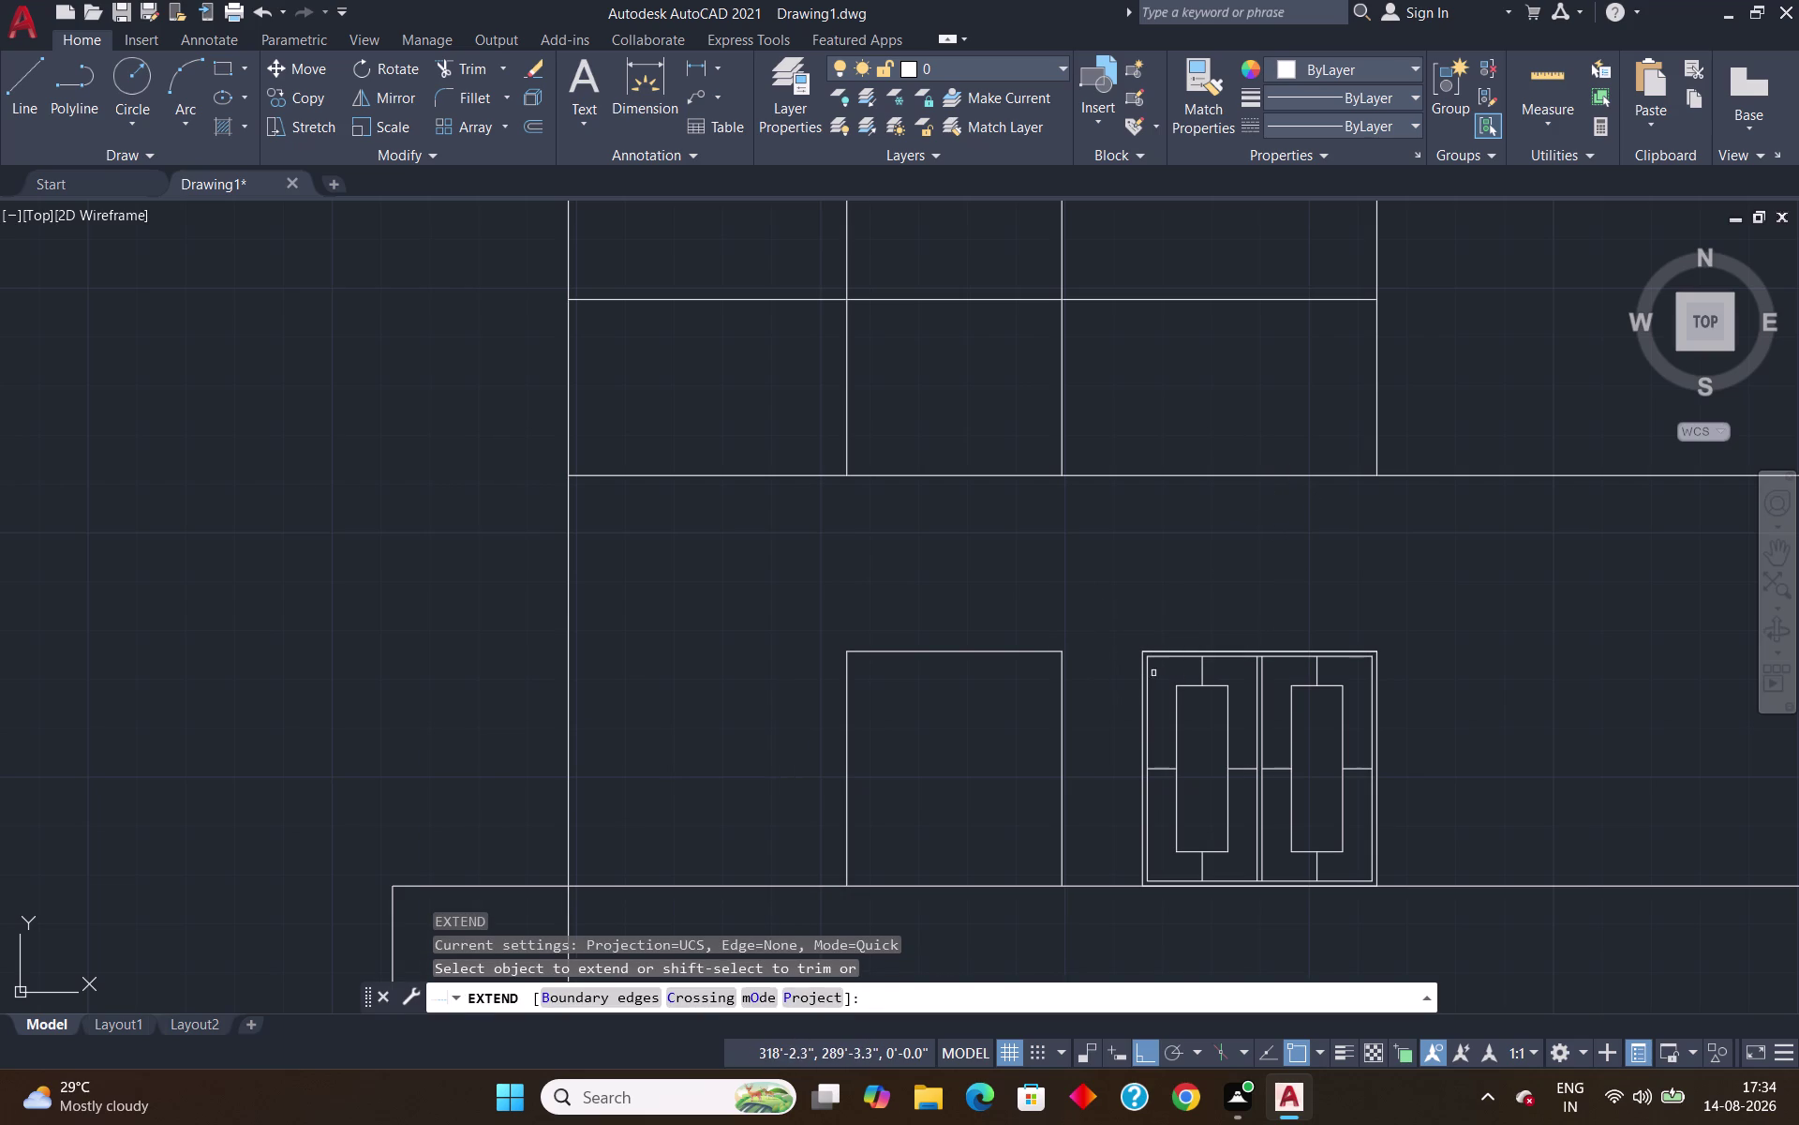
click(1143, 665)
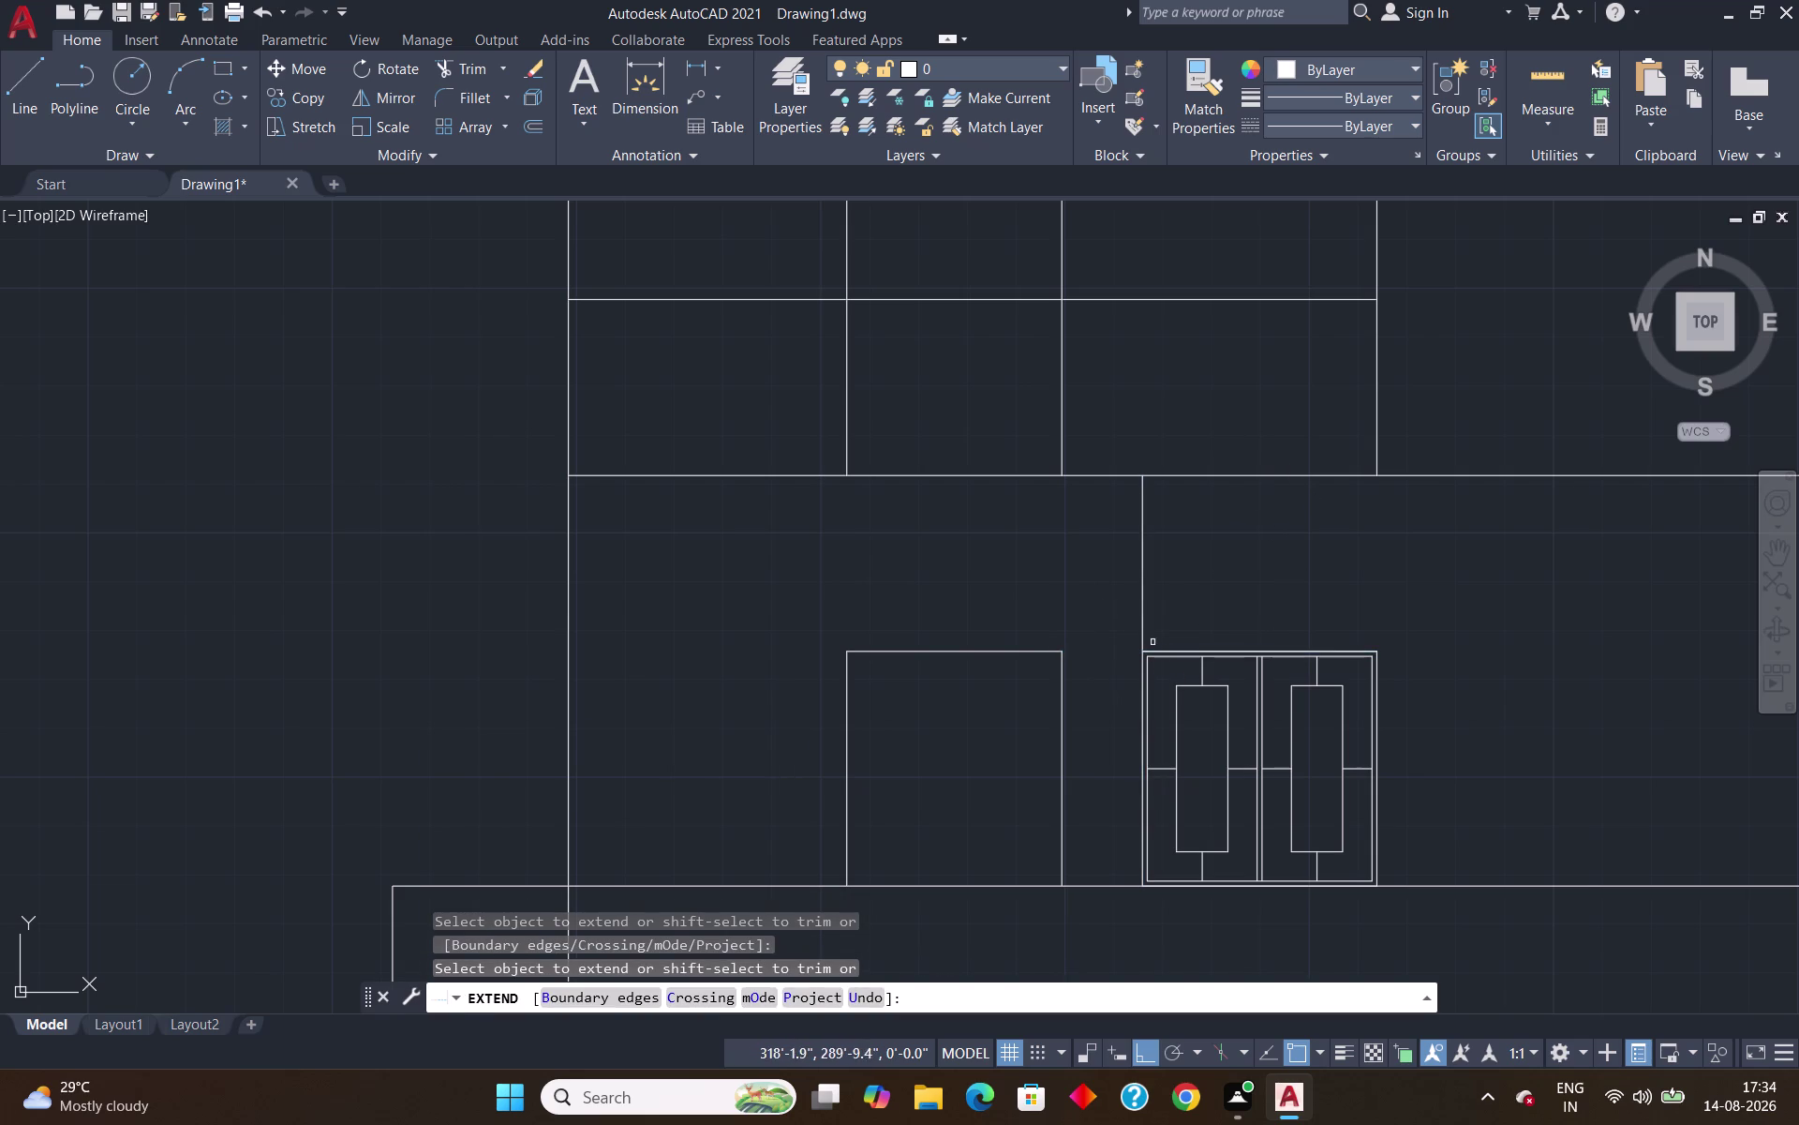
click(1143, 607)
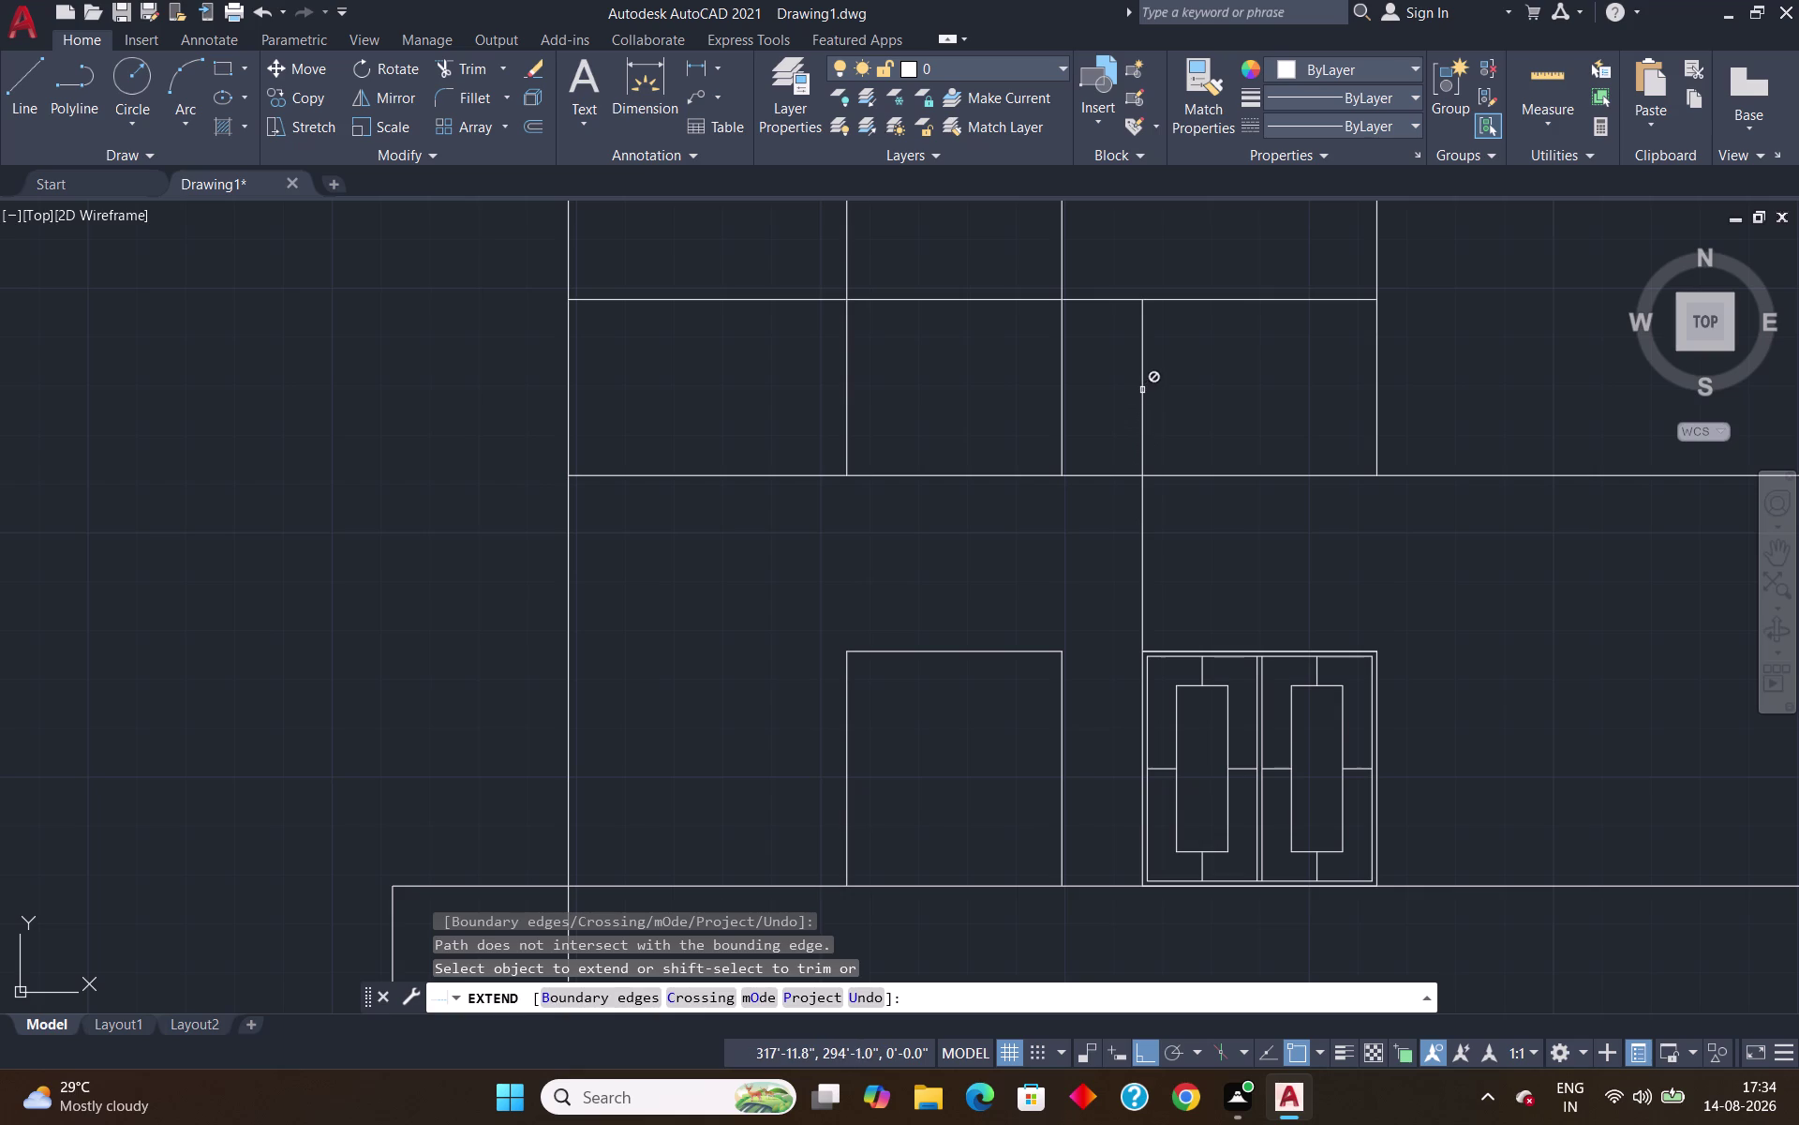
scroll(down, 3)
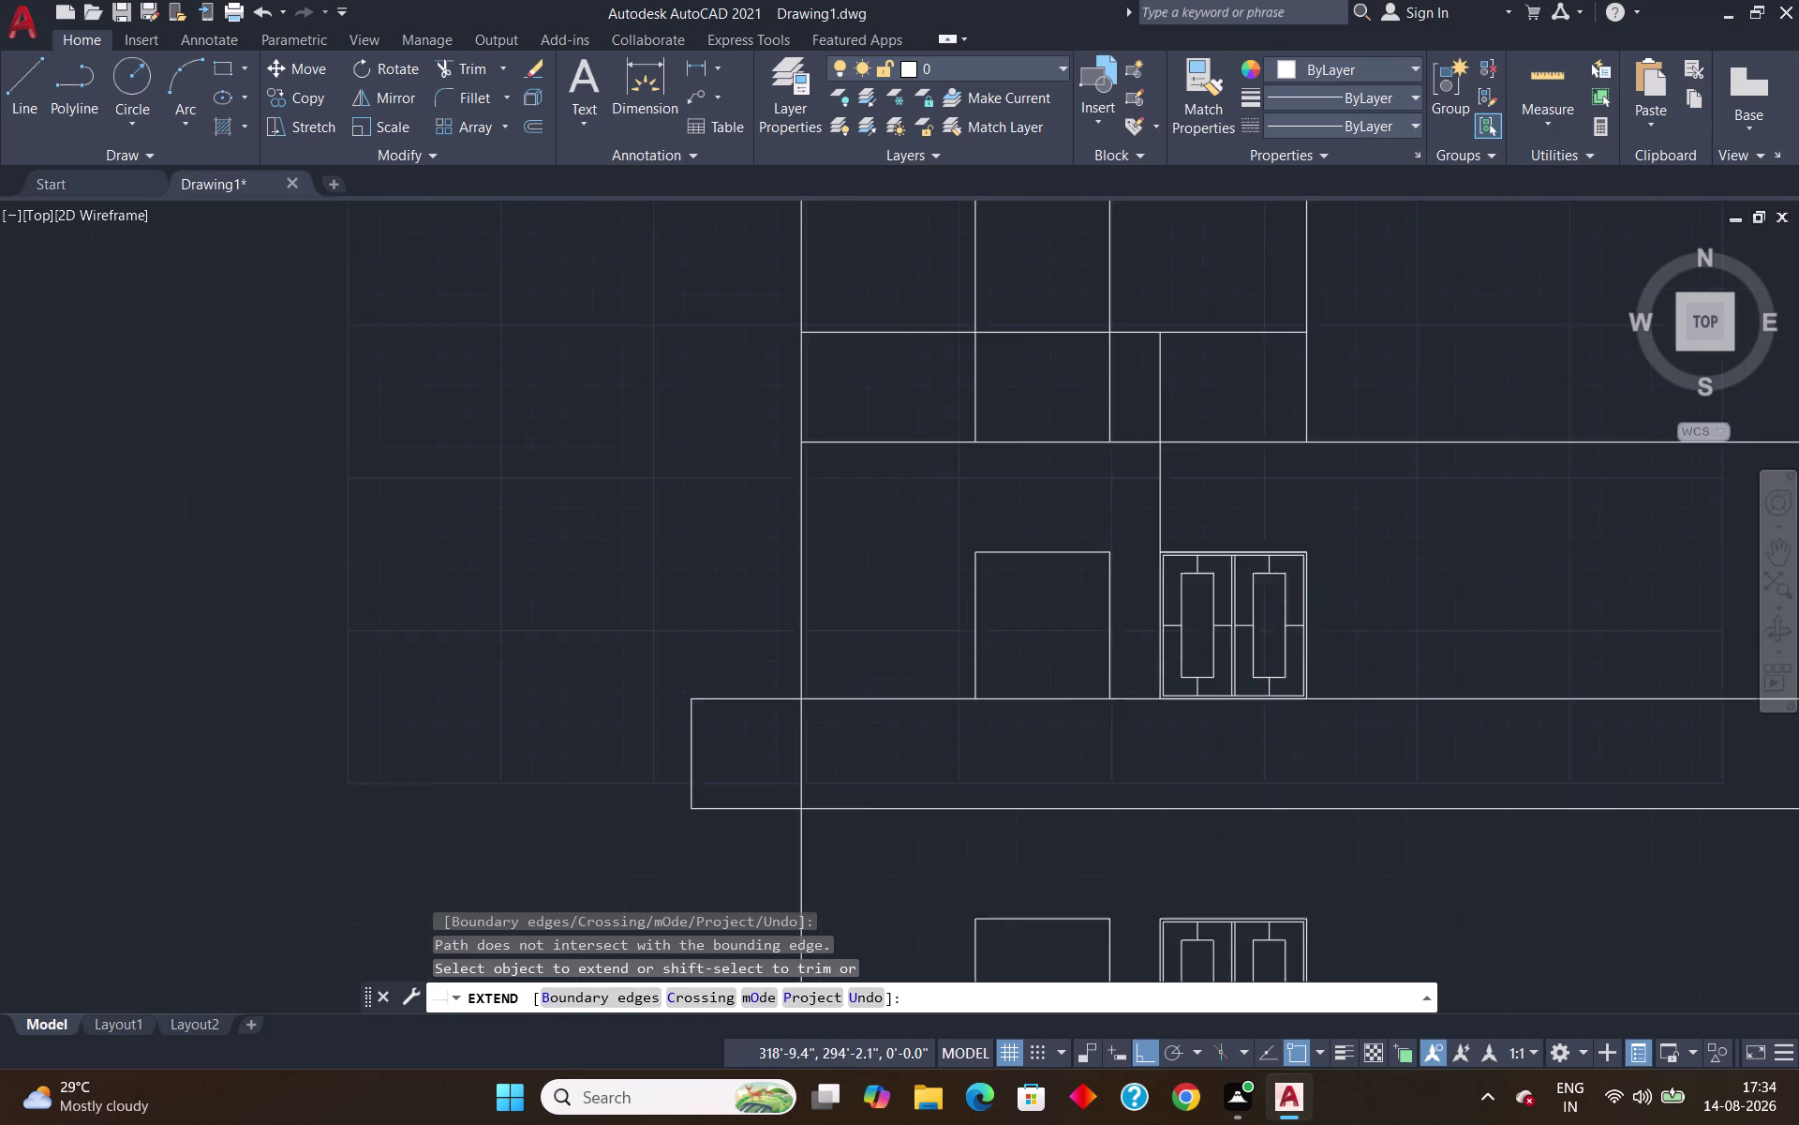
scroll(down, 3)
scroll(up, 3)
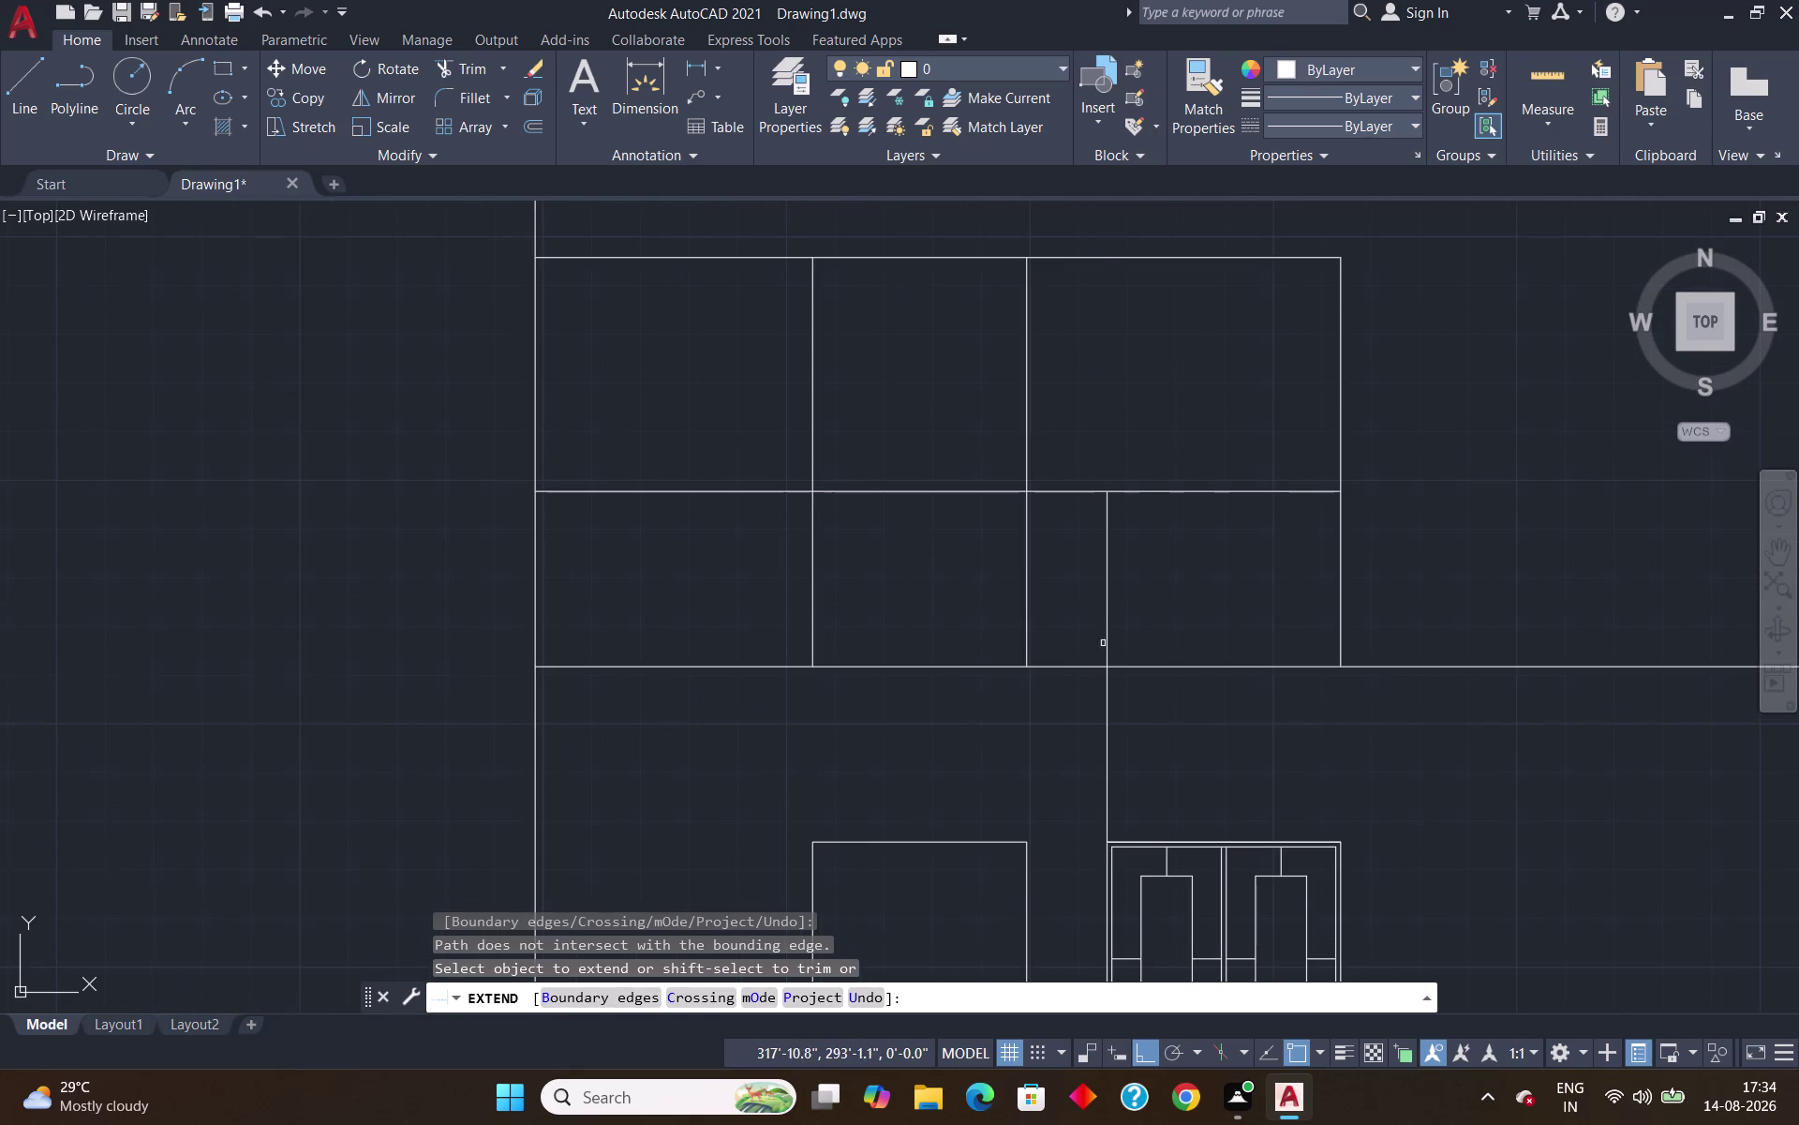
click(1110, 735)
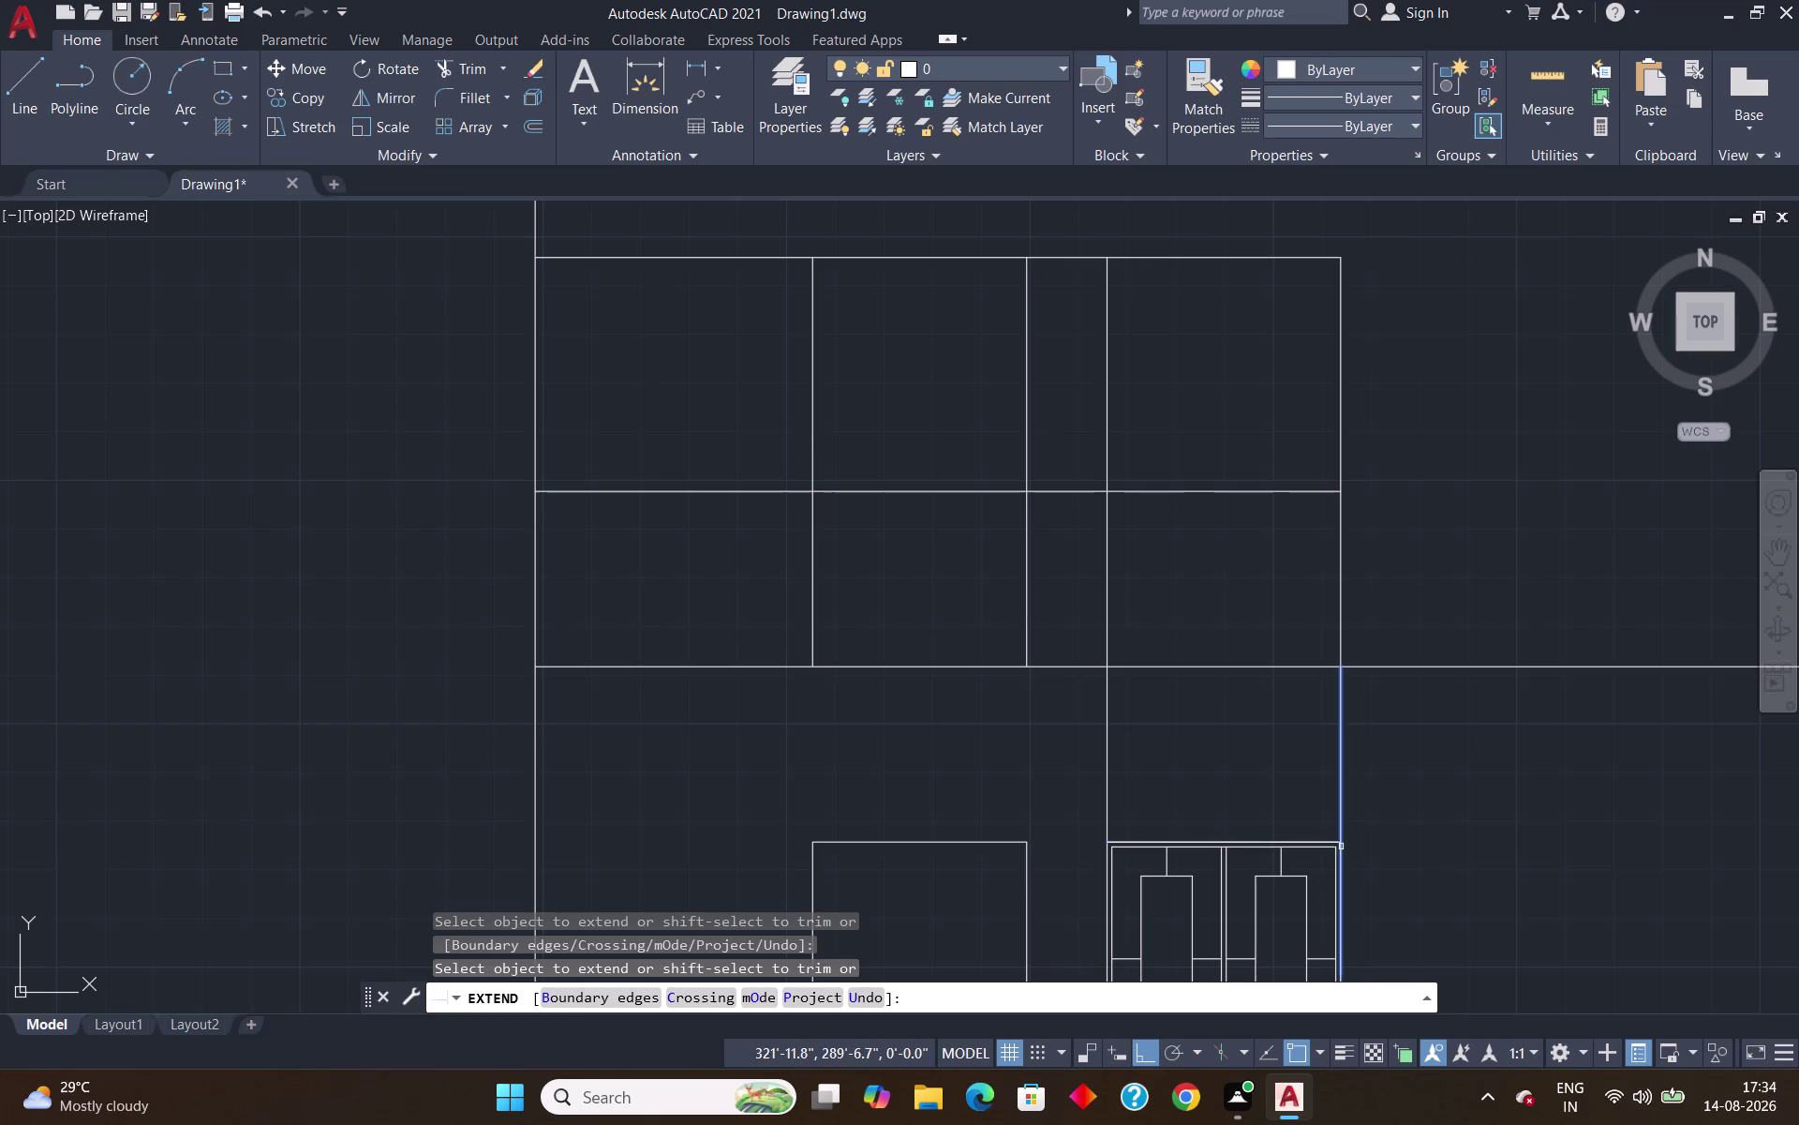
key(Escape)
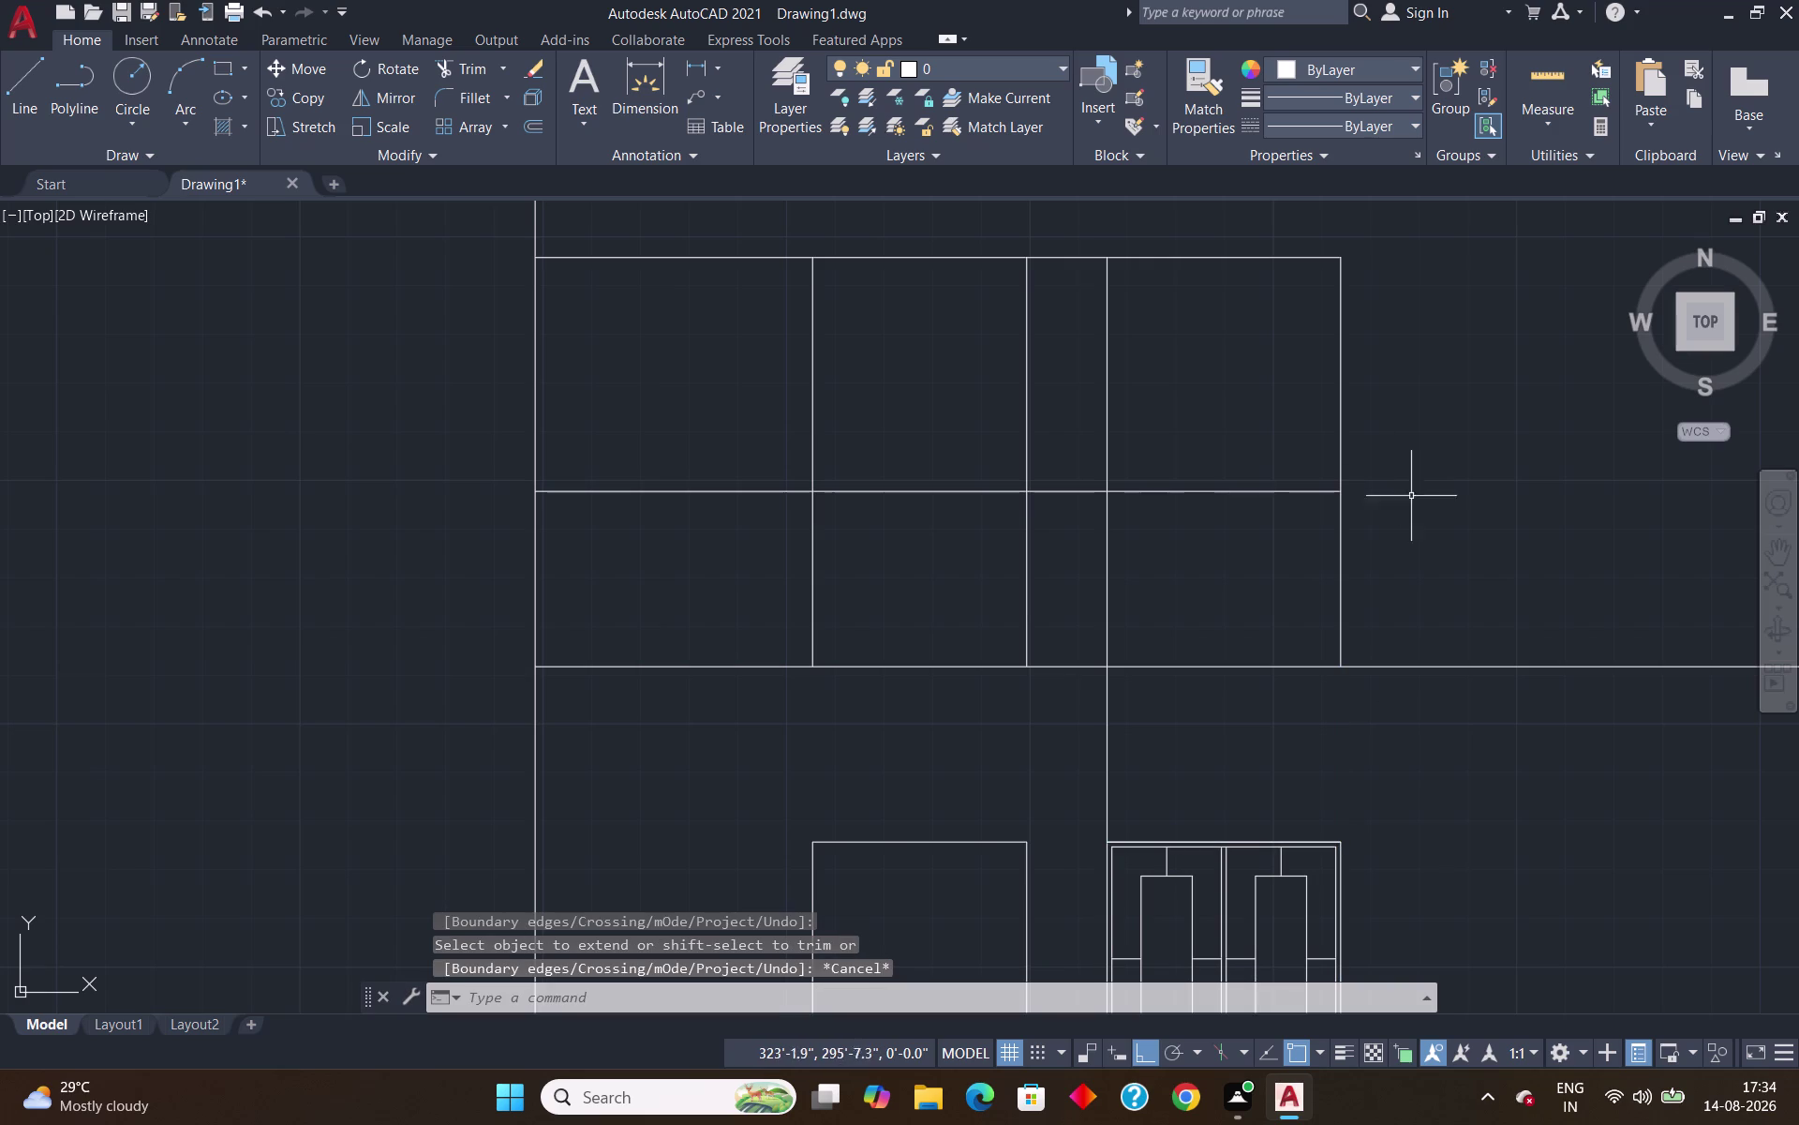
scroll(down, 3)
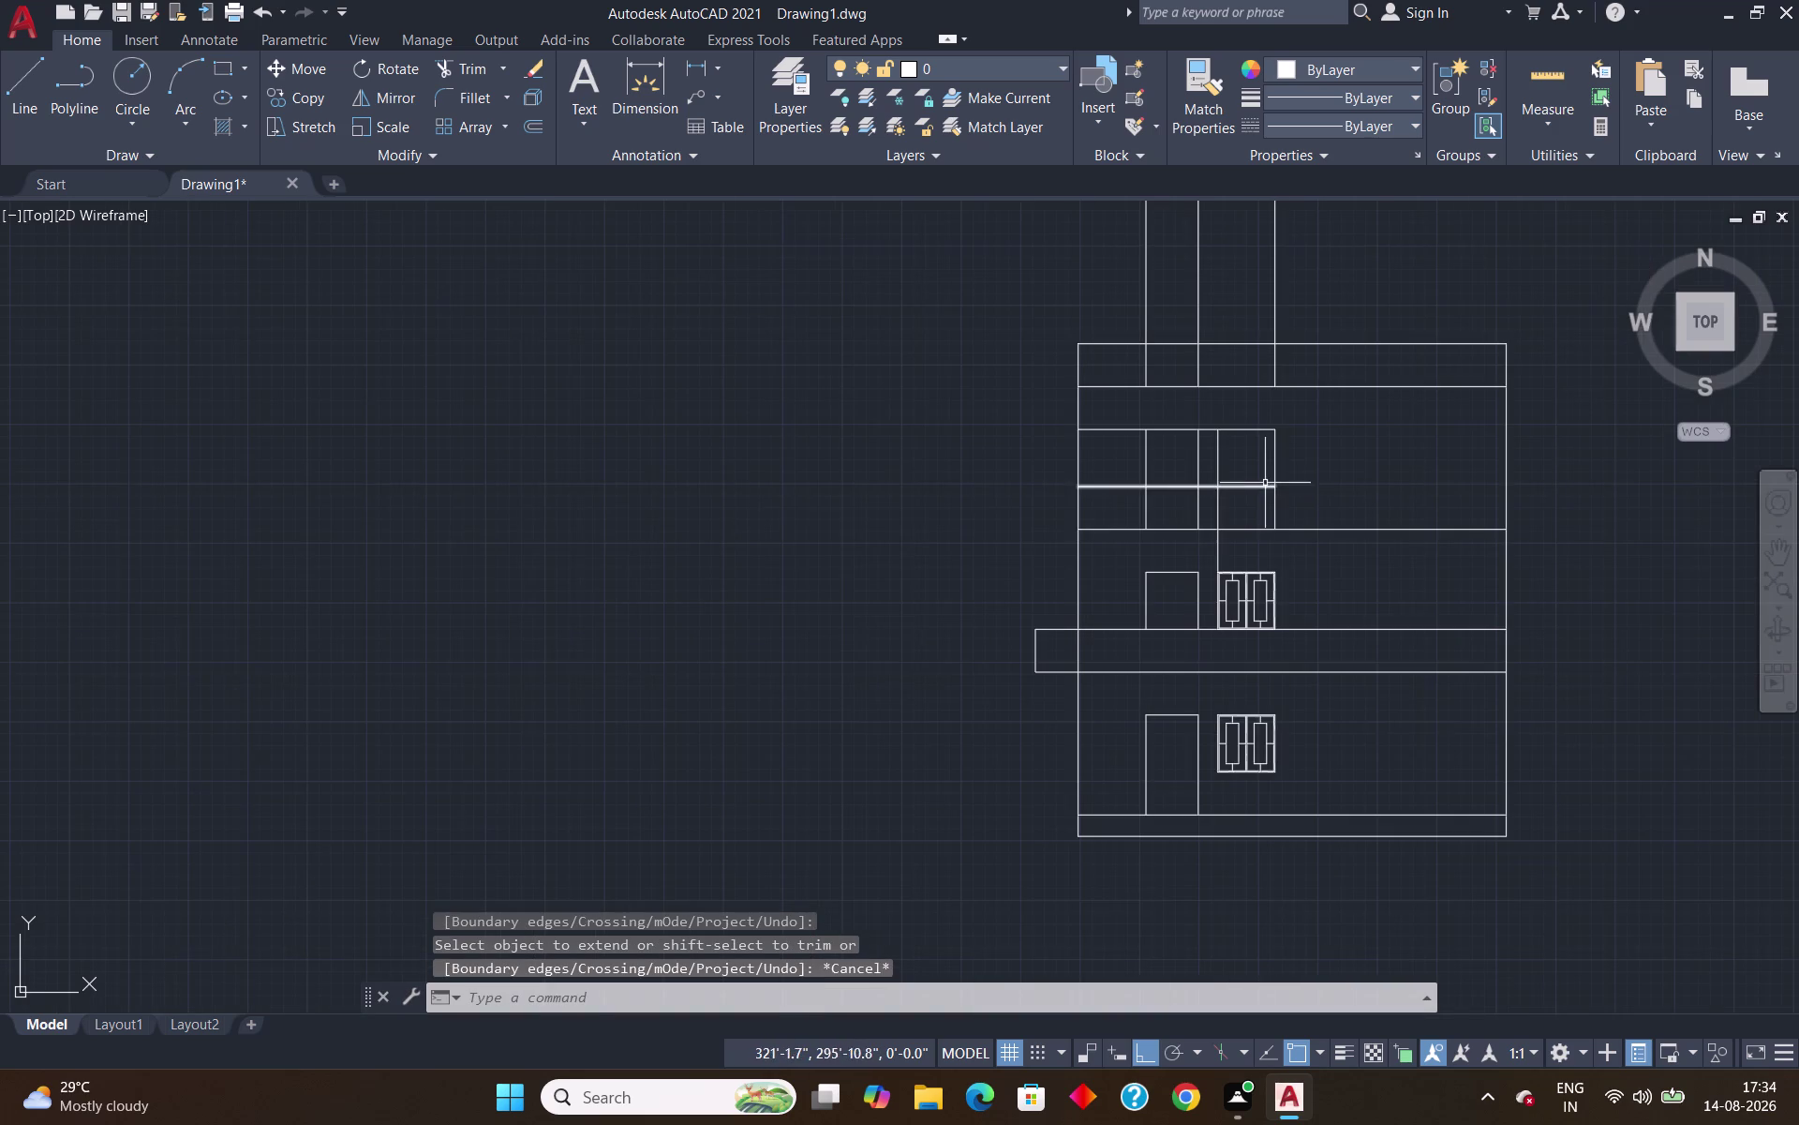
click(1286, 698)
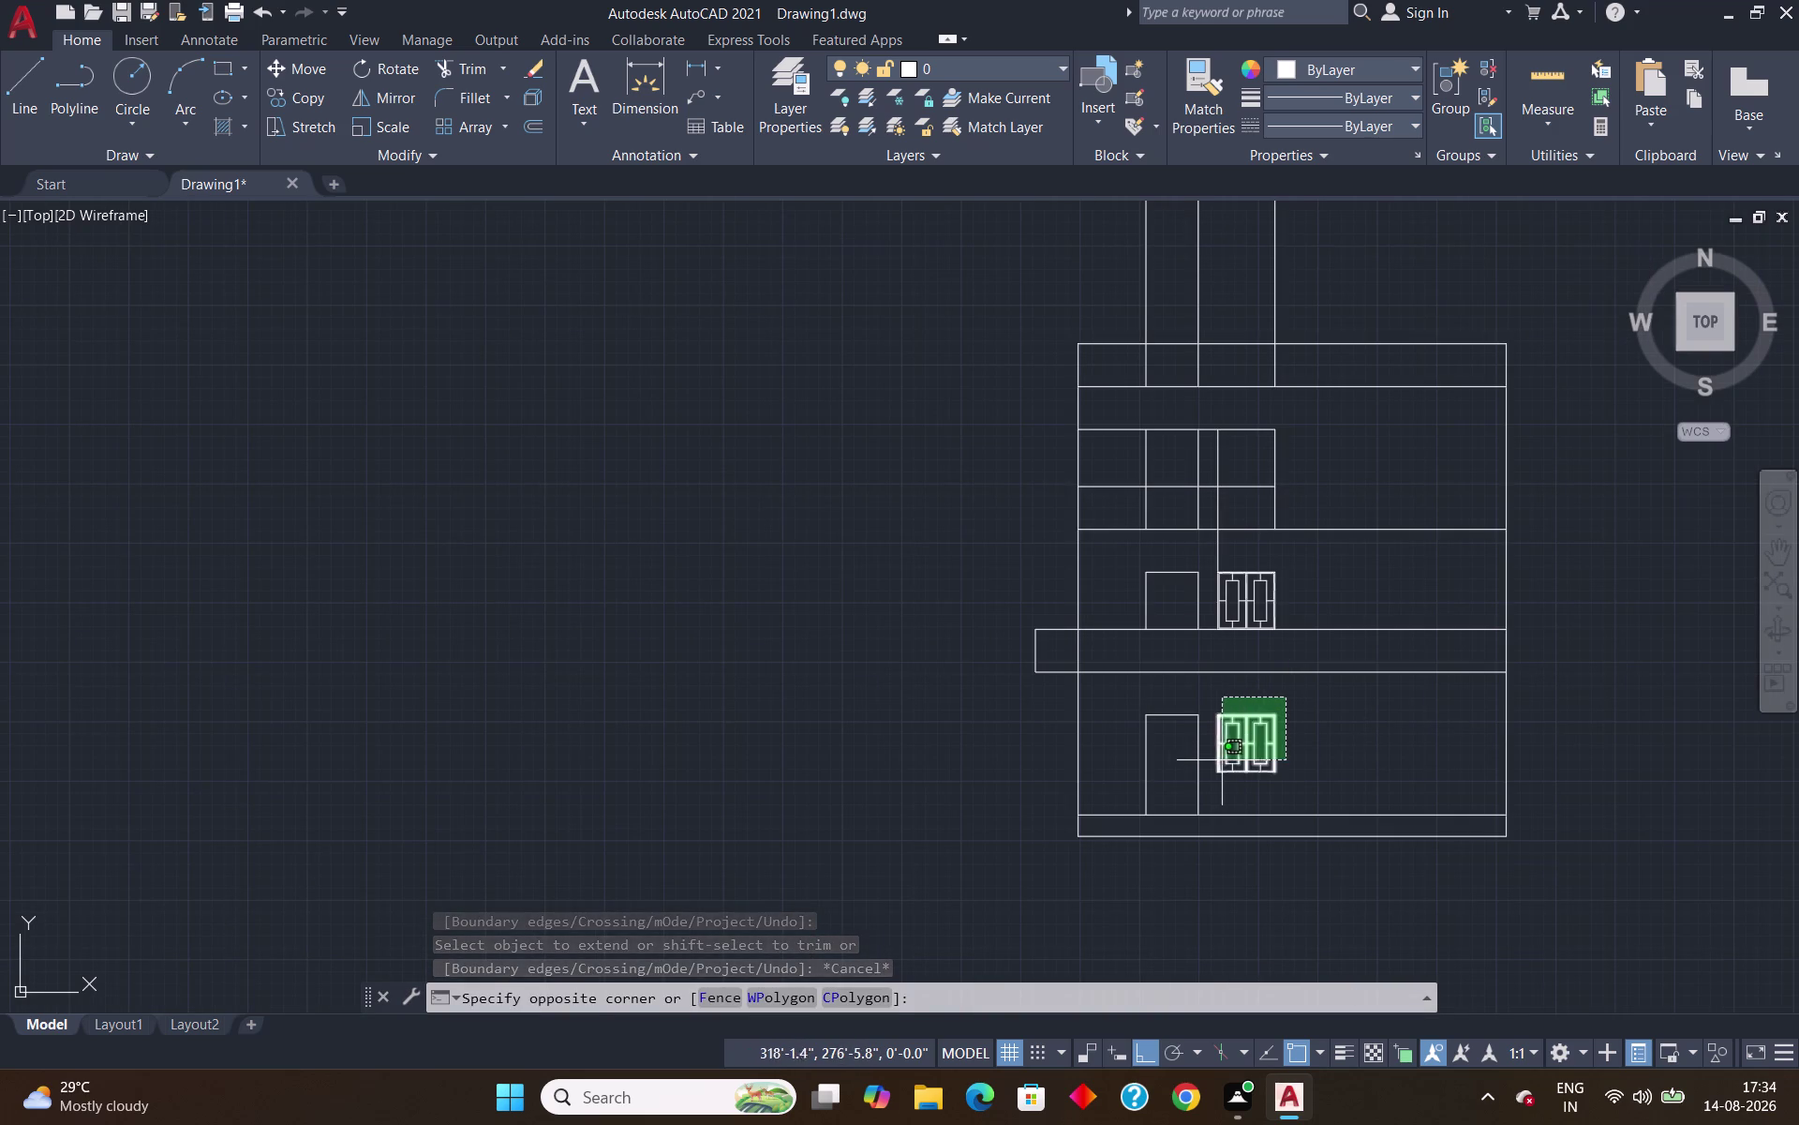
Select the ground-floor window and copy it from its top-left corner.
click(1231, 760)
key(Escape)
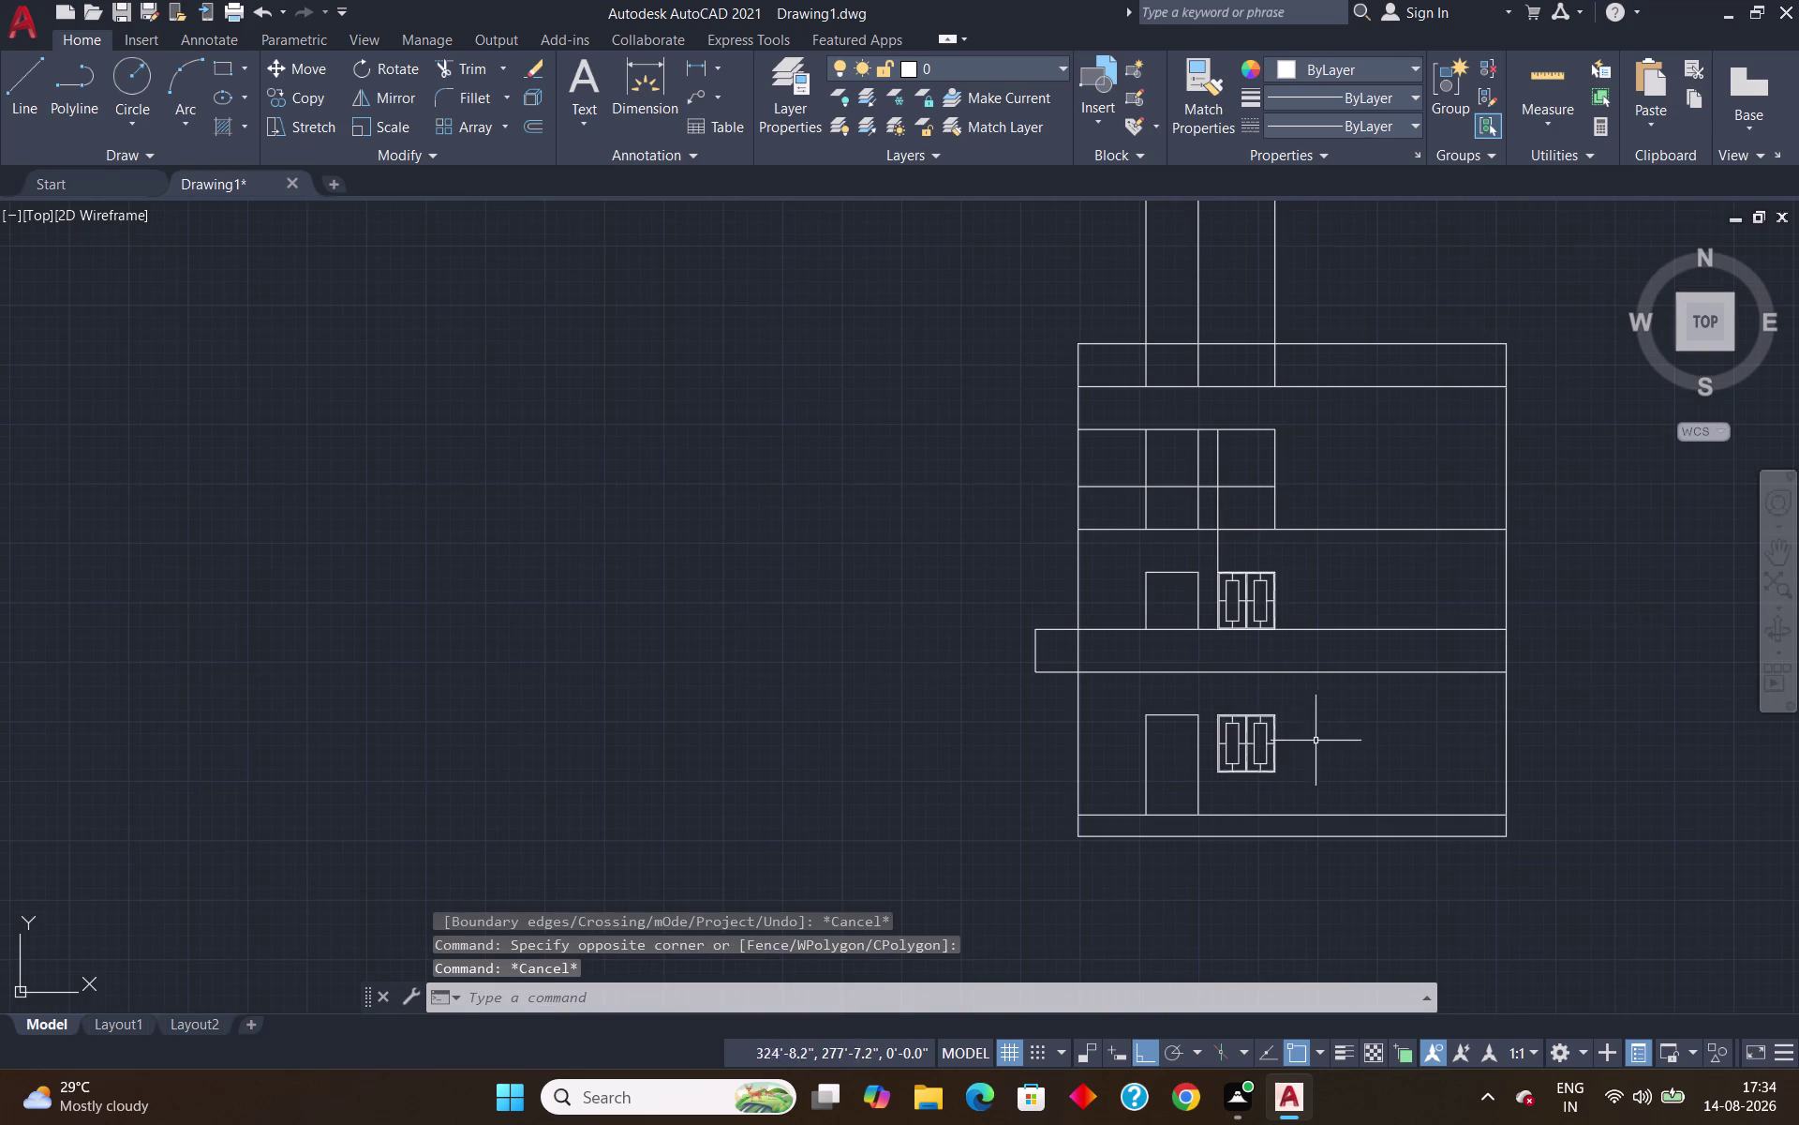
click(1309, 699)
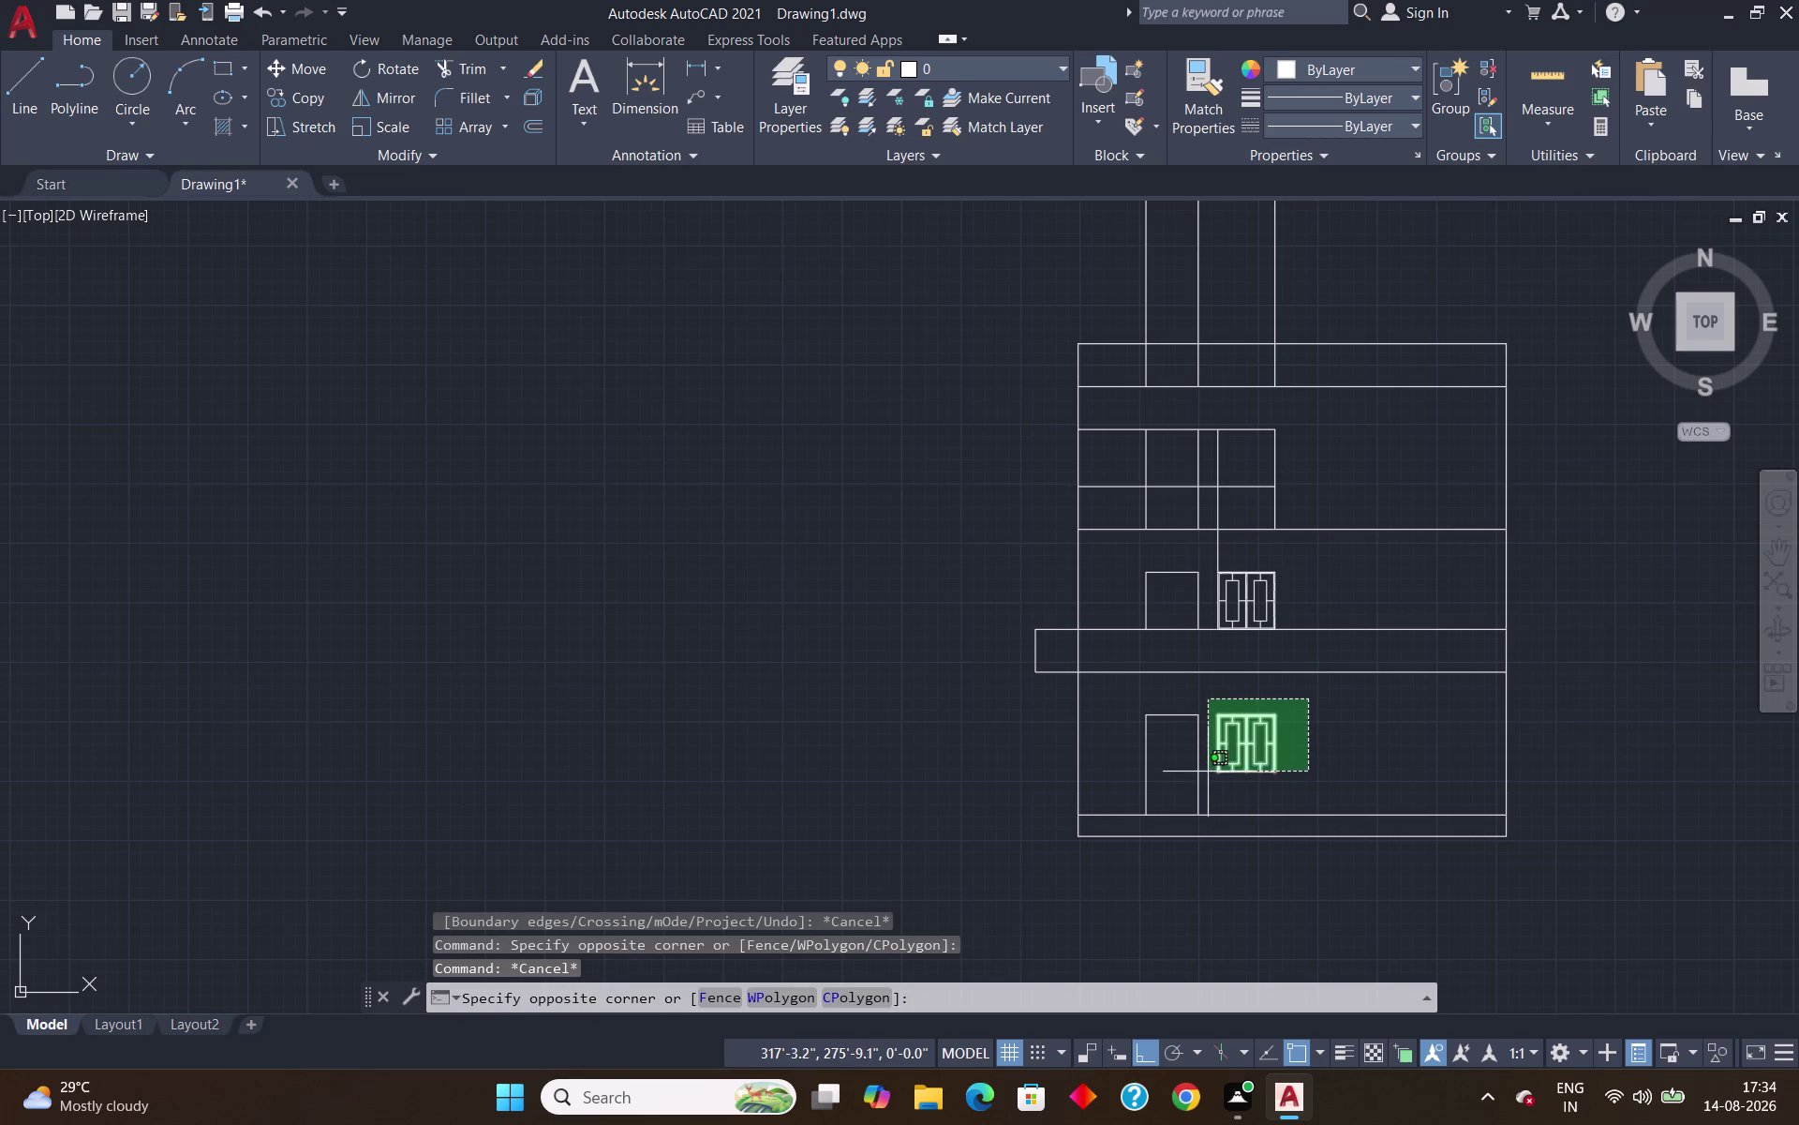
click(1208, 796)
key(c)
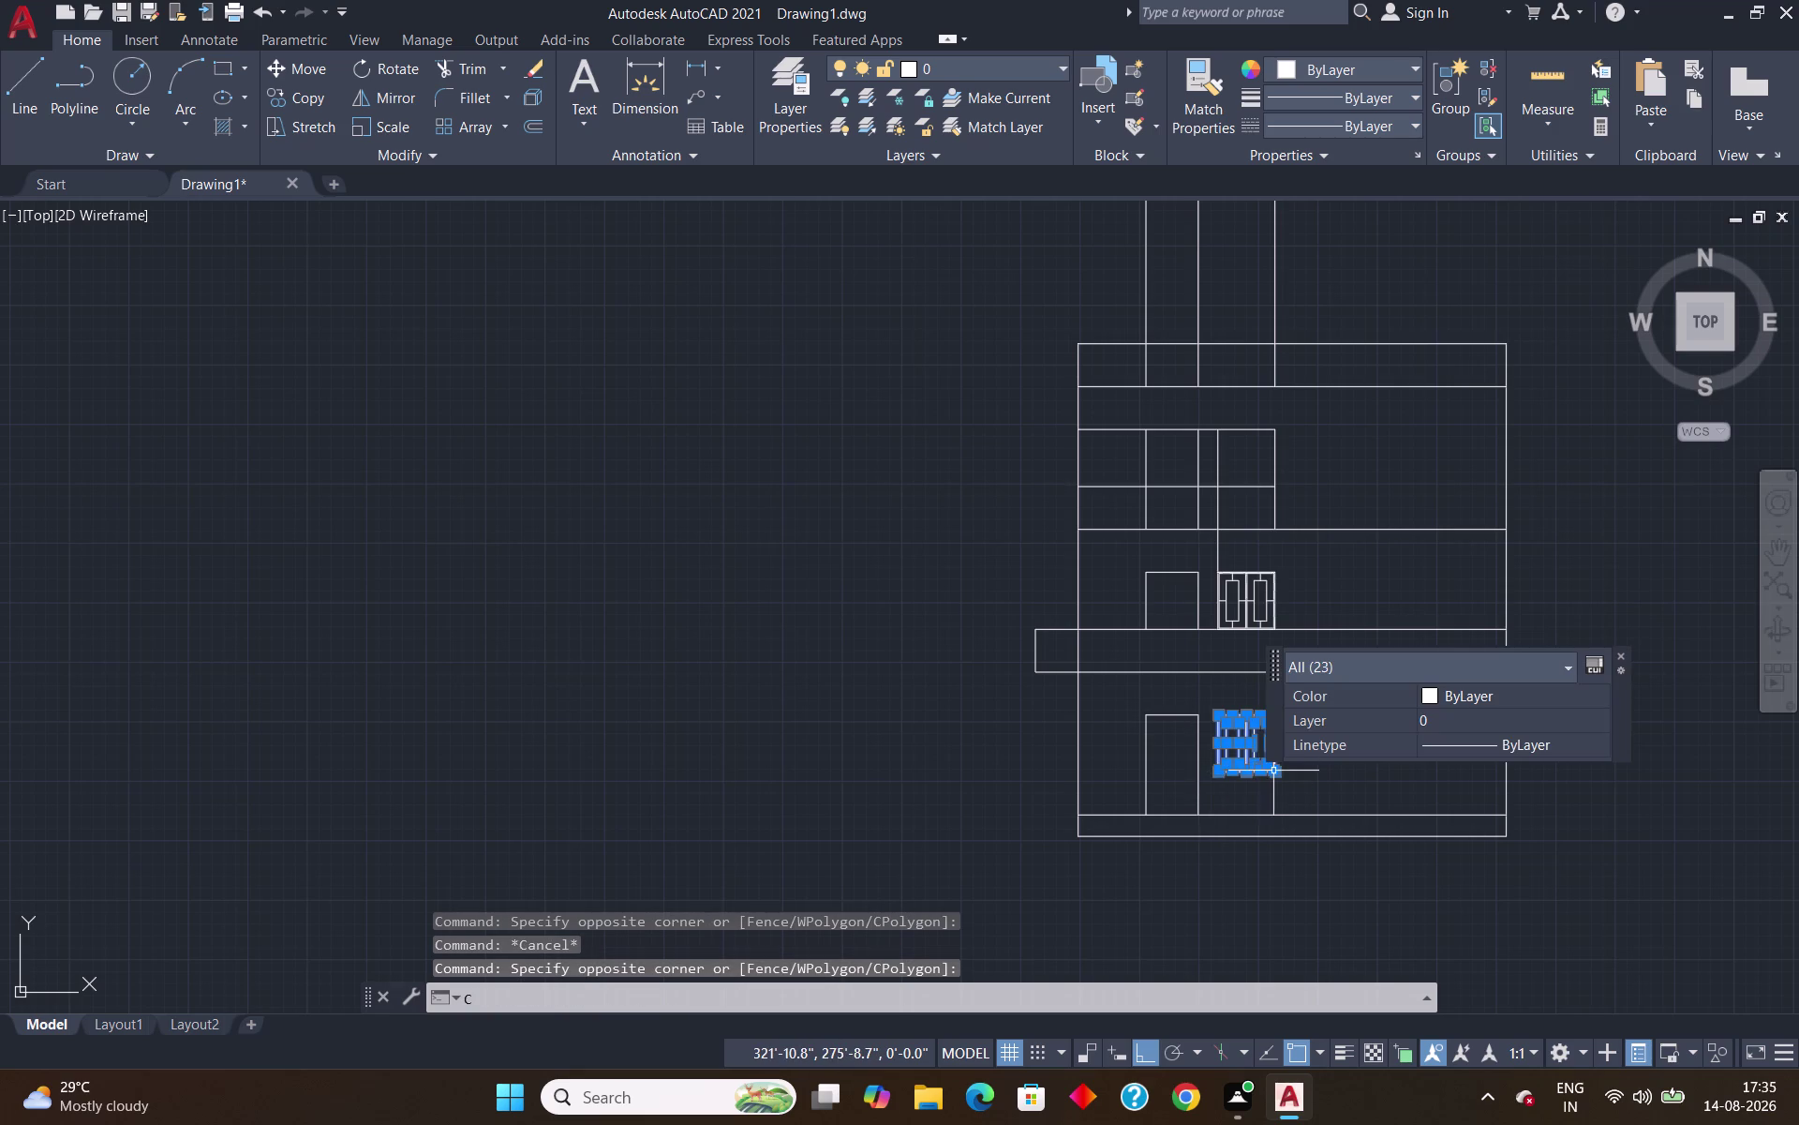
key(o)
key(Return)
scroll(up, 3)
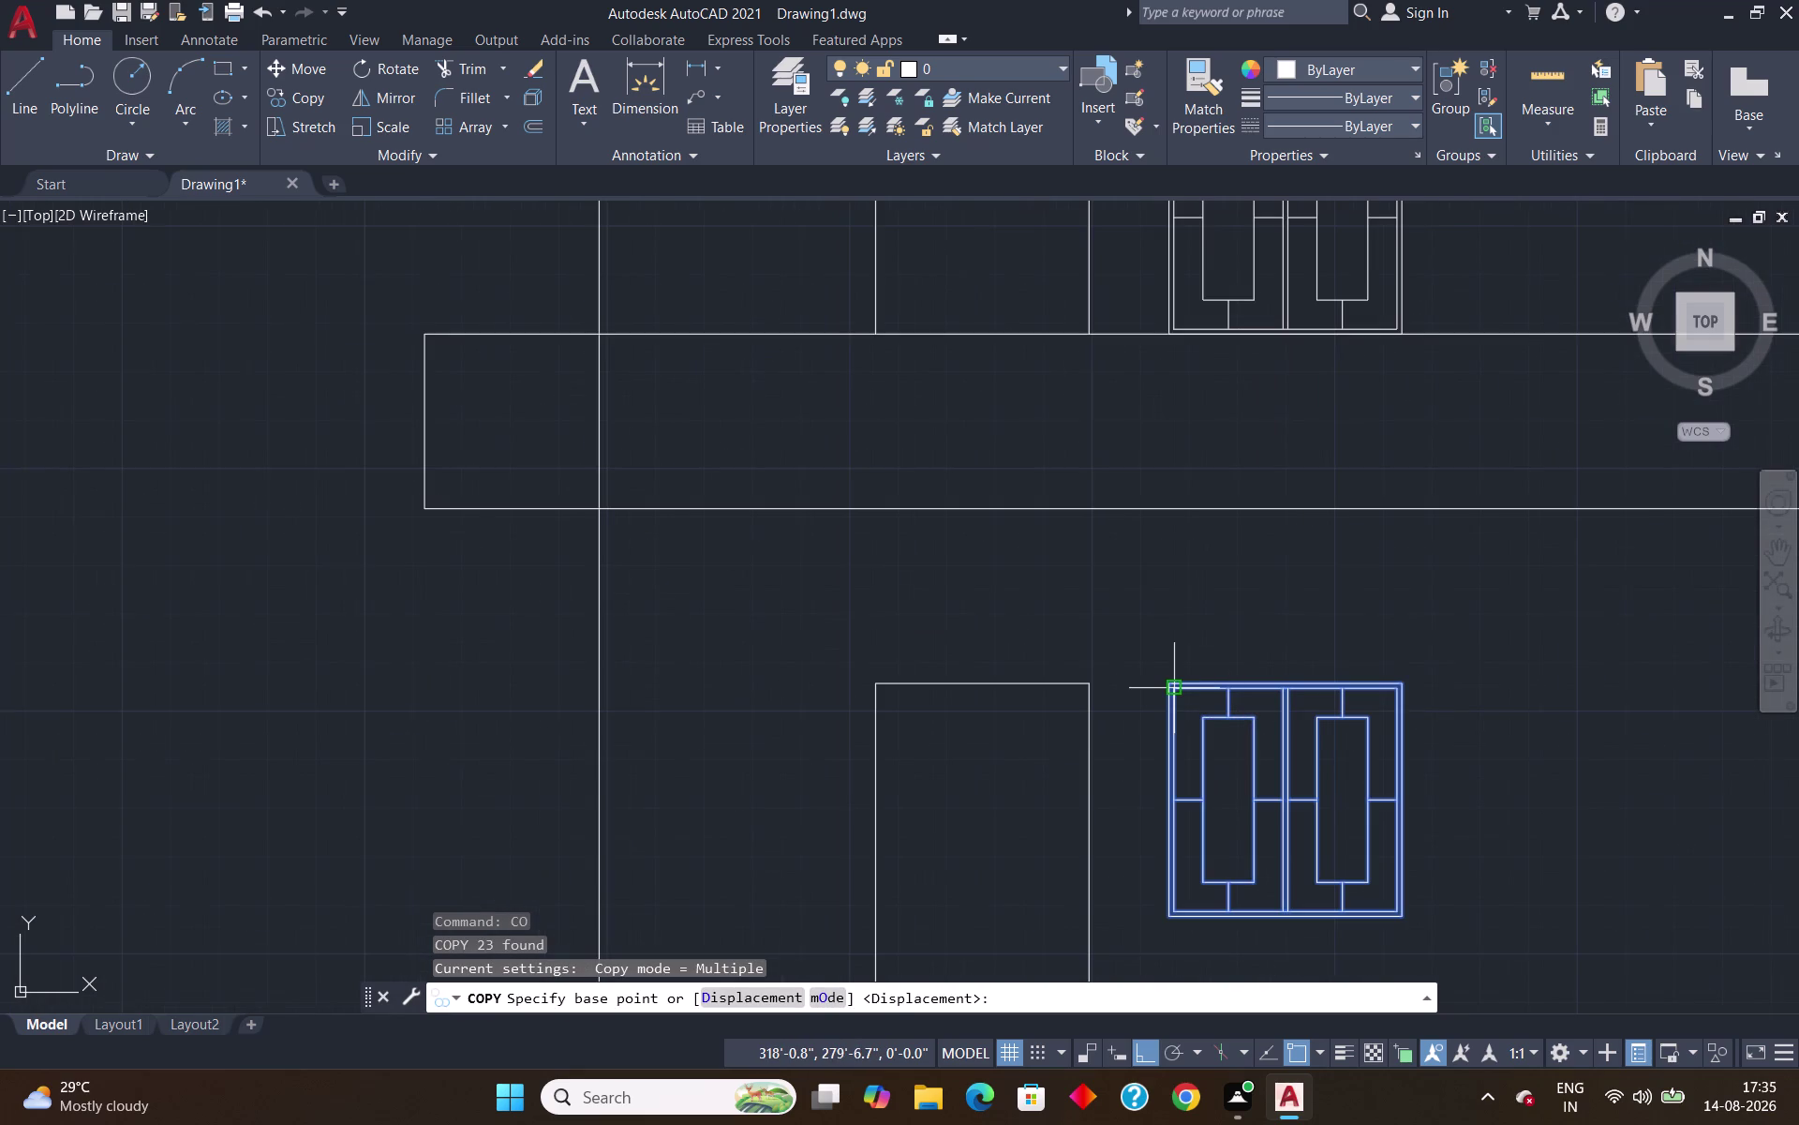
scroll(up, 3)
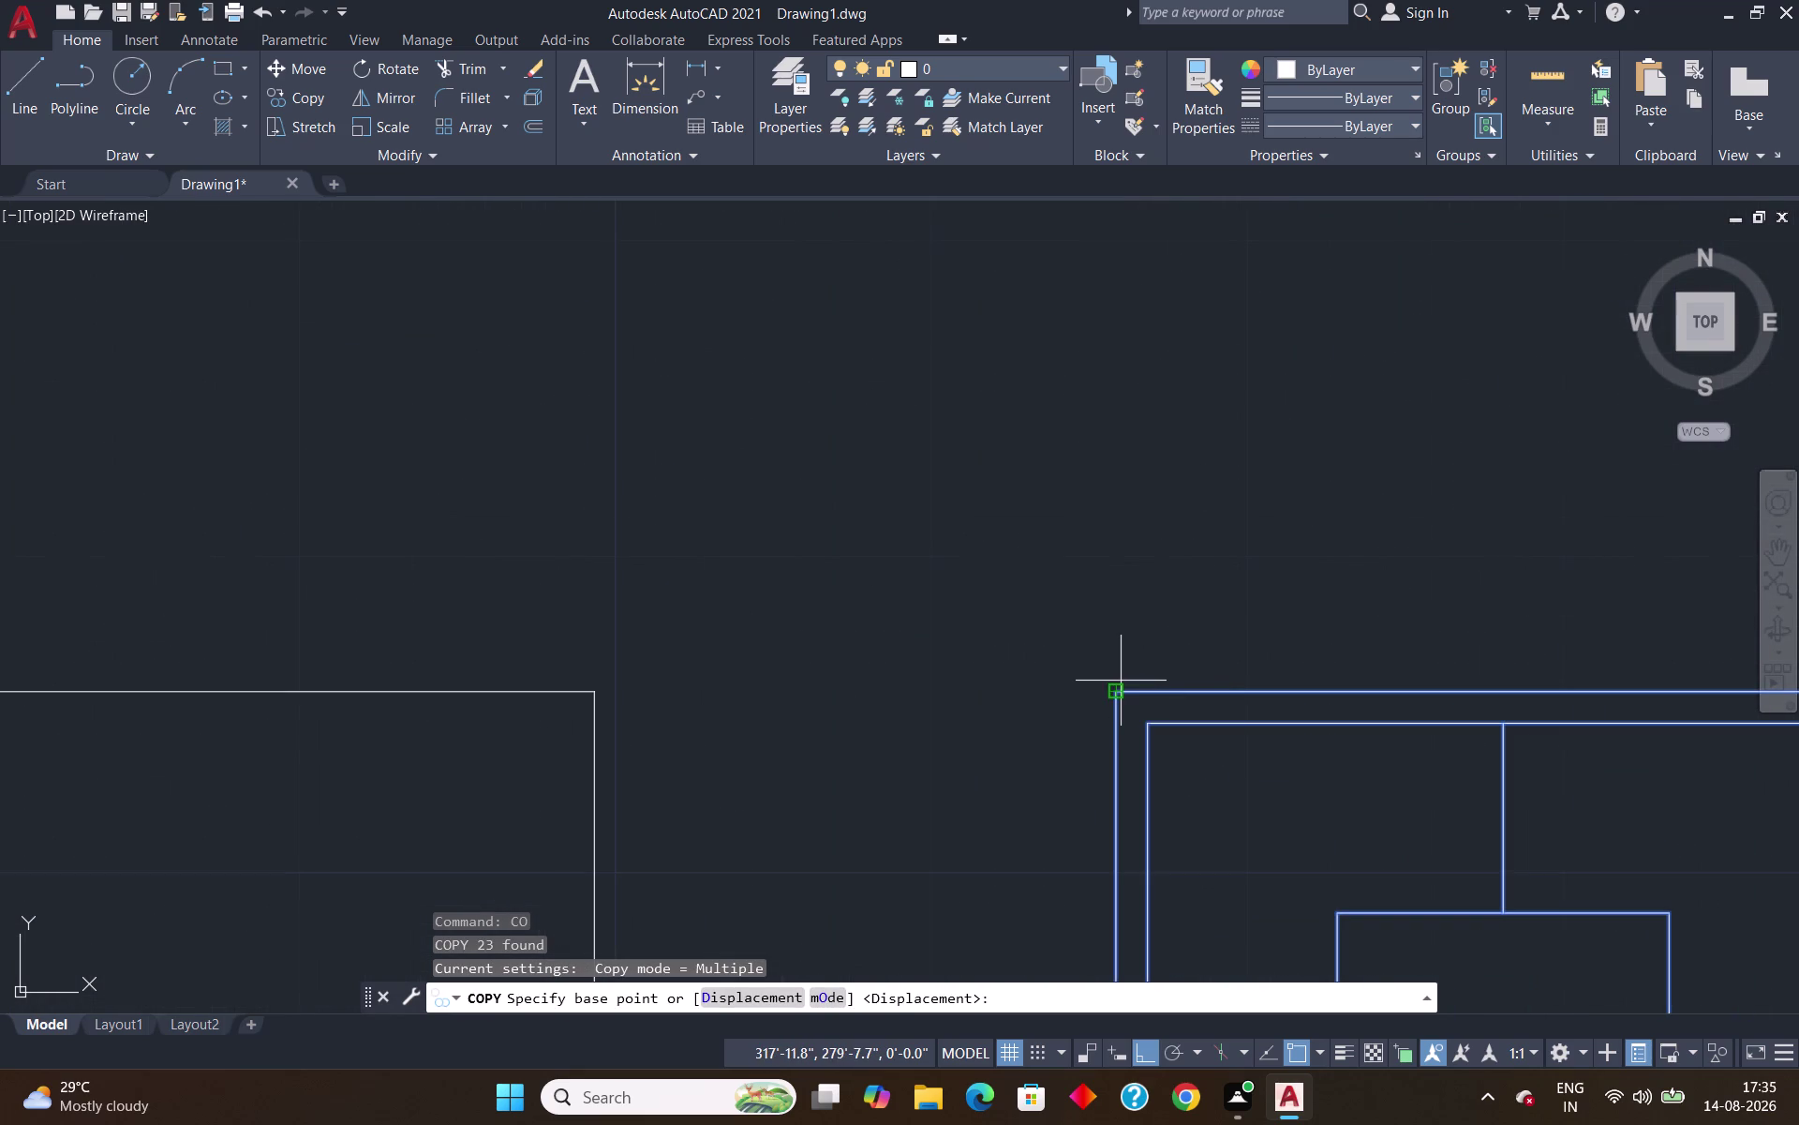
click(1116, 685)
Place the window copy on the top floor and pick the 14-foot vertical line.
scroll(down, 3)
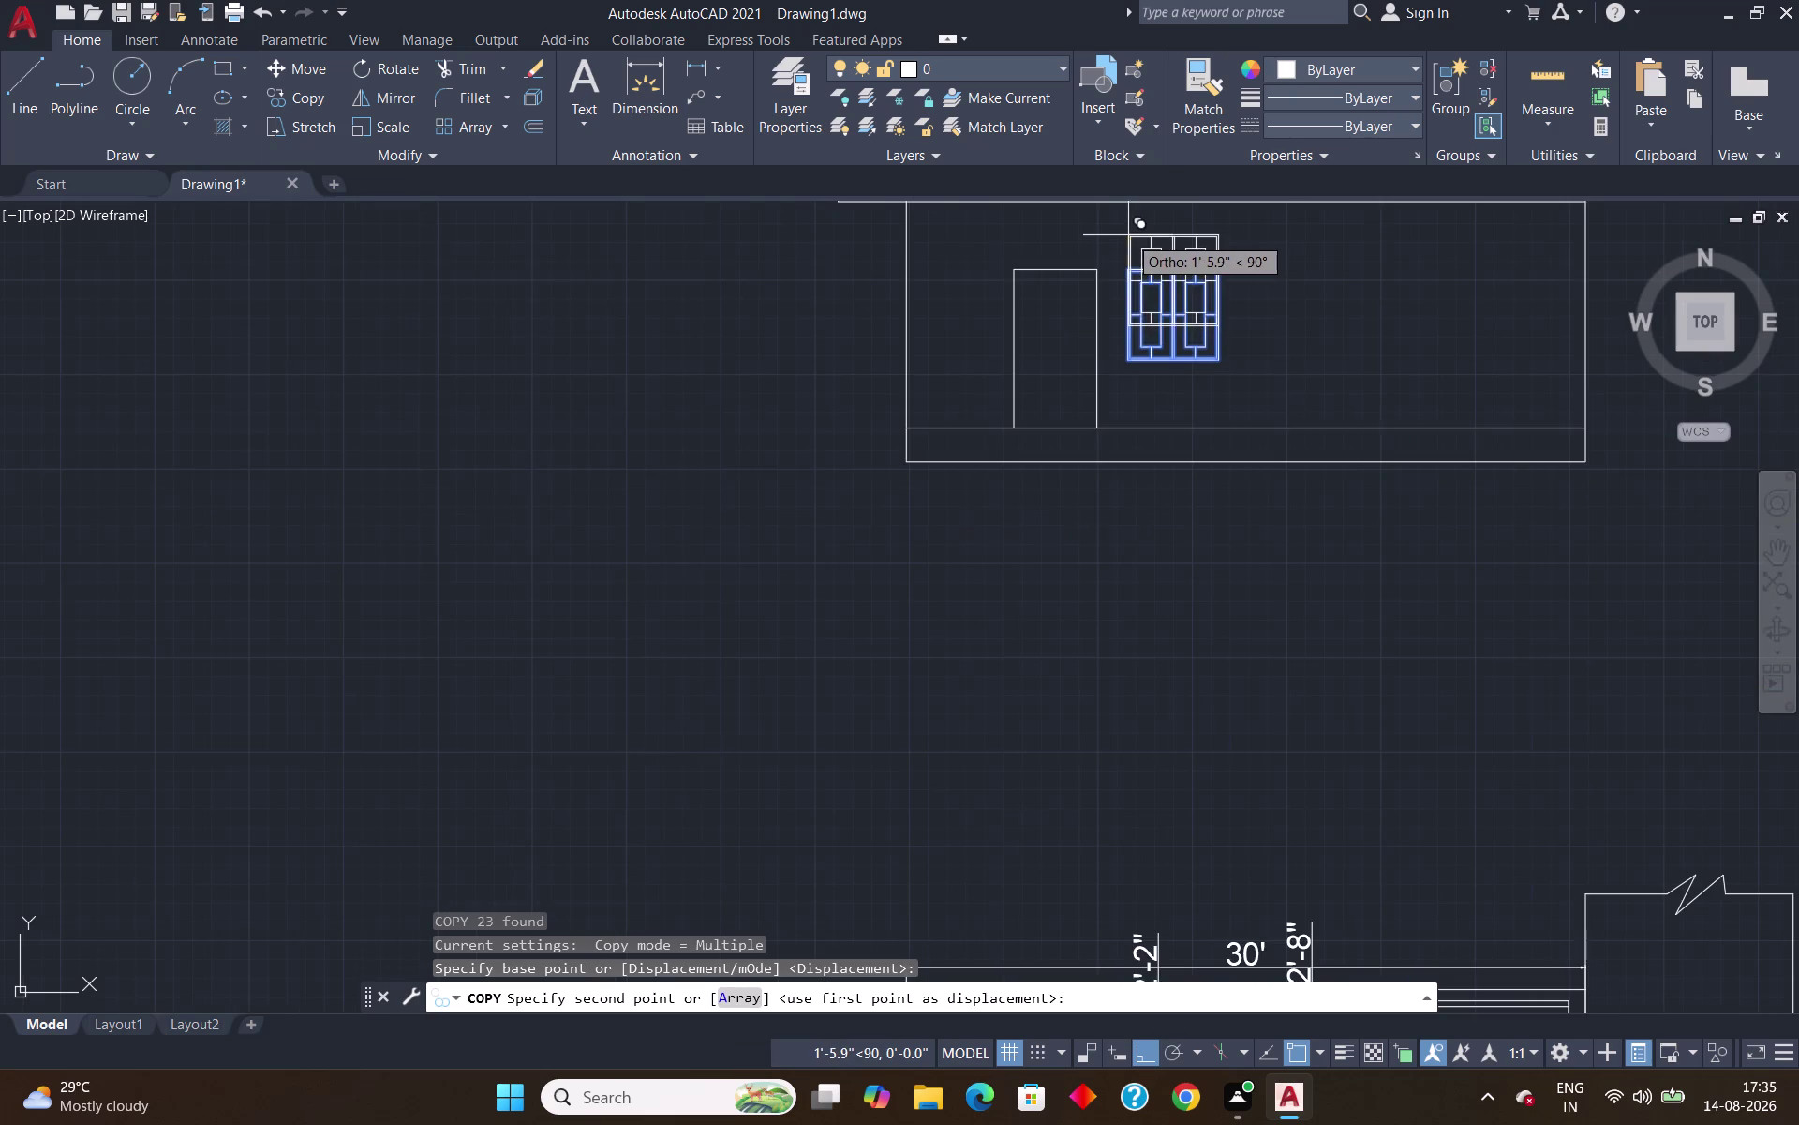
middle_drag(1128, 235, 1255, 692)
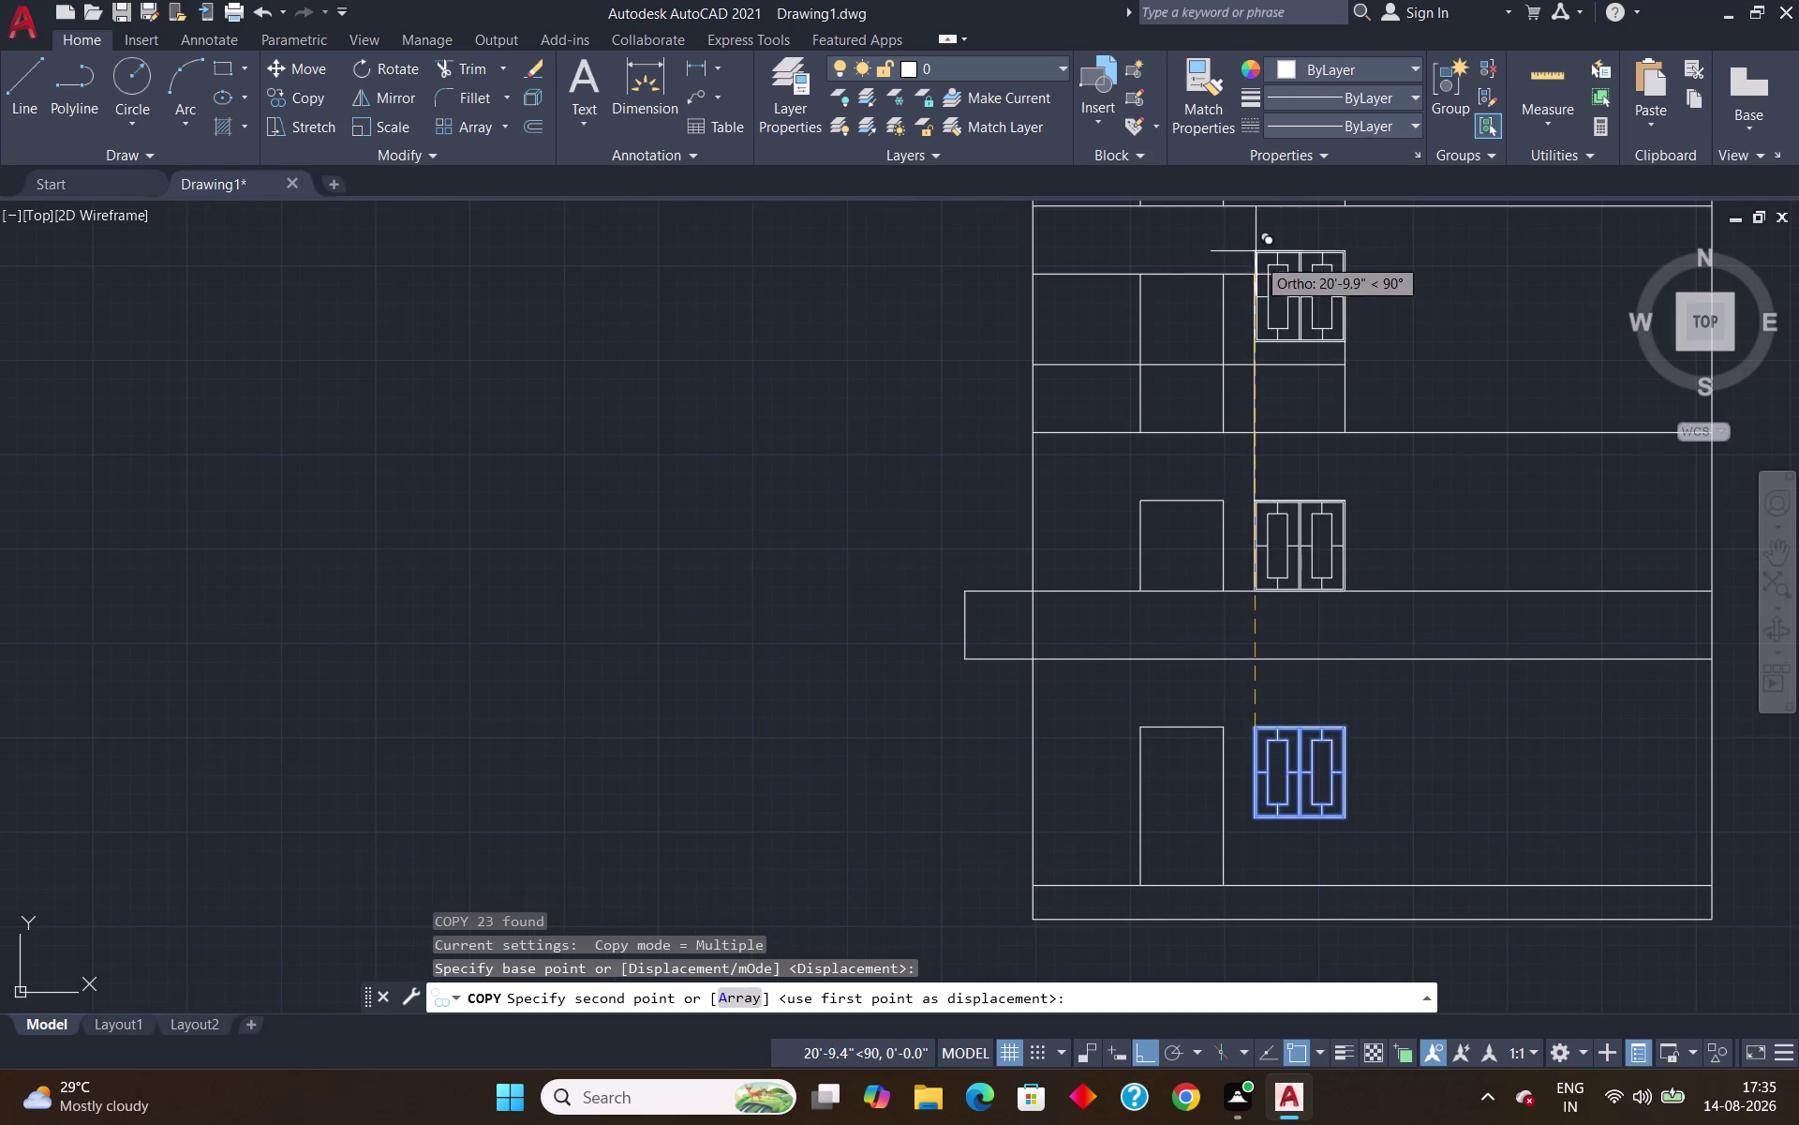
scroll(up, 3)
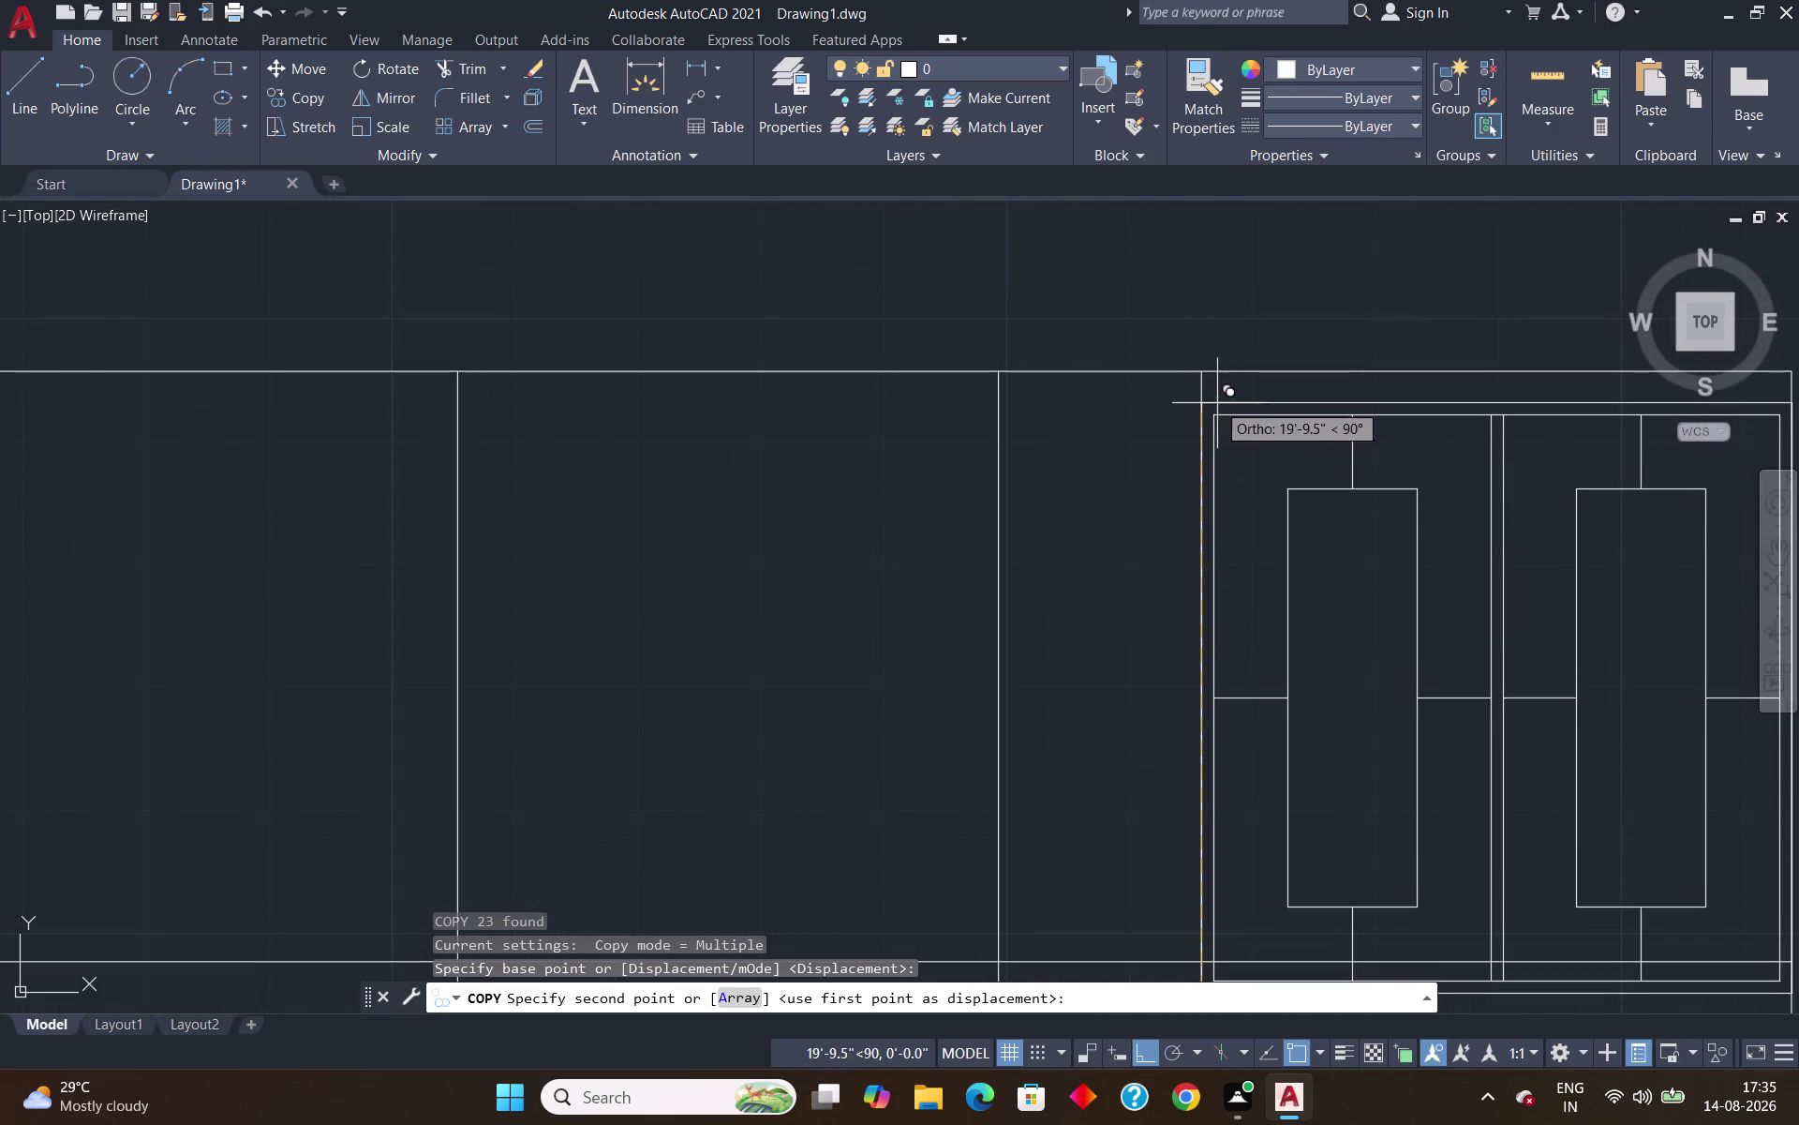
click(1205, 376)
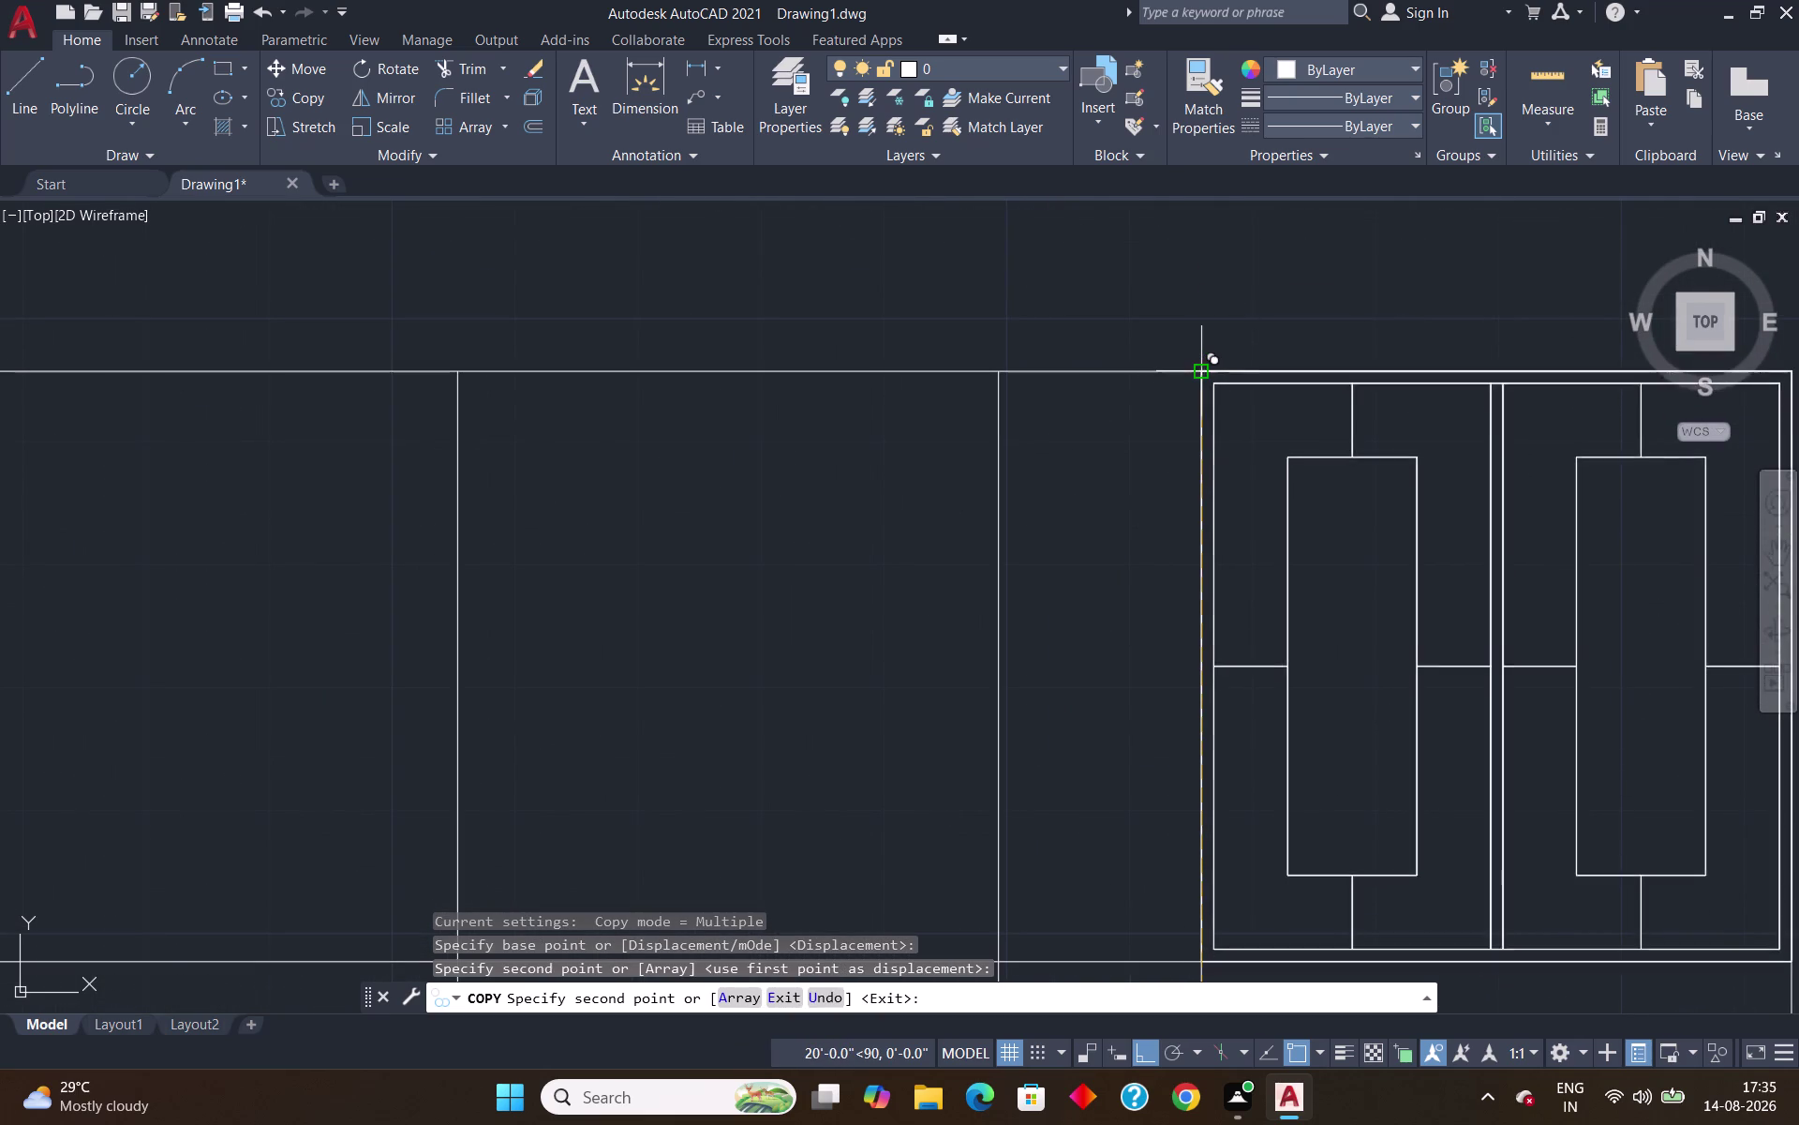
key(Return)
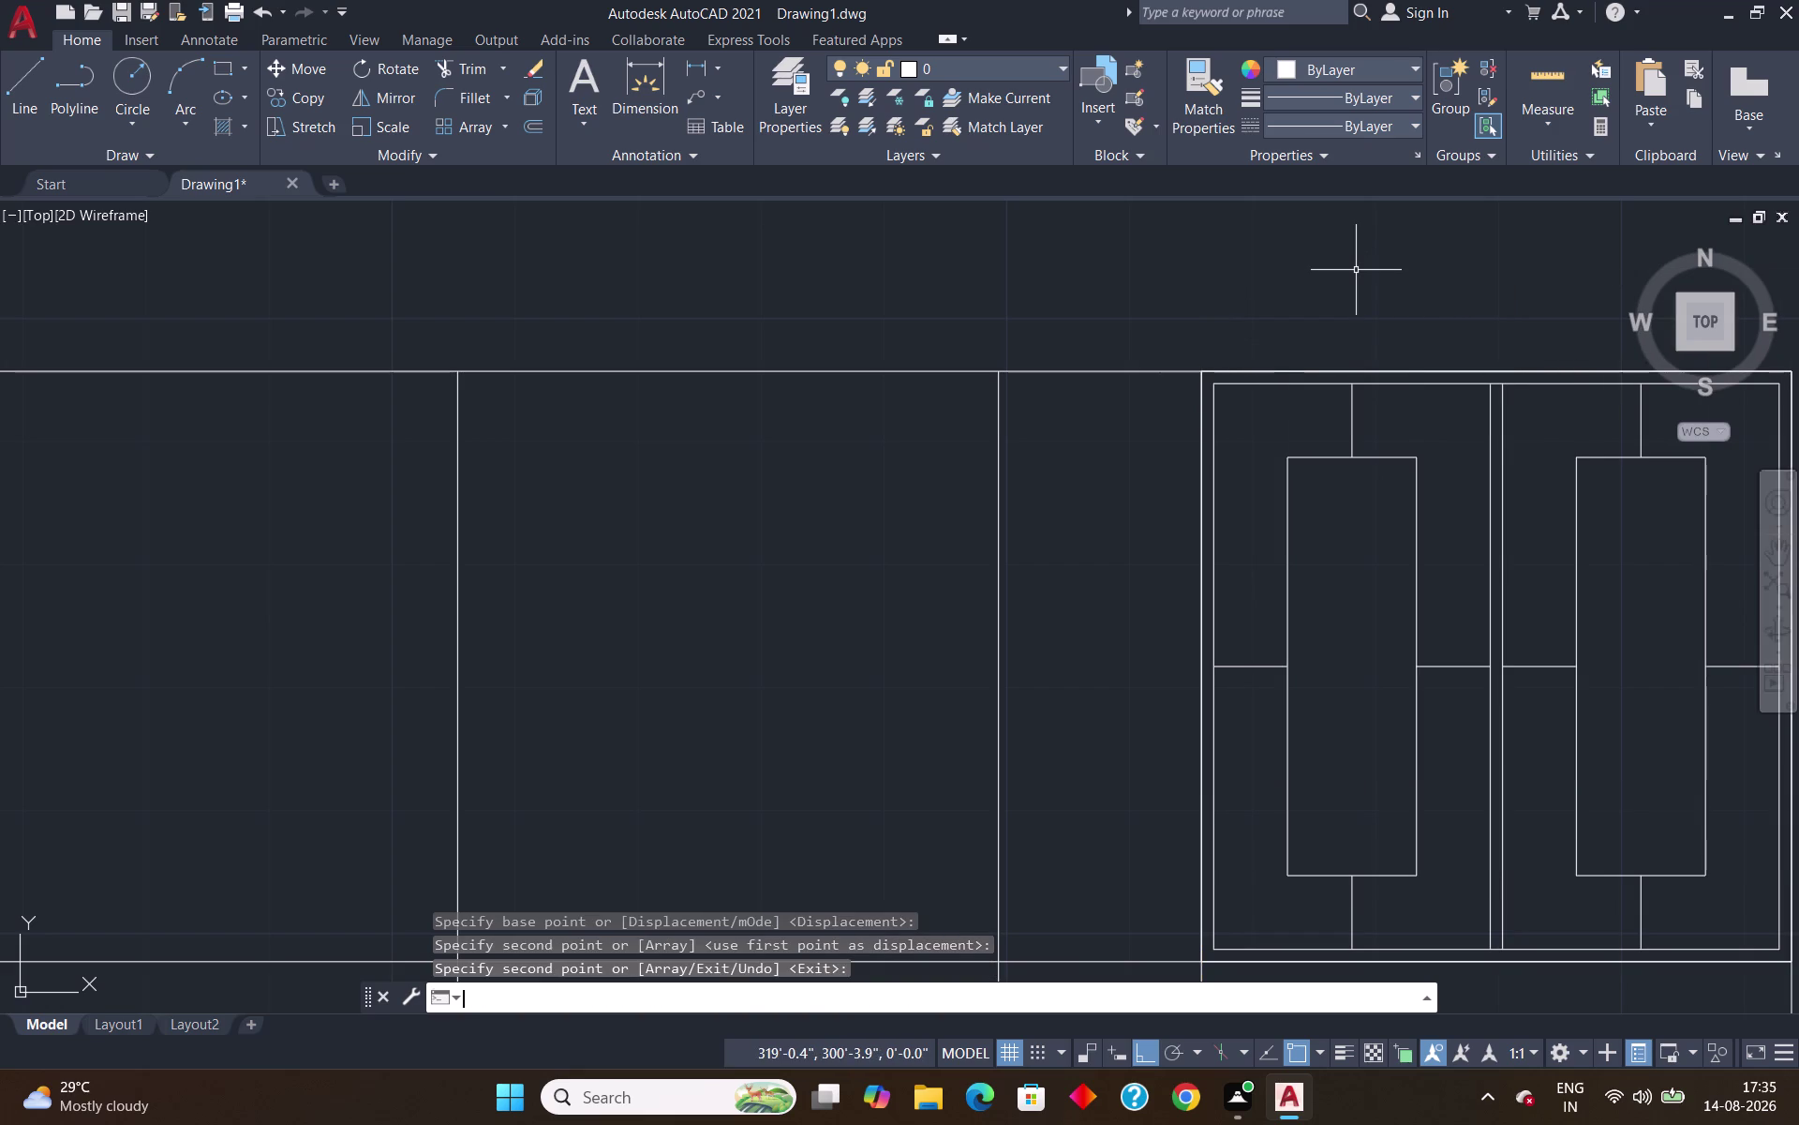
scroll(down, 3)
scroll(up, 3)
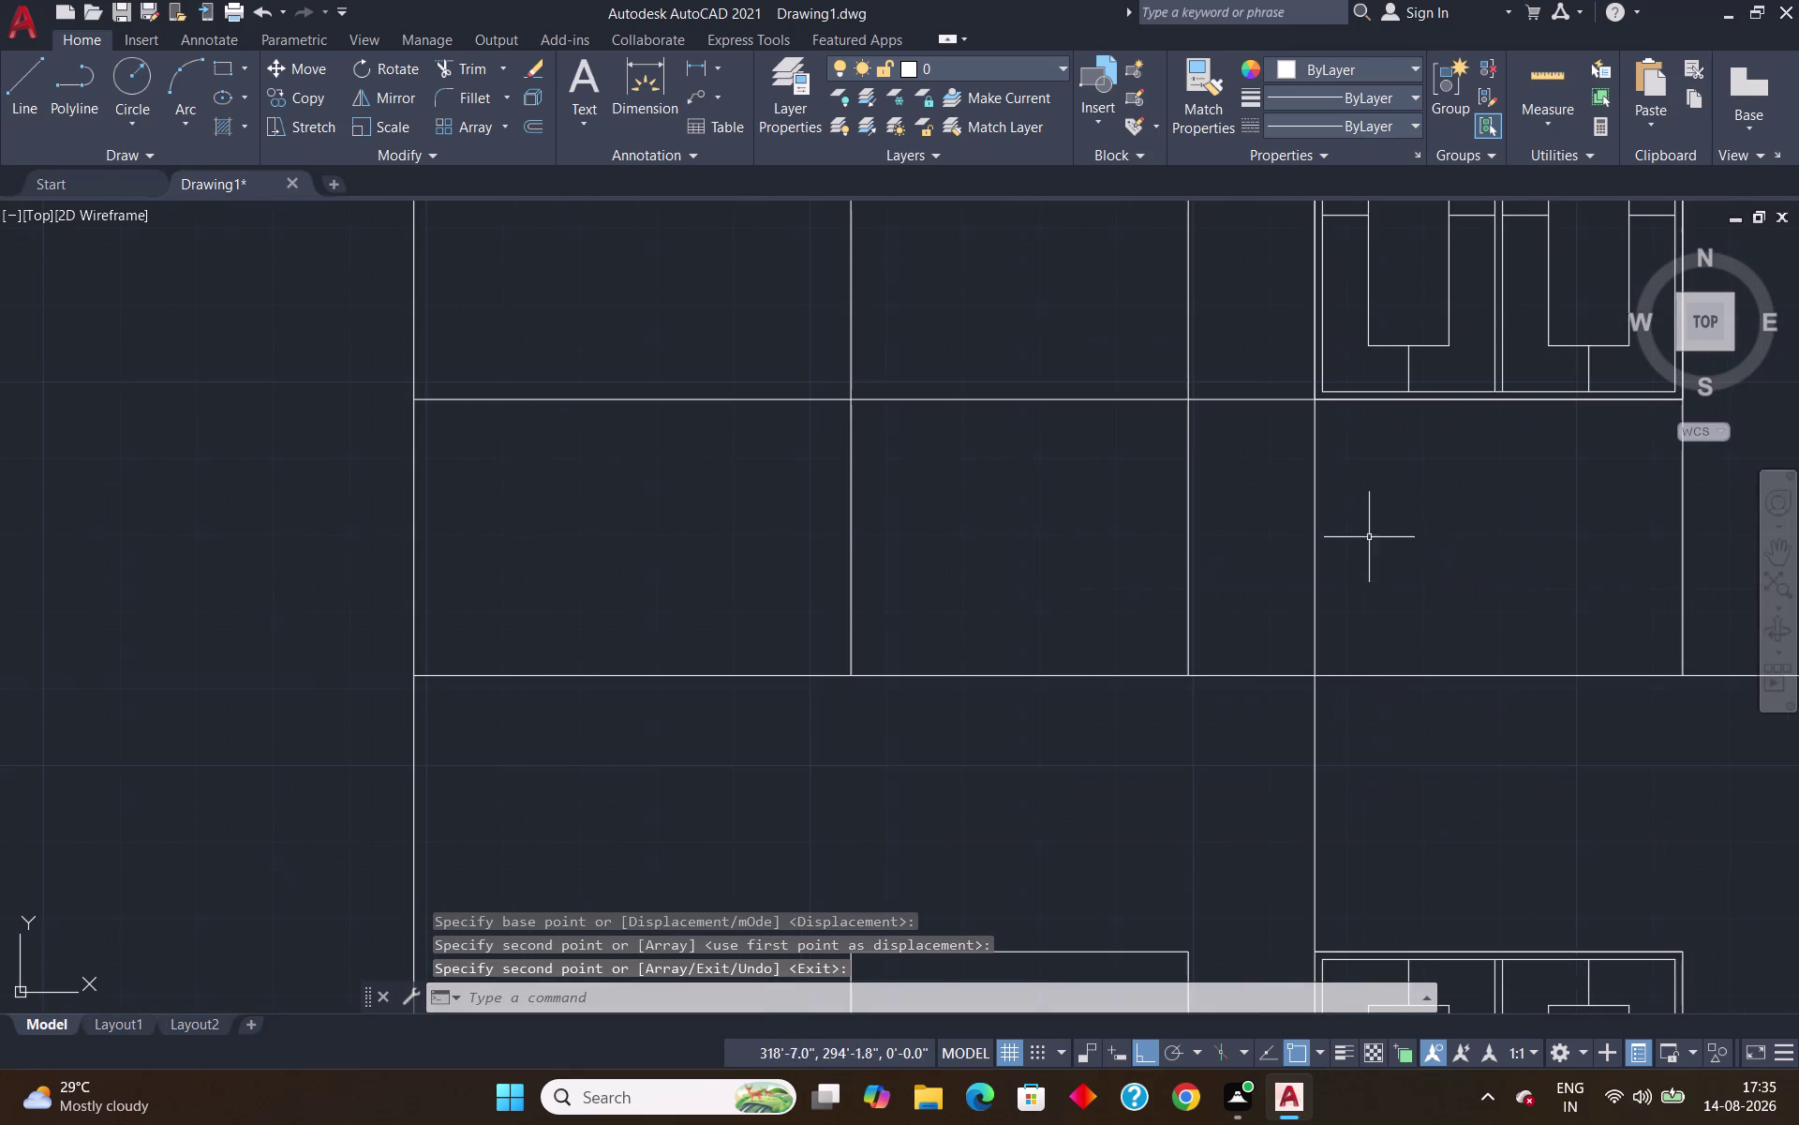
click(1315, 525)
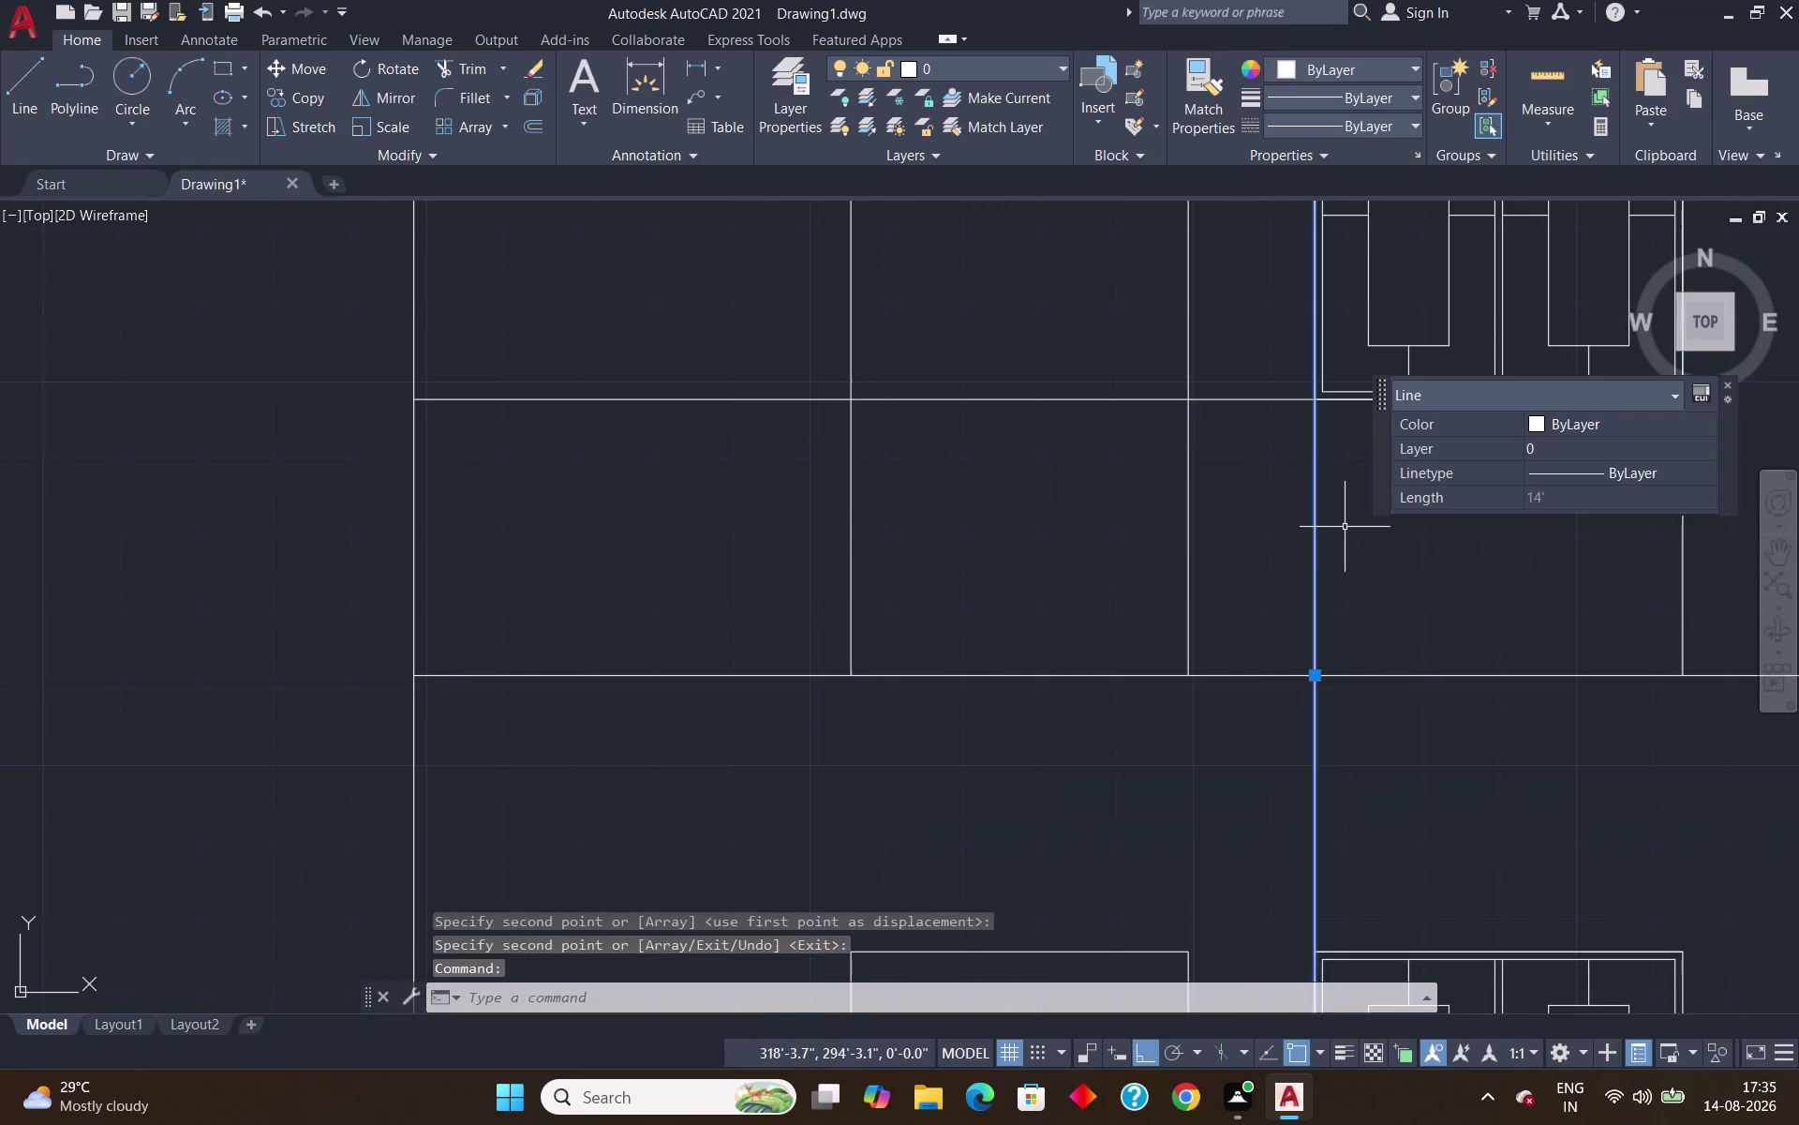
Delete the 14-foot vertical line, then undo the deletion and earlier view changes.
key(Delete)
scroll(down, 3)
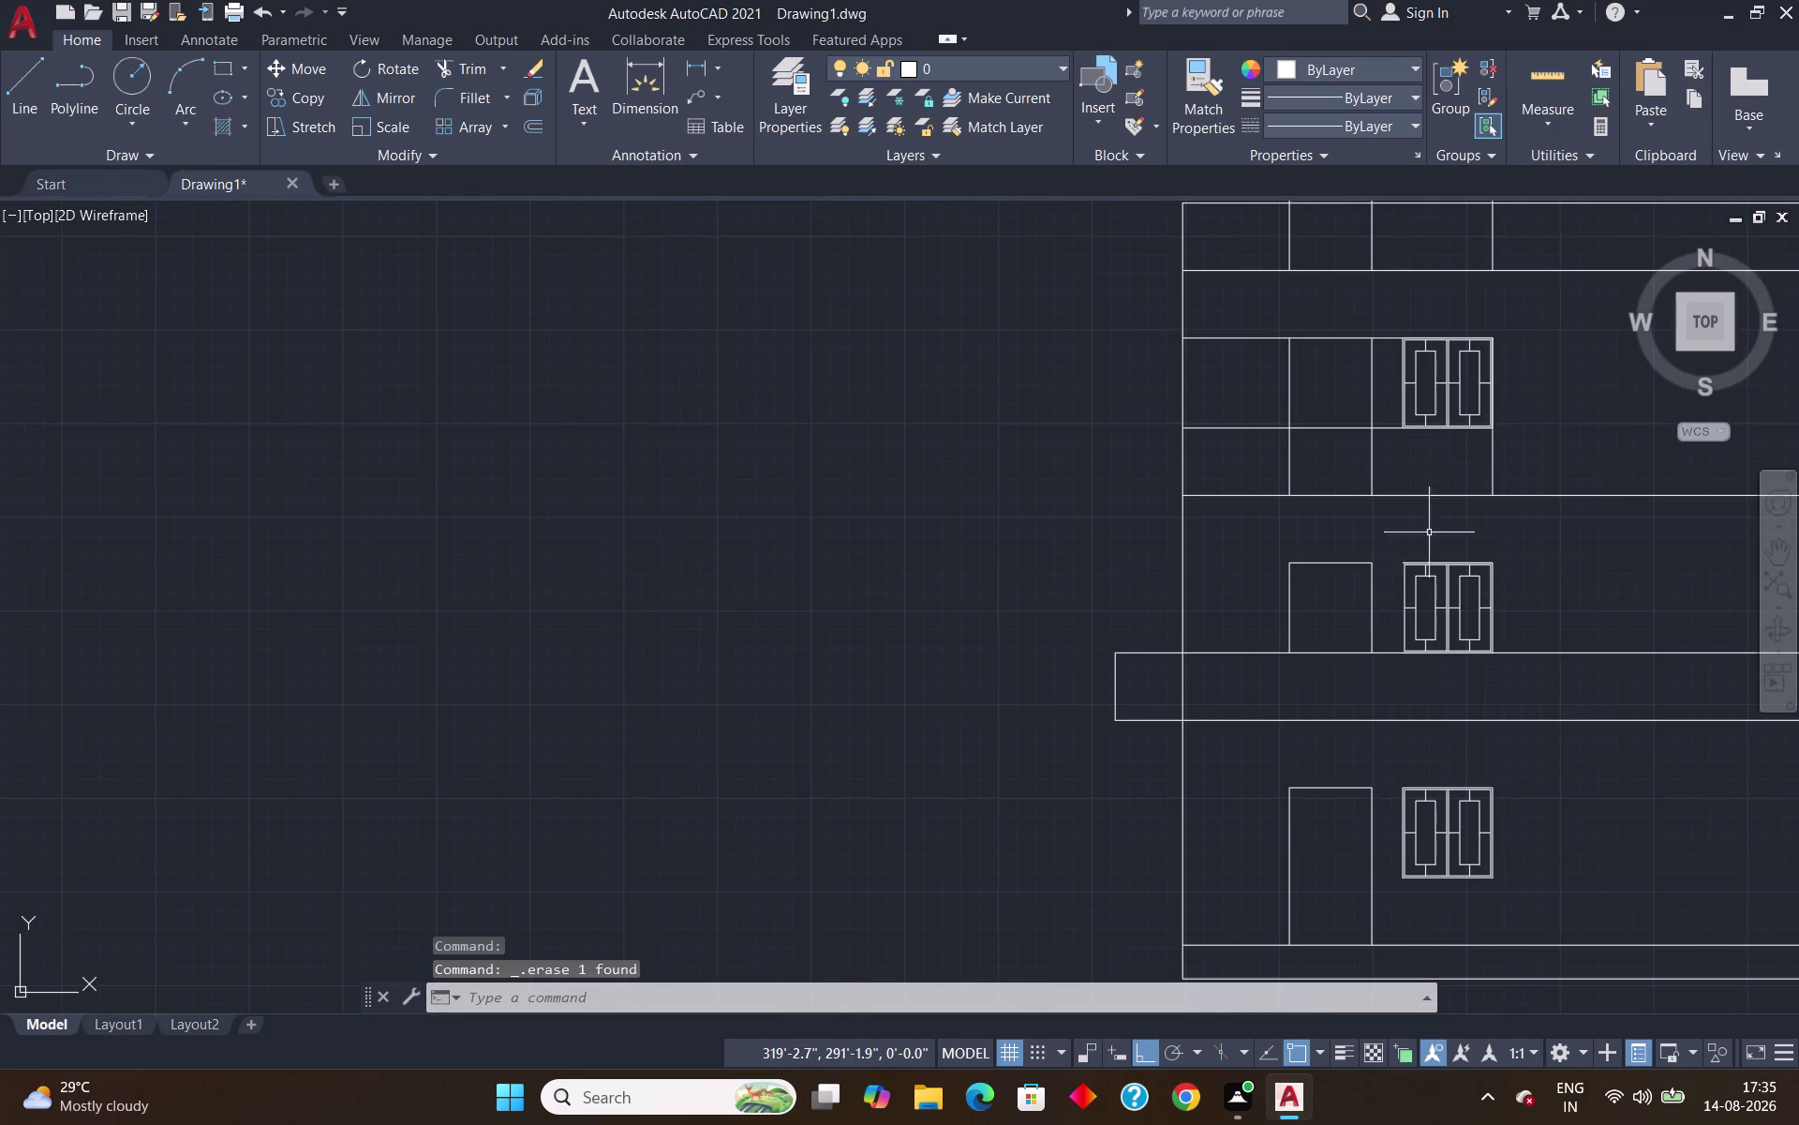
scroll(up, 3)
key(ctrl+z)
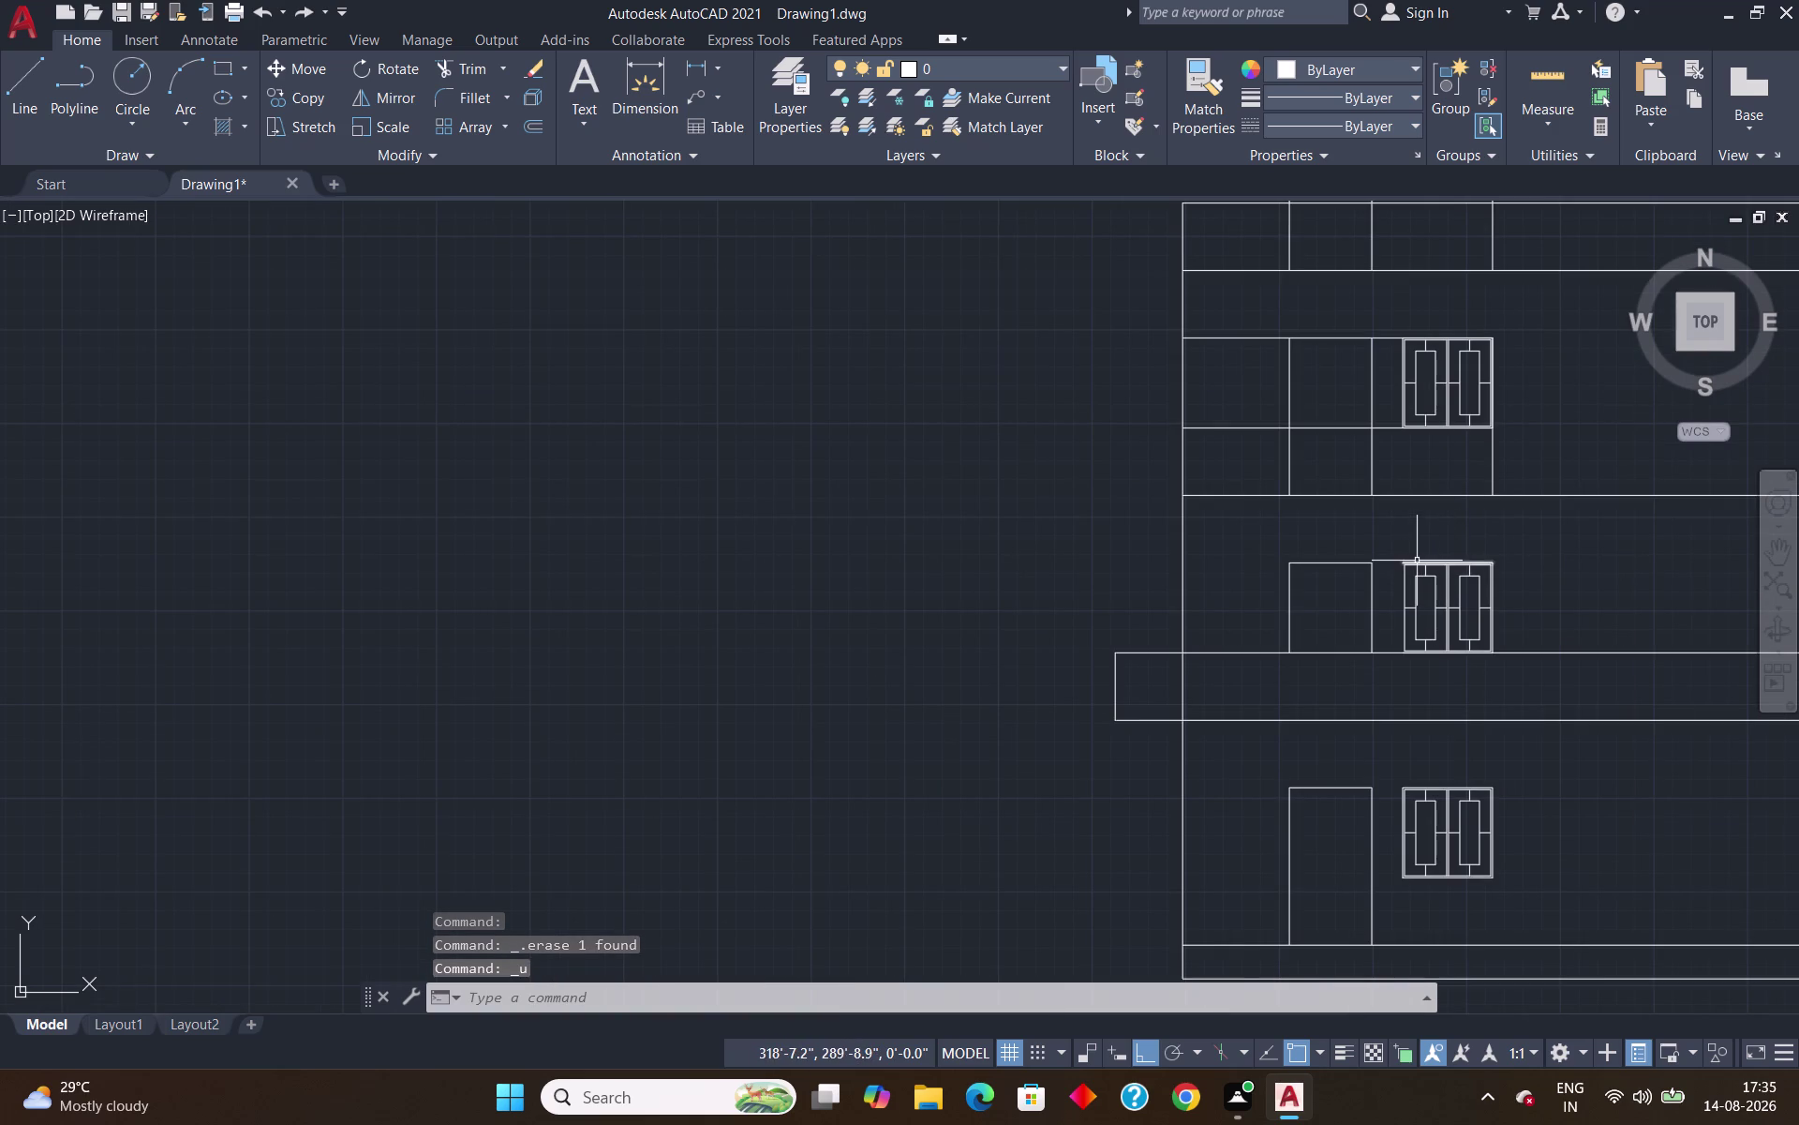
key(ctrl+z)
scroll(down, 3)
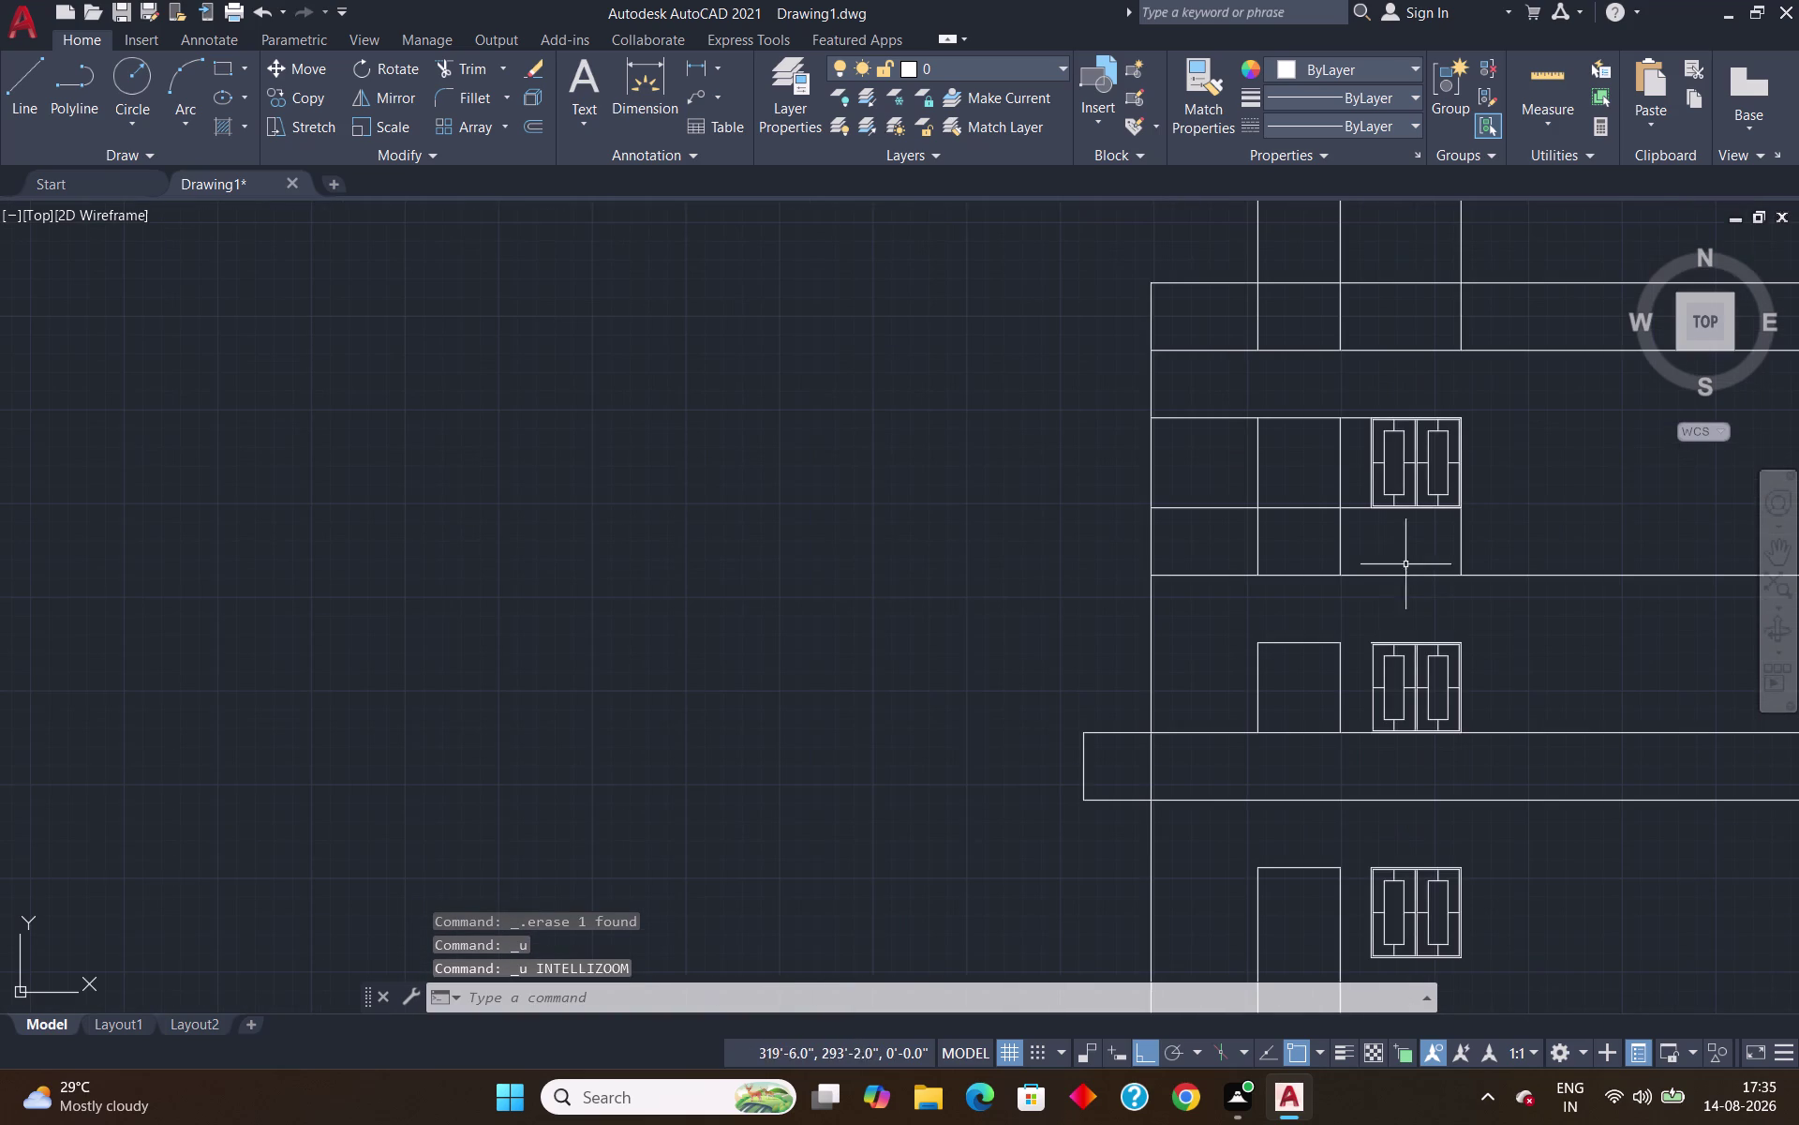
key(ctrl+z)
scroll(down, 3)
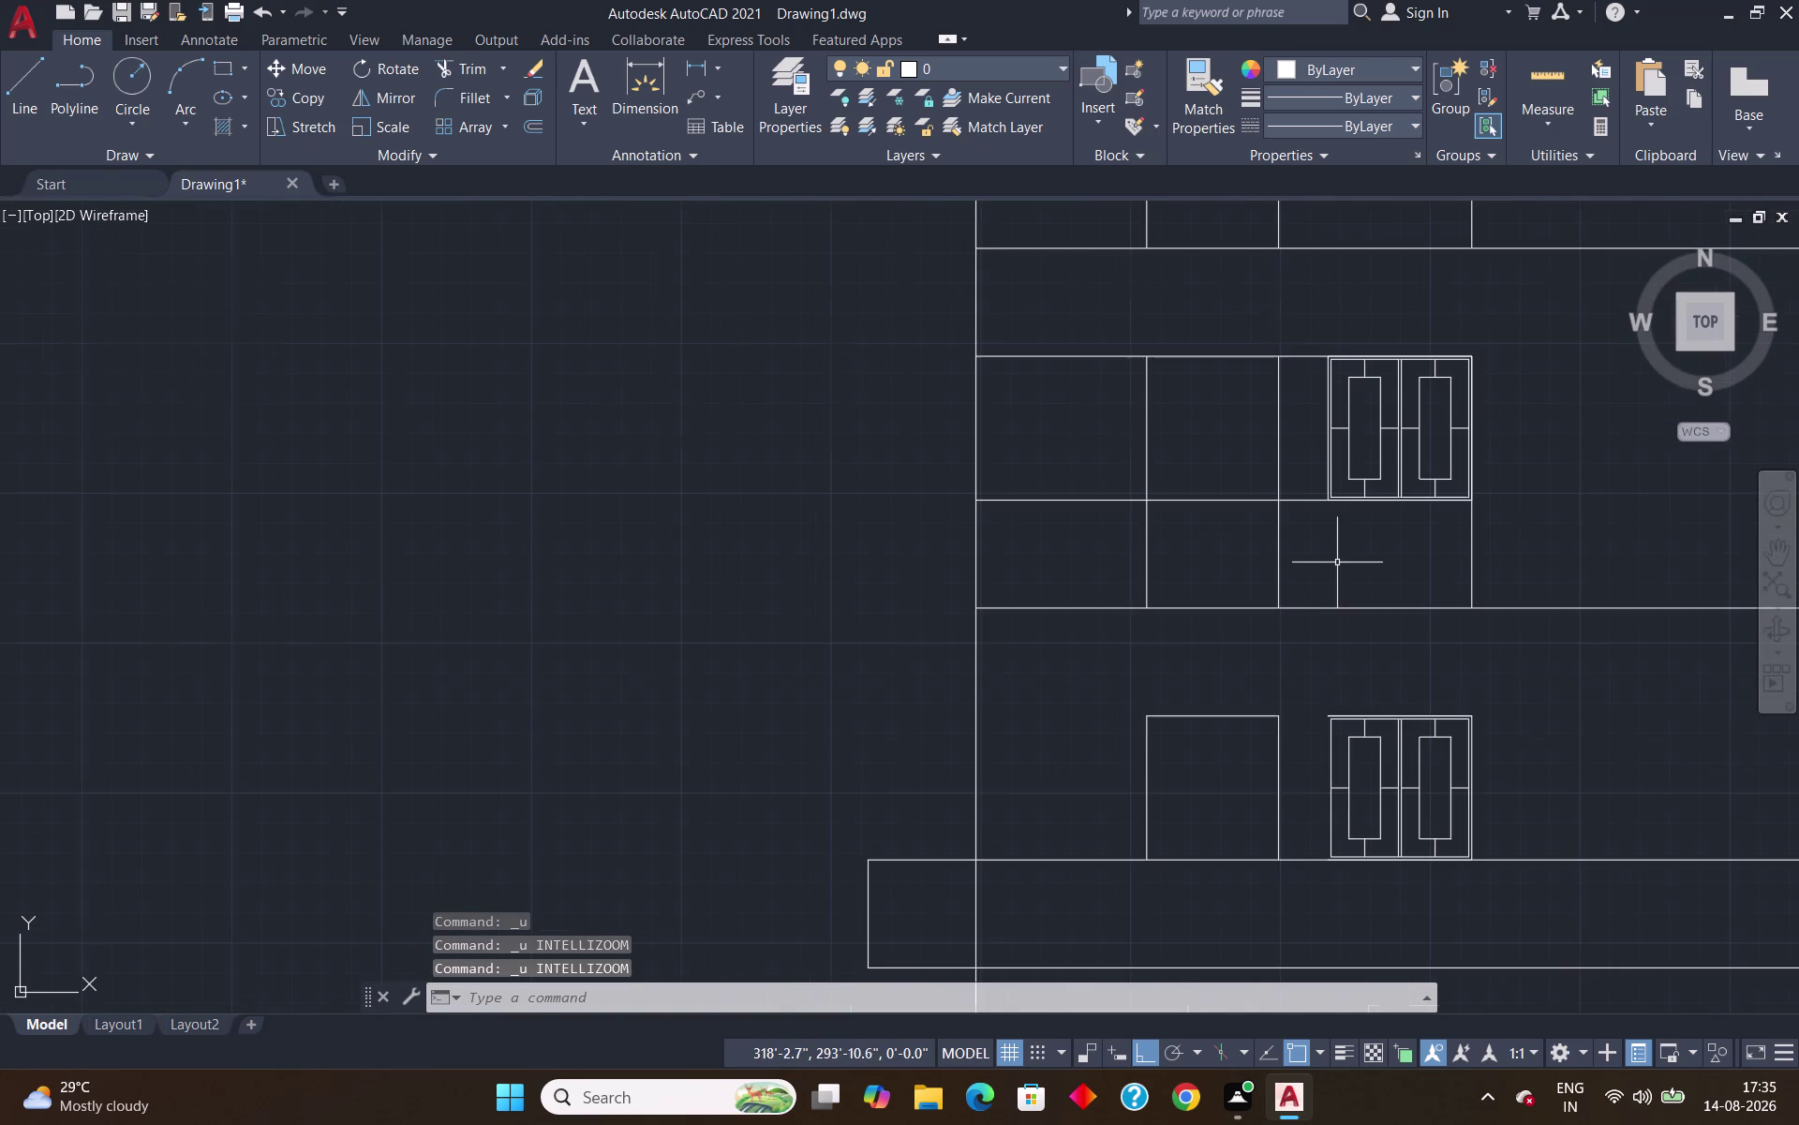
scroll(up, 3)
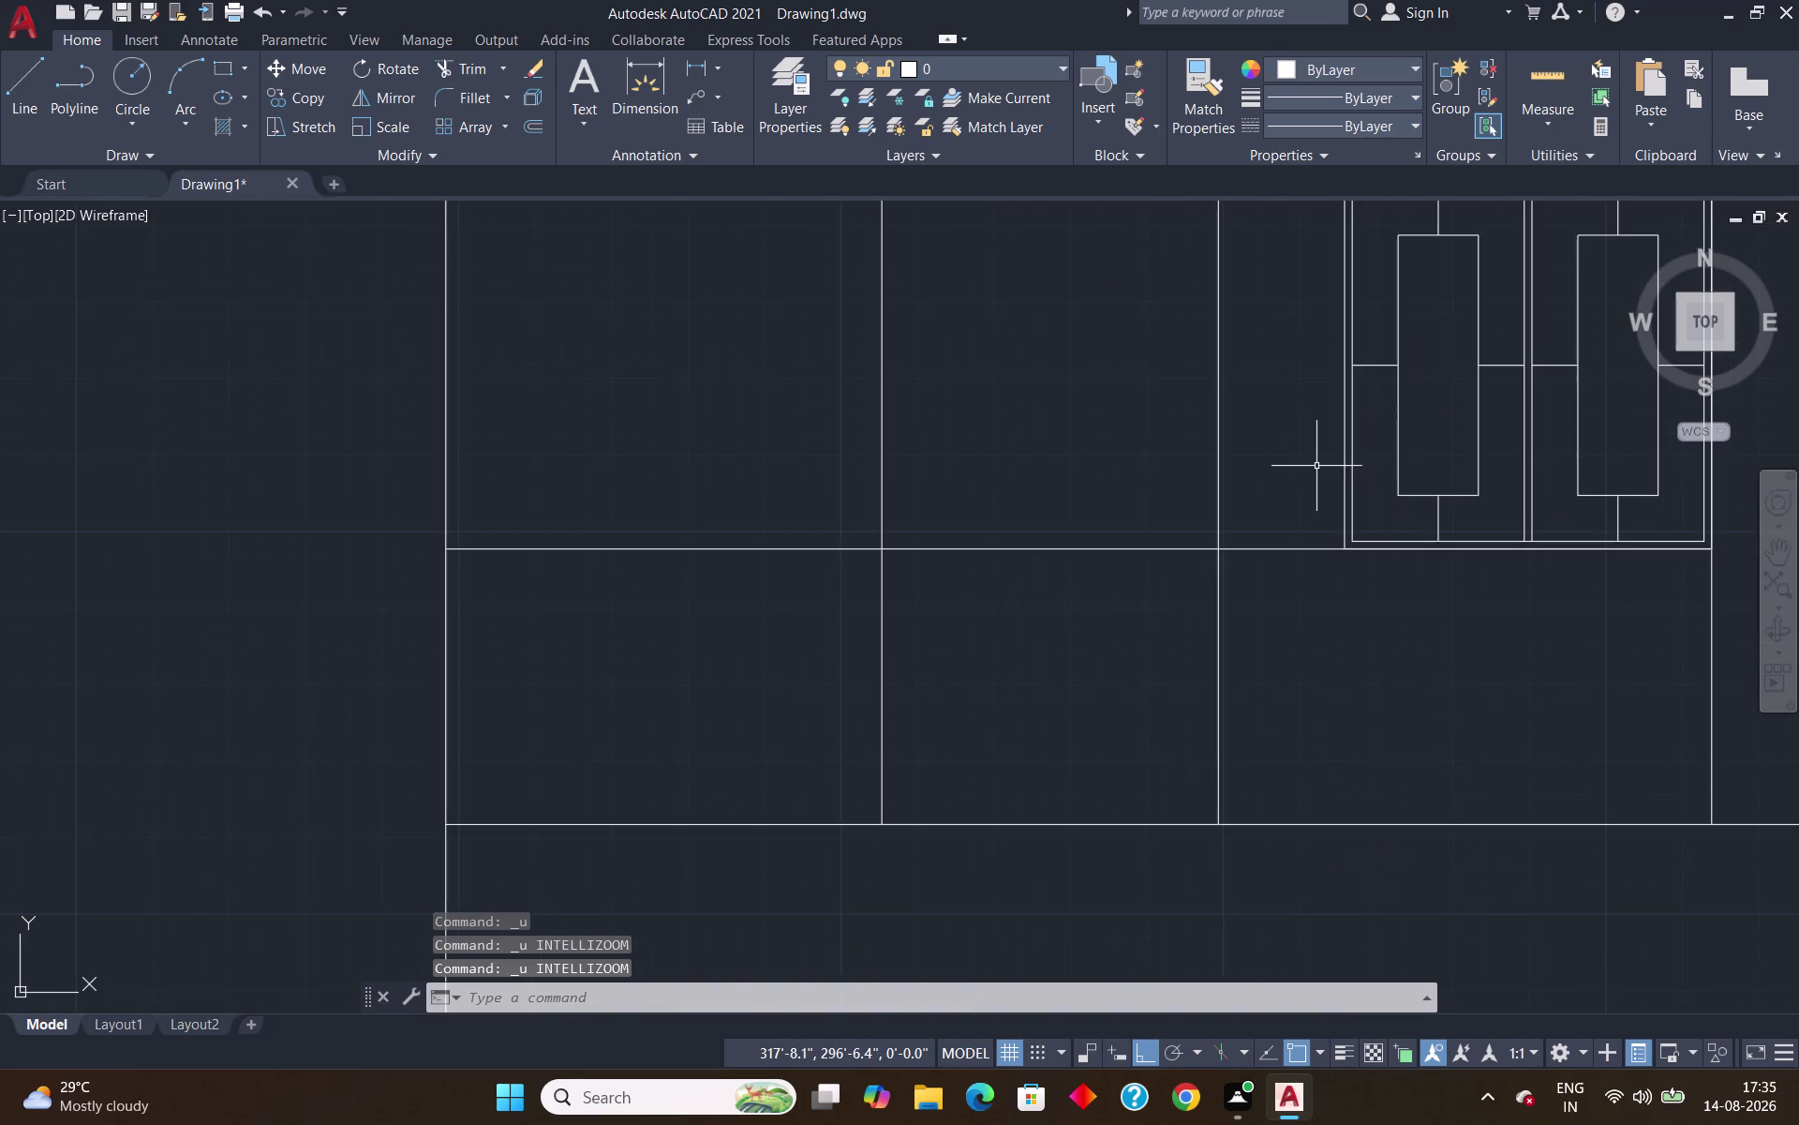
scroll(up, 3)
Attempt to extend lines with EX, then cancel the failed extend.
text(EX)
key(Return)
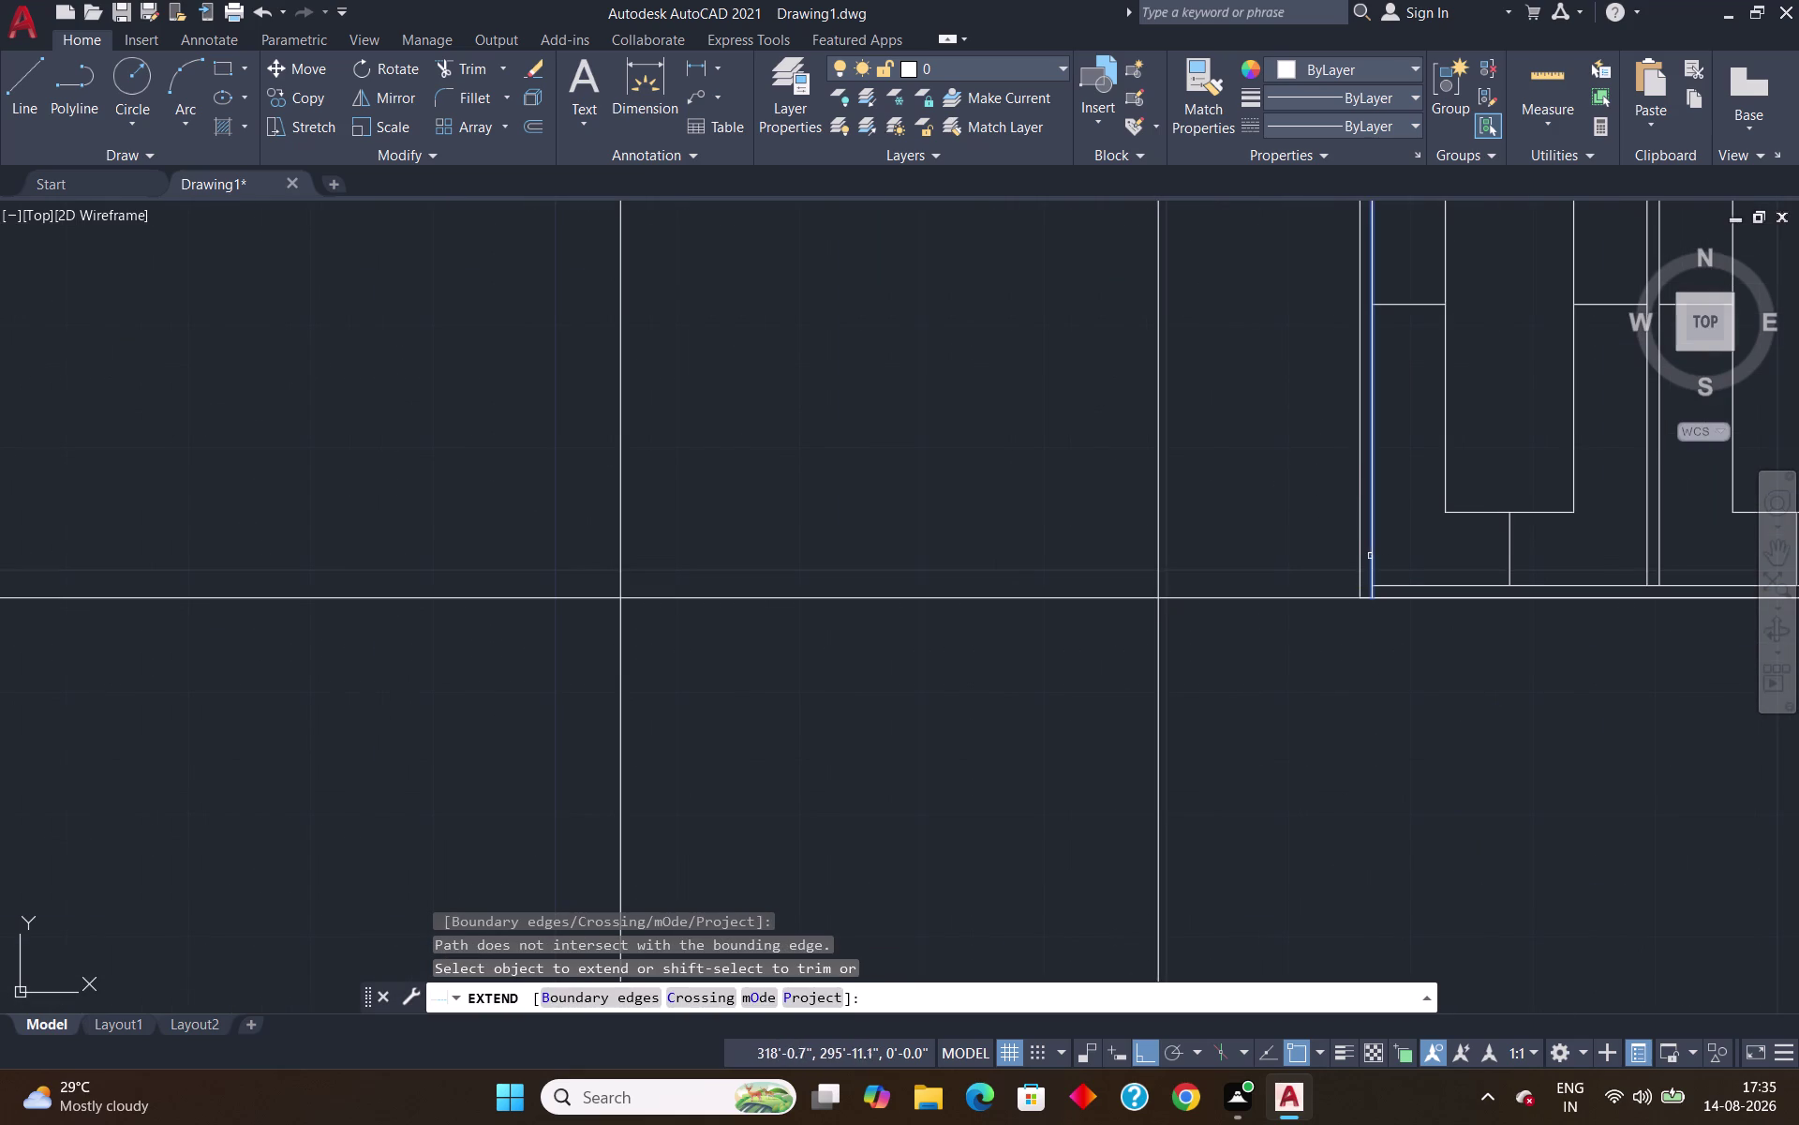
scroll(down, 3)
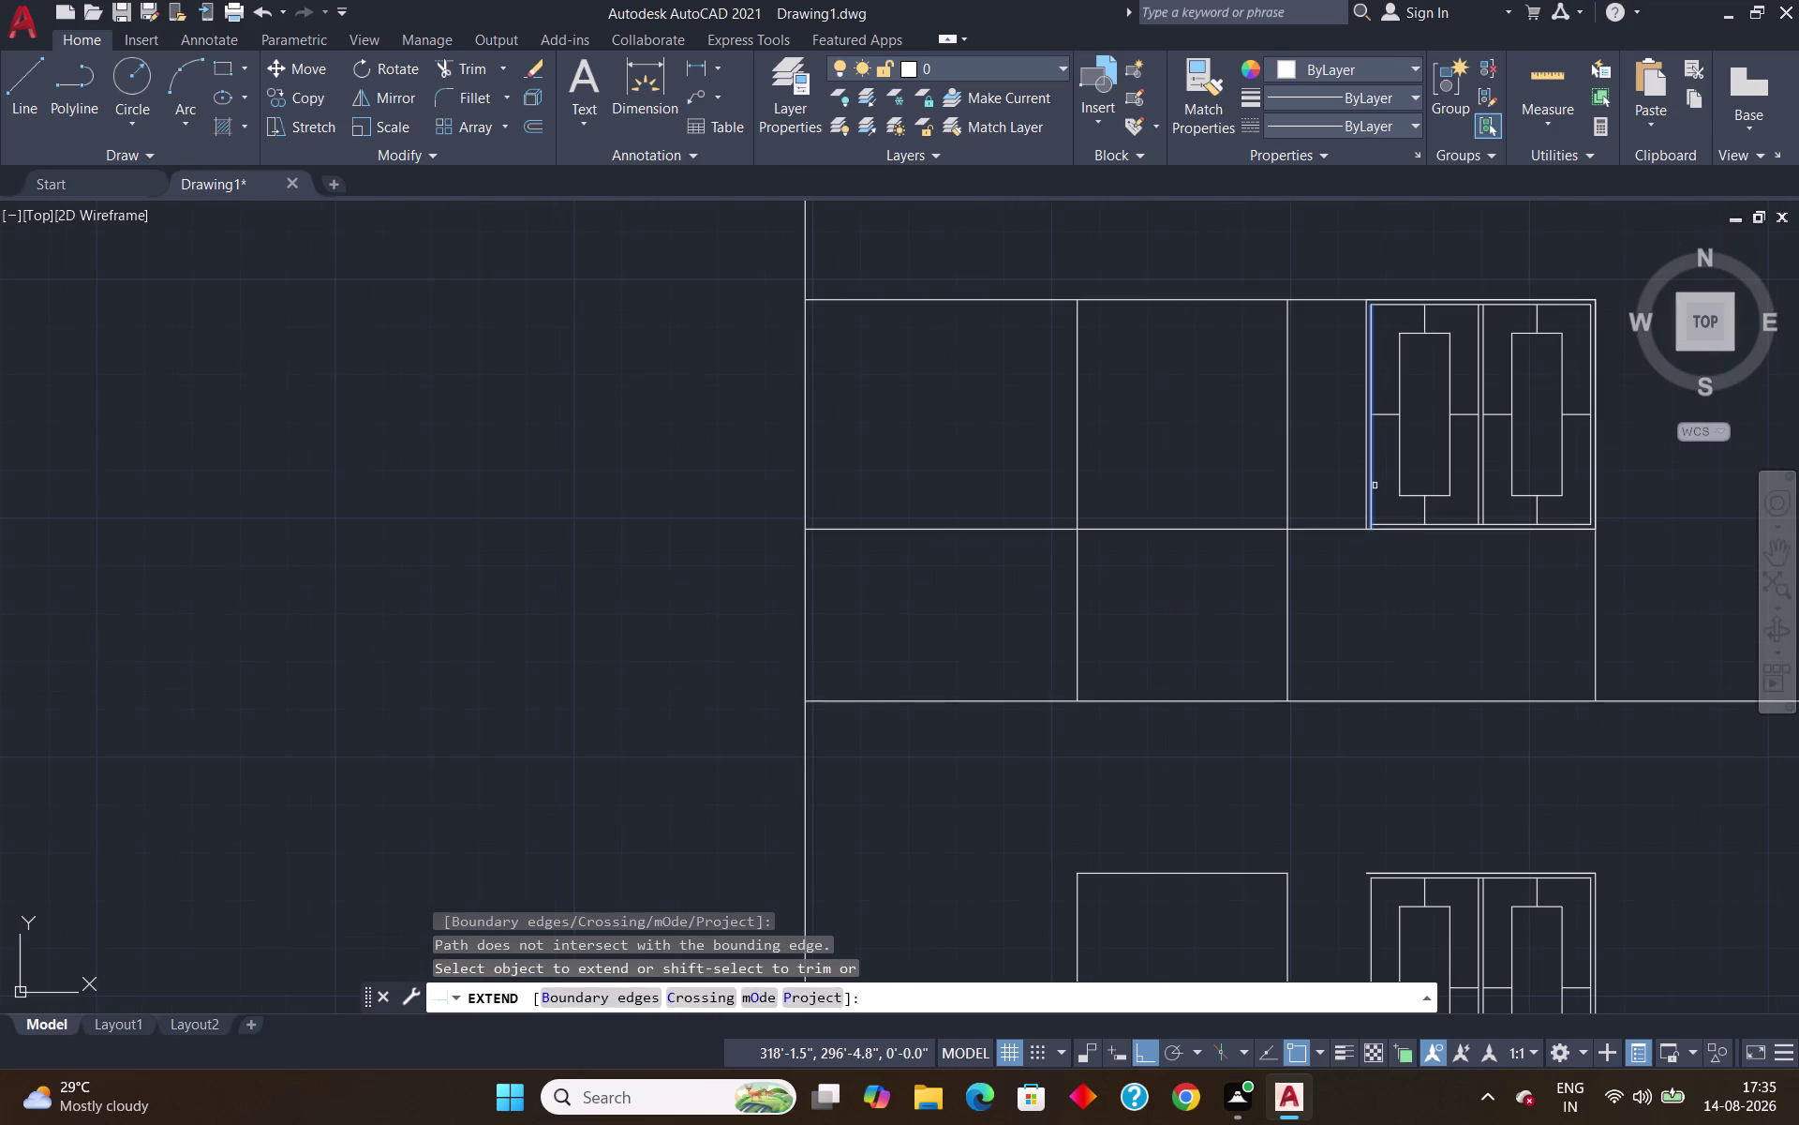
scroll(up, 3)
scroll(down, 3)
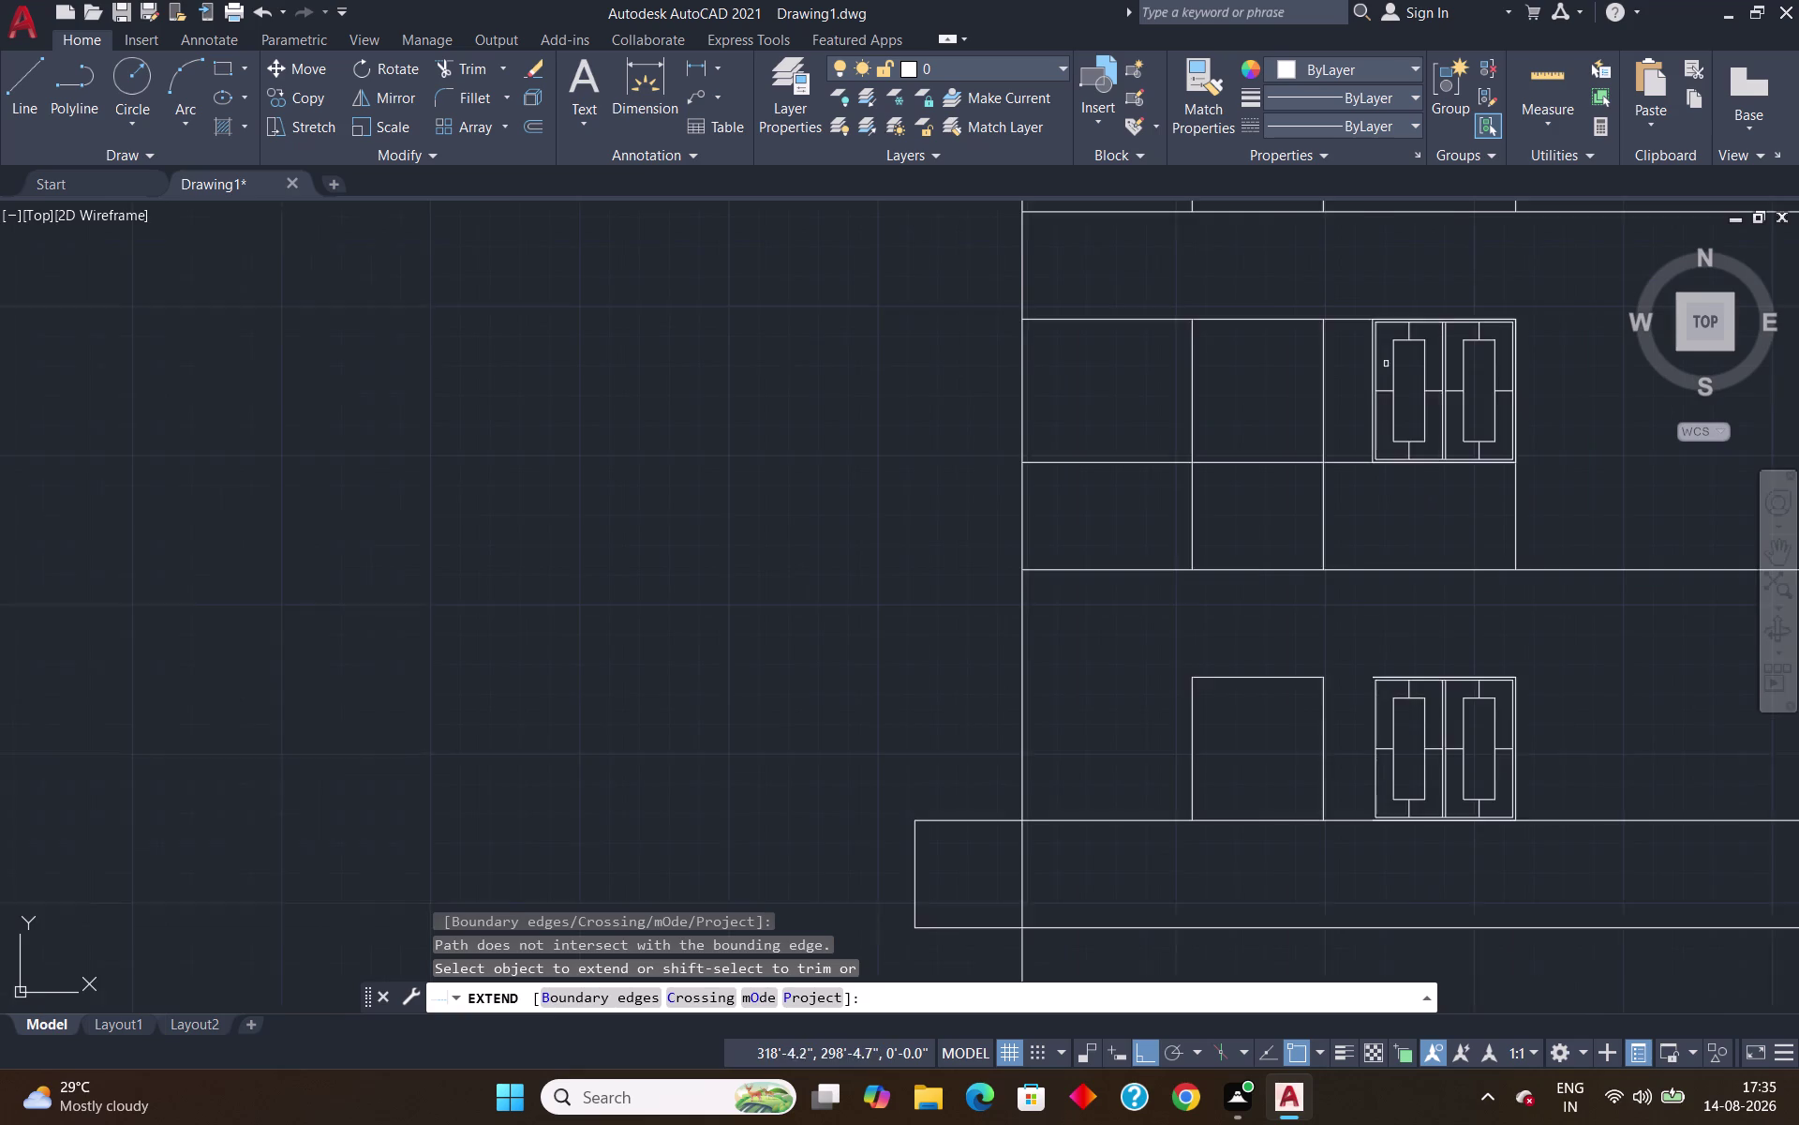
scroll(down, 3)
scroll(up, 3)
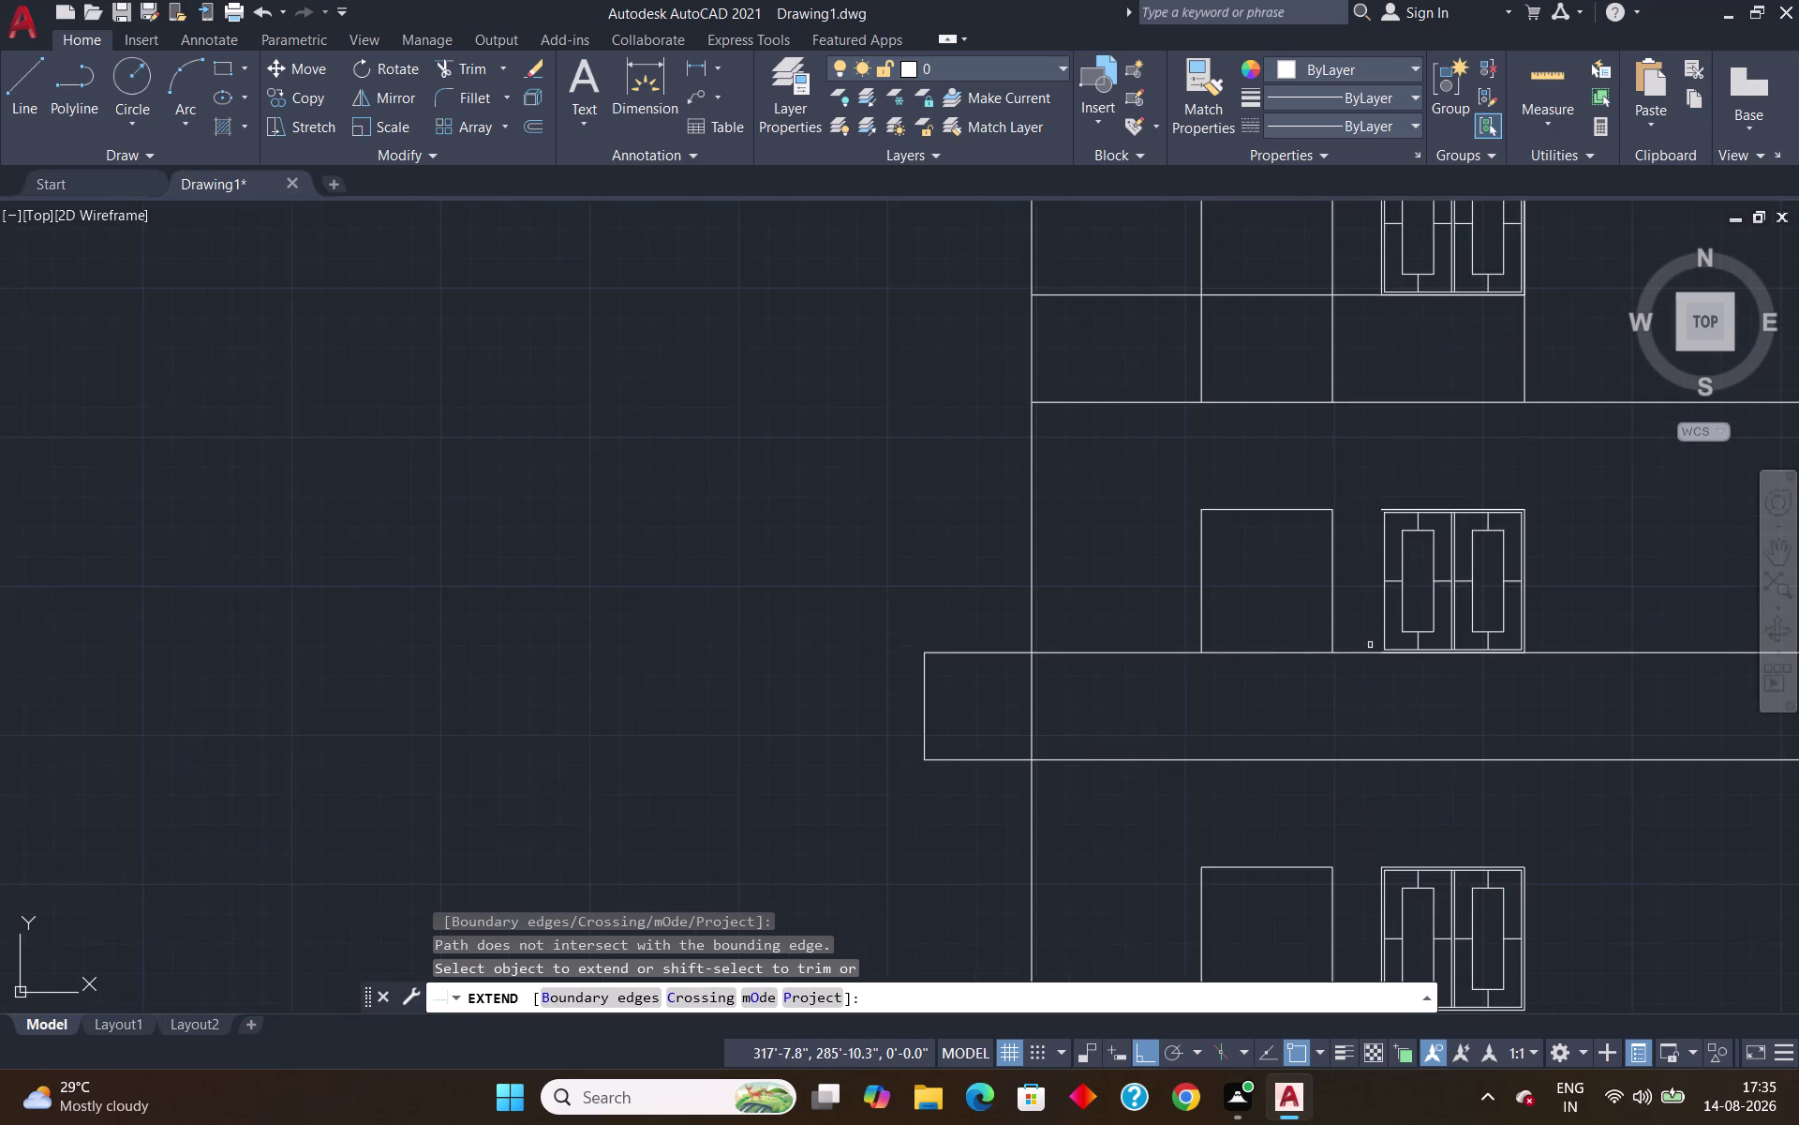
scroll(up, 3)
key(Escape)
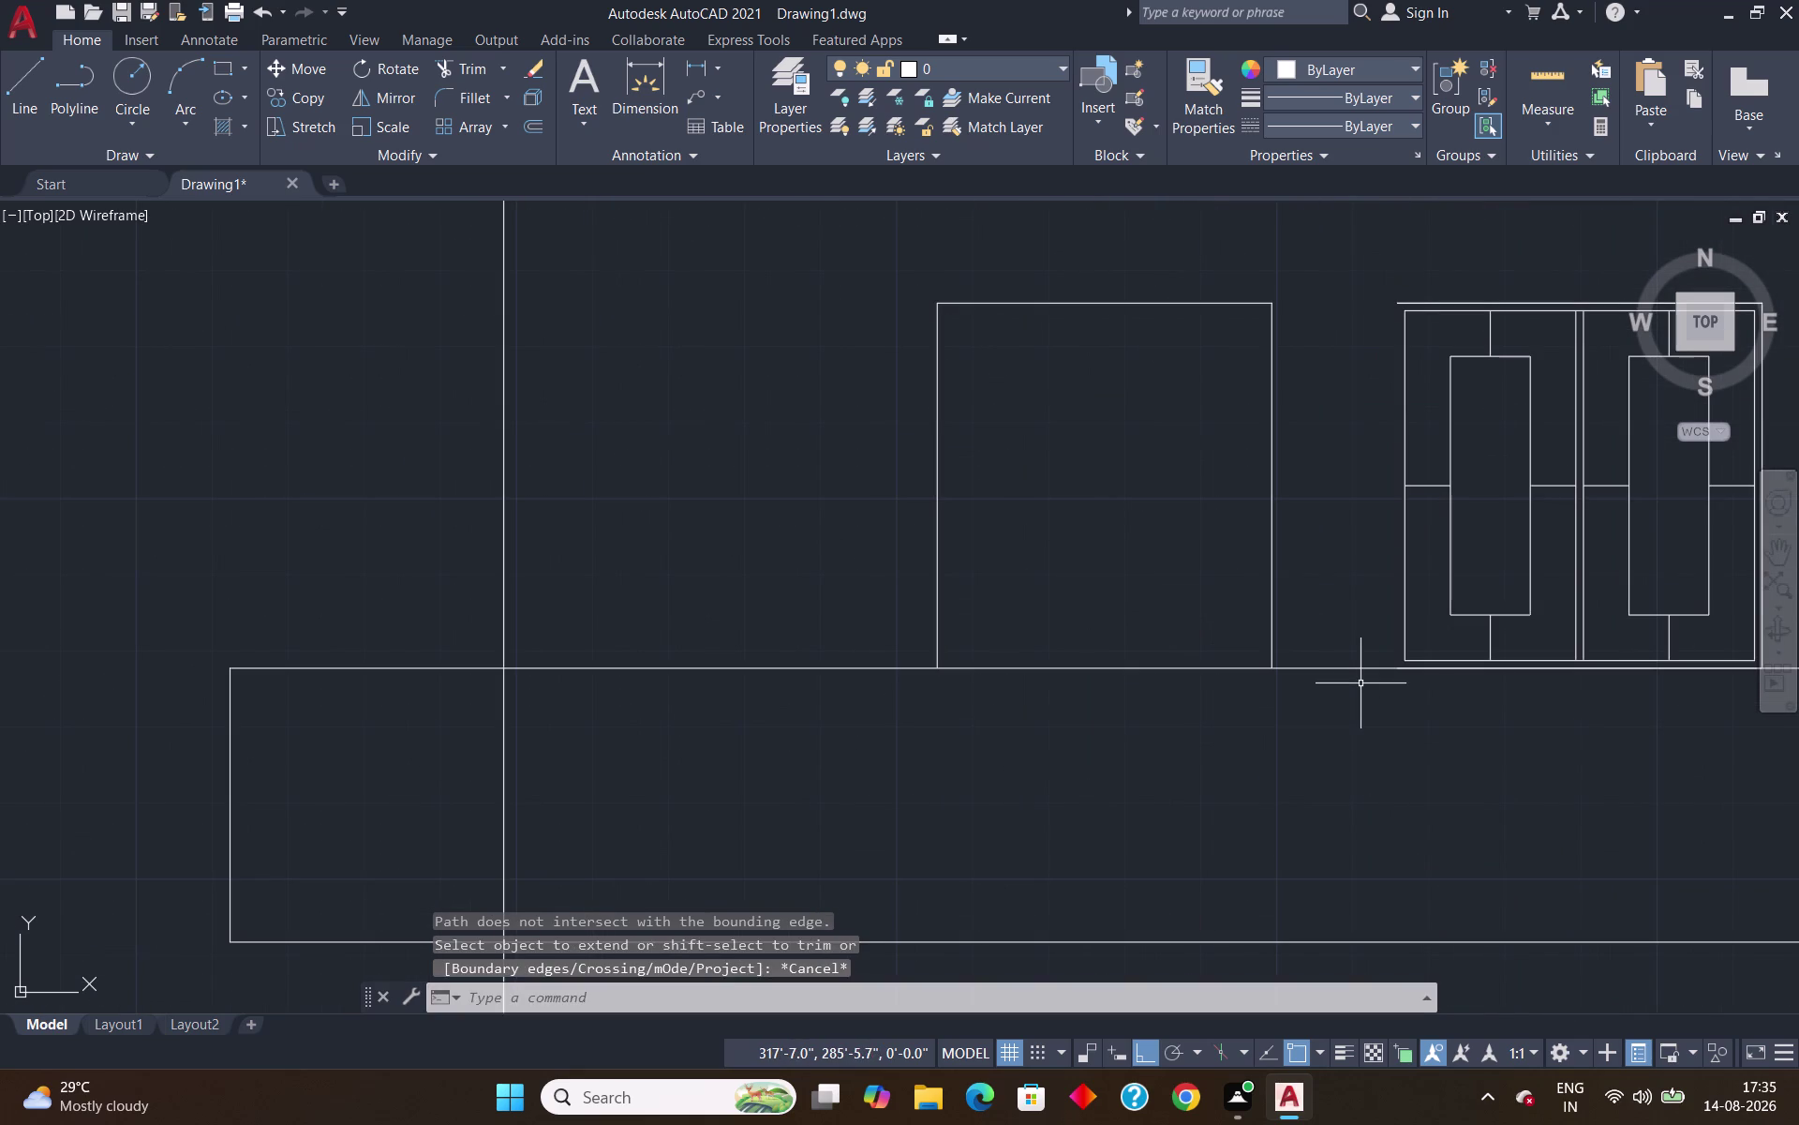
Draw a vertical line from the window's lower corner up to its top edge and the floor line.
key(l)
key(Return)
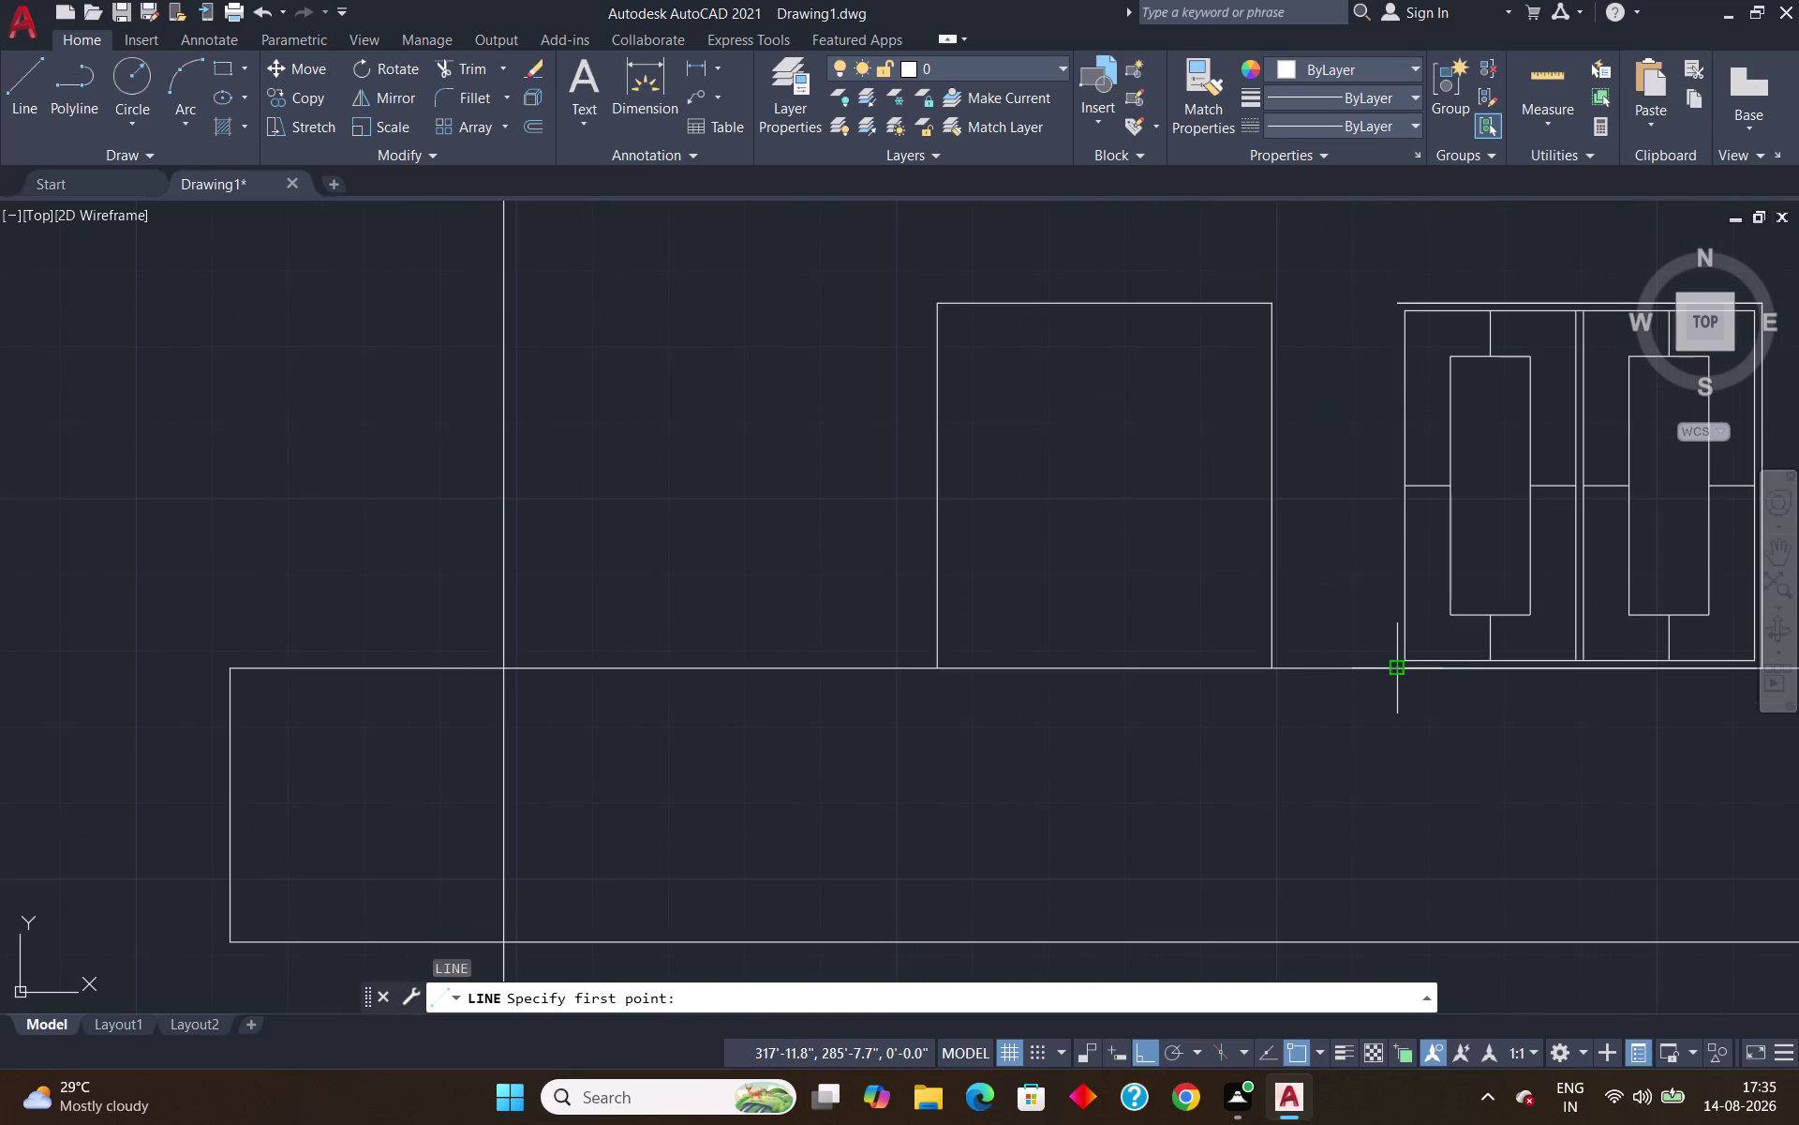
click(1402, 665)
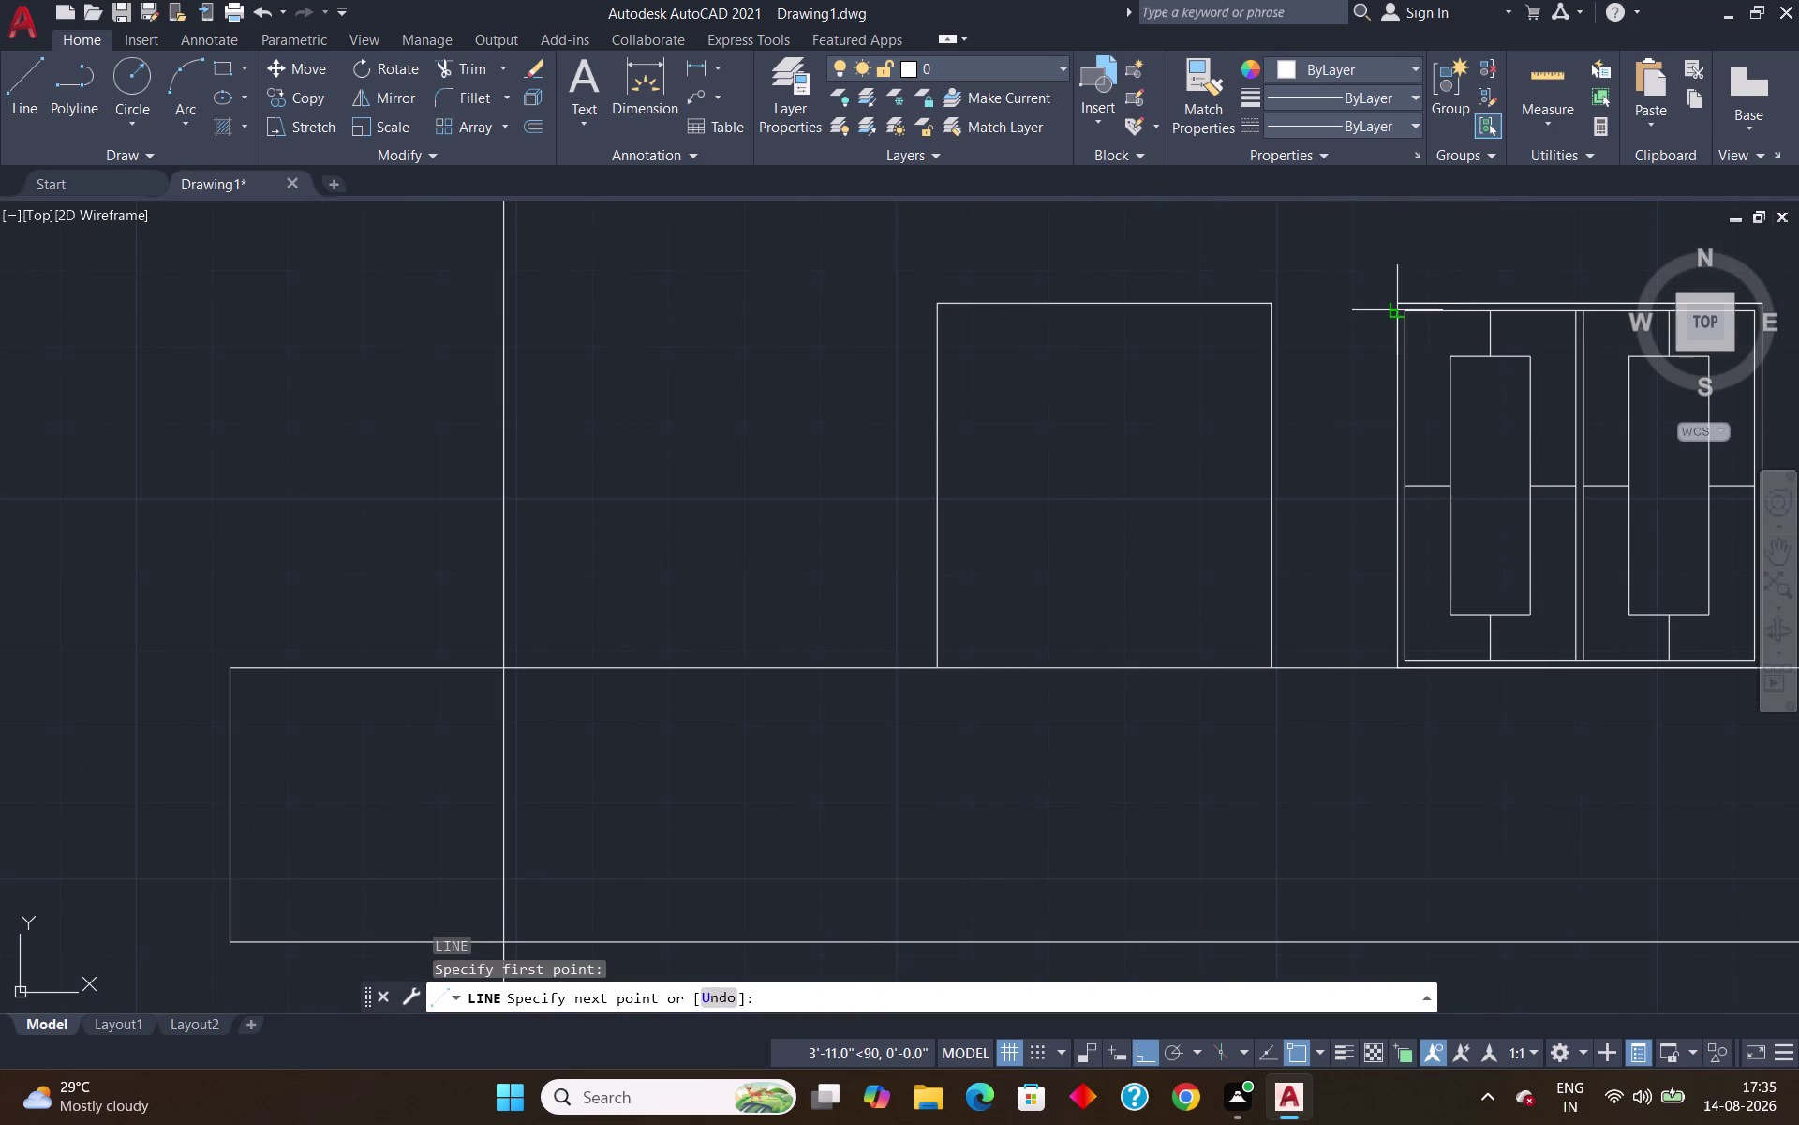
click(1394, 296)
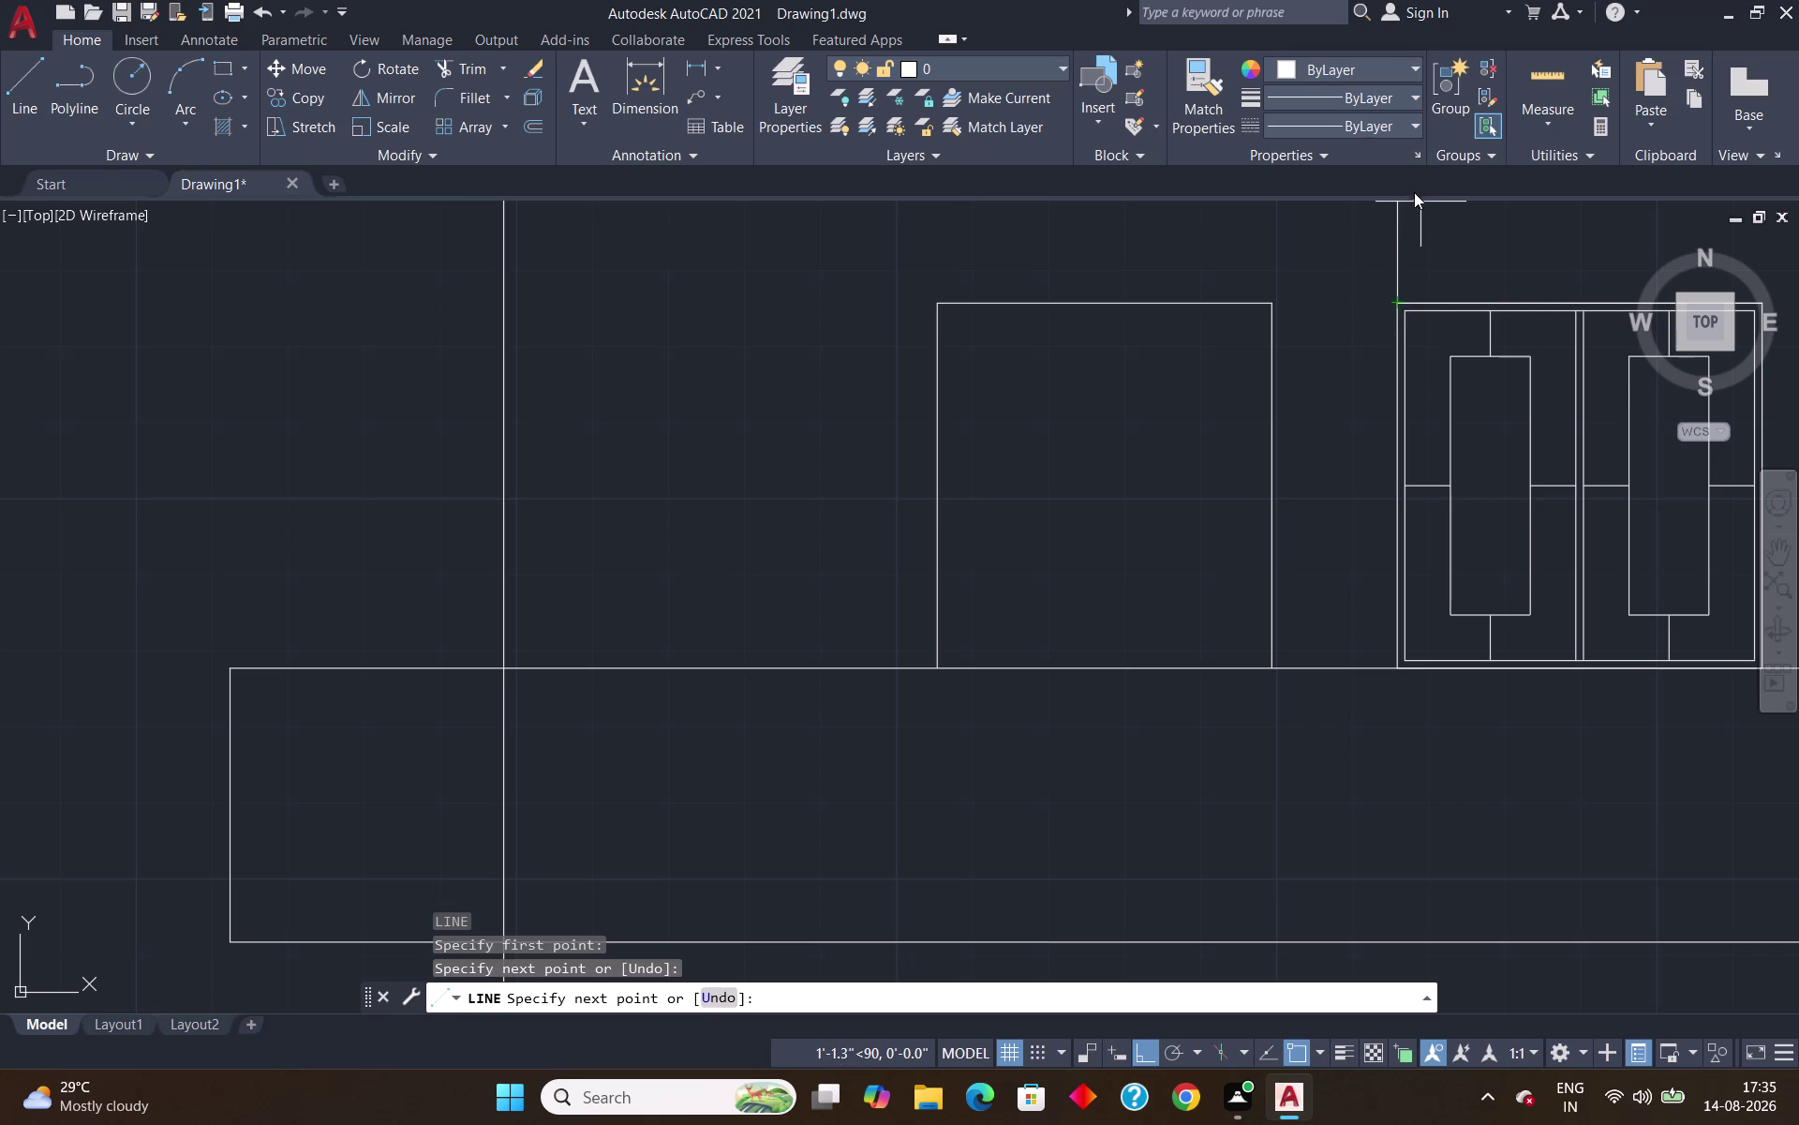
scroll(down, 3)
middle_drag(1420, 243, 1539, 782)
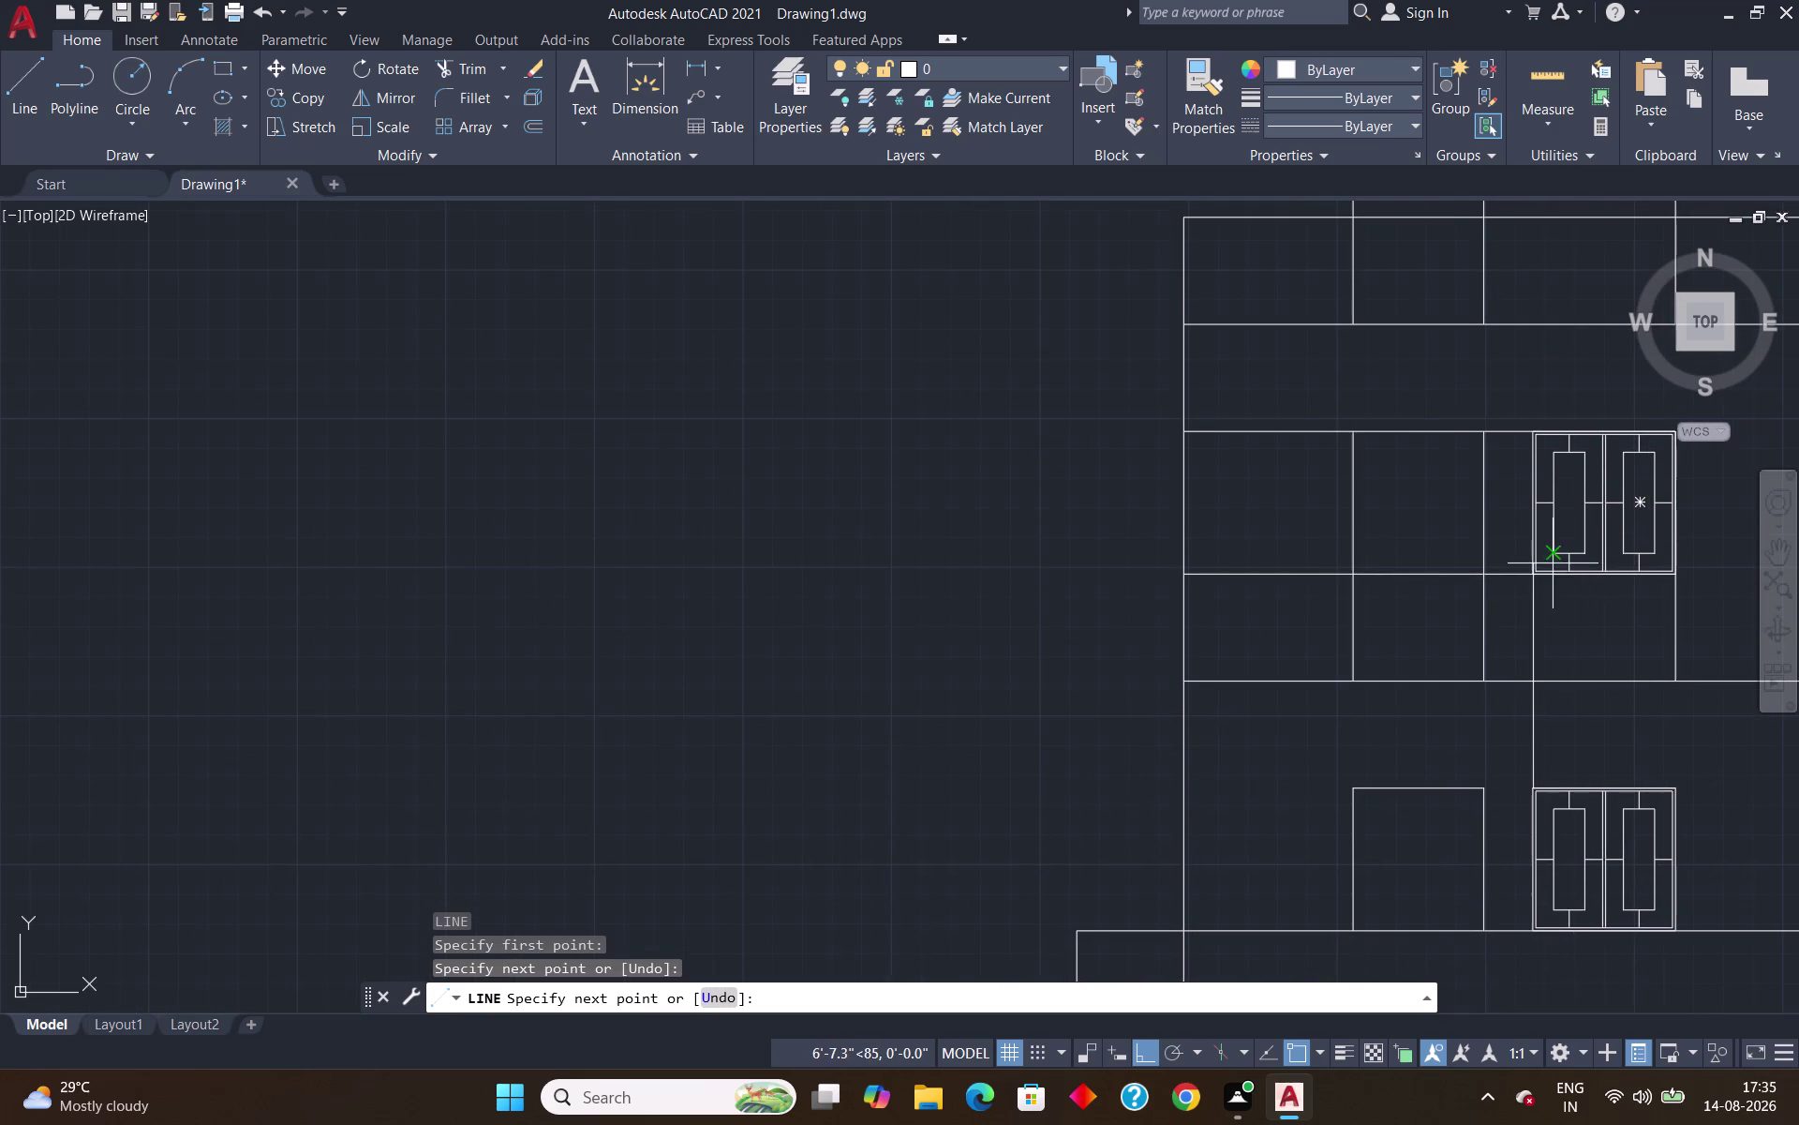
scroll(up, 3)
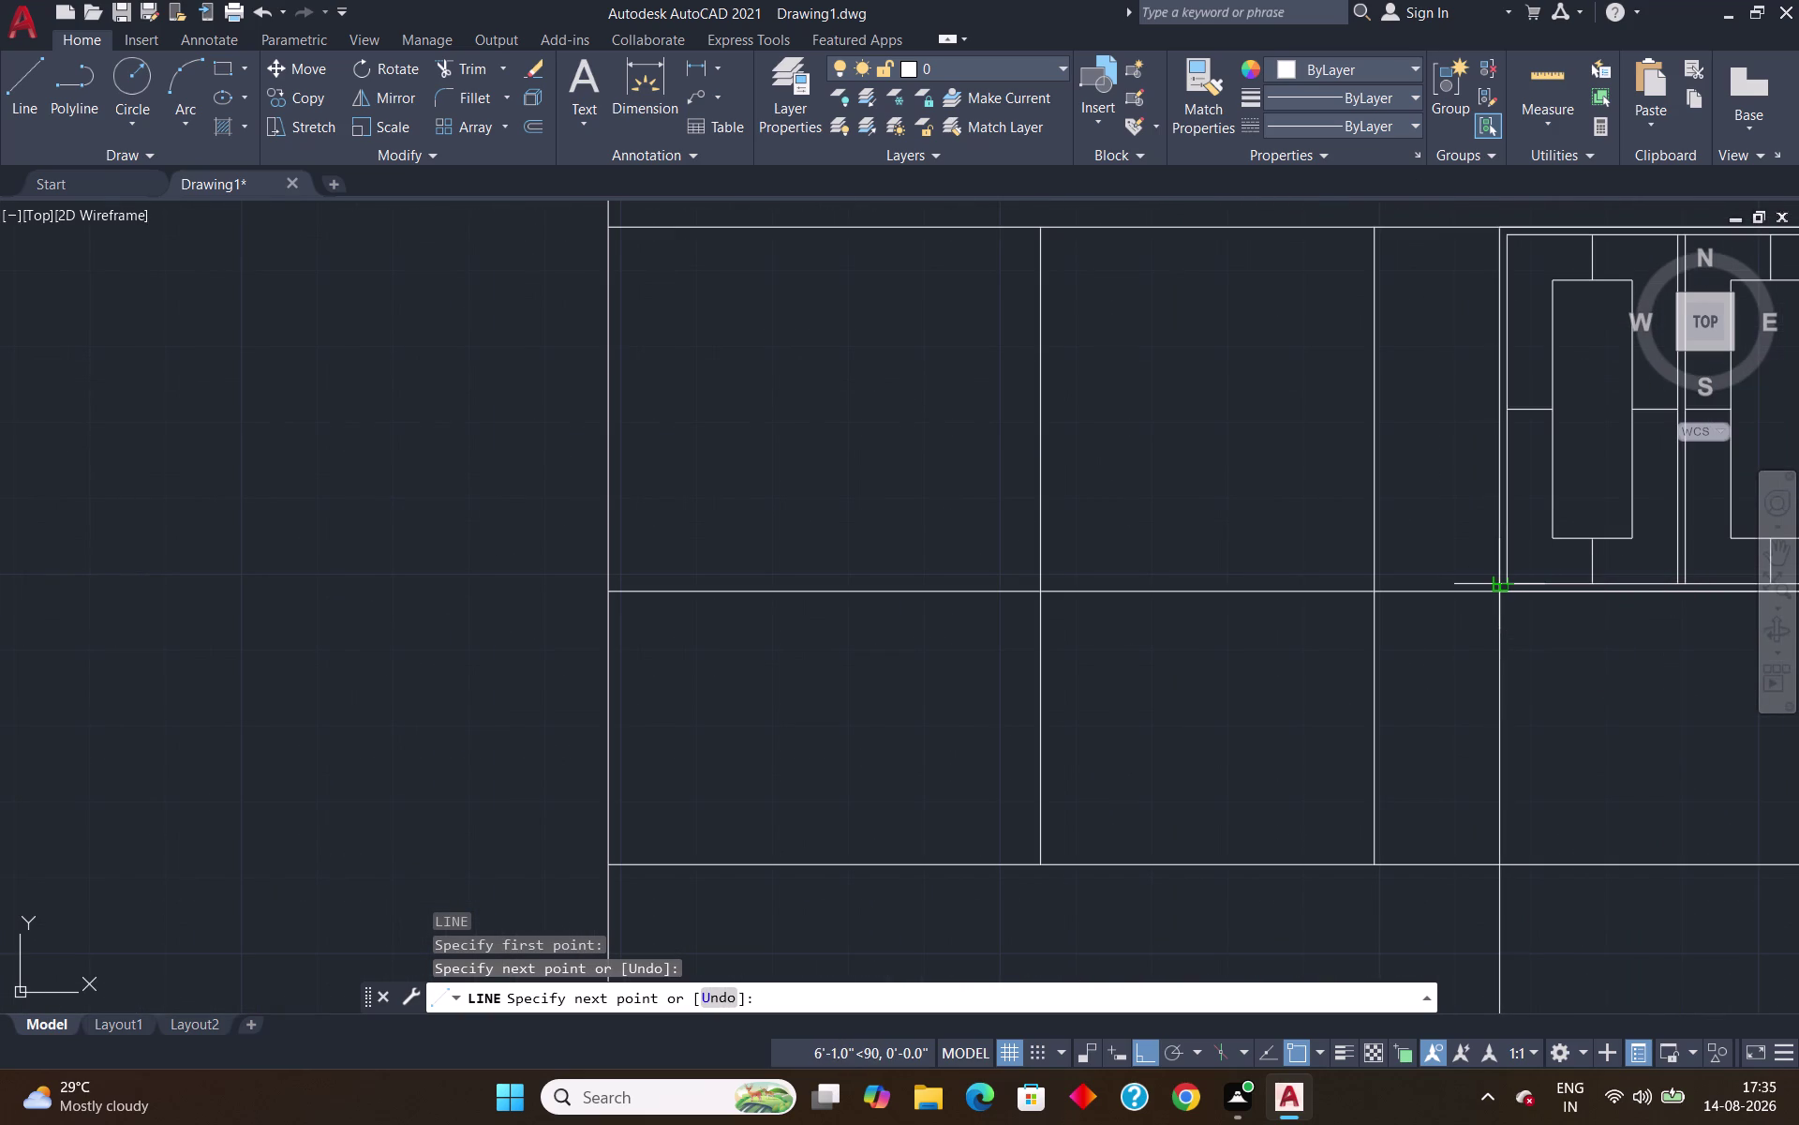
click(1496, 587)
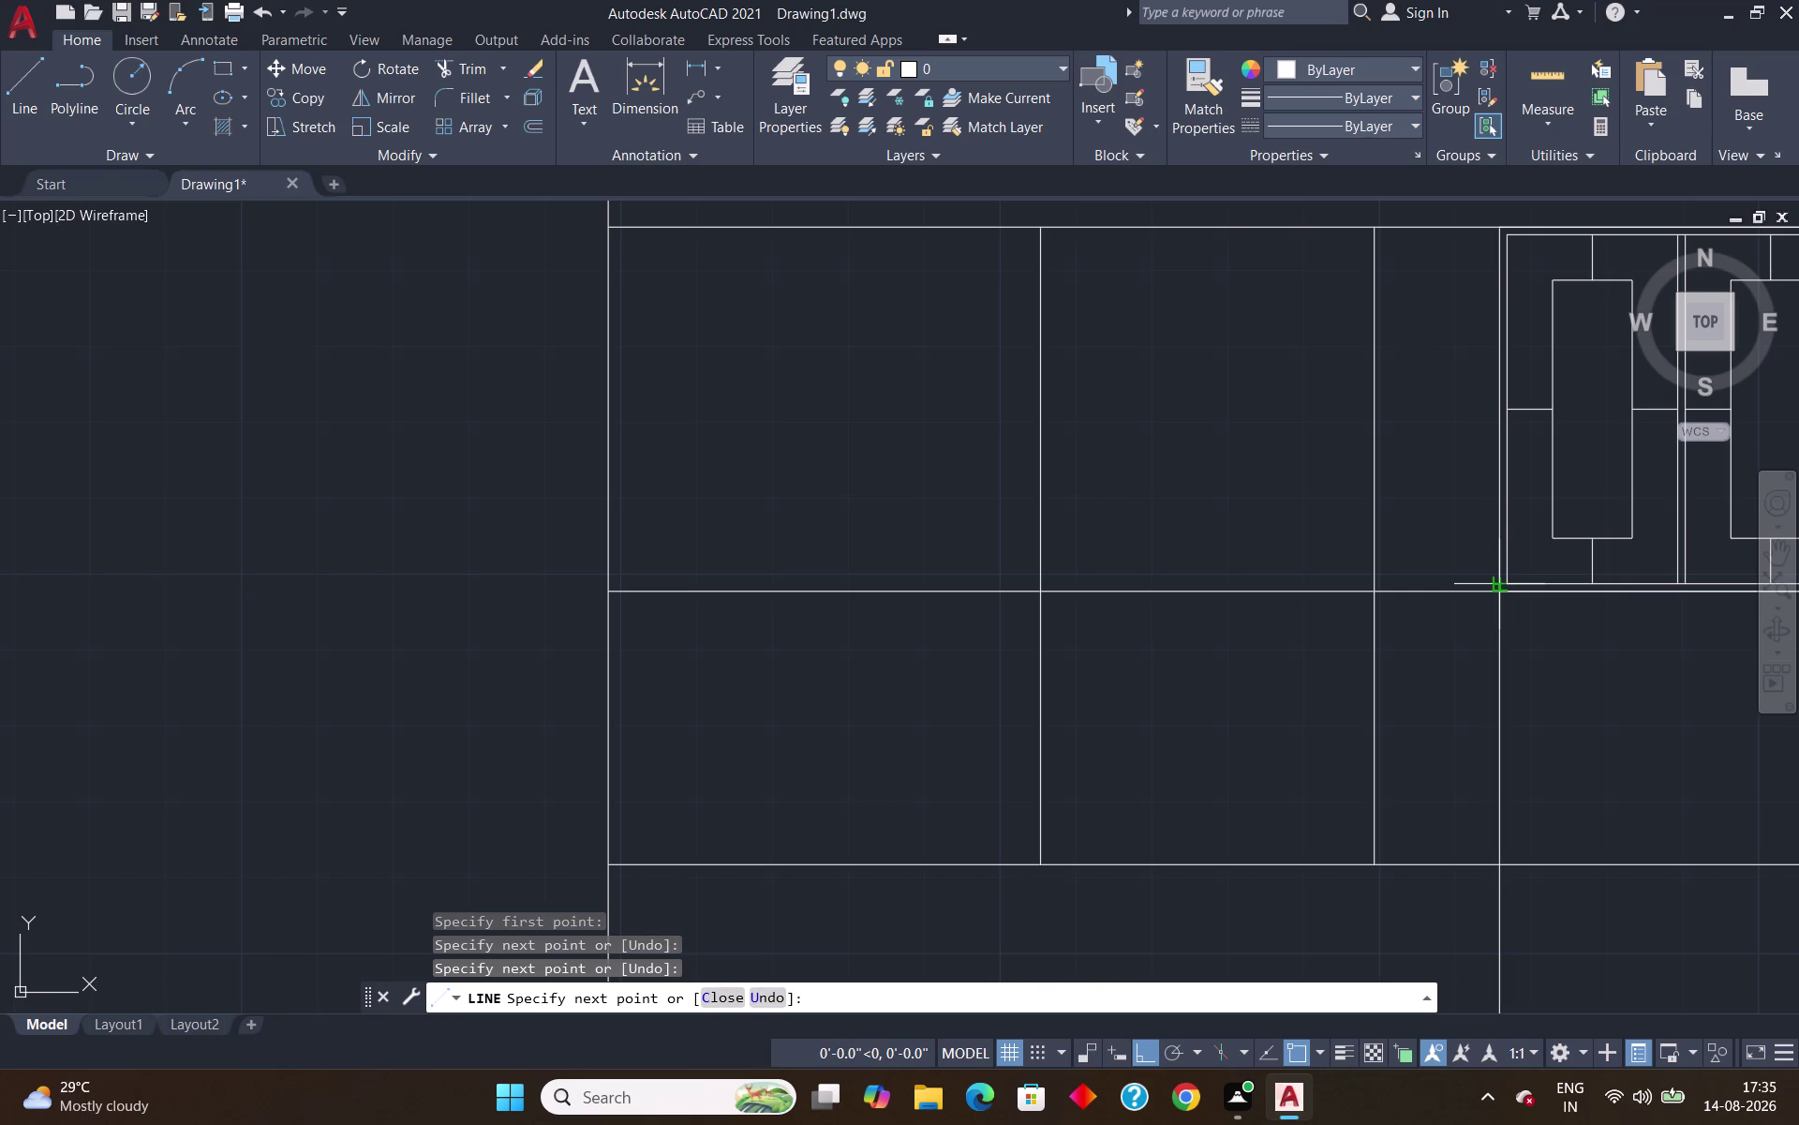
key(Return)
scroll(down, 3)
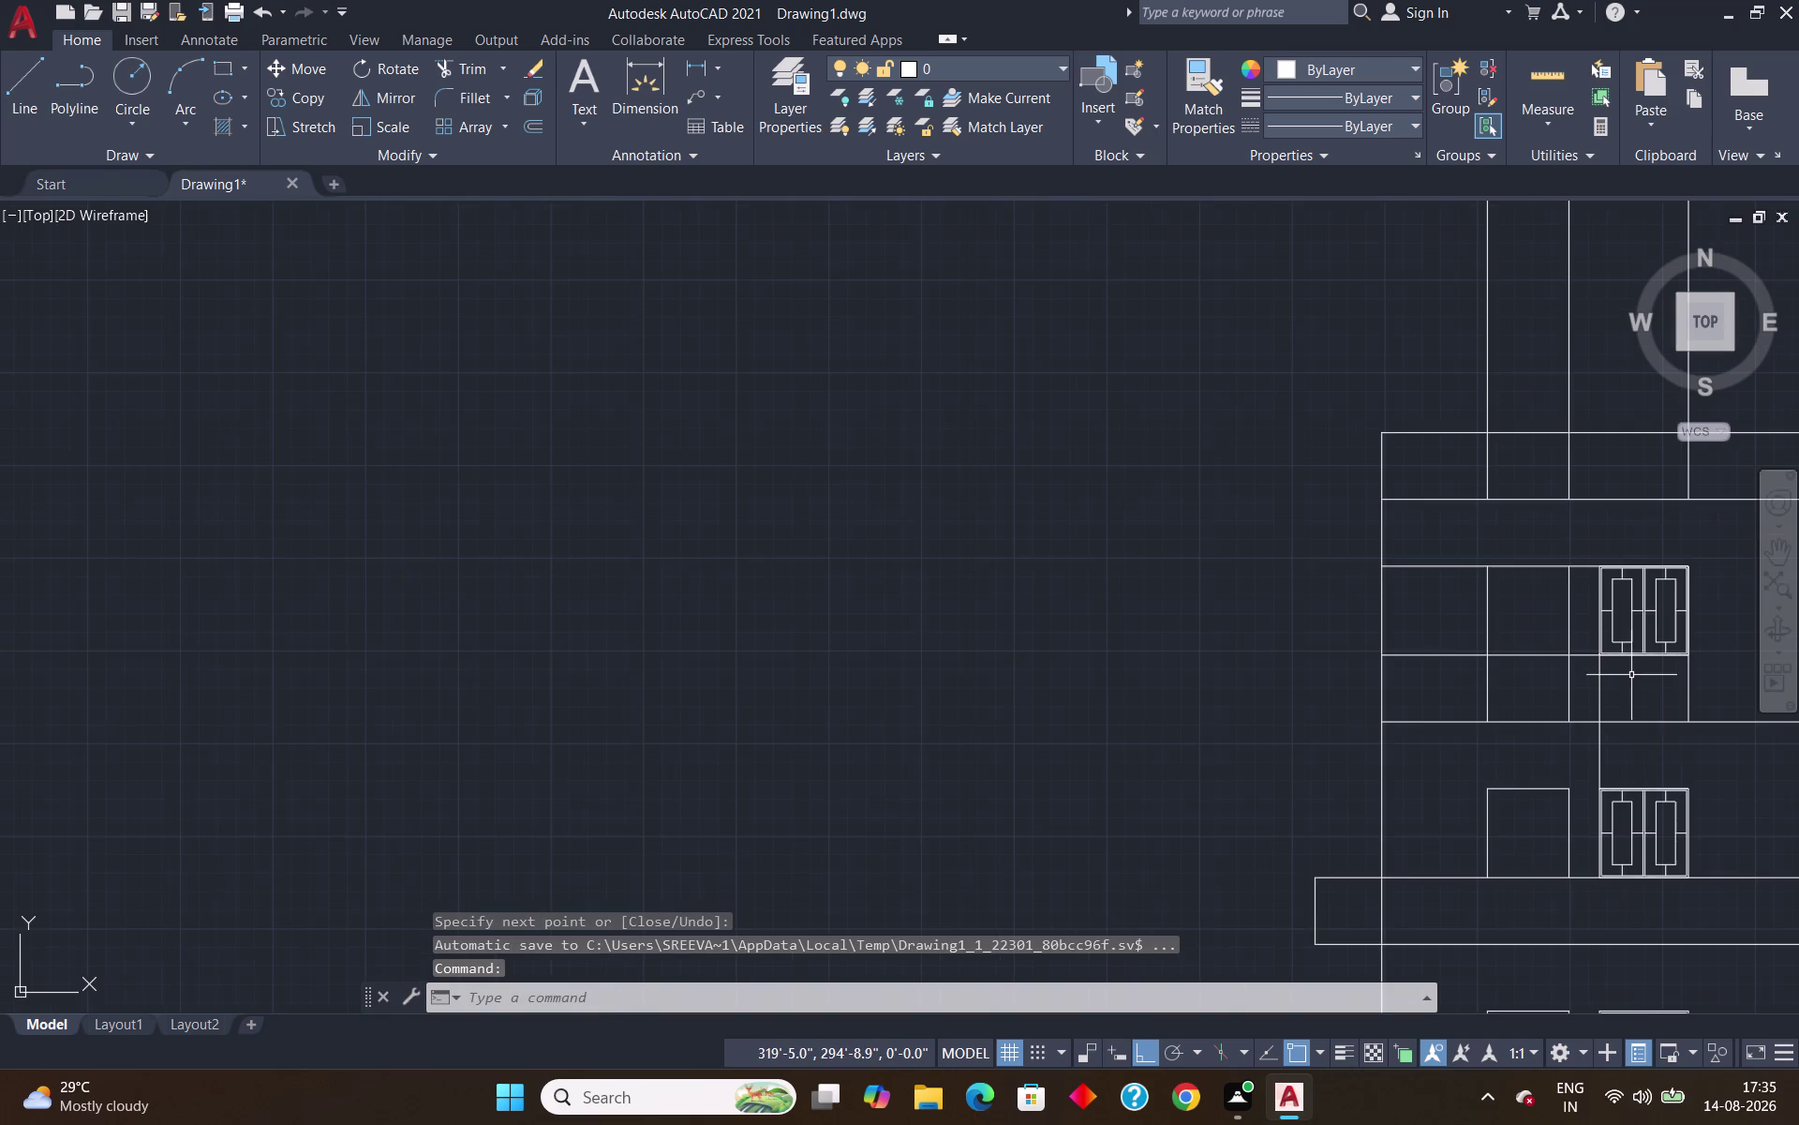
Trim the stray line pieces below and beside the top-floor window.
text(TR)
key(Return)
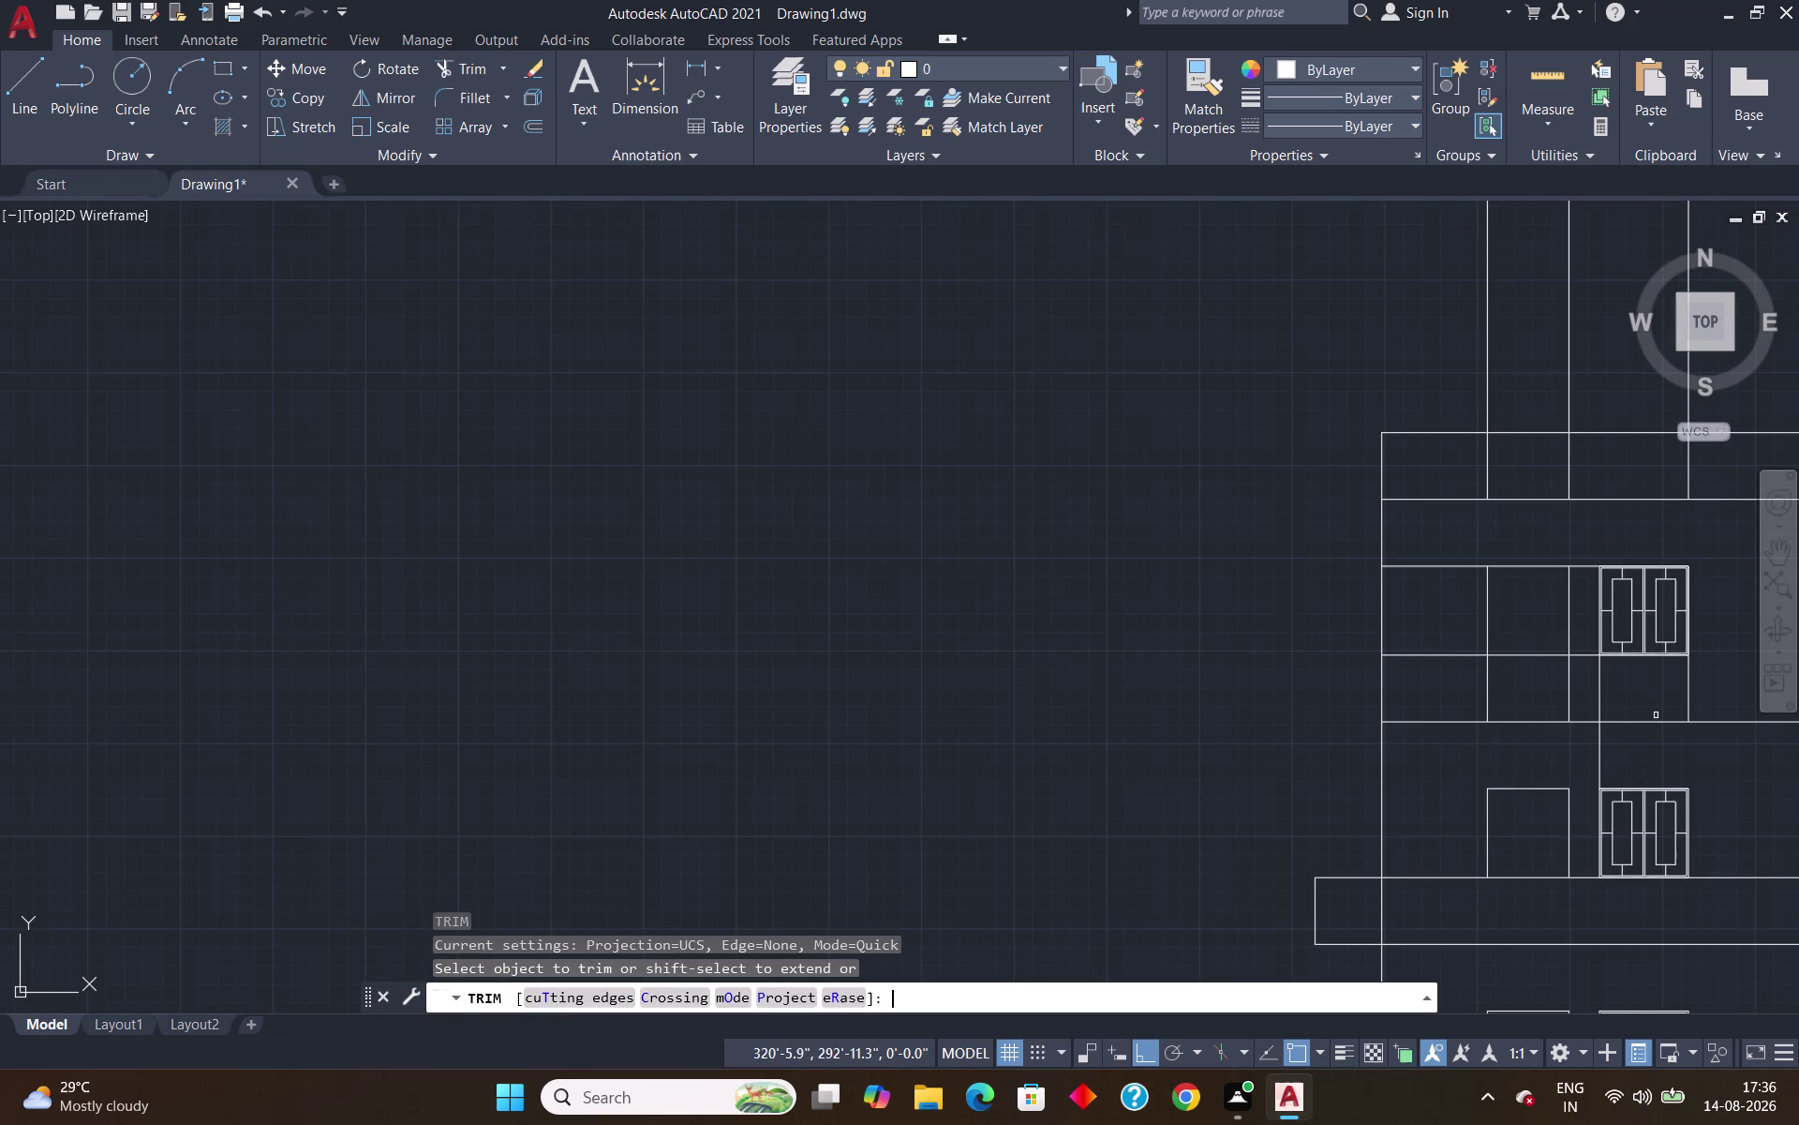
click(1599, 765)
click(1604, 706)
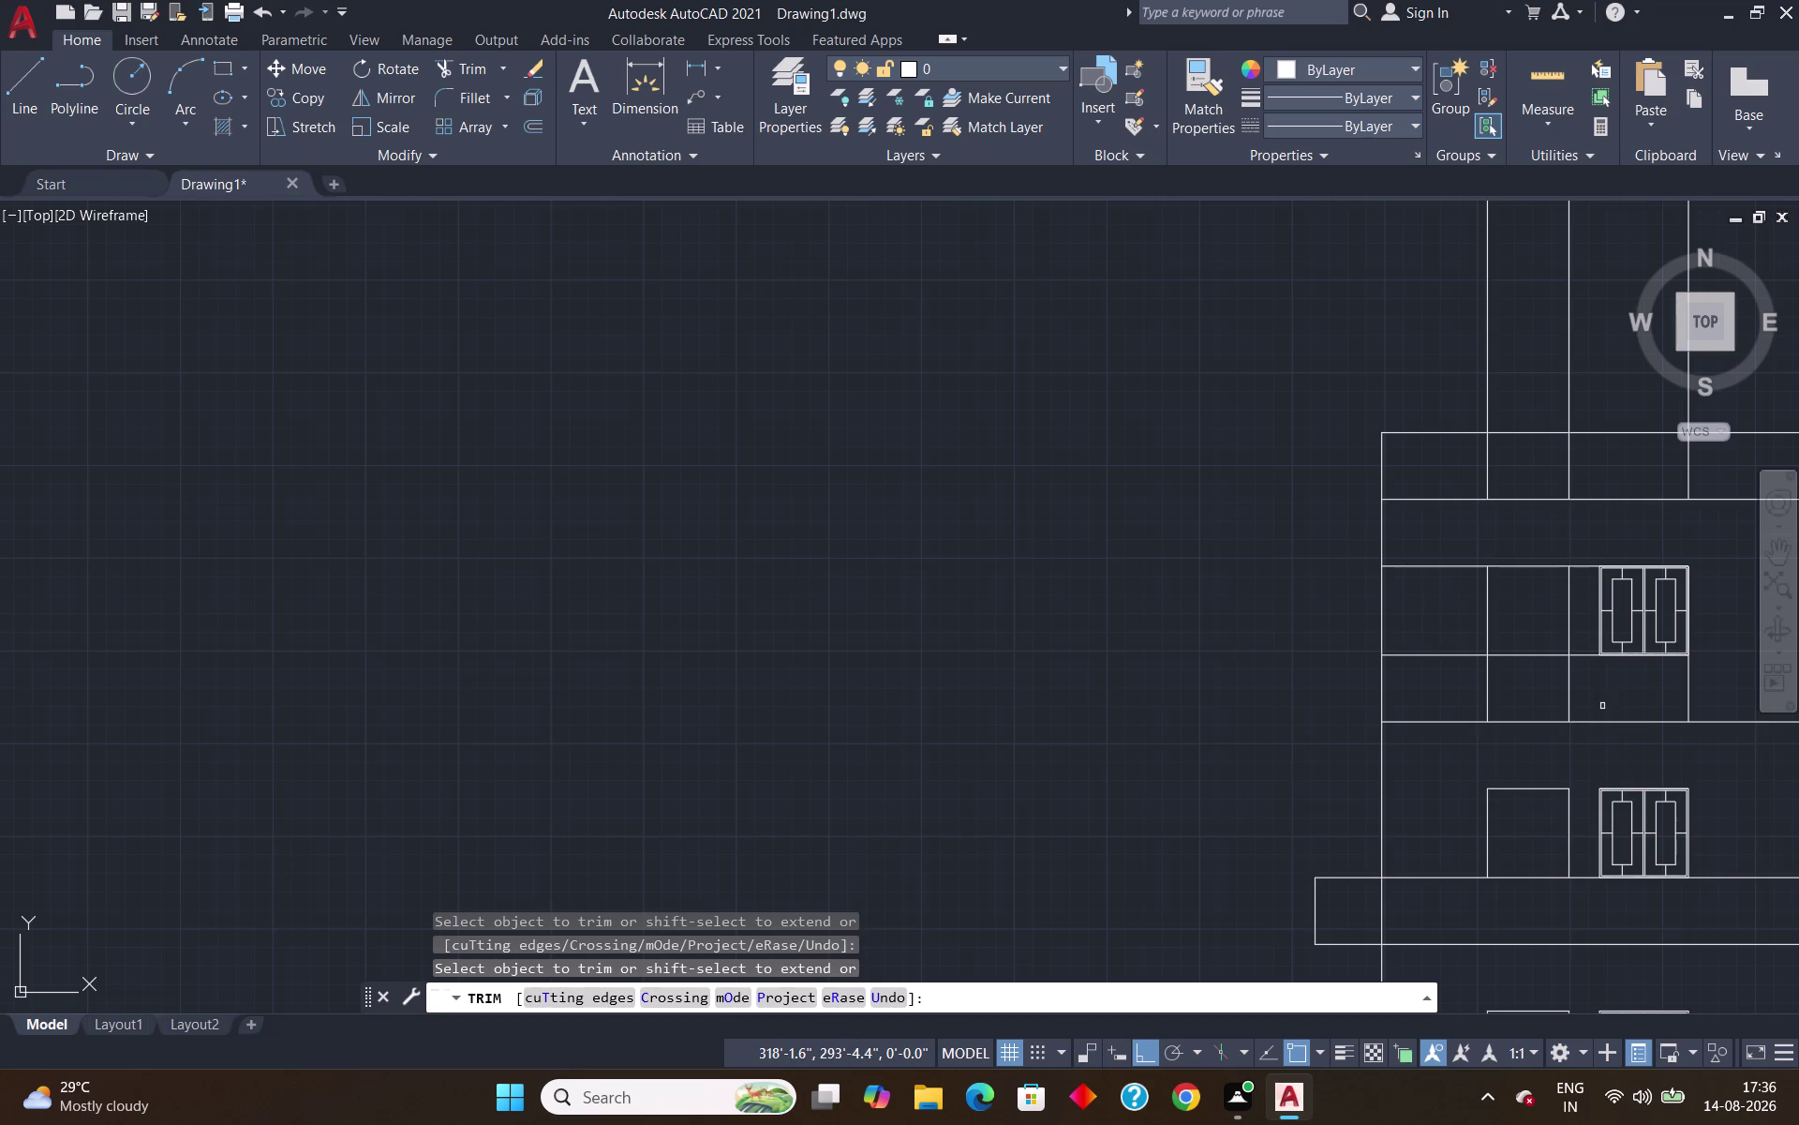
drag(1479, 688, 1577, 691)
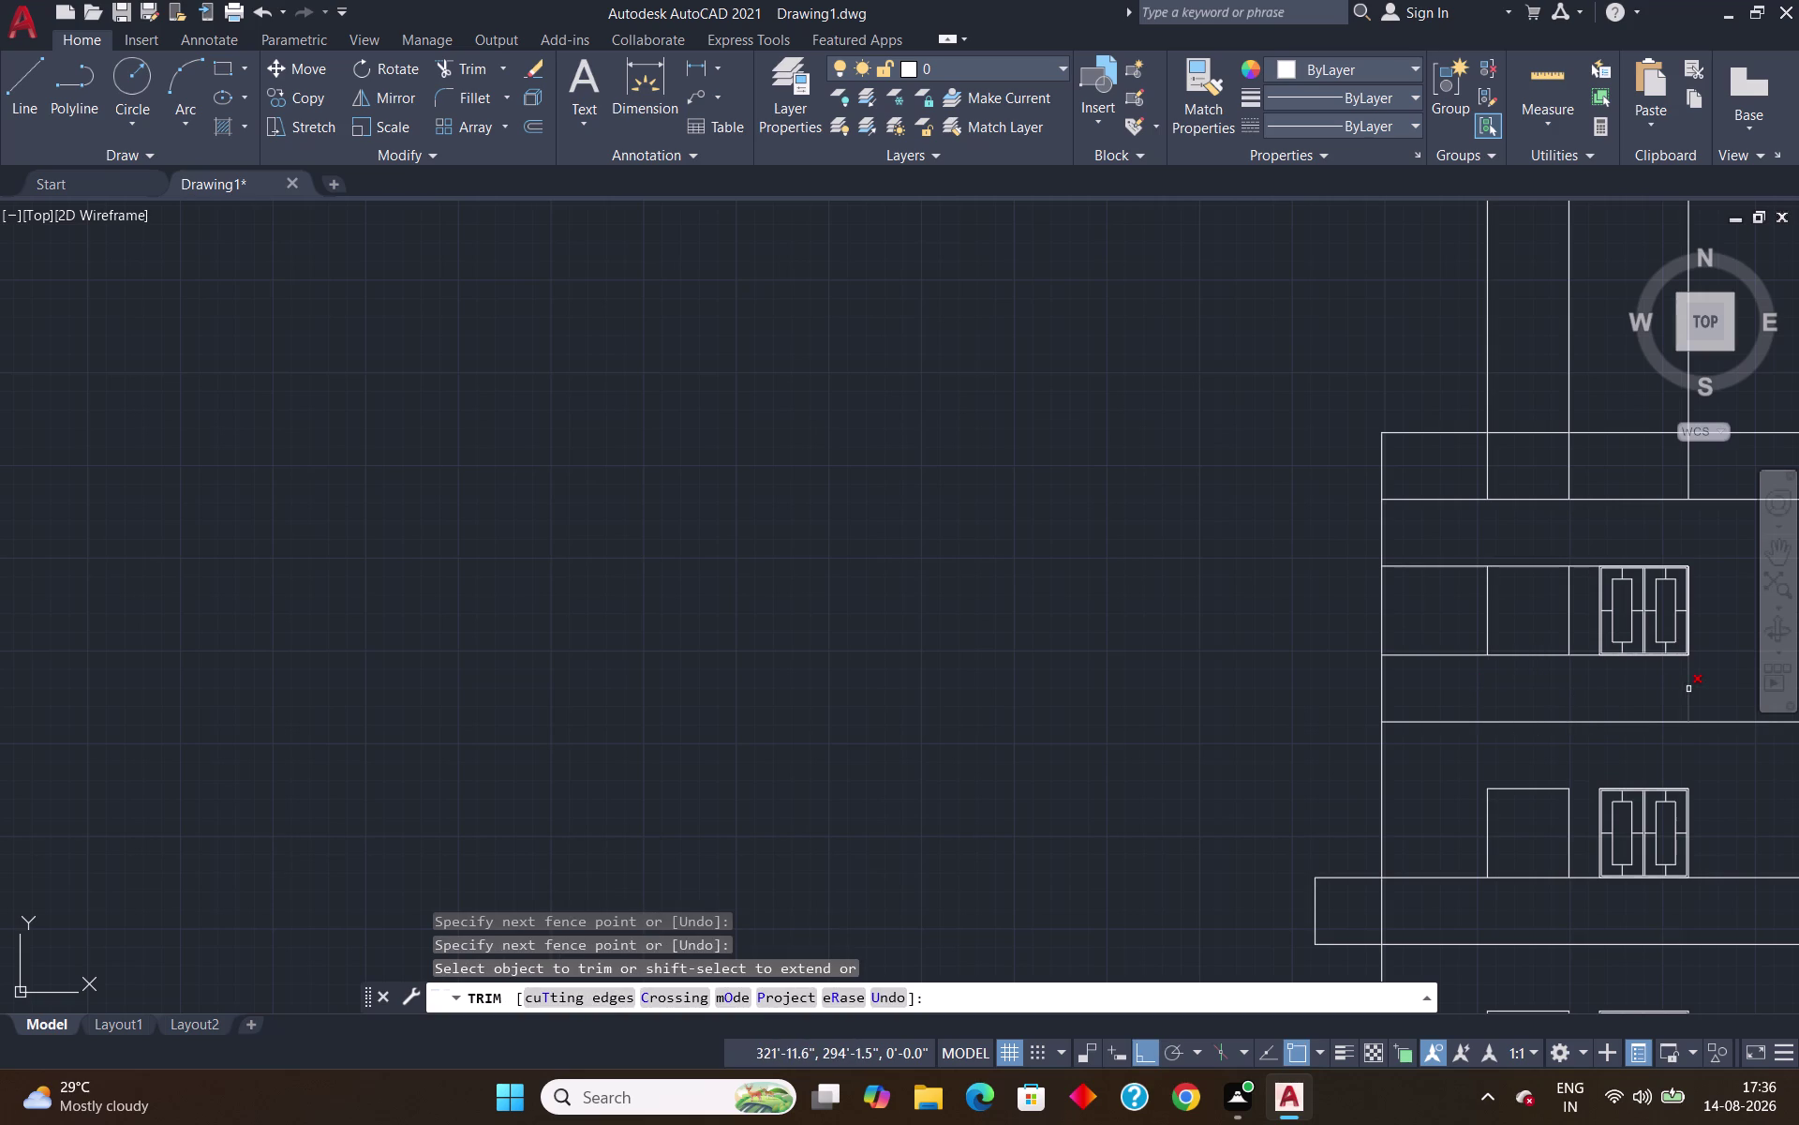
click(1689, 689)
click(1584, 654)
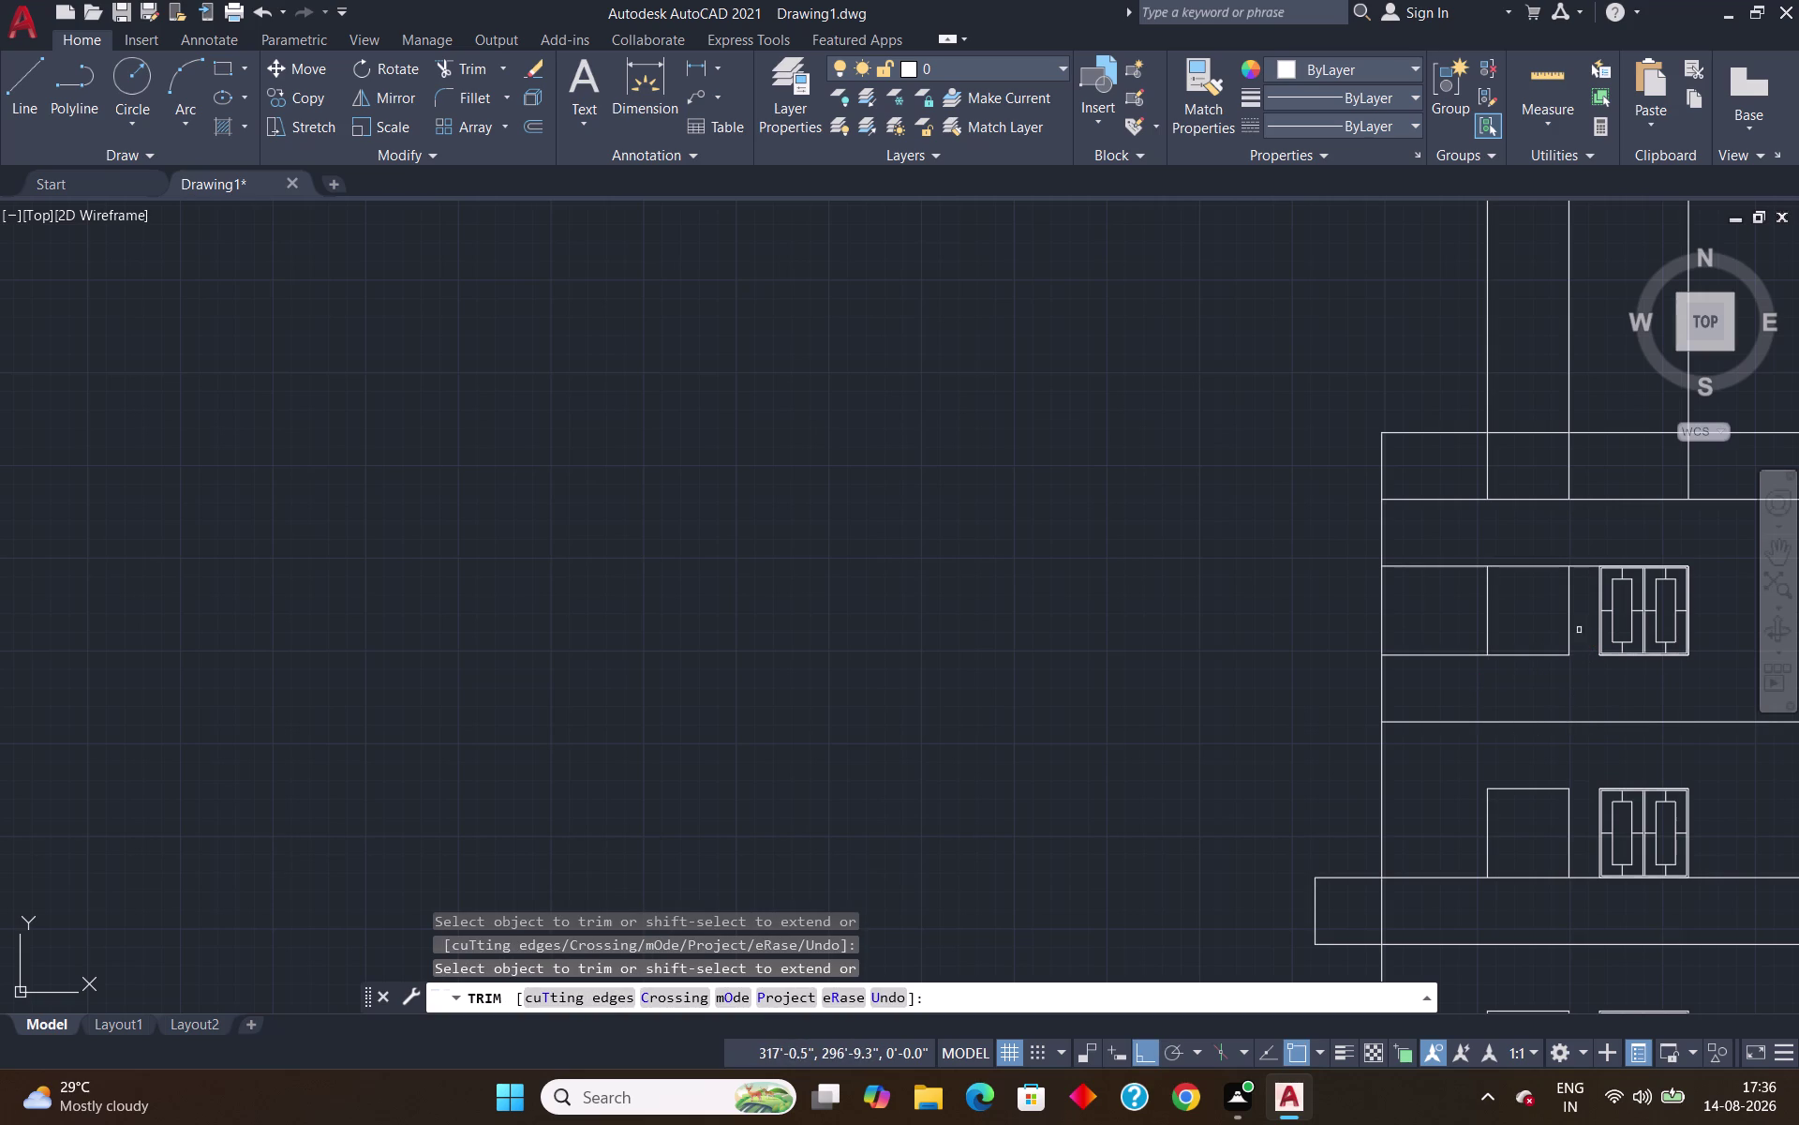
click(1588, 565)
scroll(down, 3)
scroll(up, 3)
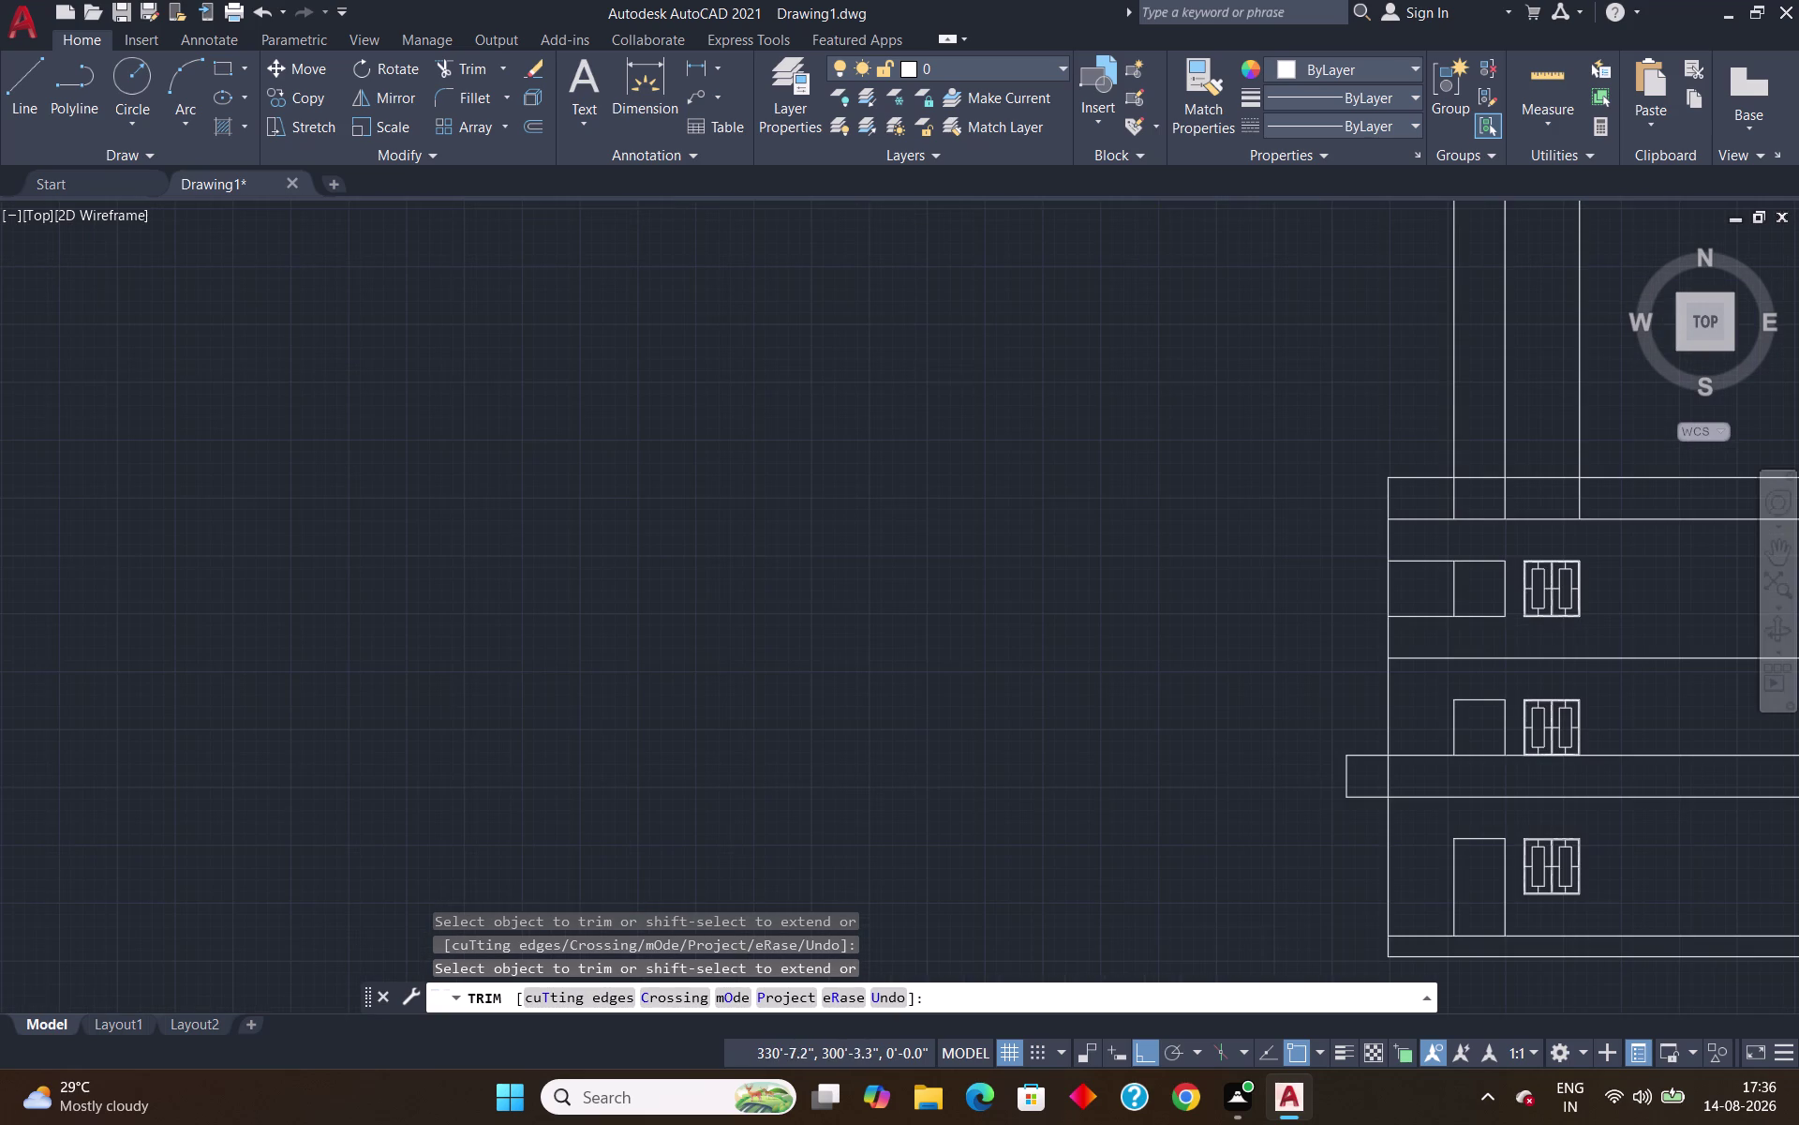
text(EX)
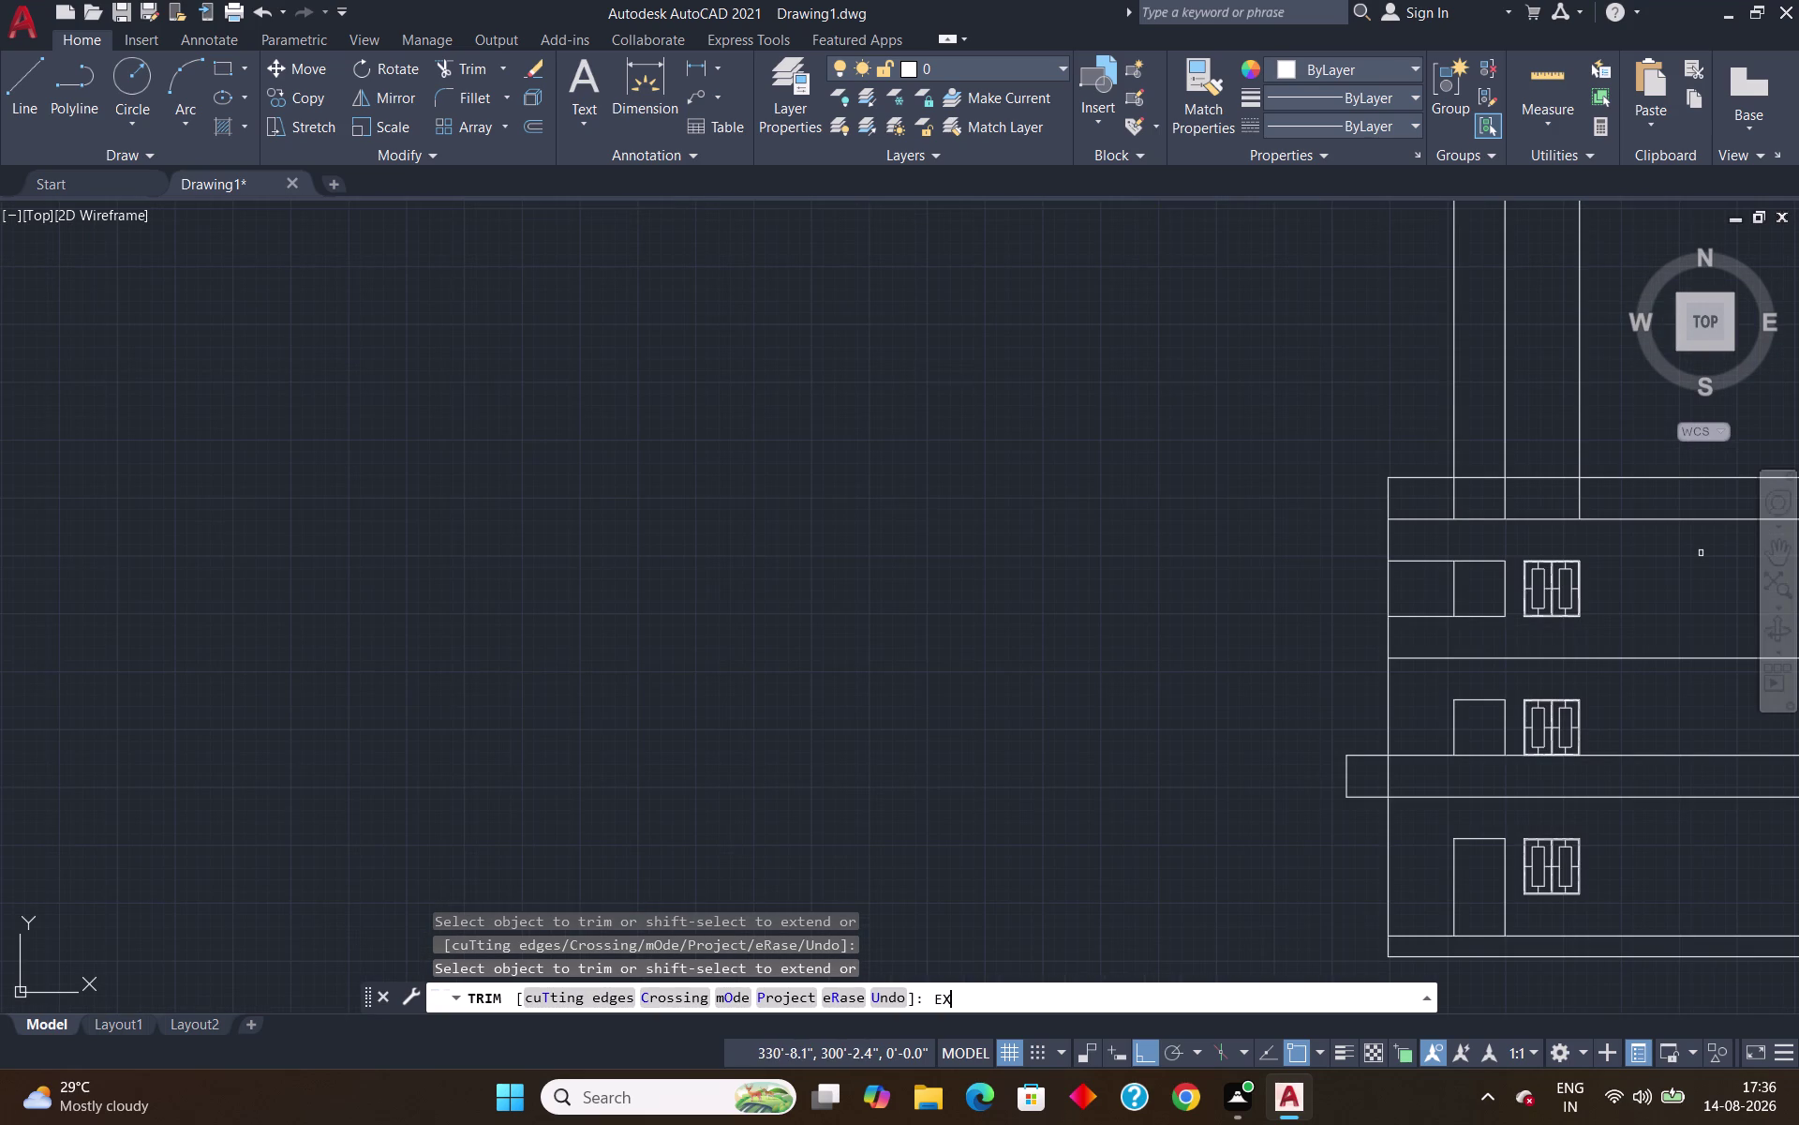
key(Escape)
key(Escape)
key(e)
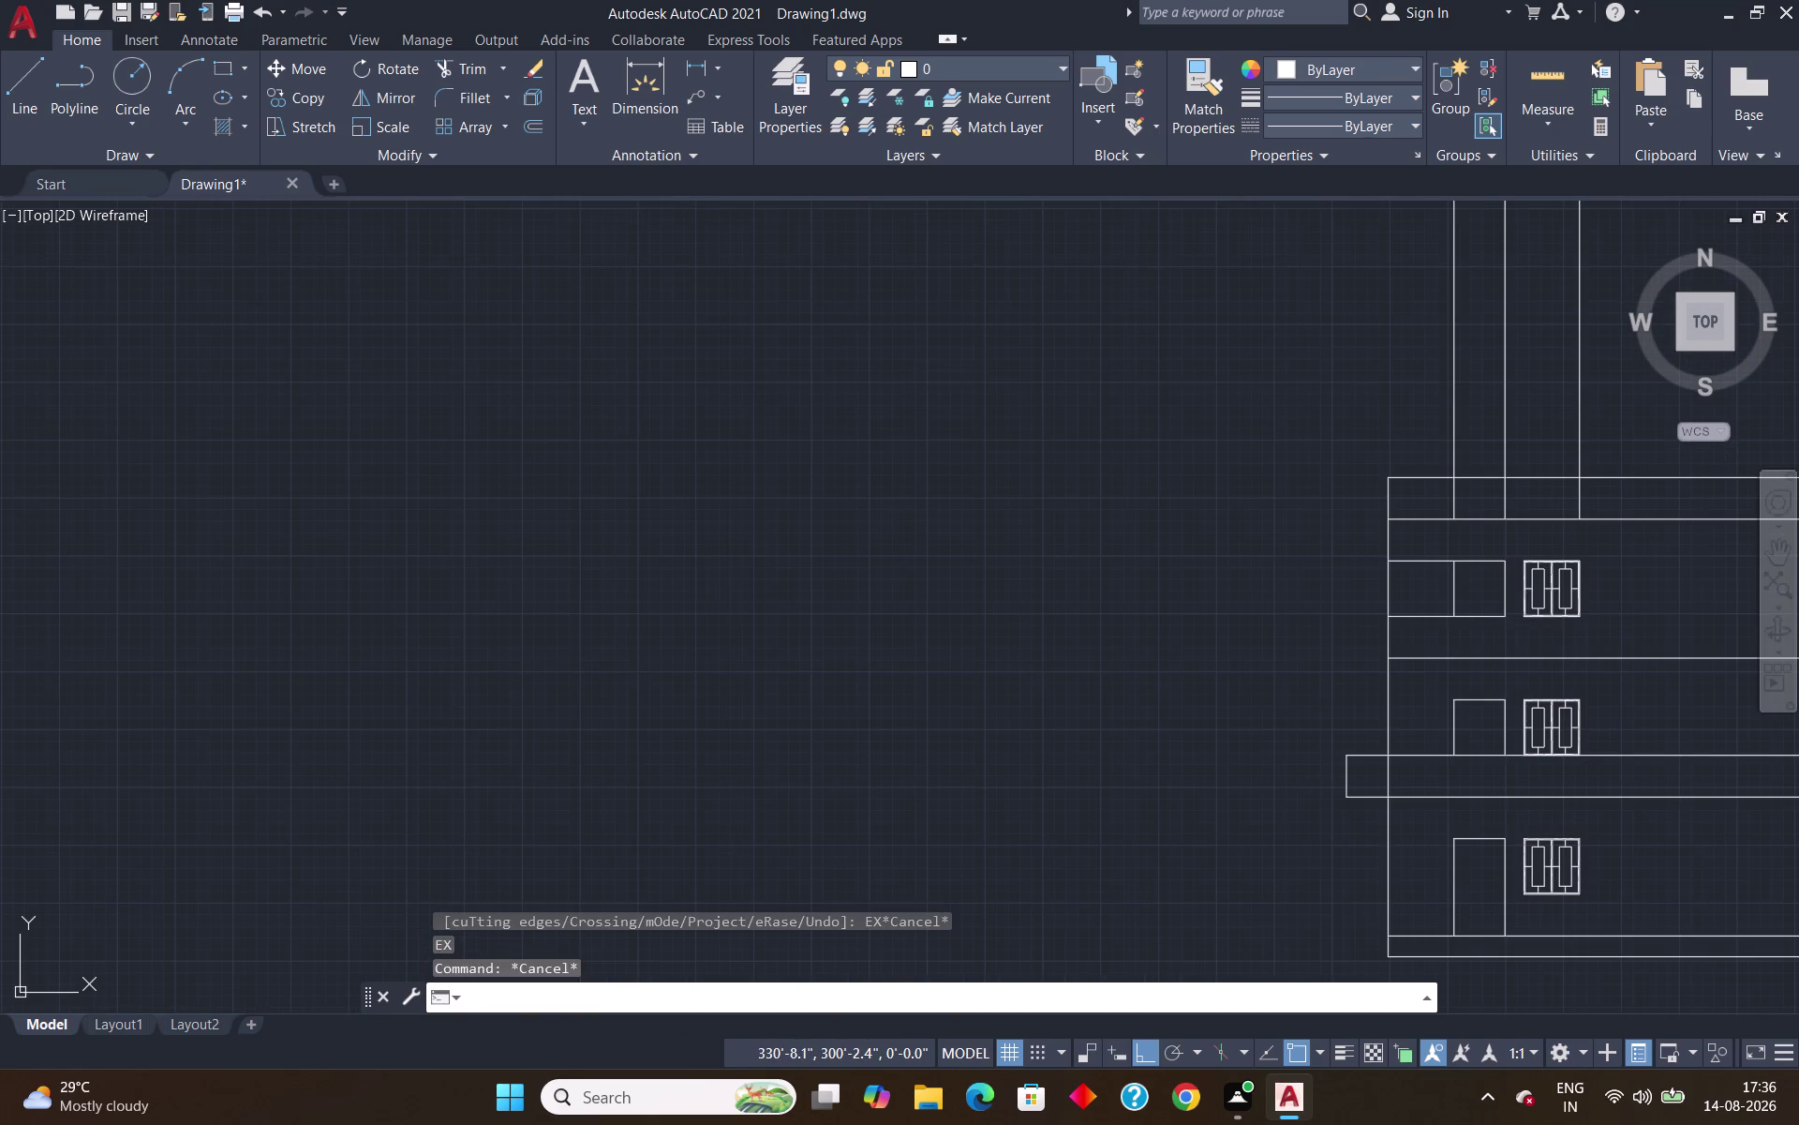
key(x)
key(Return)
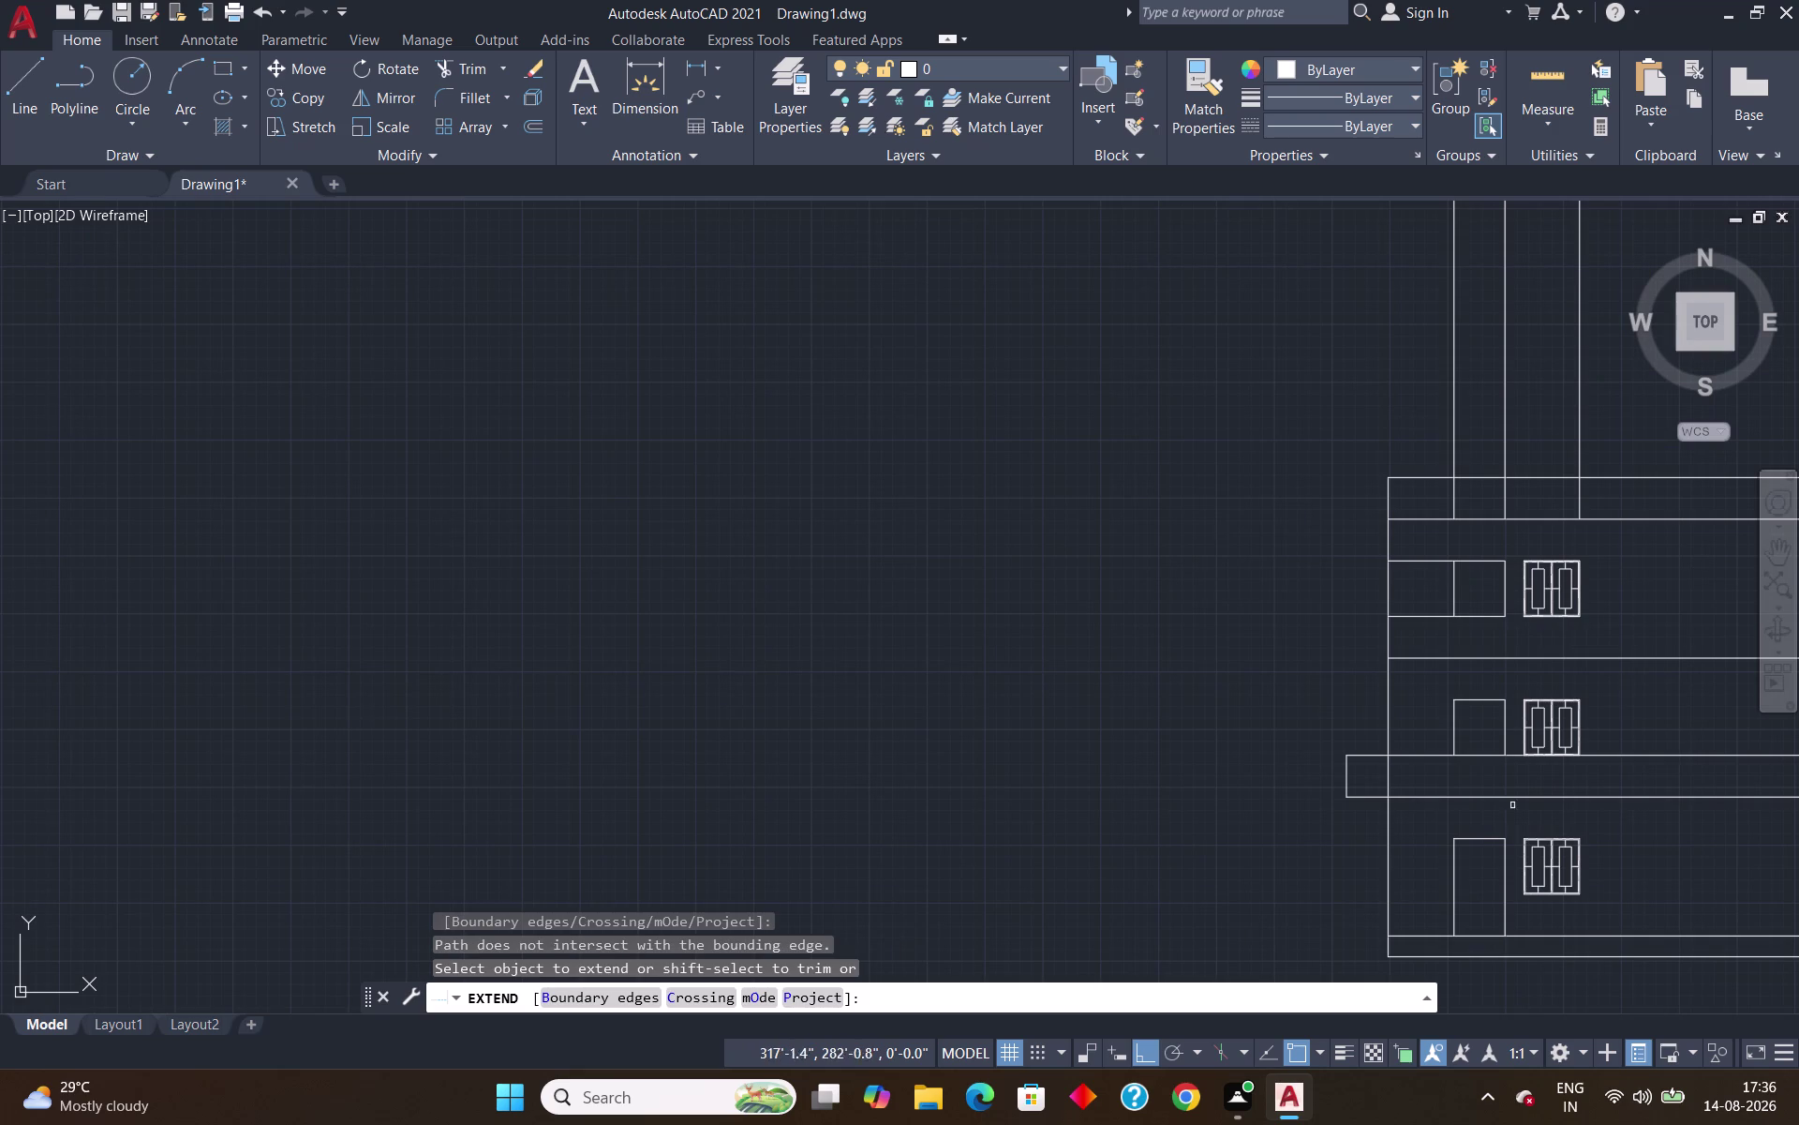
click(1503, 618)
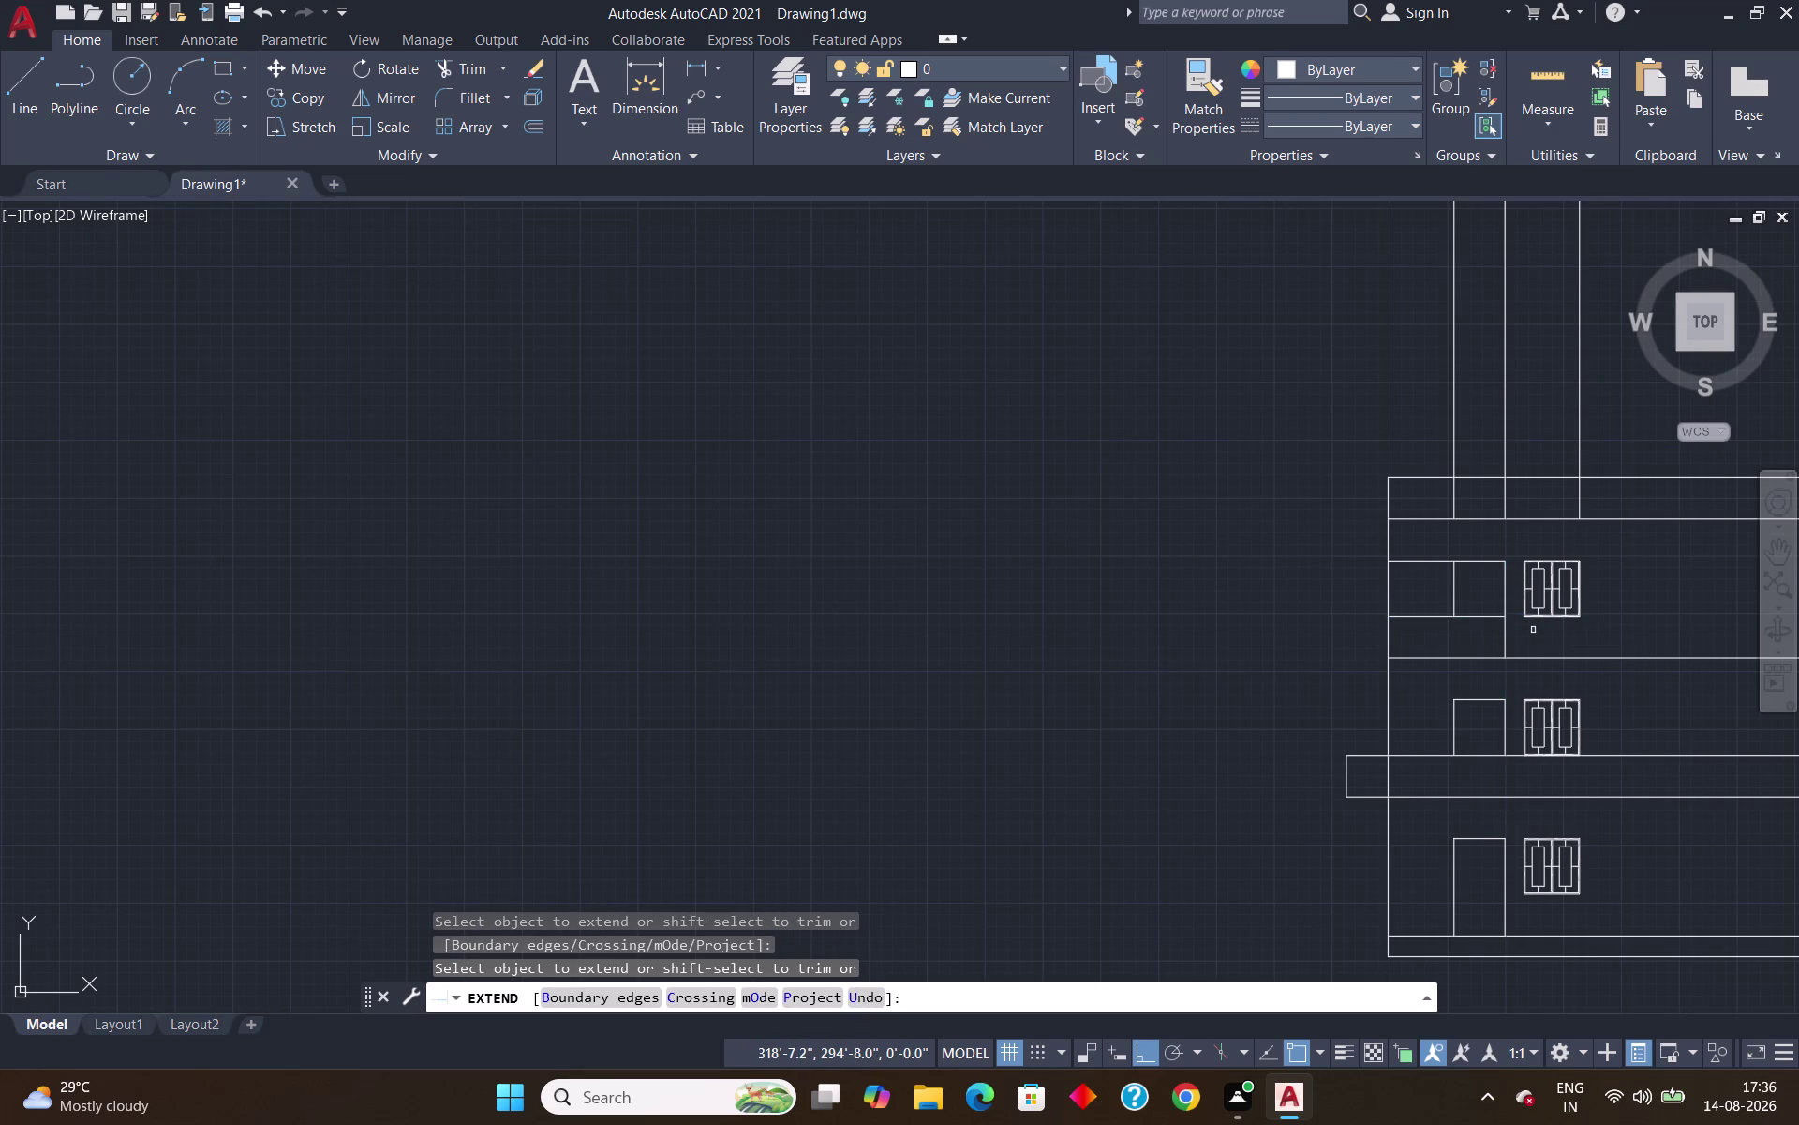
key(Escape)
scroll(up, 3)
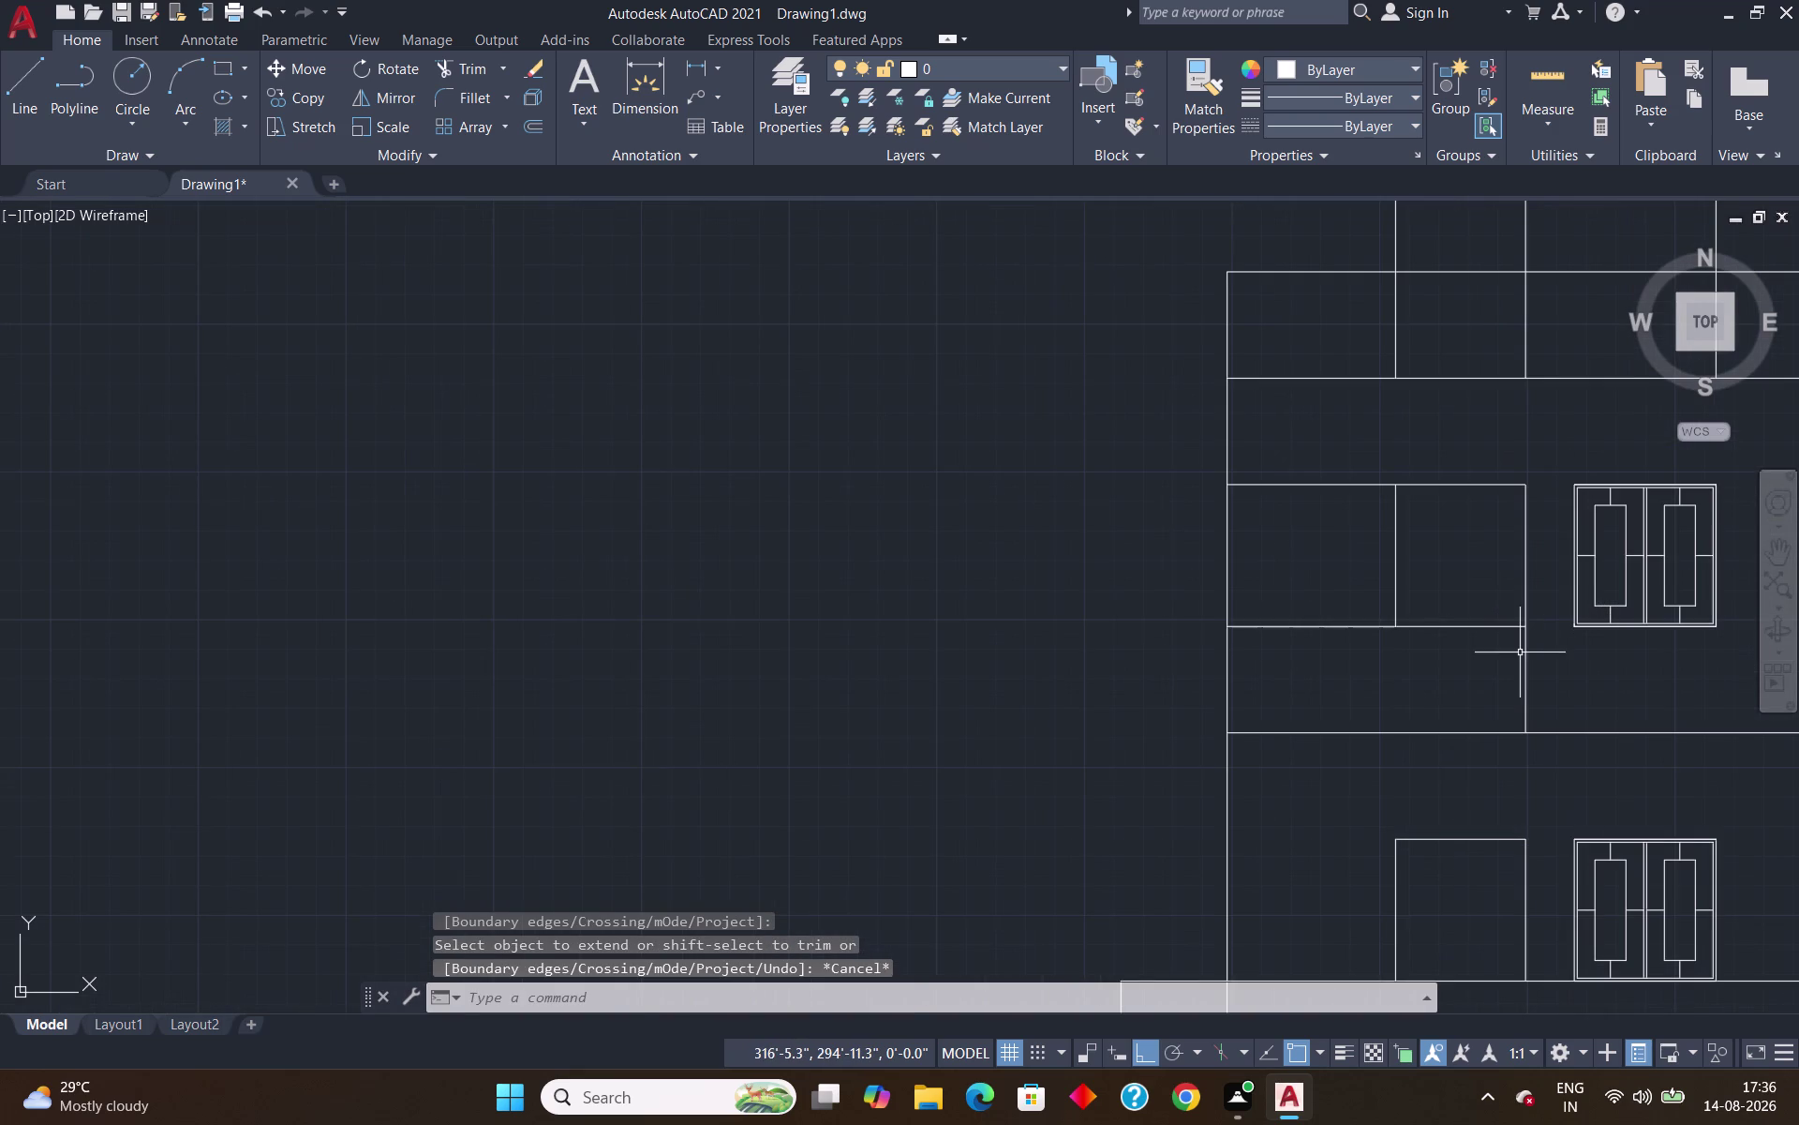
key(space)
click(1487, 625)
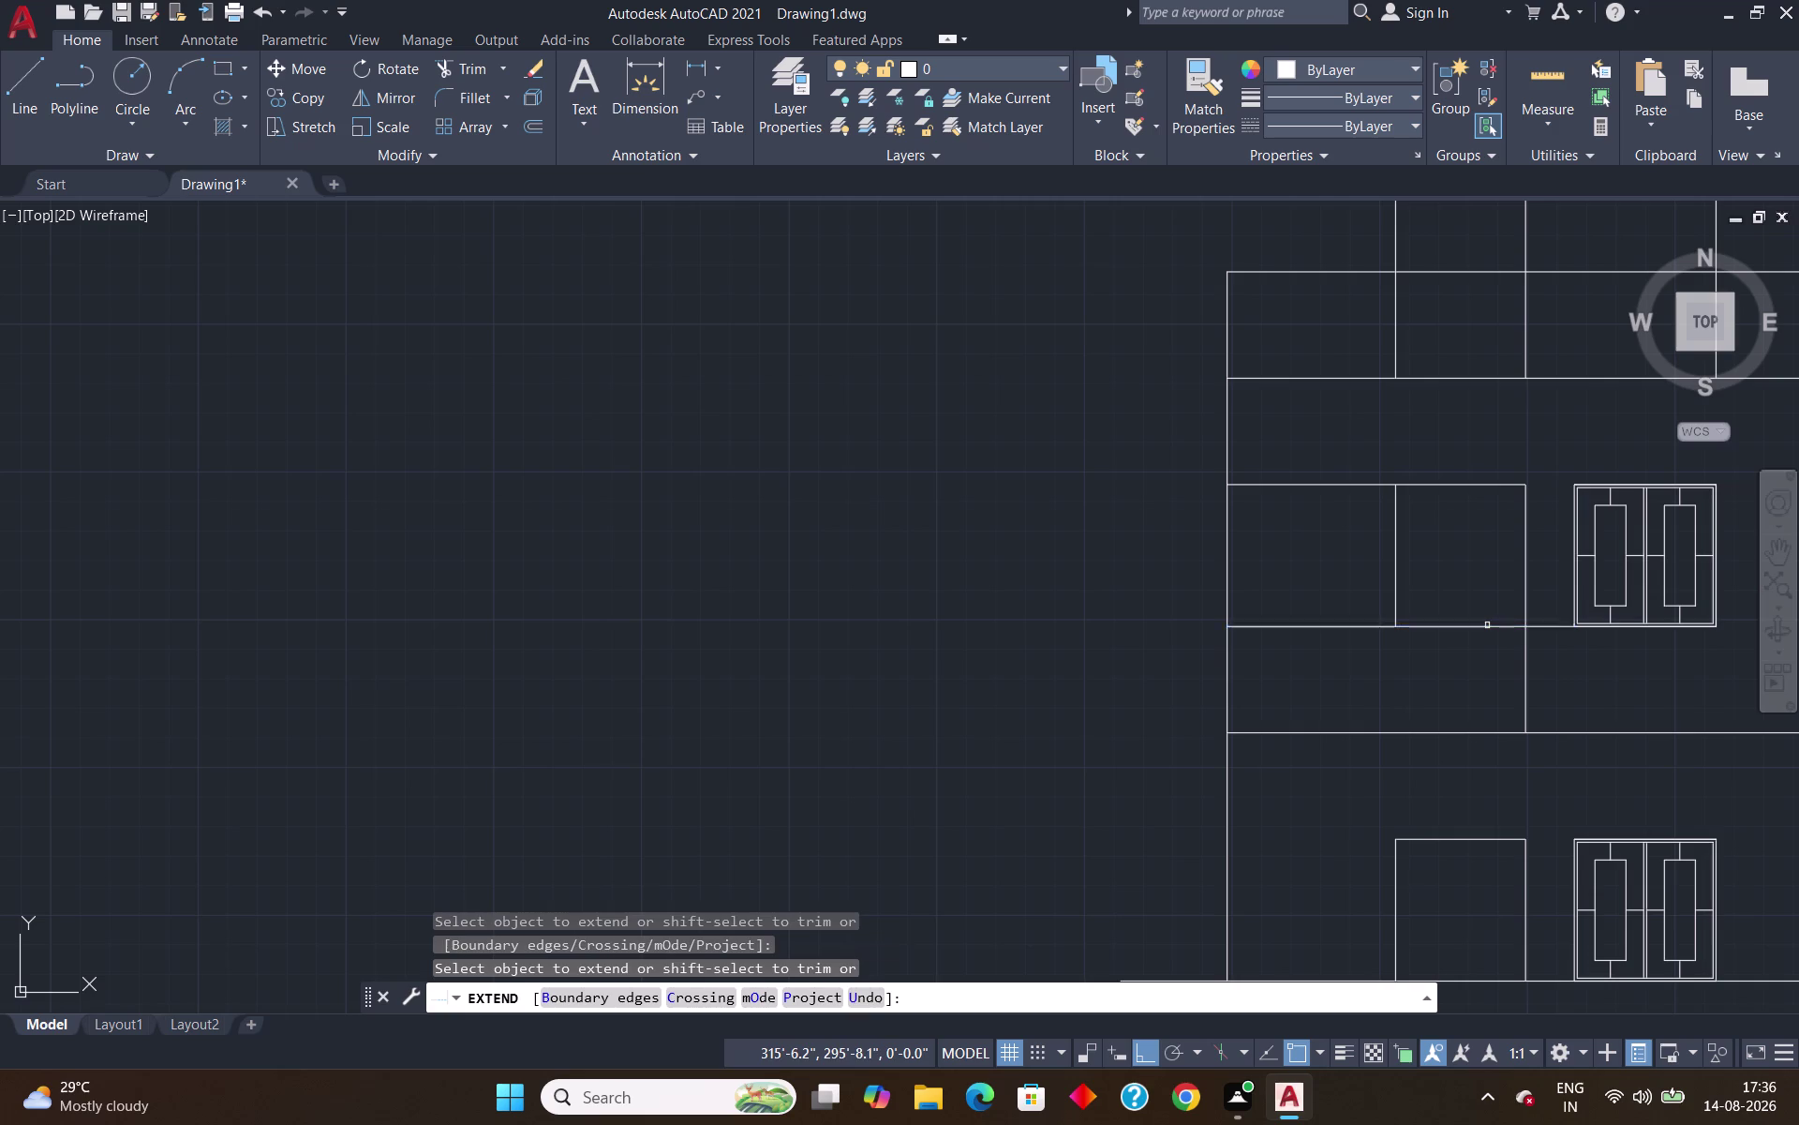
scroll(down, 3)
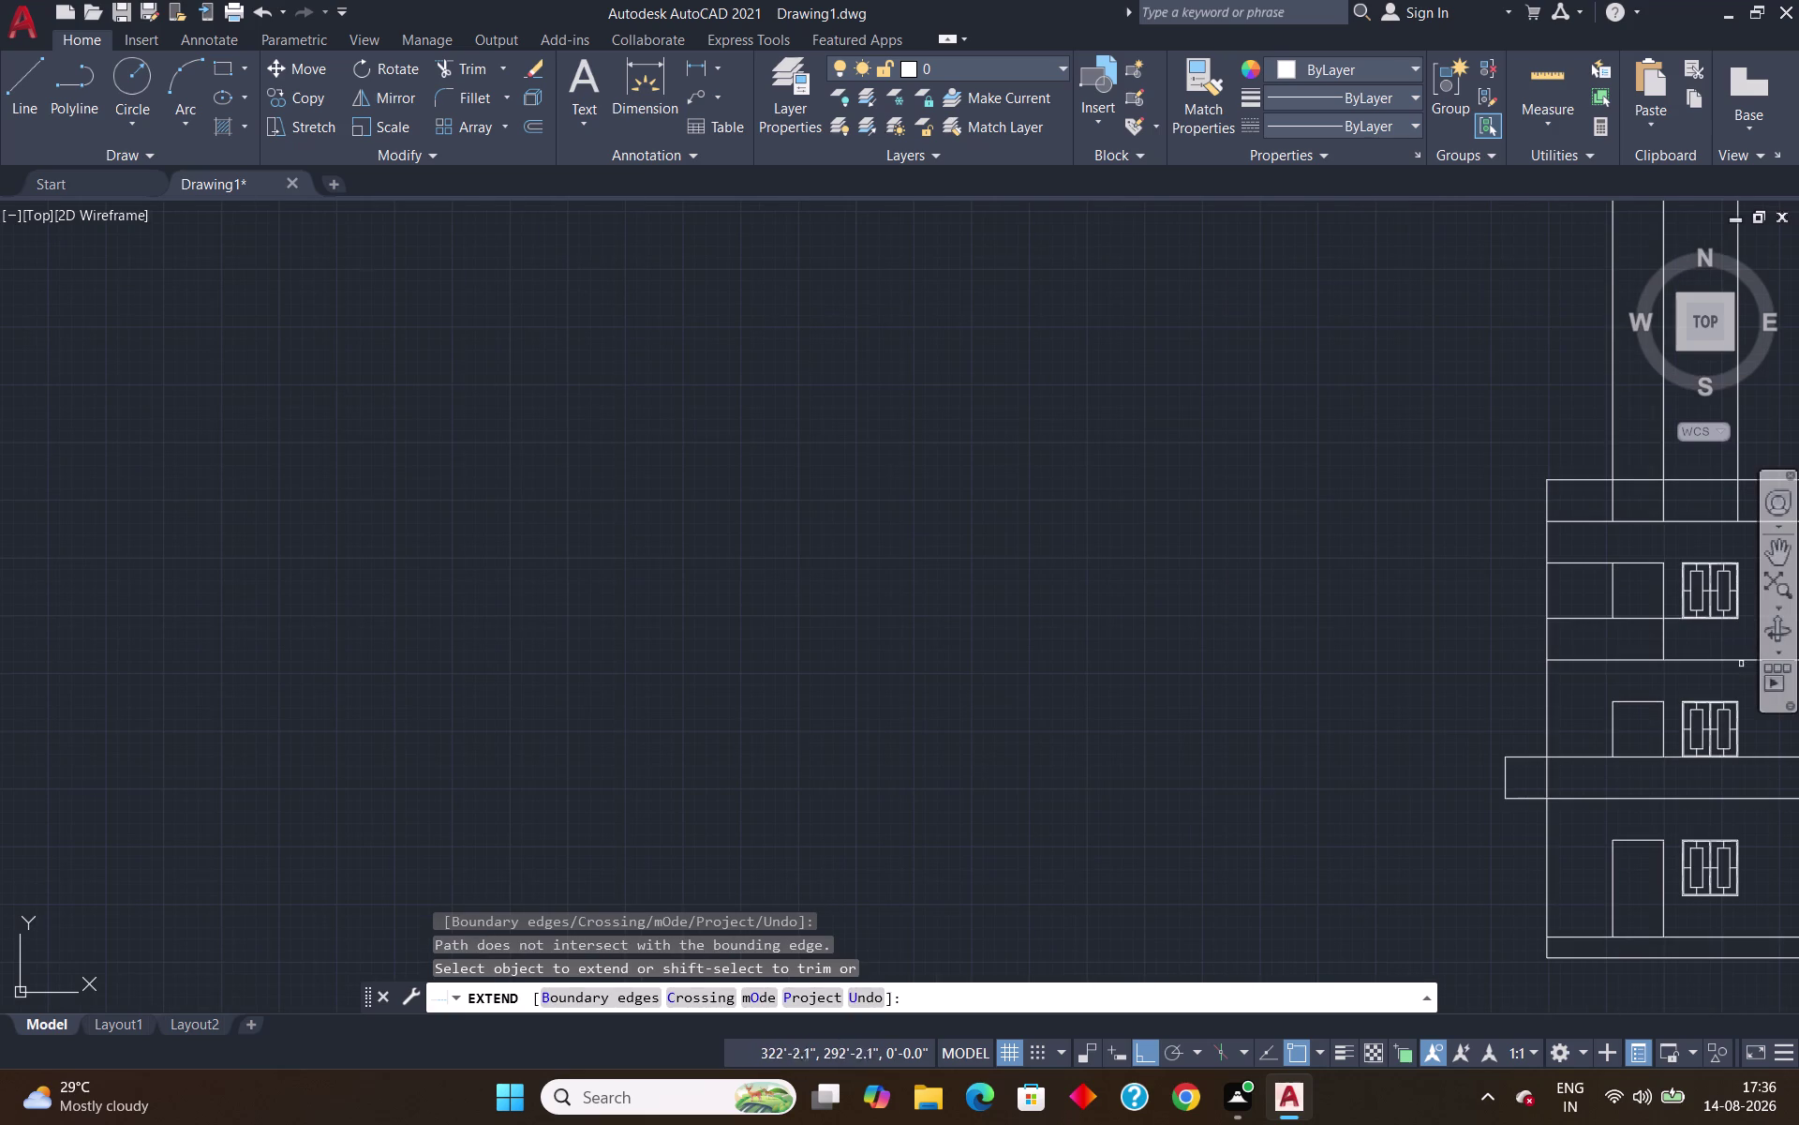
middle_drag(1741, 628, 1404, 652)
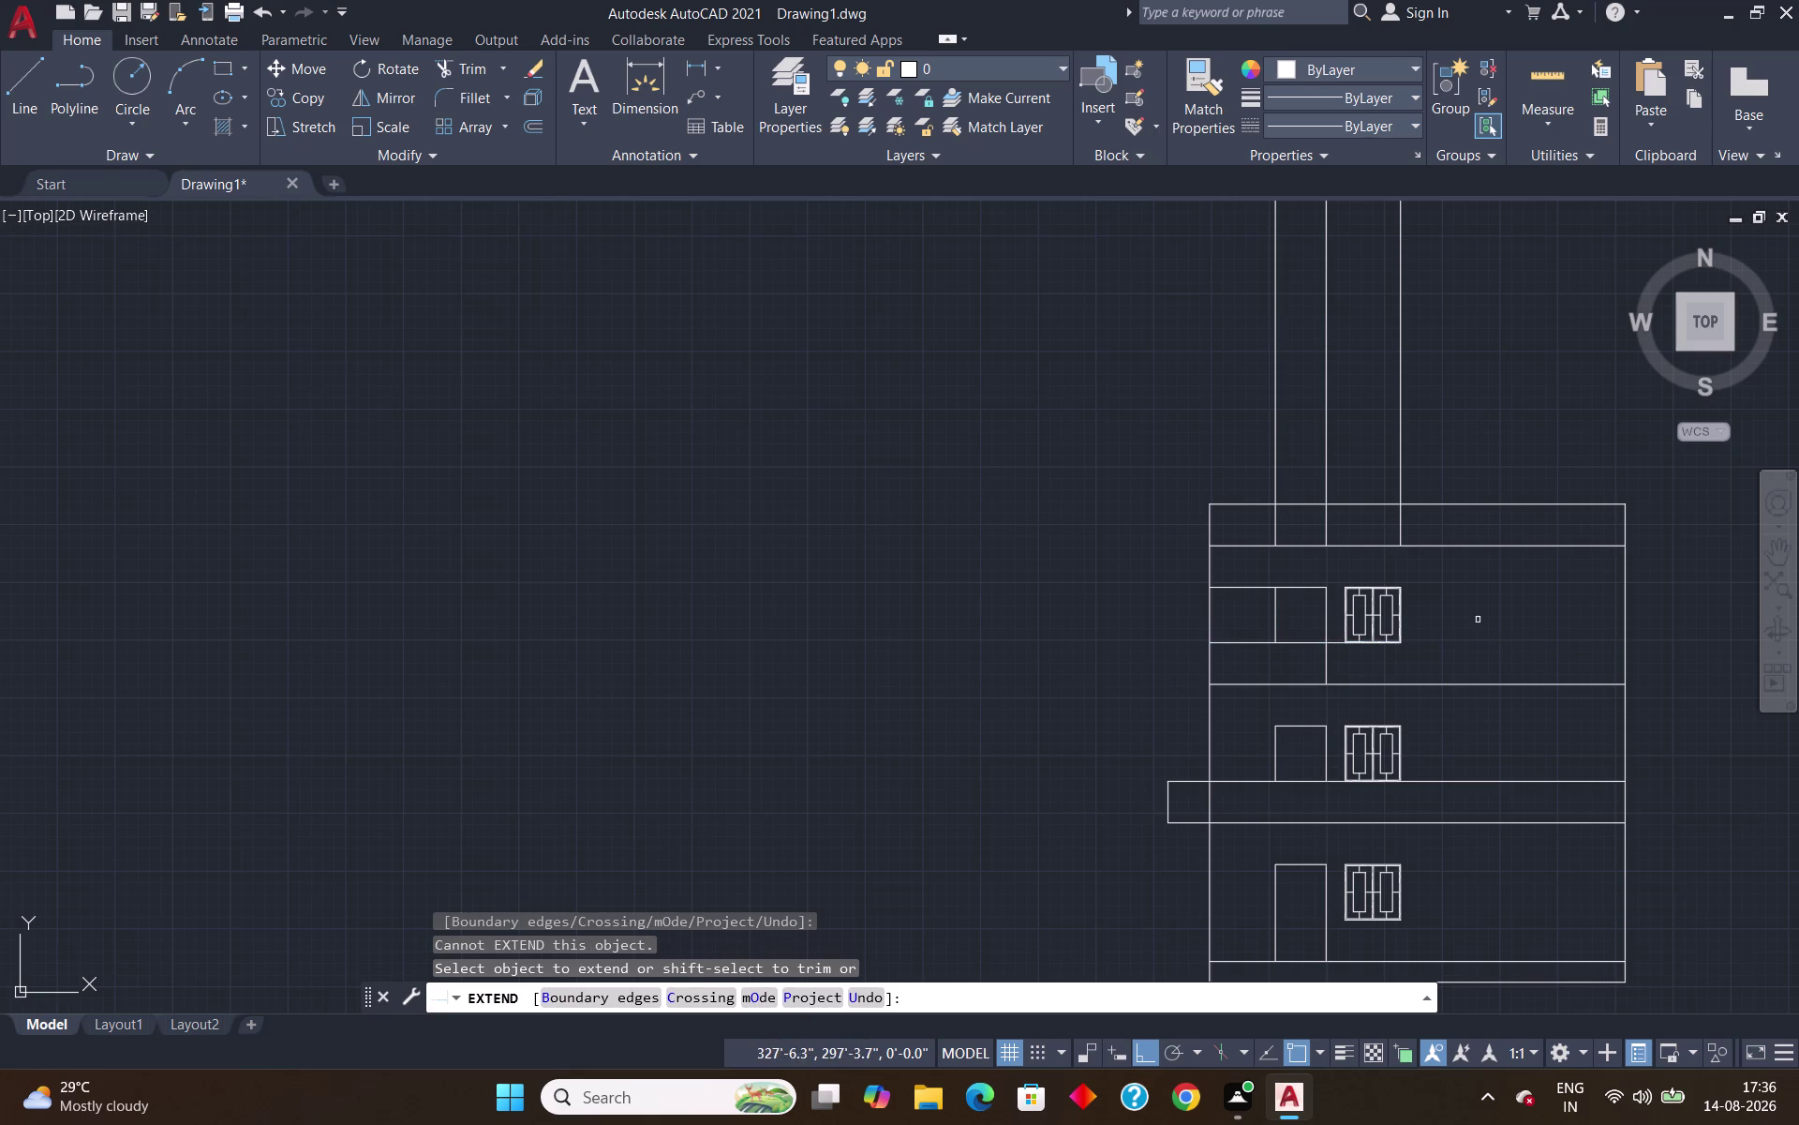
scroll(up, 3)
scroll(up, 3)
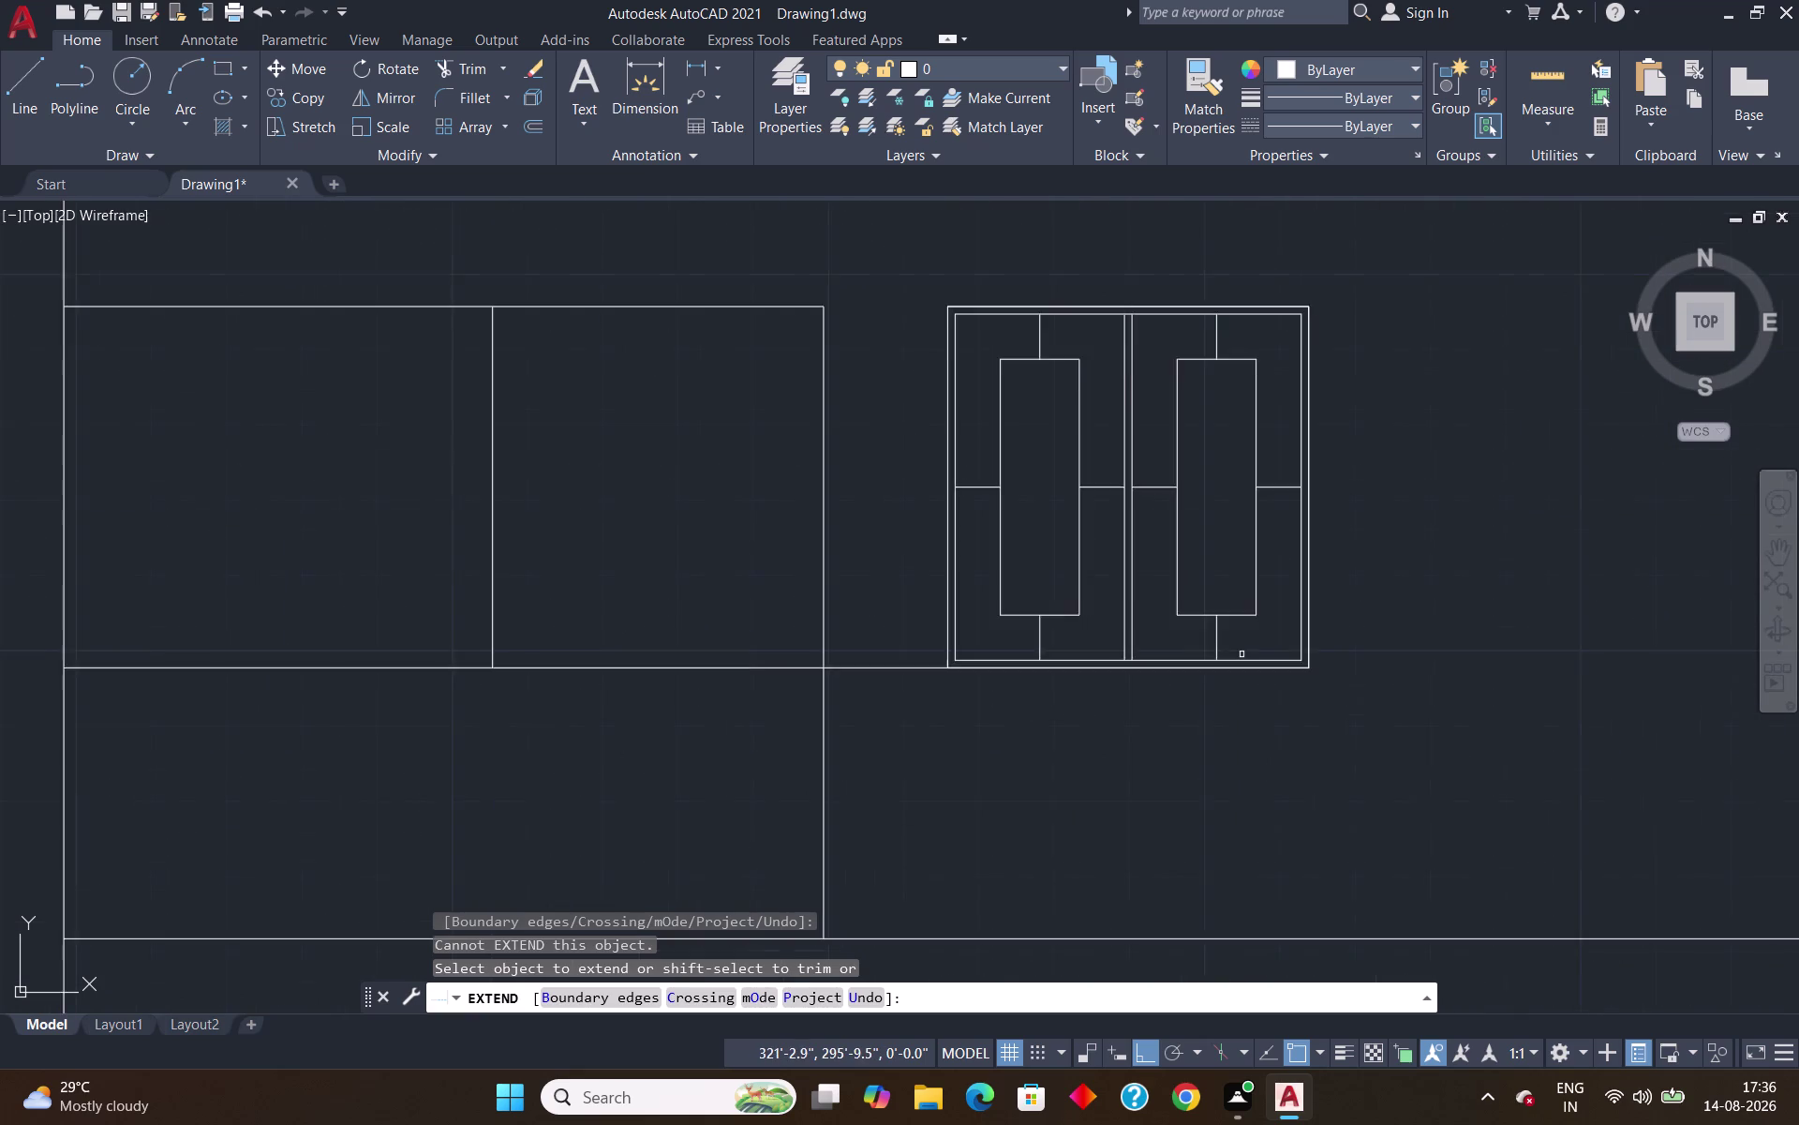
scroll(up, 3)
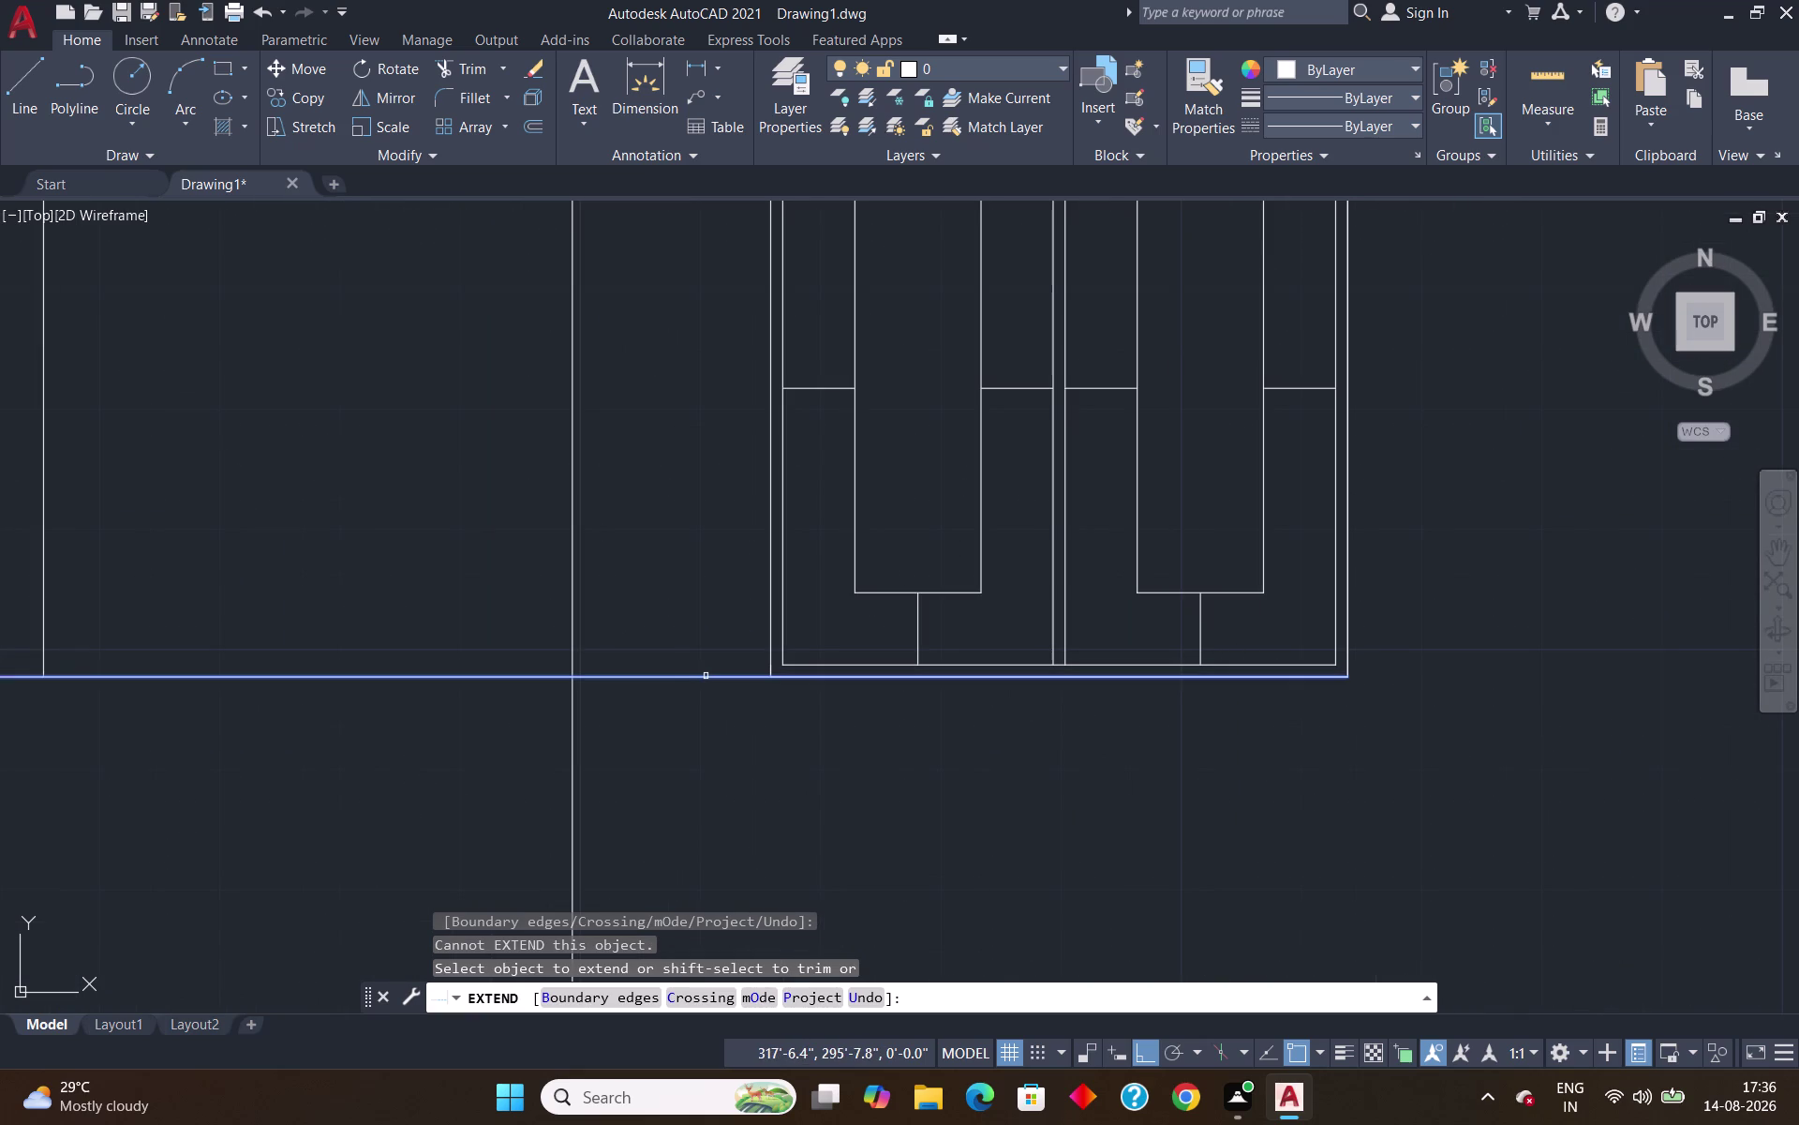
drag(706, 676, 862, 690)
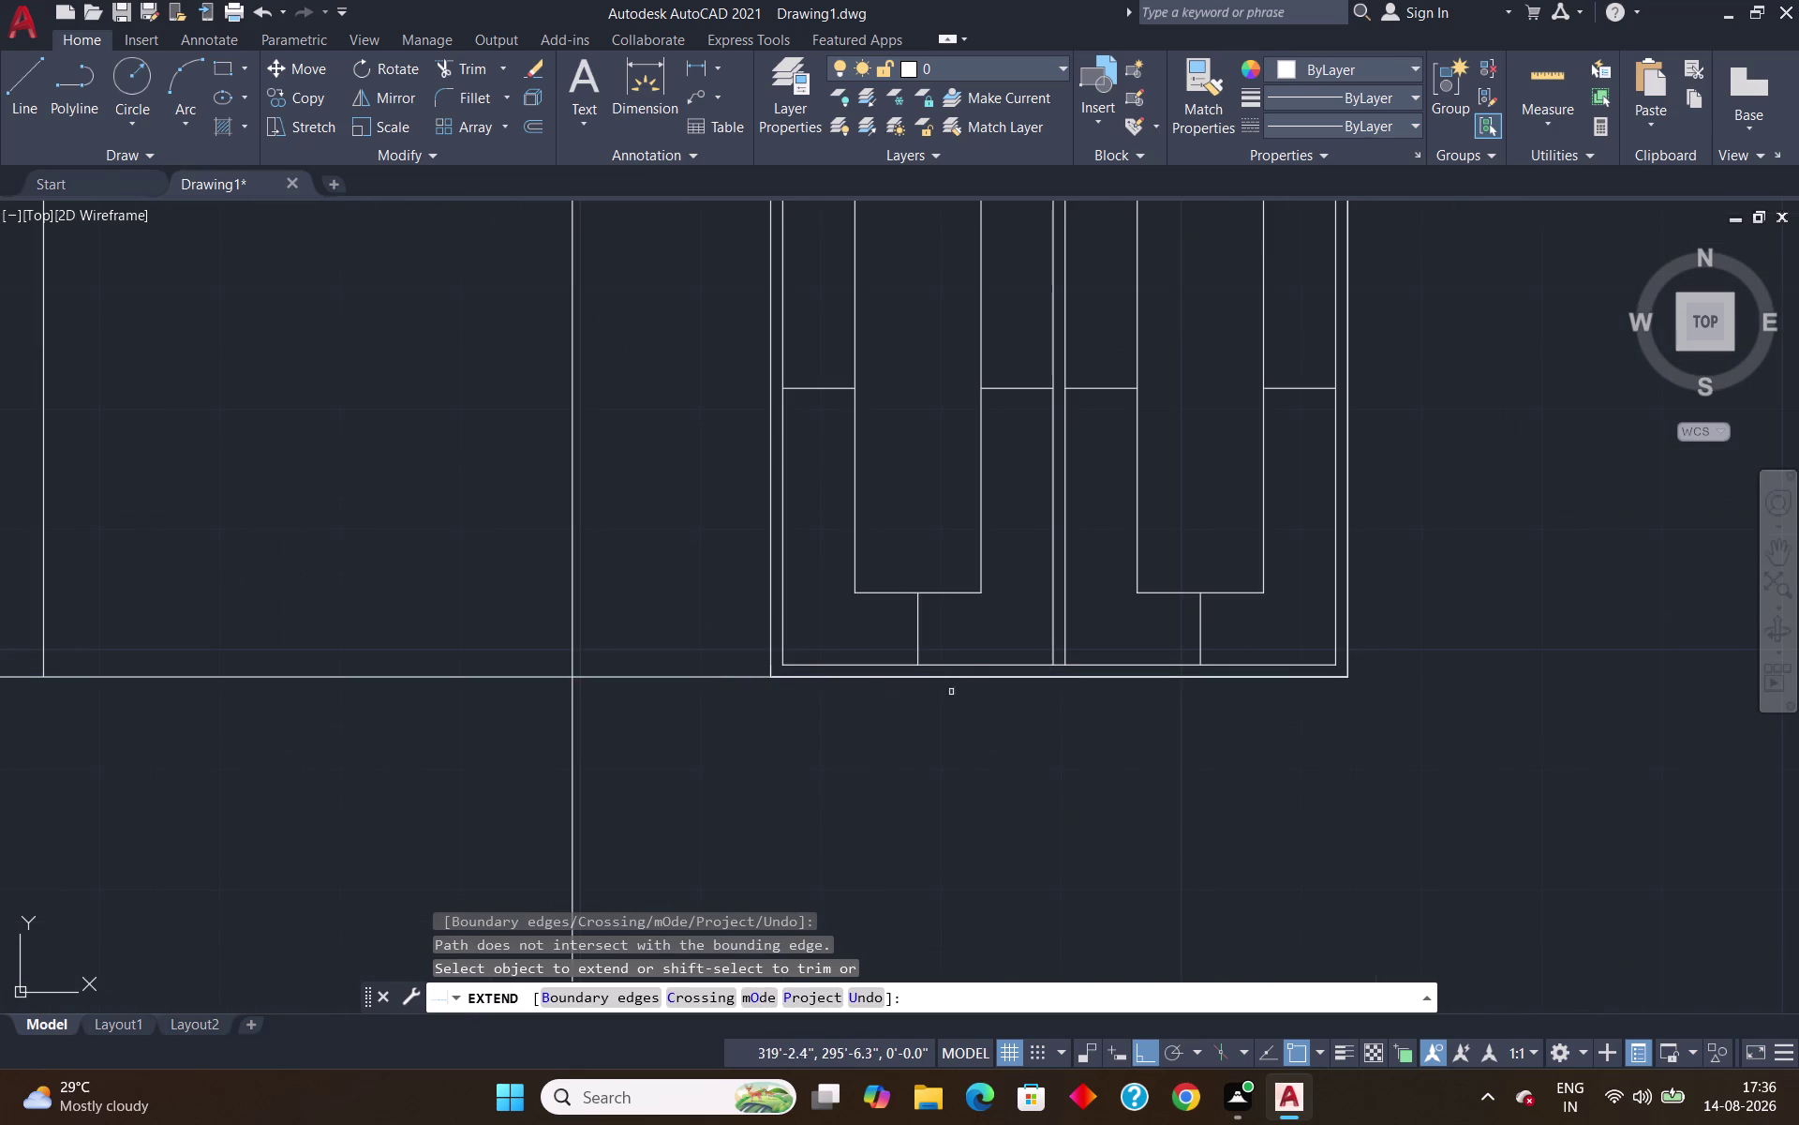
click(983, 679)
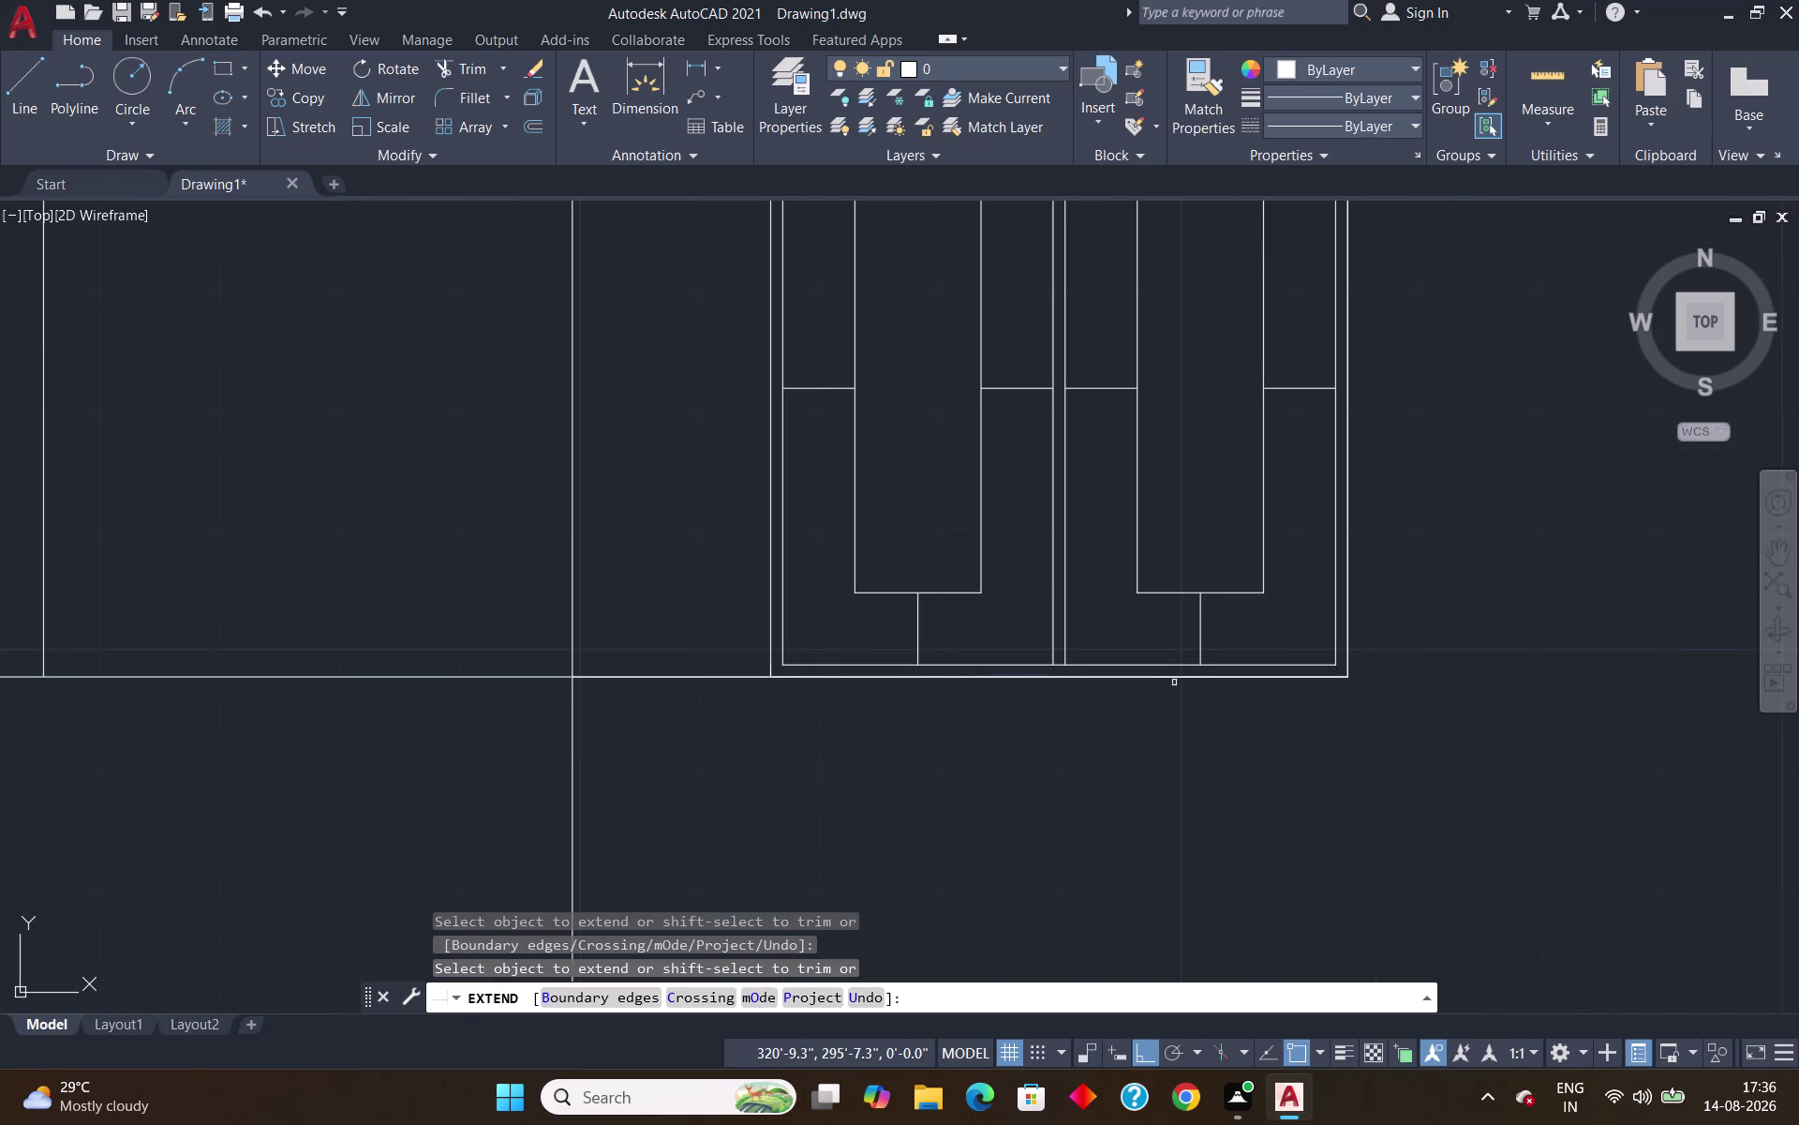
scroll(down, 3)
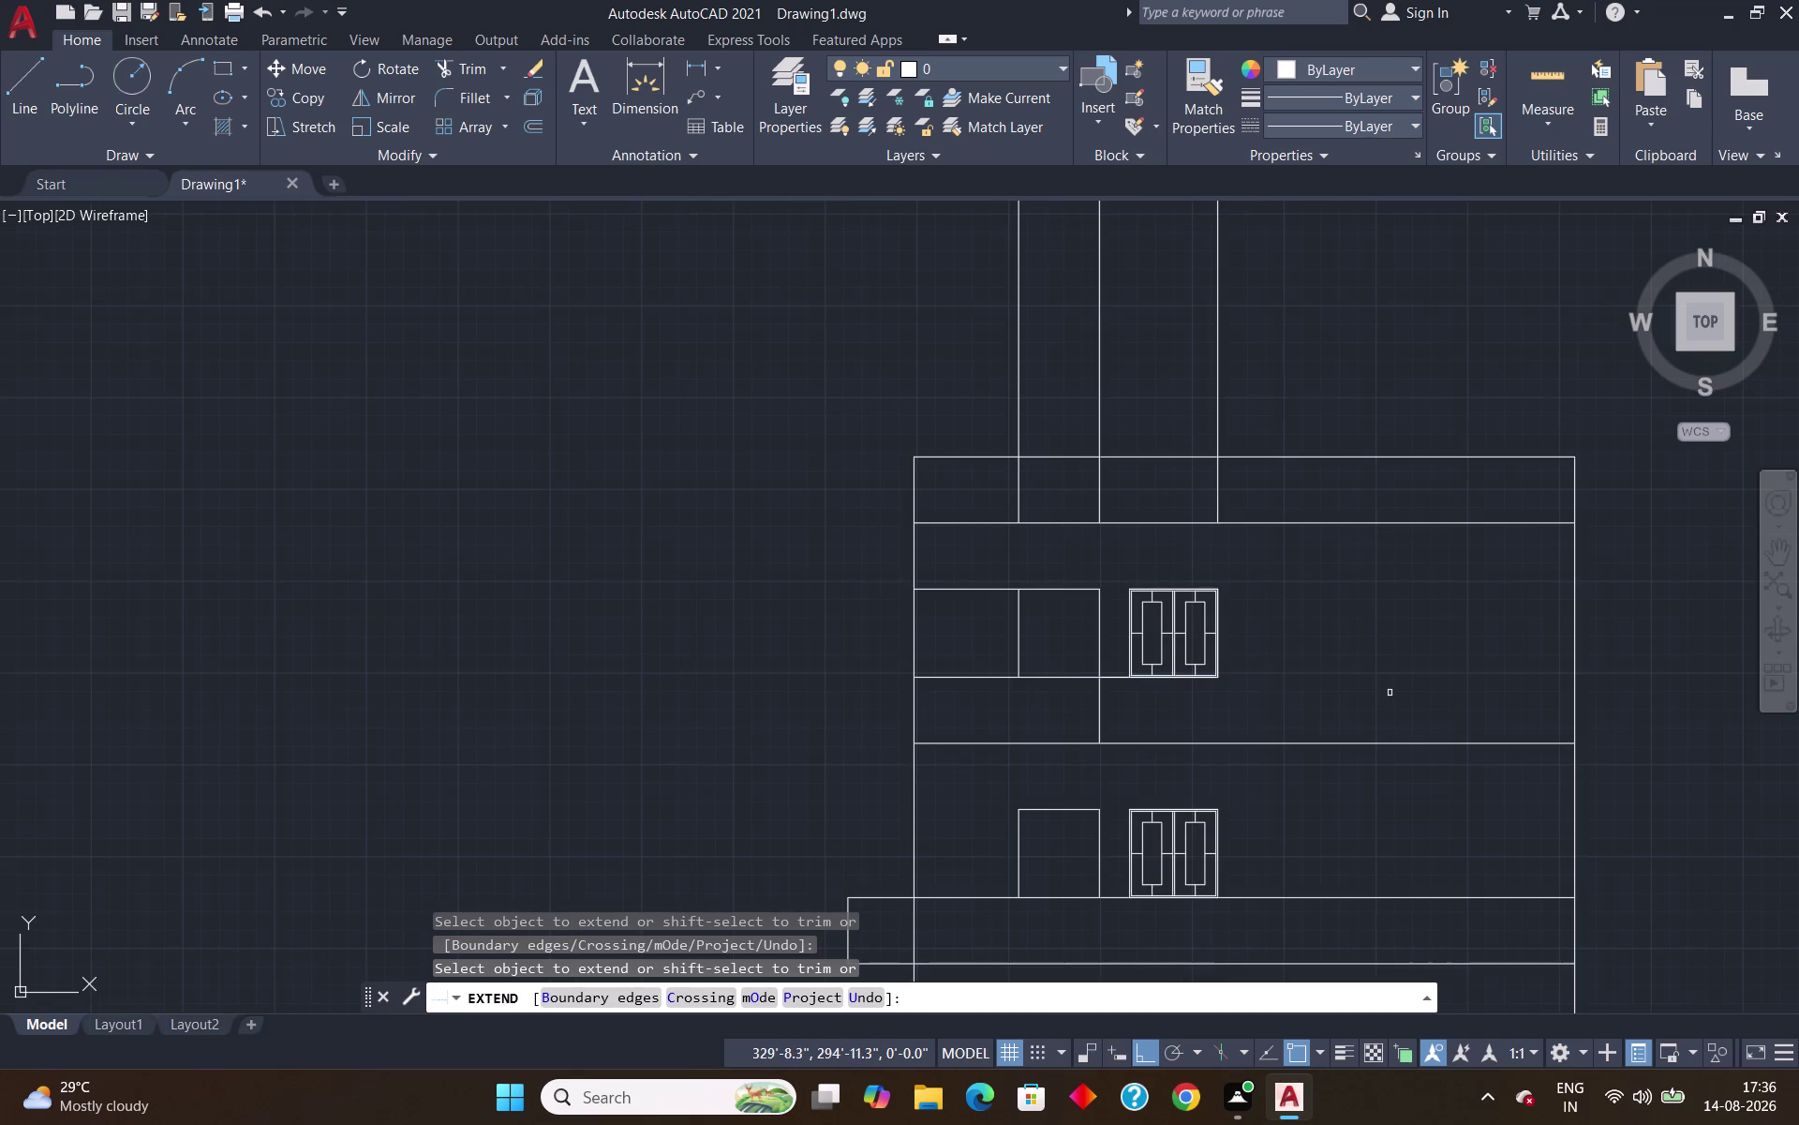
click(1054, 680)
key(Escape)
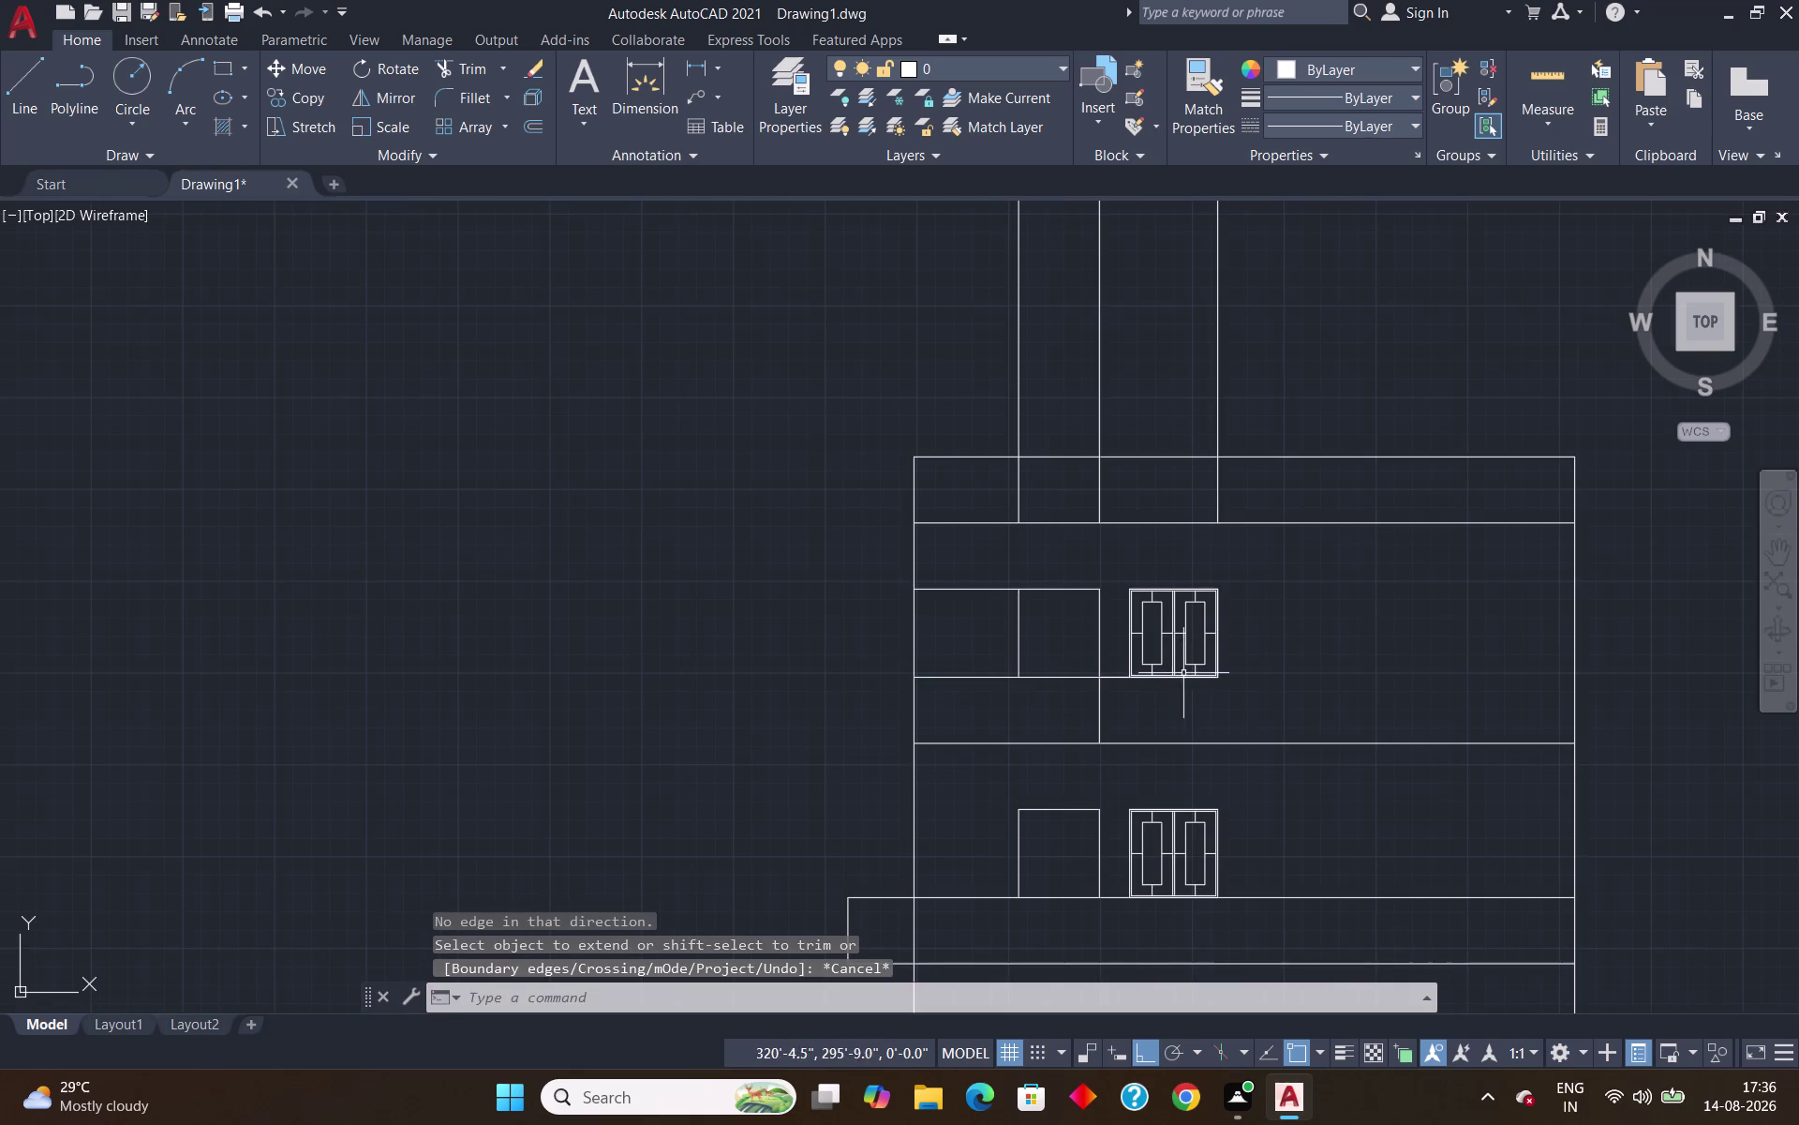
key(l)
key(Return)
Draw a line from a start point to the building's side wall.
scroll(up, 3)
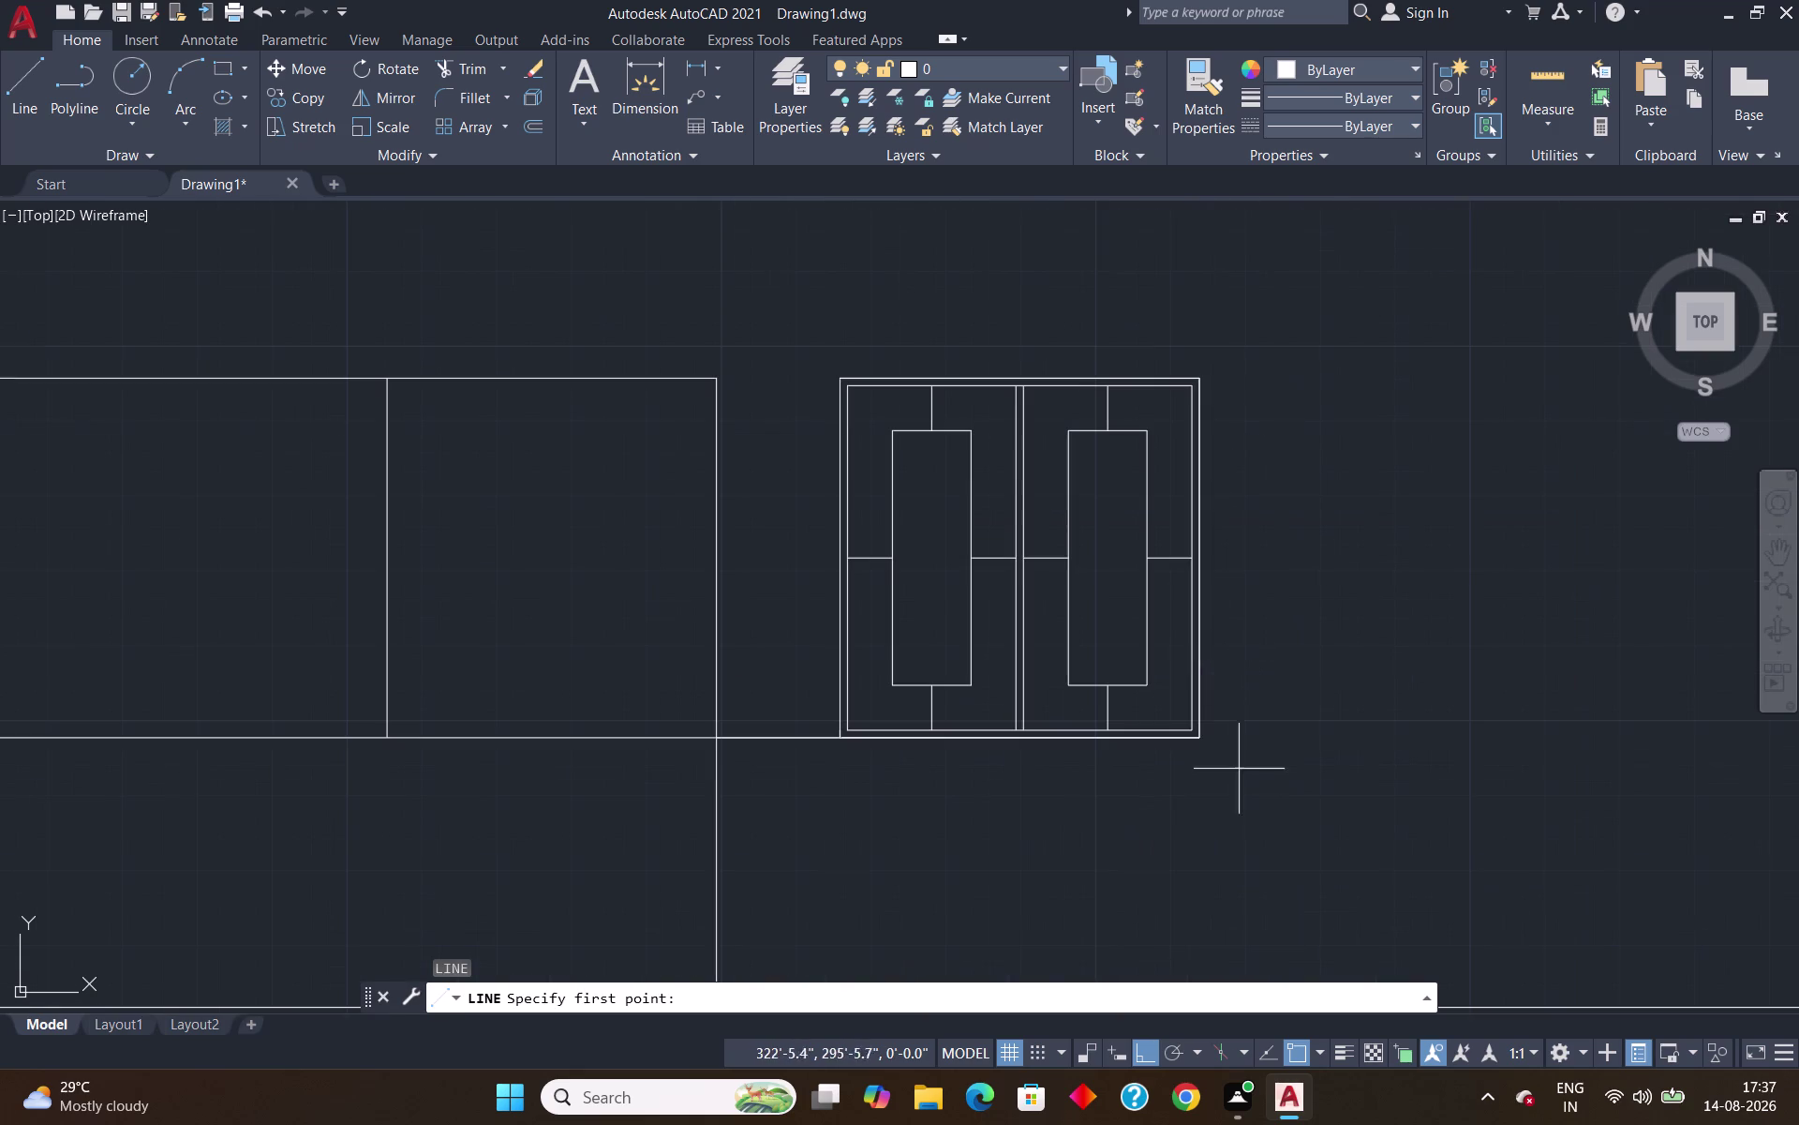
click(1193, 735)
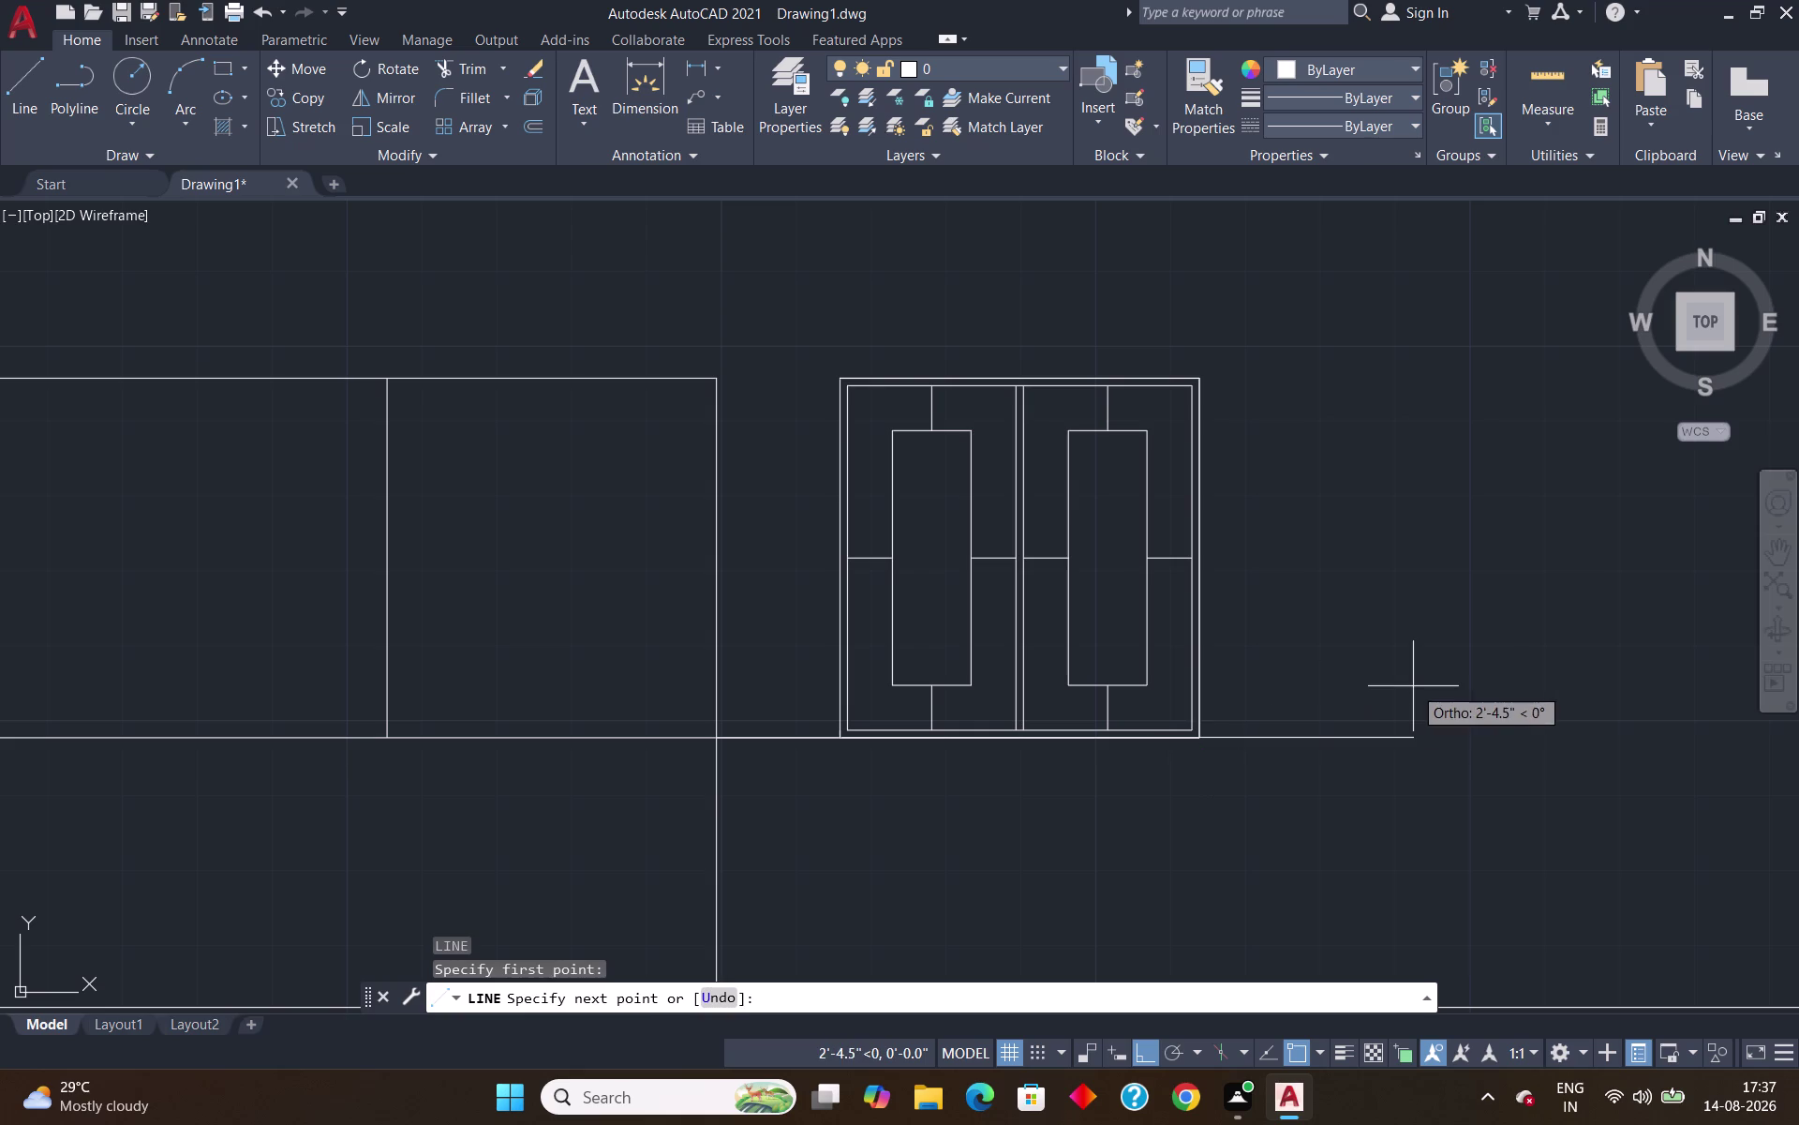
scroll(down, 3)
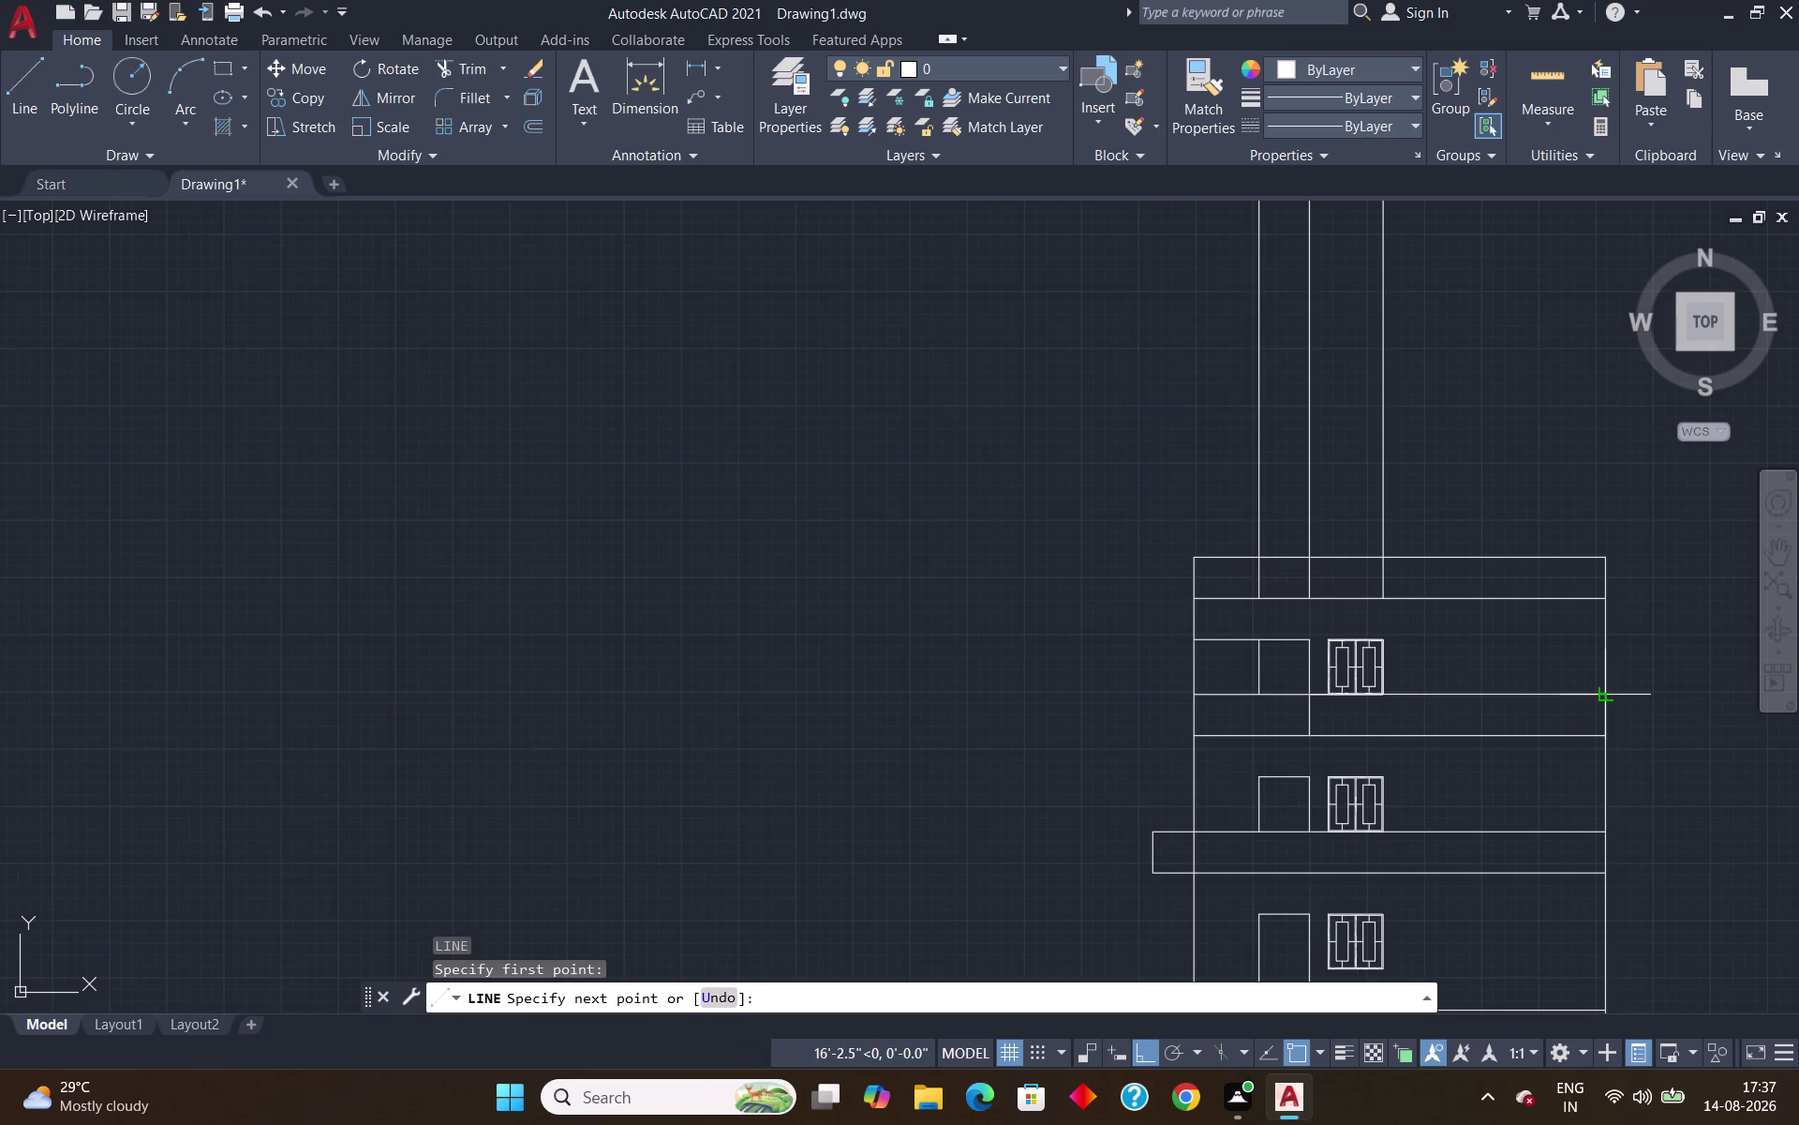
click(1610, 701)
key(Return)
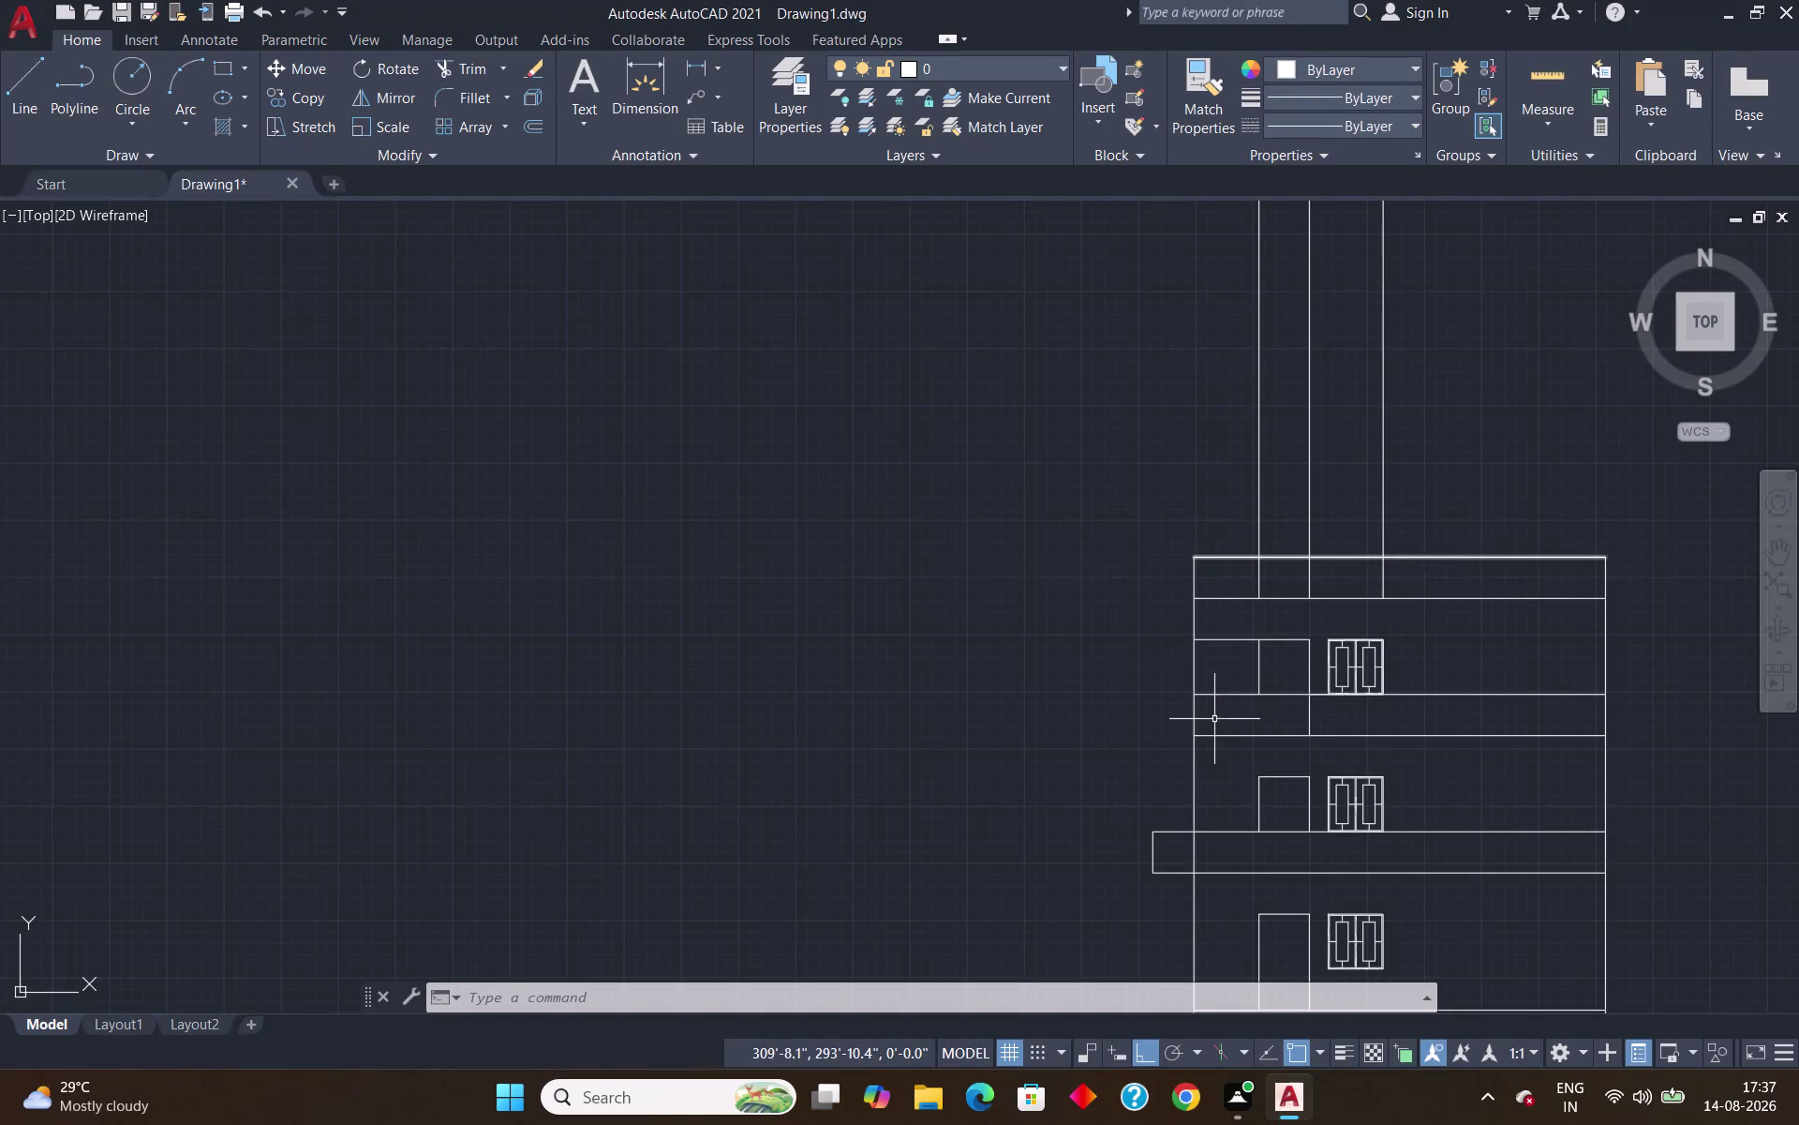
Draw a 3' ledge line left from the wall at the floor line, with a downward edge.
key(l)
key(Return)
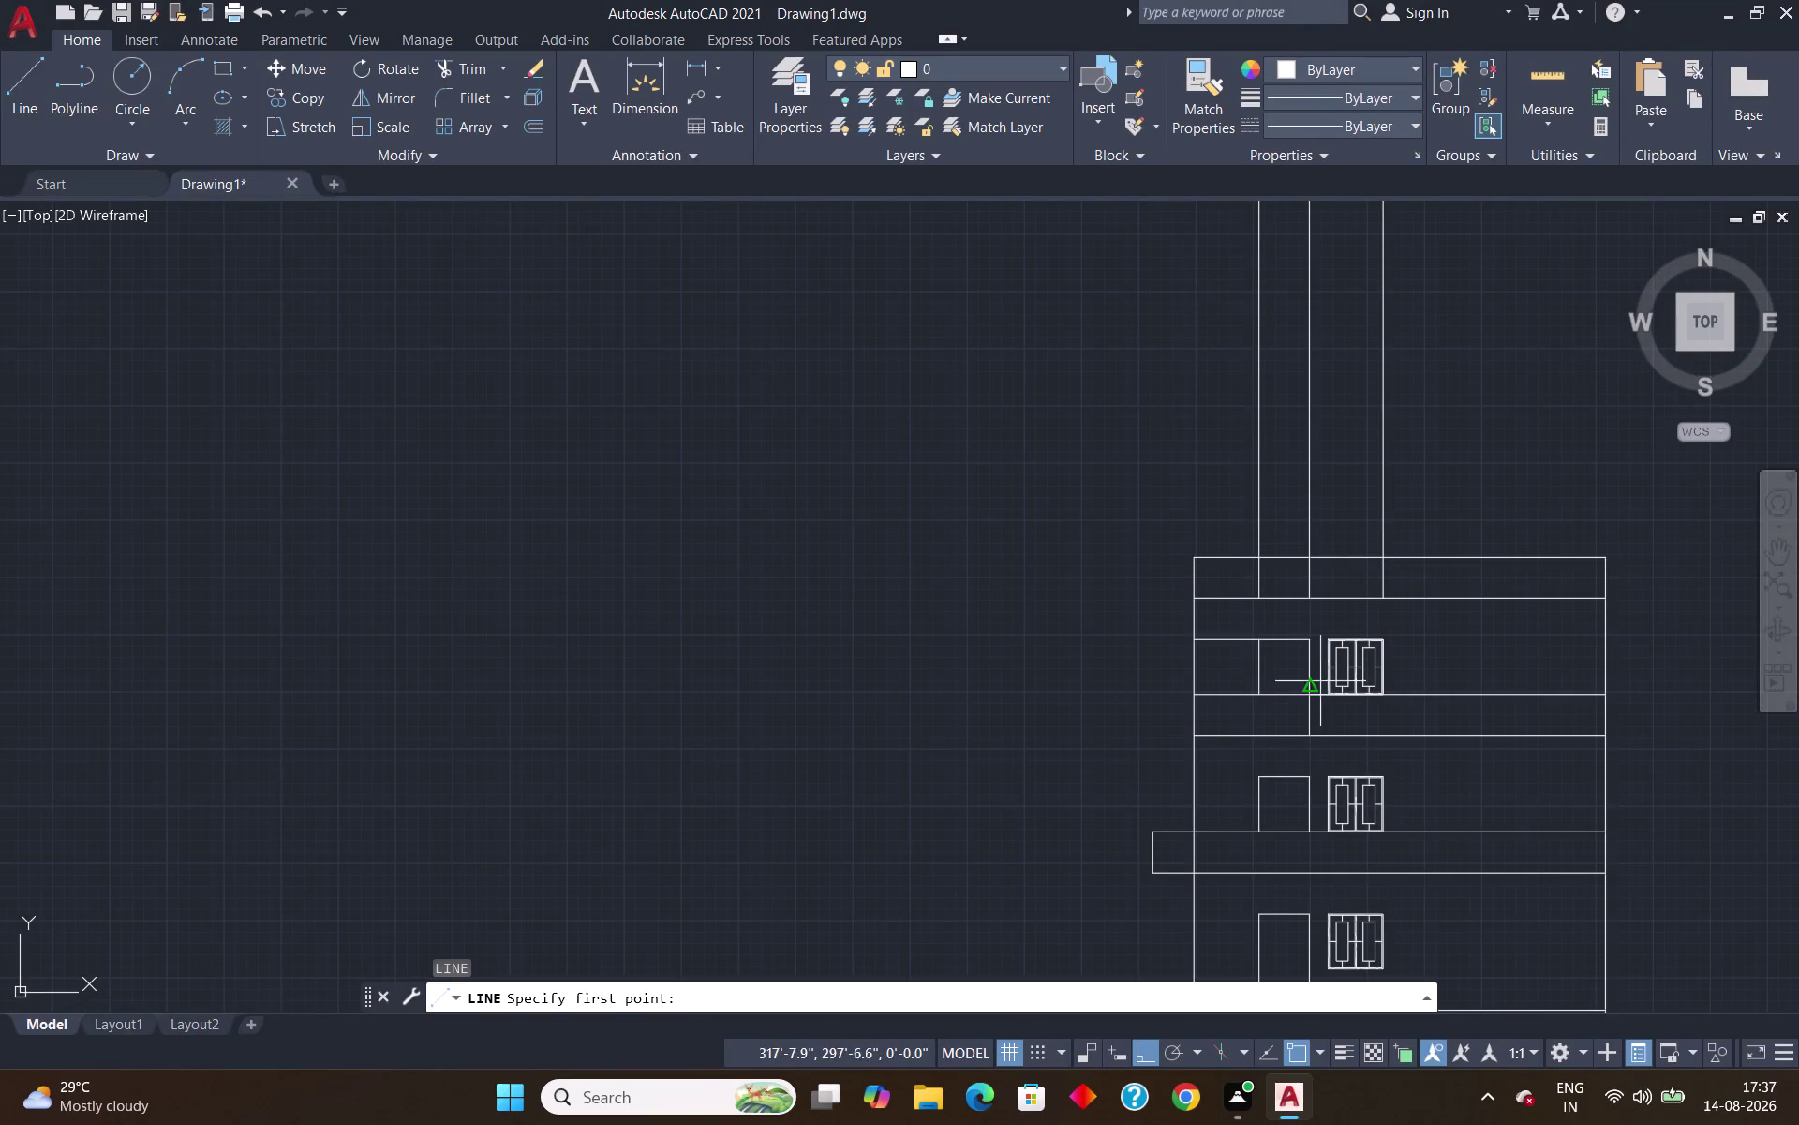
scroll(up, 3)
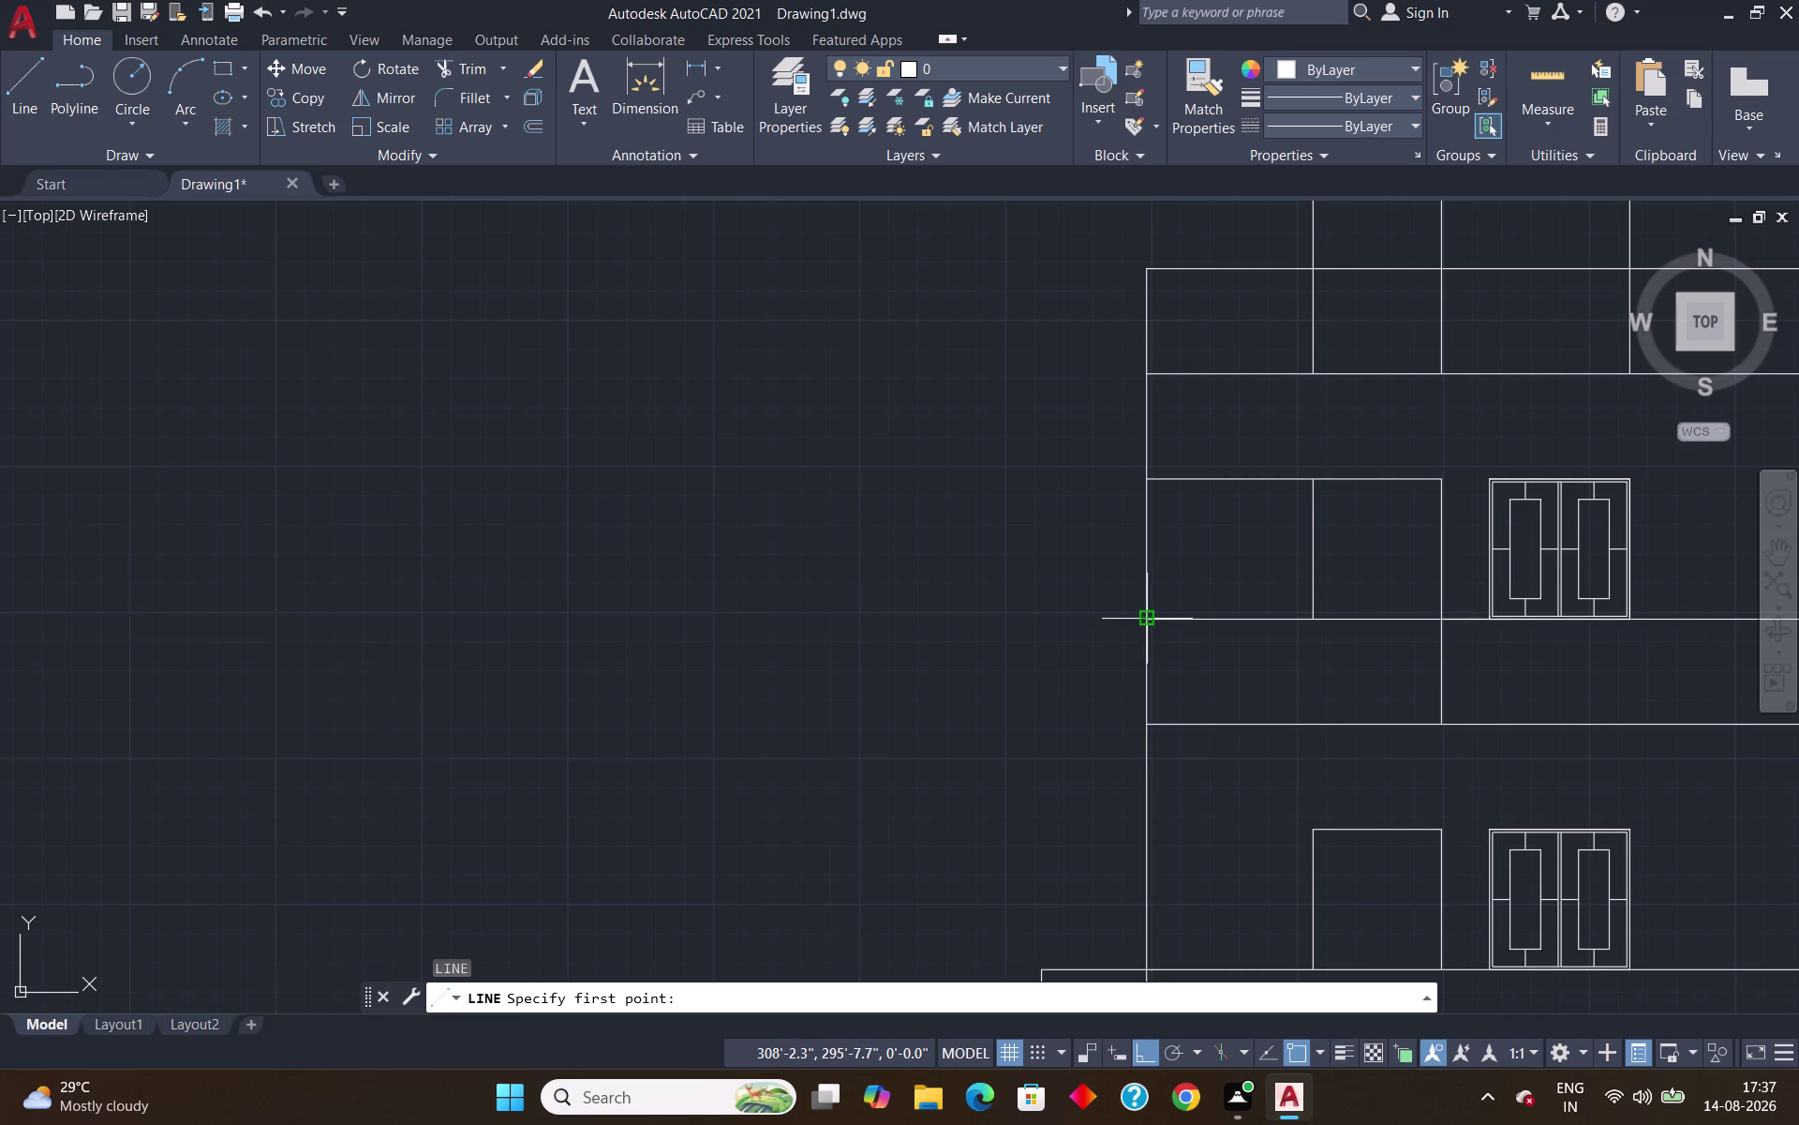
click(1145, 621)
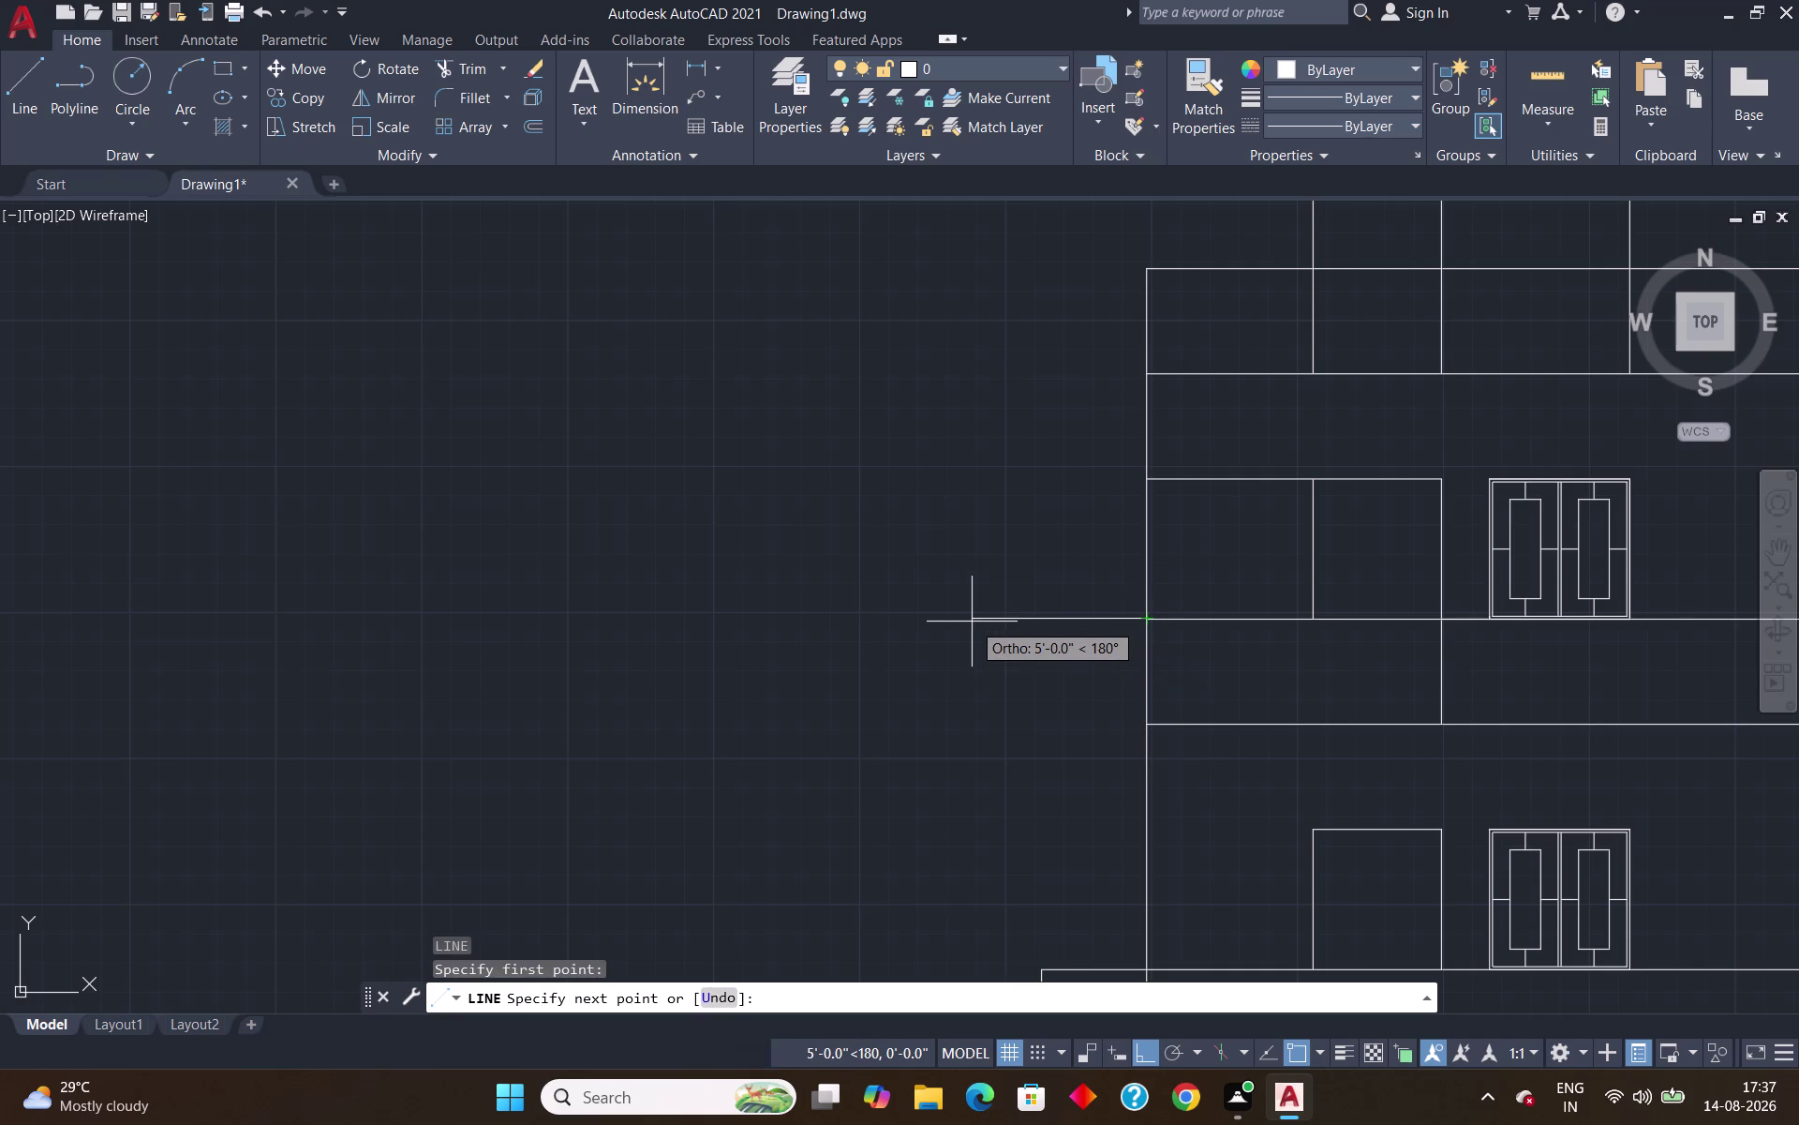
text(3')
key(Return)
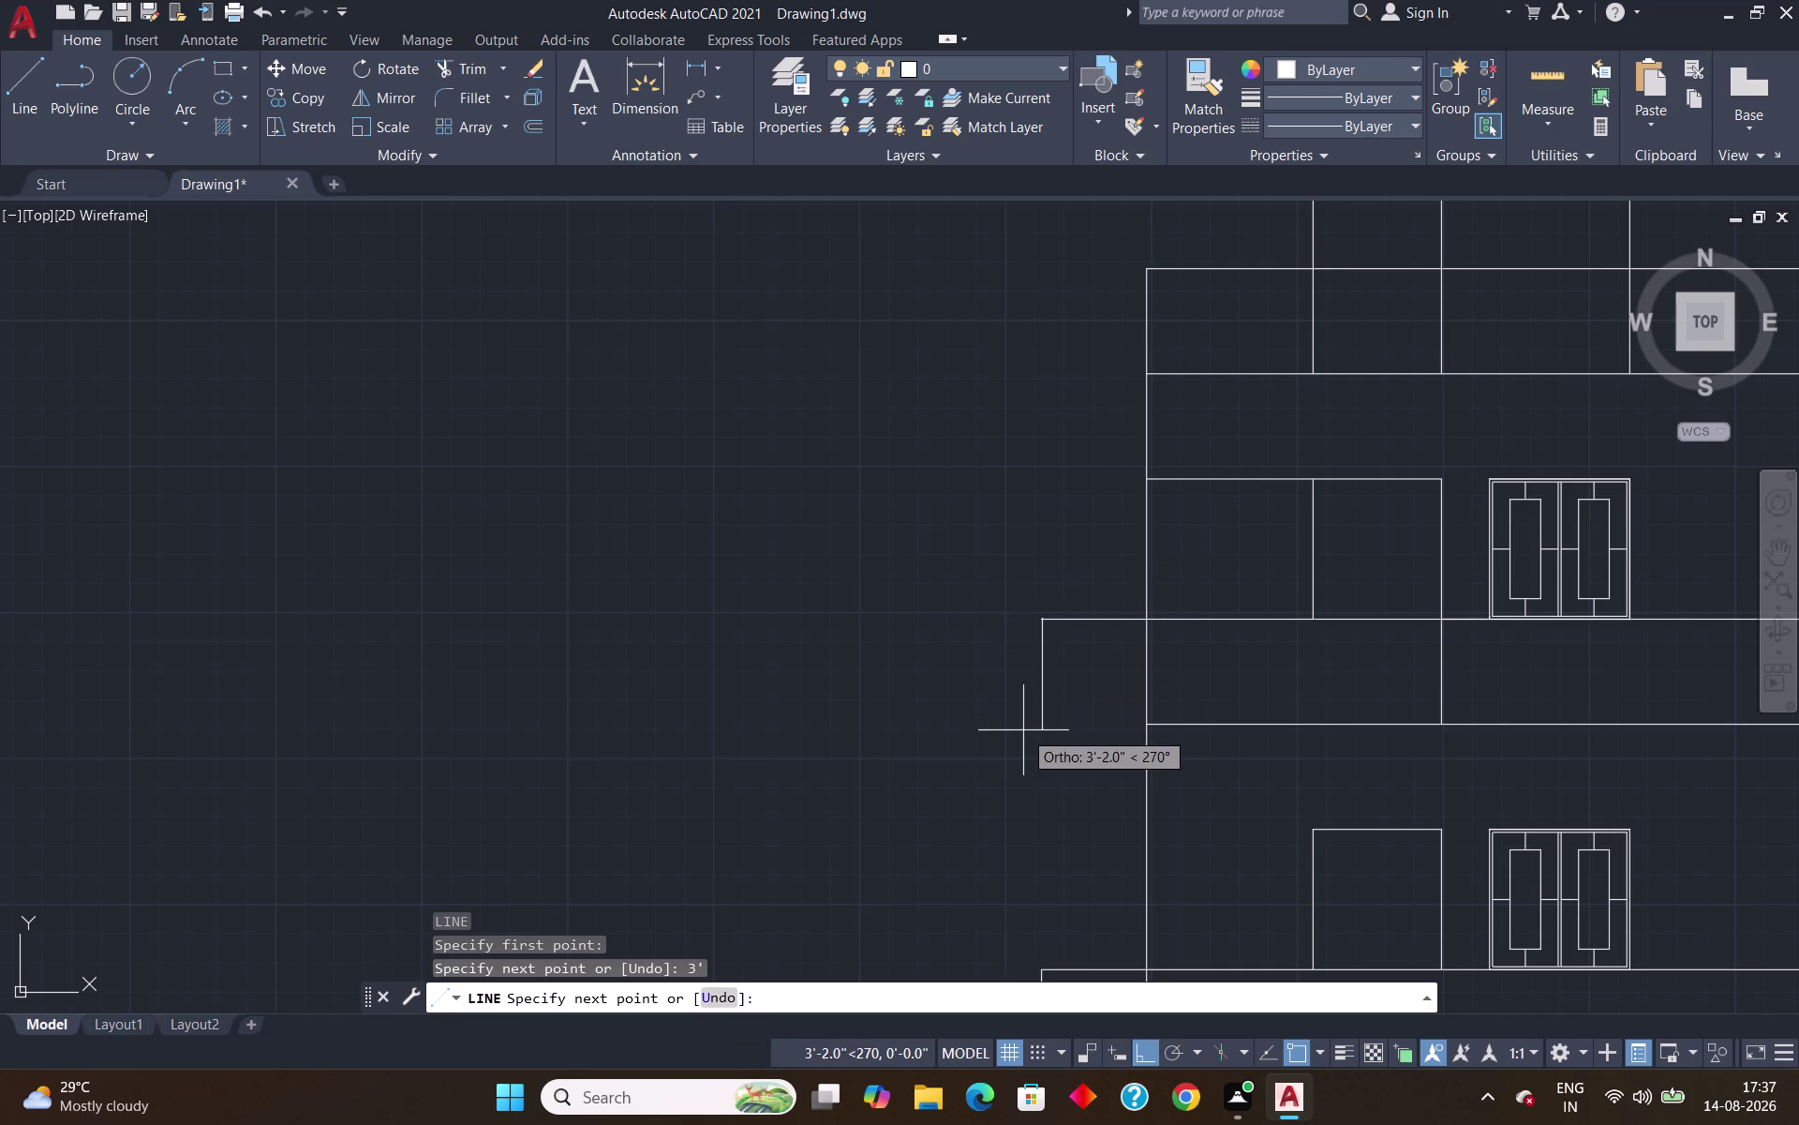
click(1032, 754)
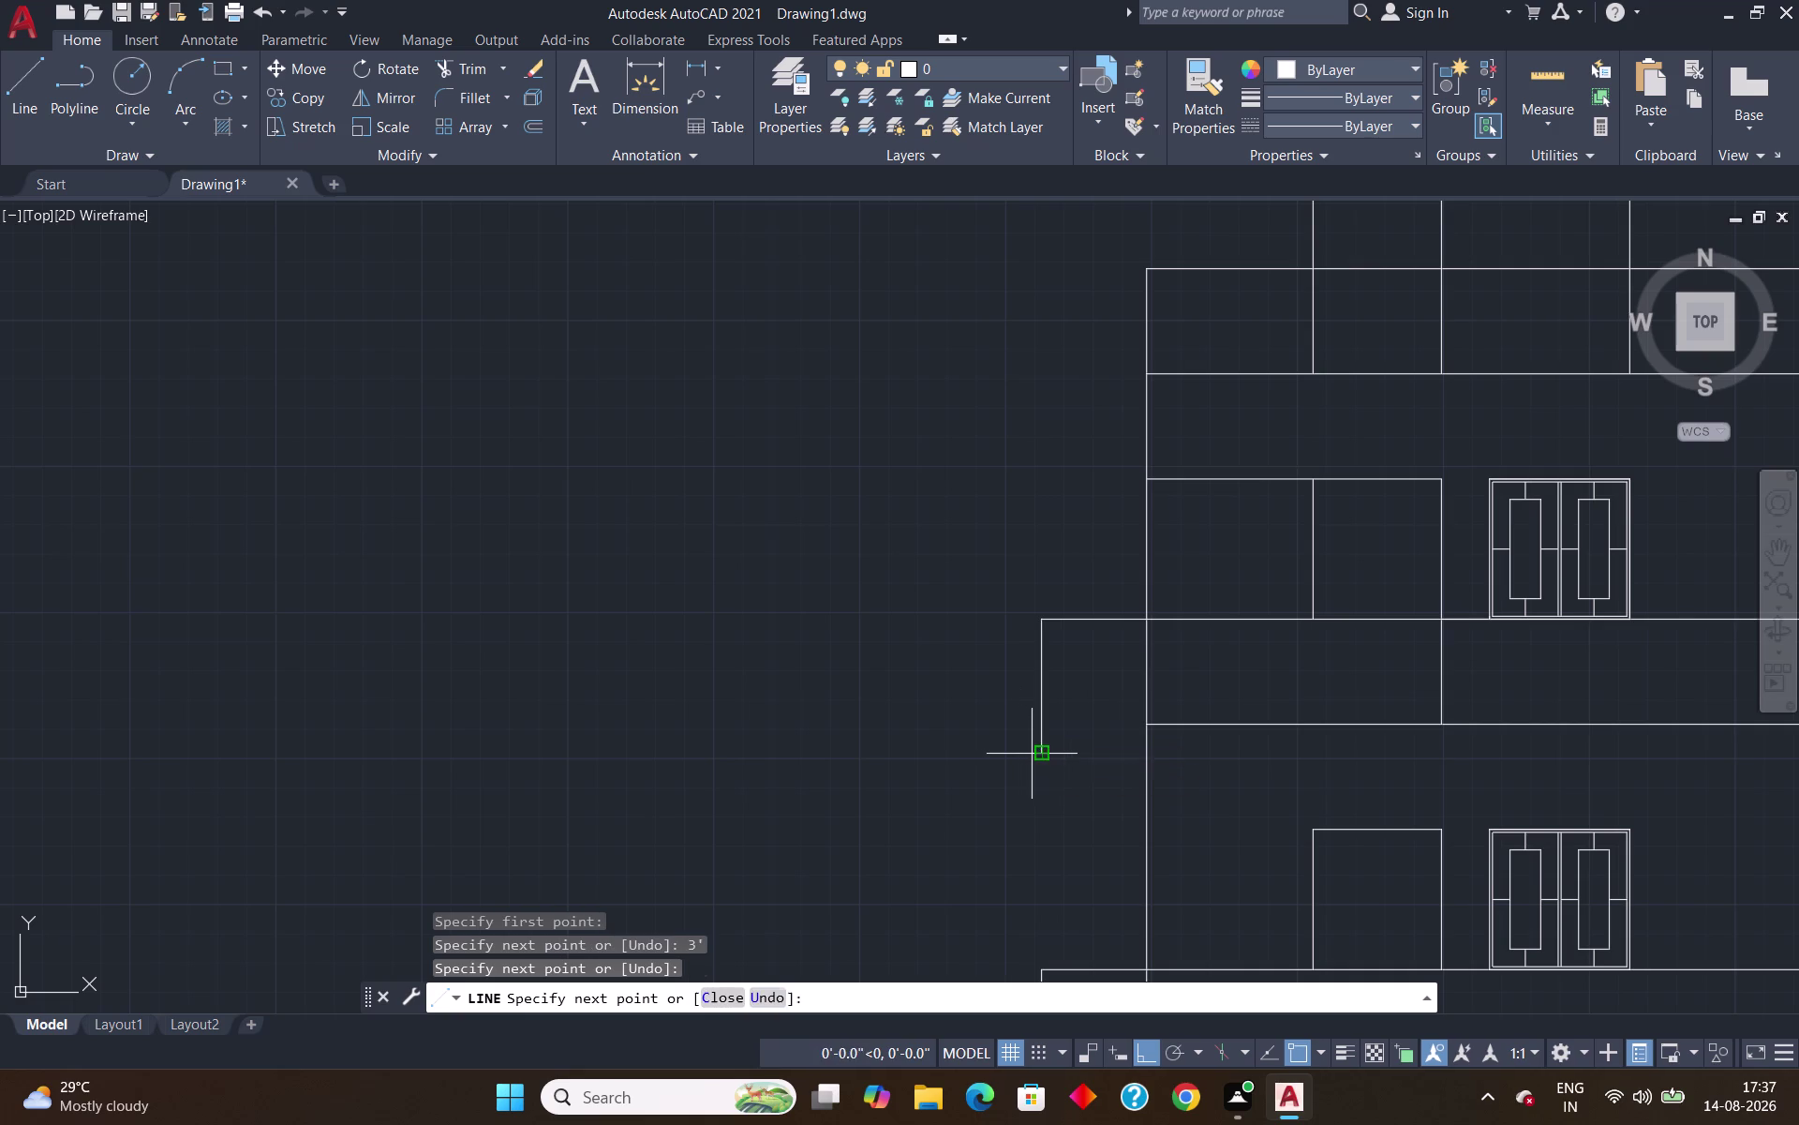
key(Escape)
text(EX)
key(Return)
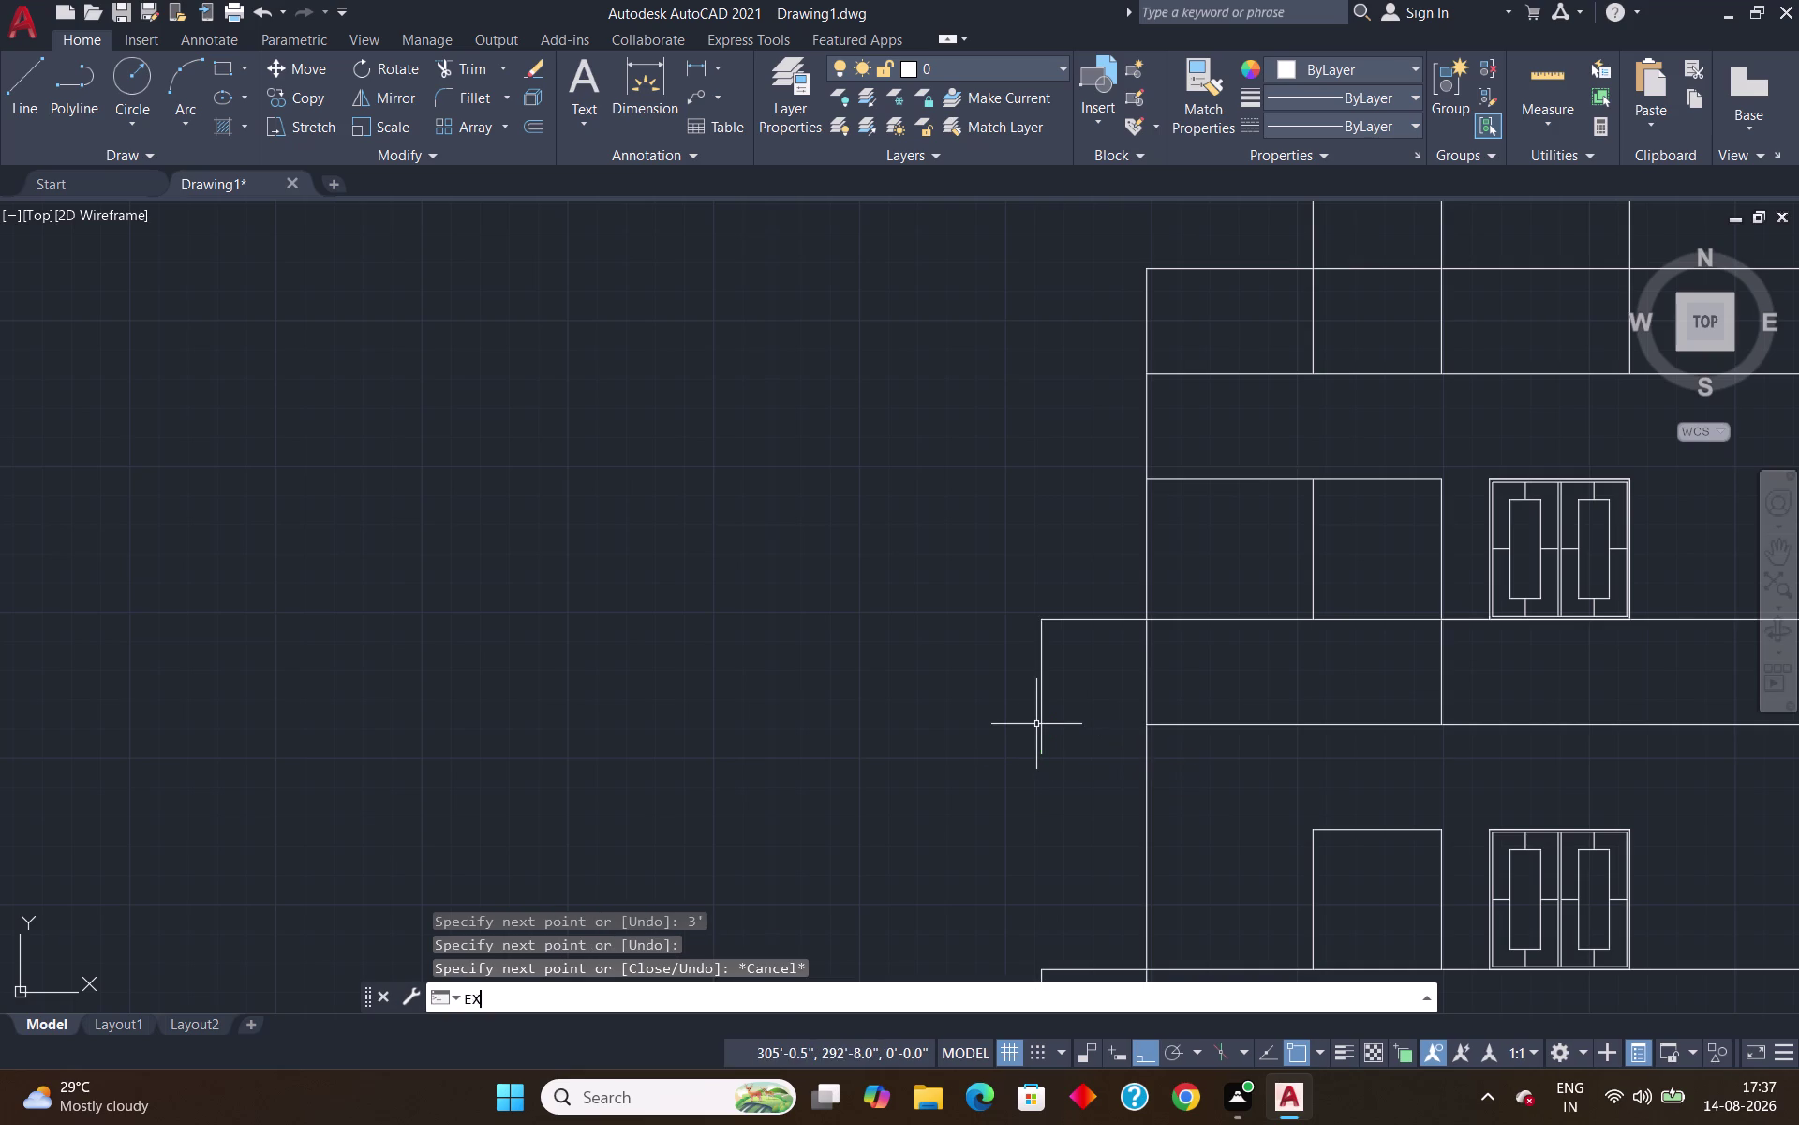
Extend the floor line left to meet the new ledge edge.
click(1225, 728)
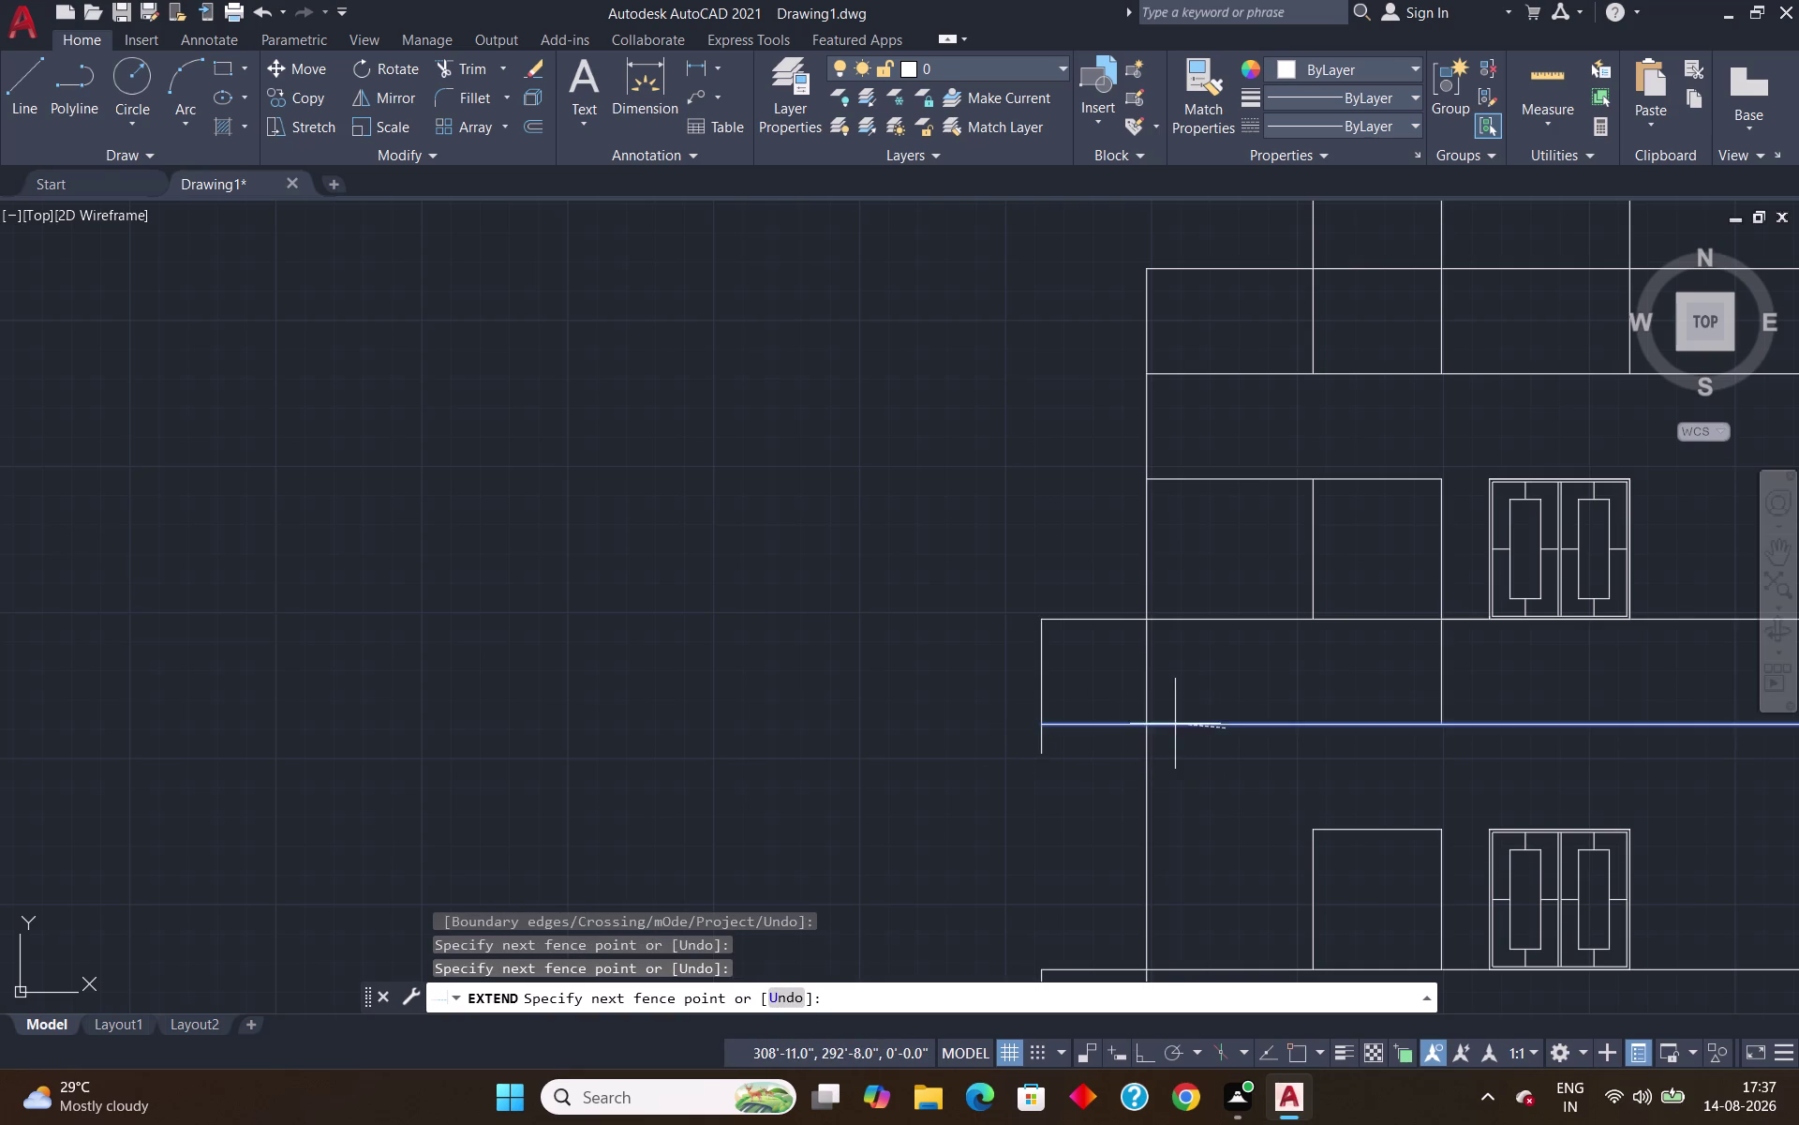
click(1183, 719)
key(Escape)
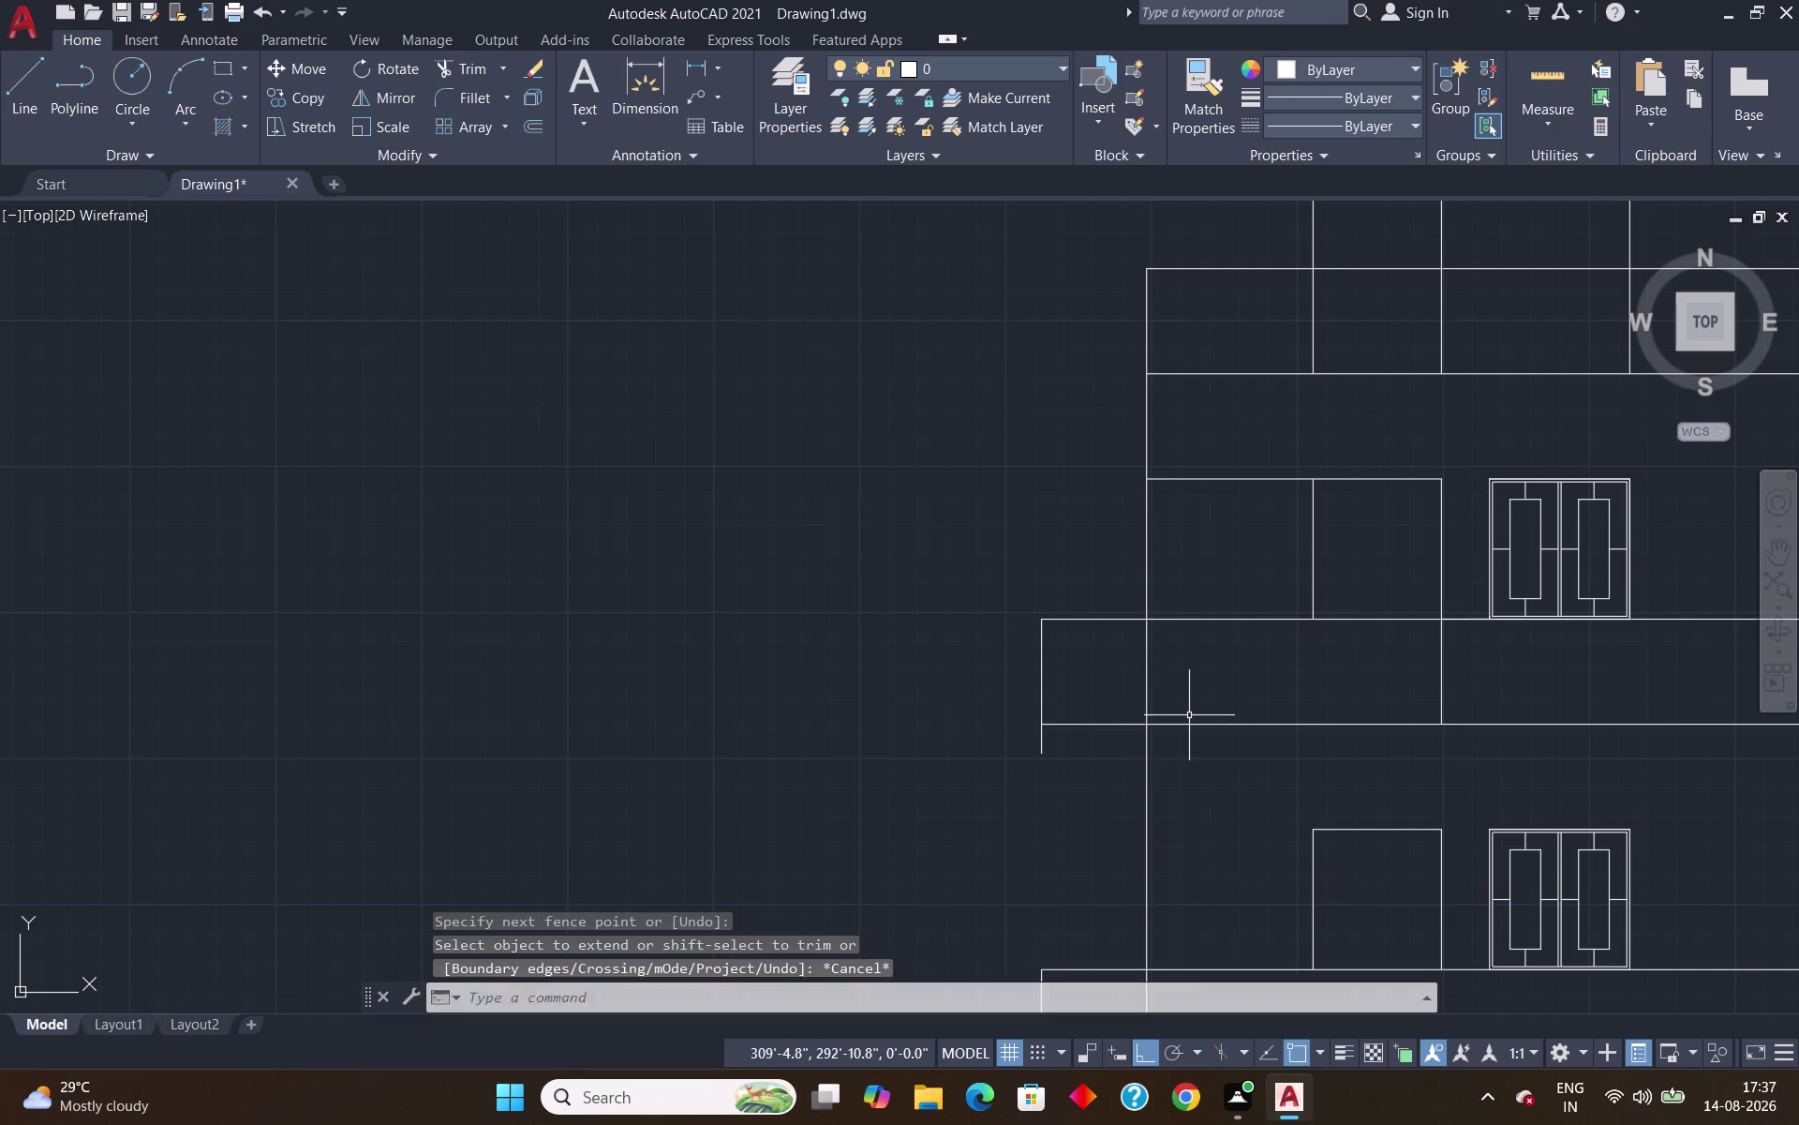
text(TR)
key(Return)
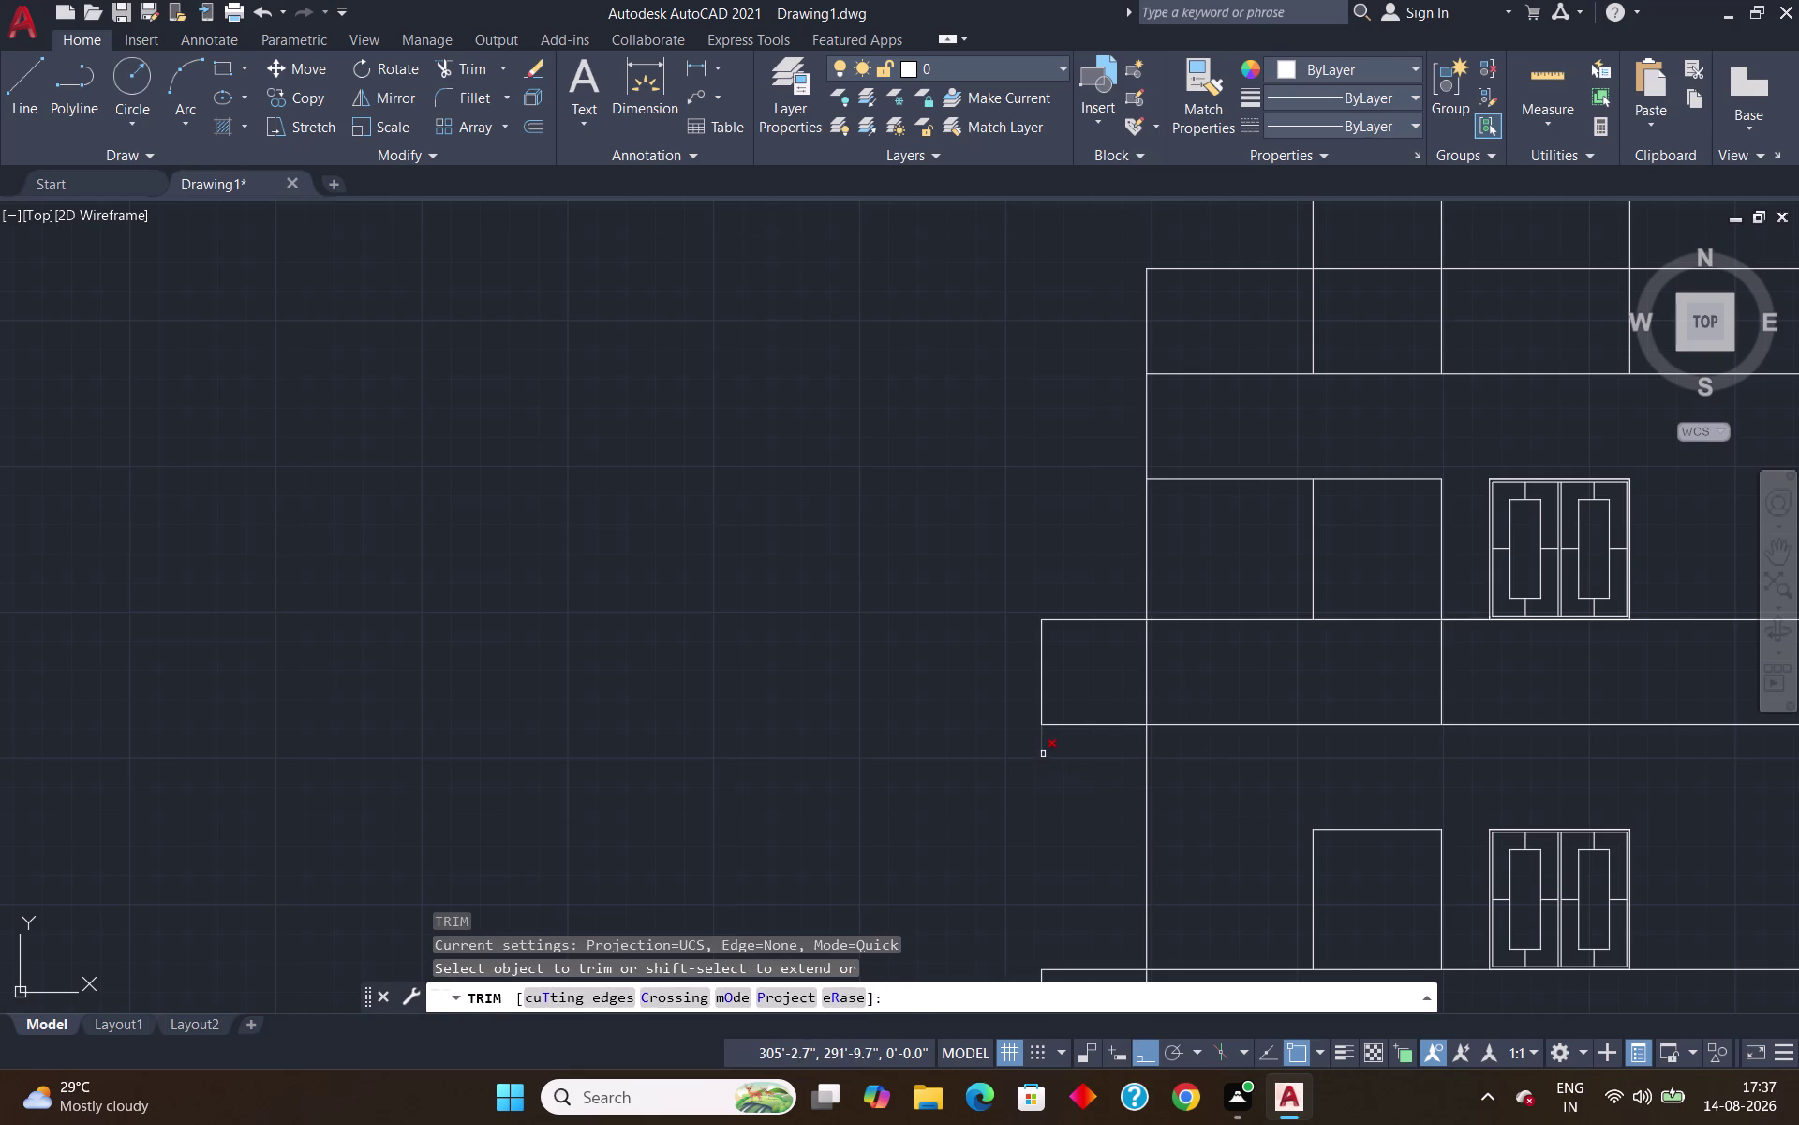
Trim the ledge edge stub and the wall segments crossing both ledges.
click(1044, 754)
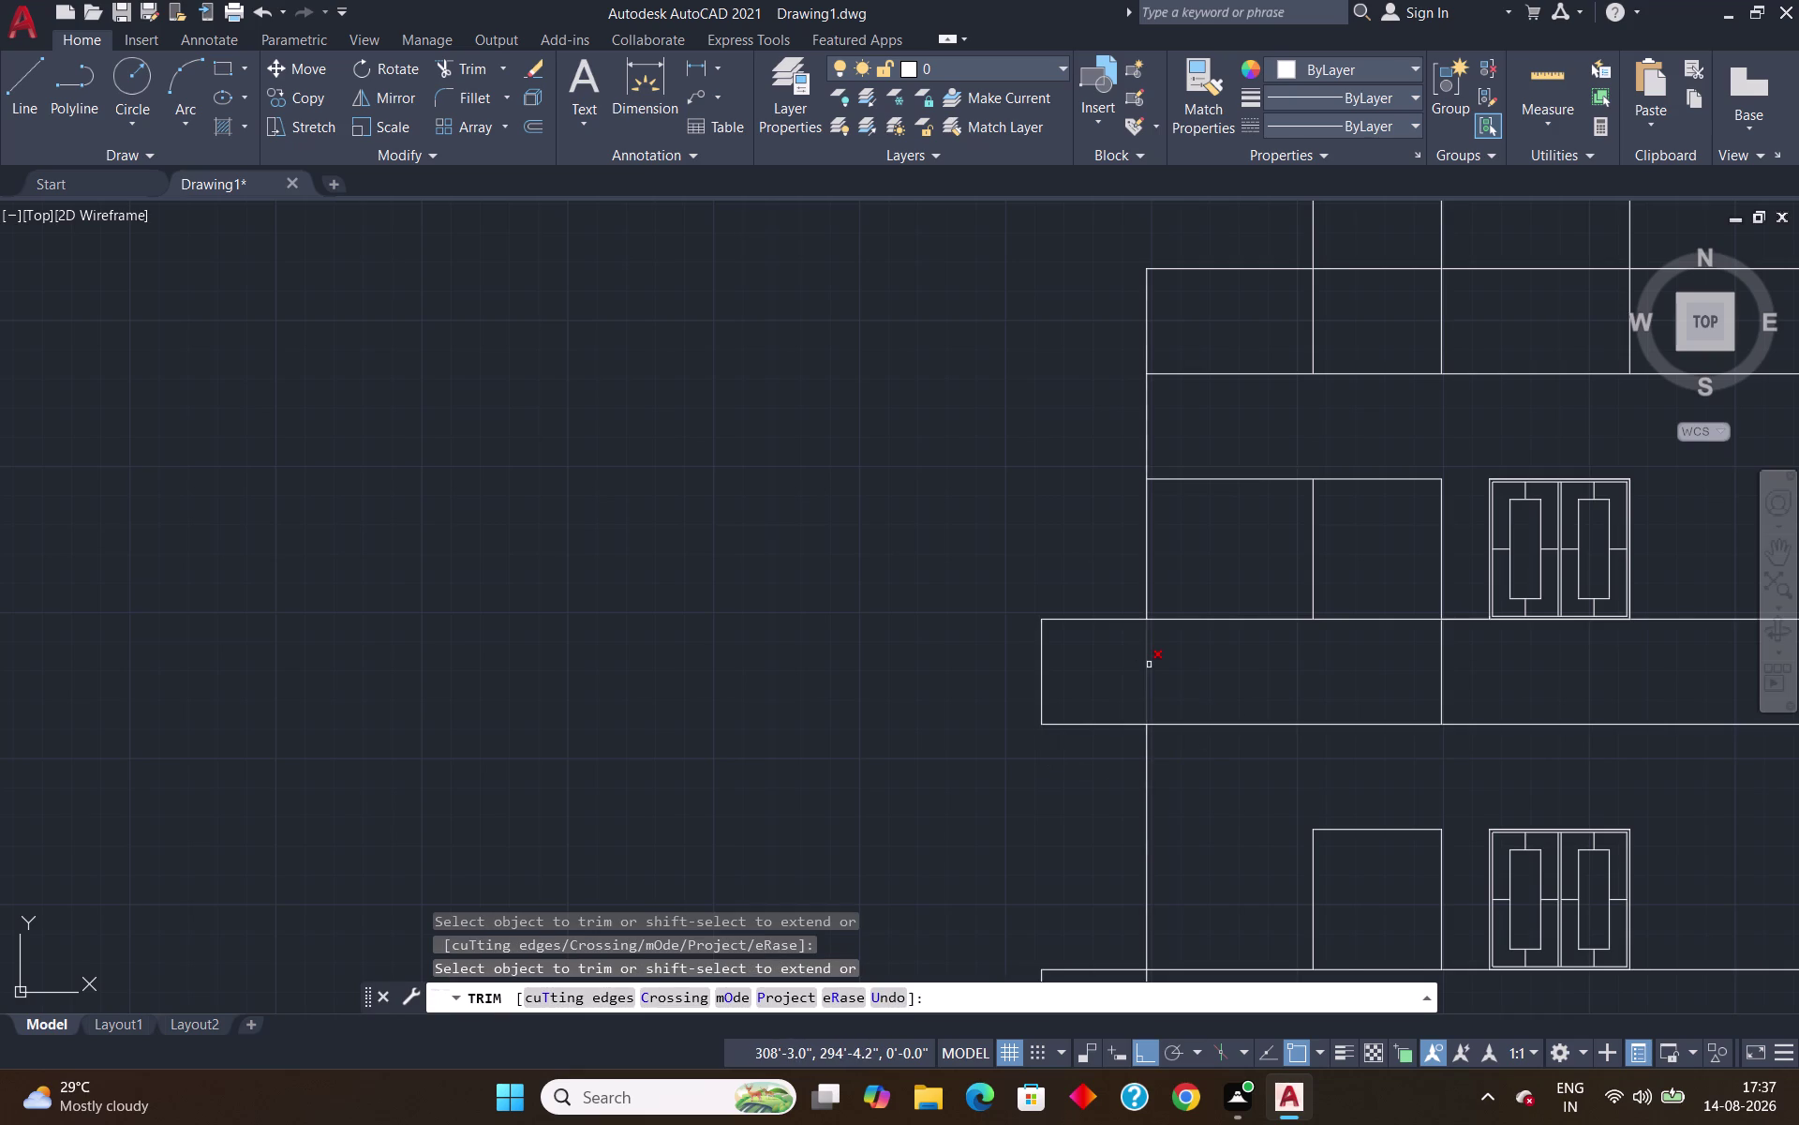
click(1149, 665)
scroll(down, 3)
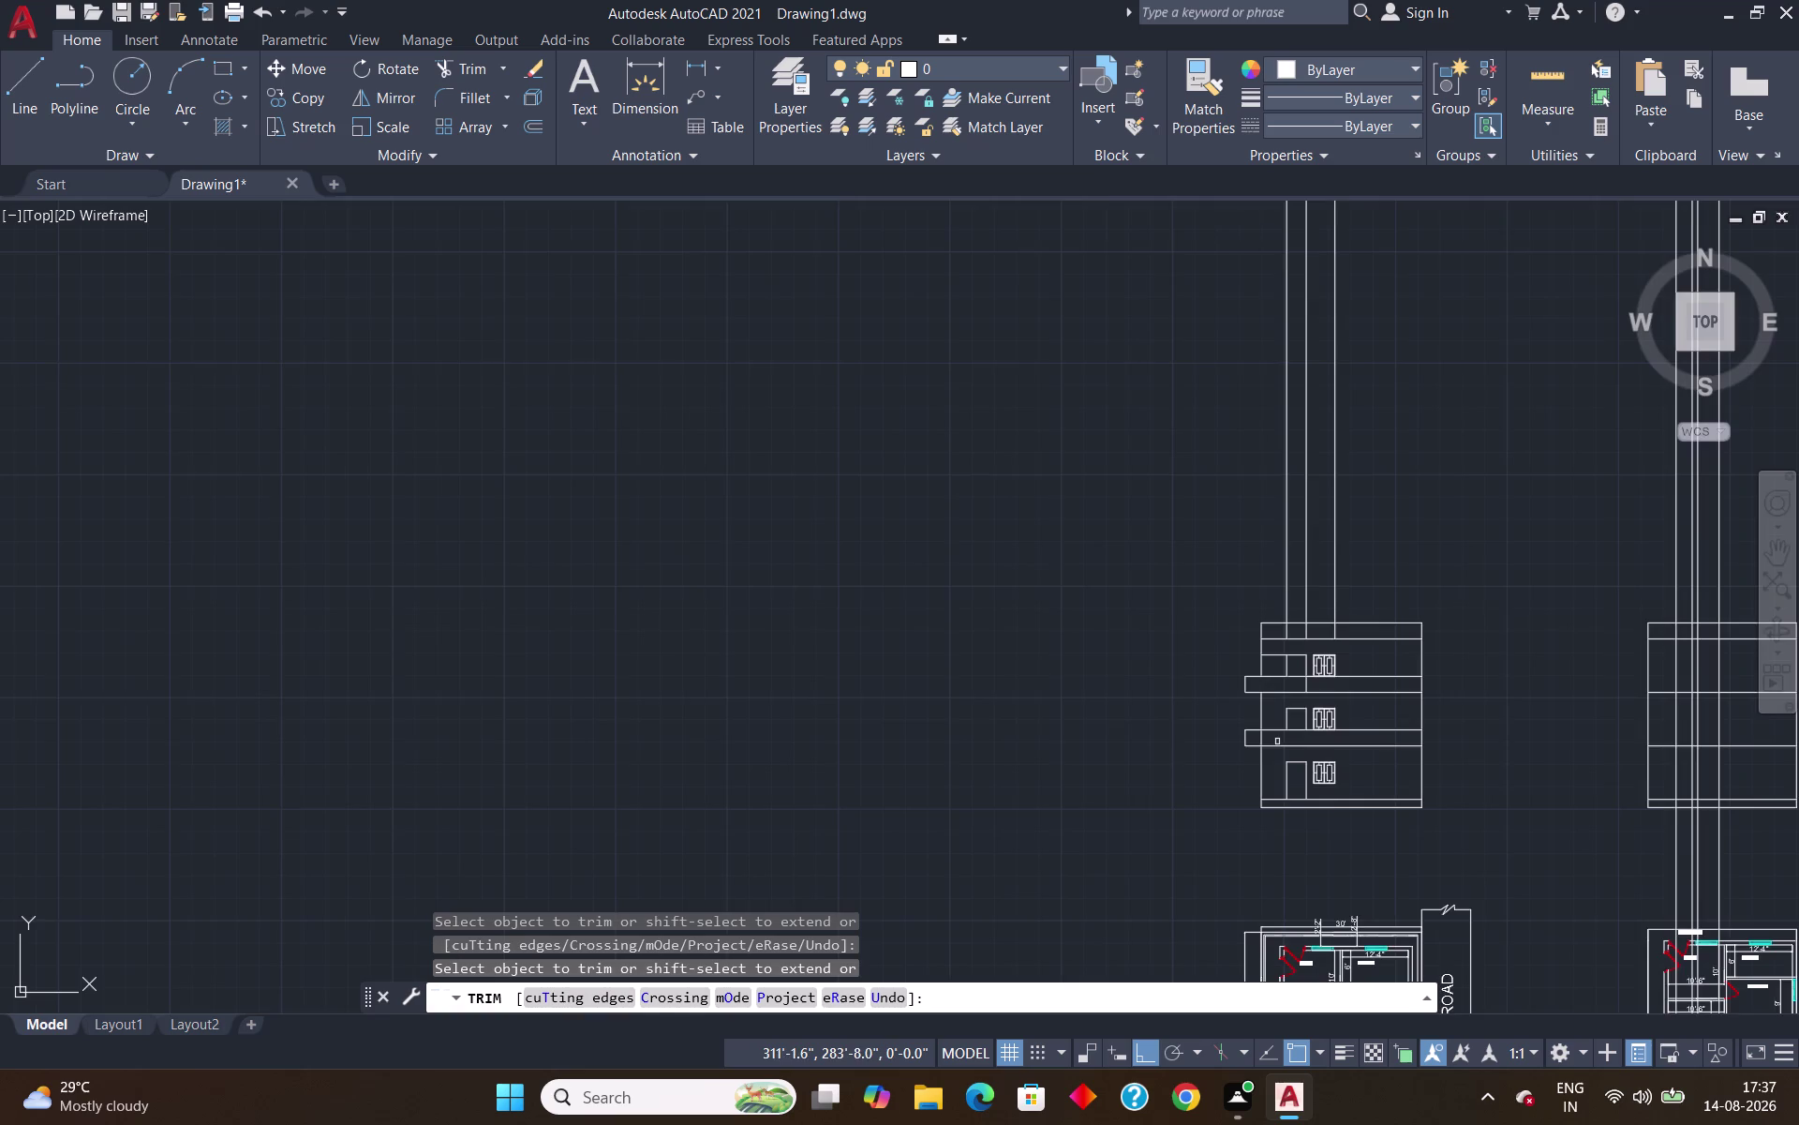
scroll(up, 3)
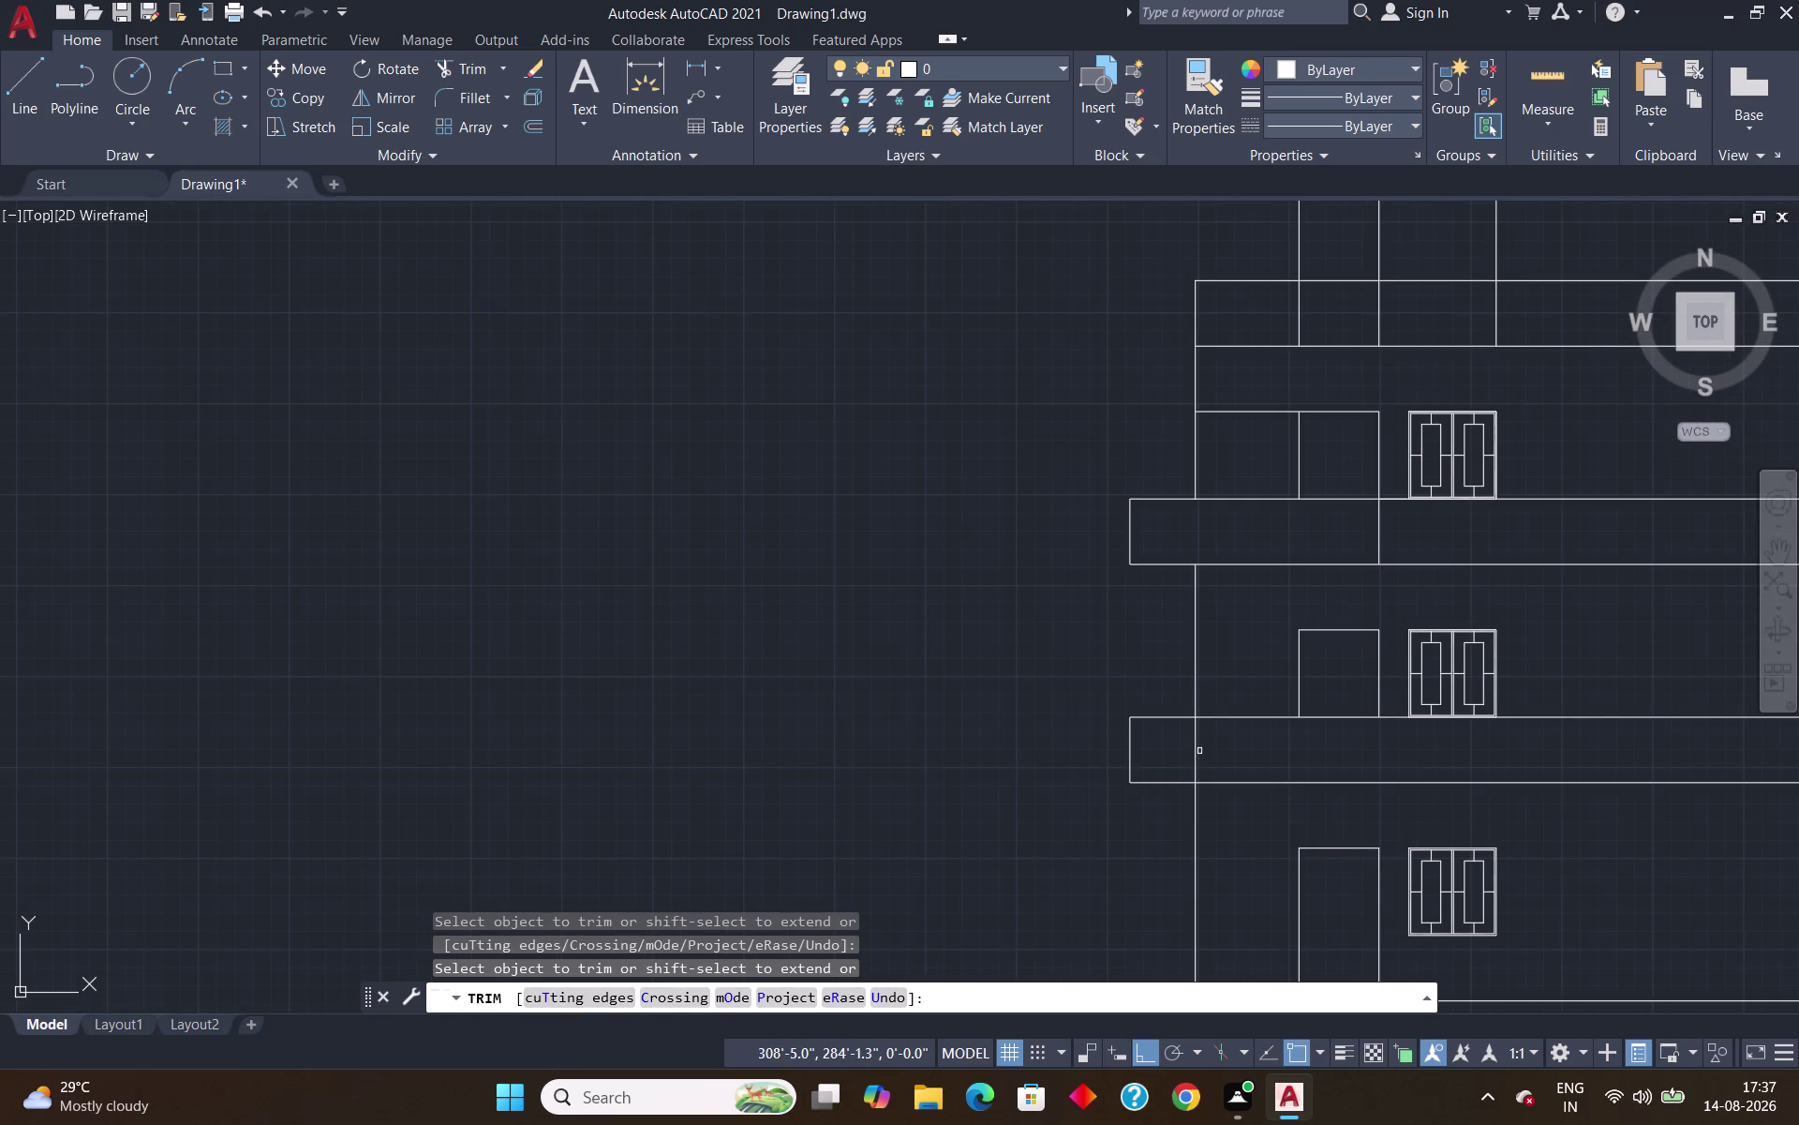
click(1195, 745)
key(Escape)
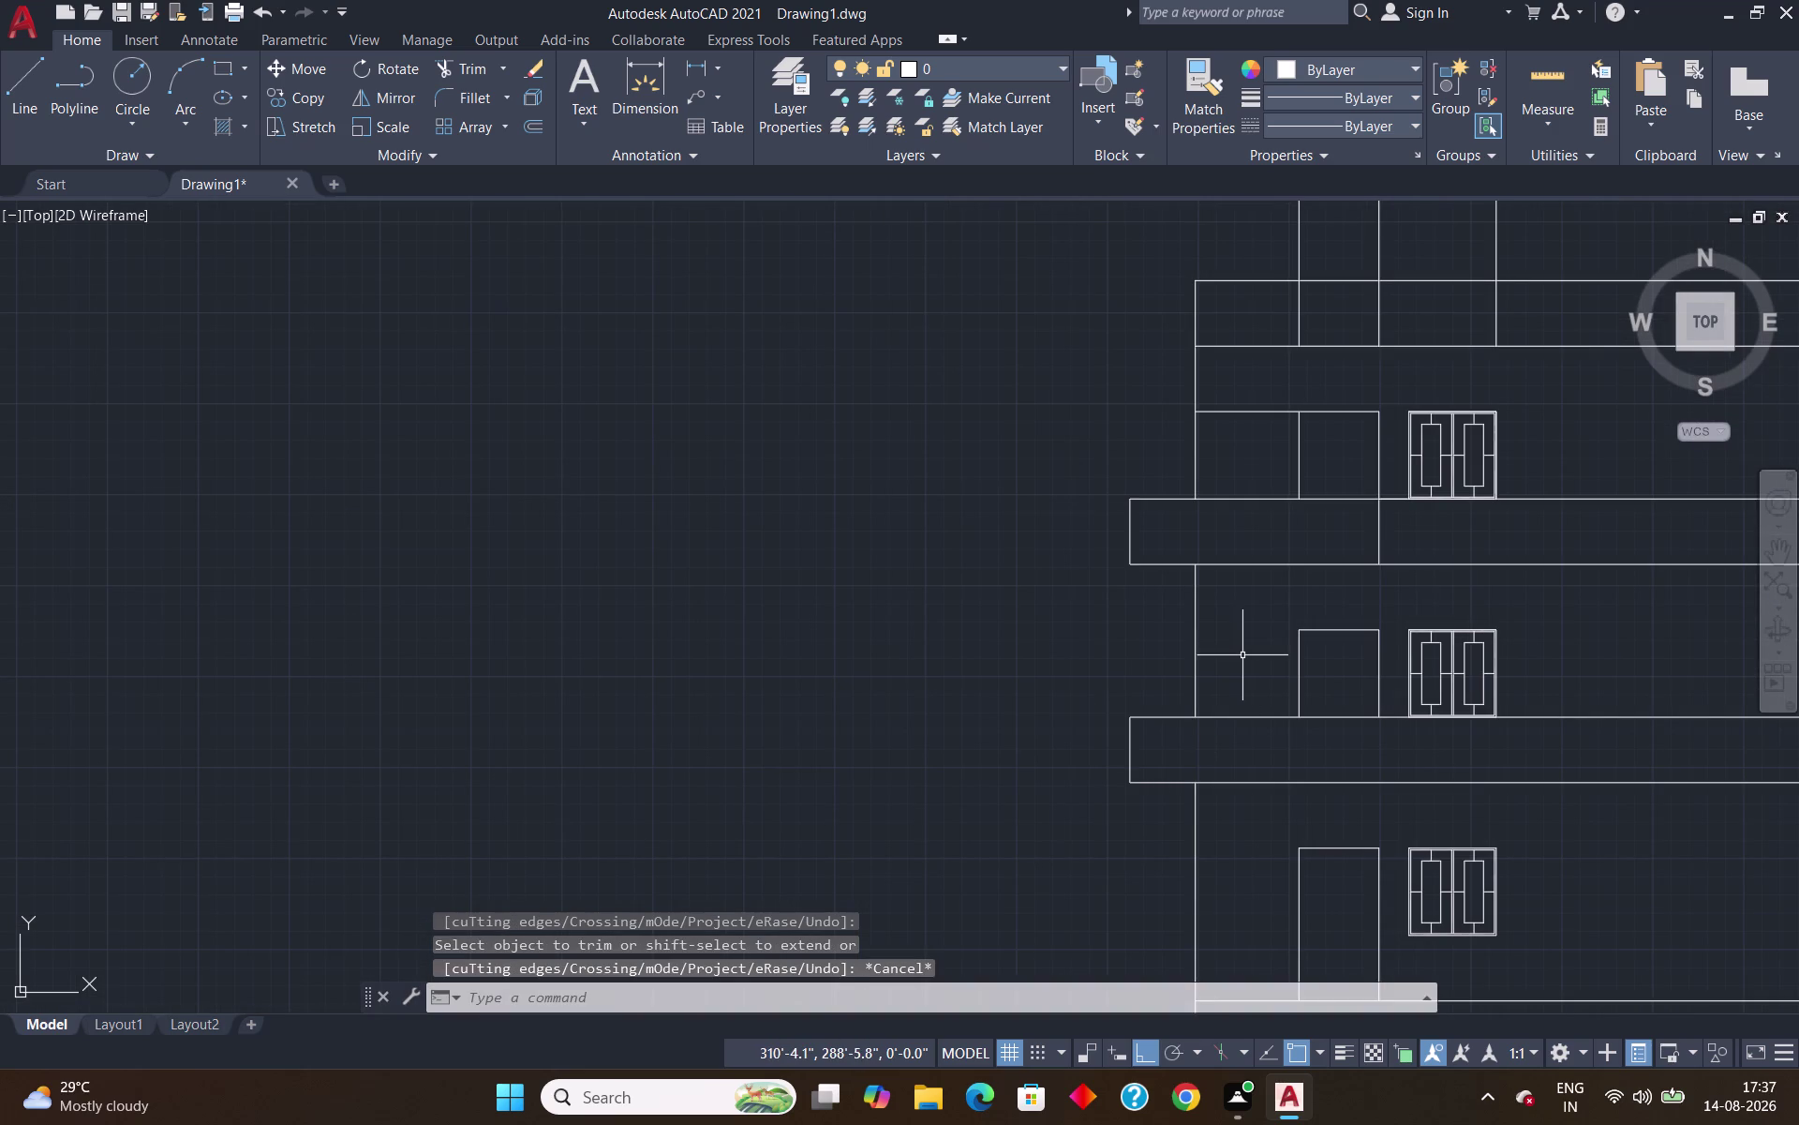
scroll(down, 3)
scroll(up, 3)
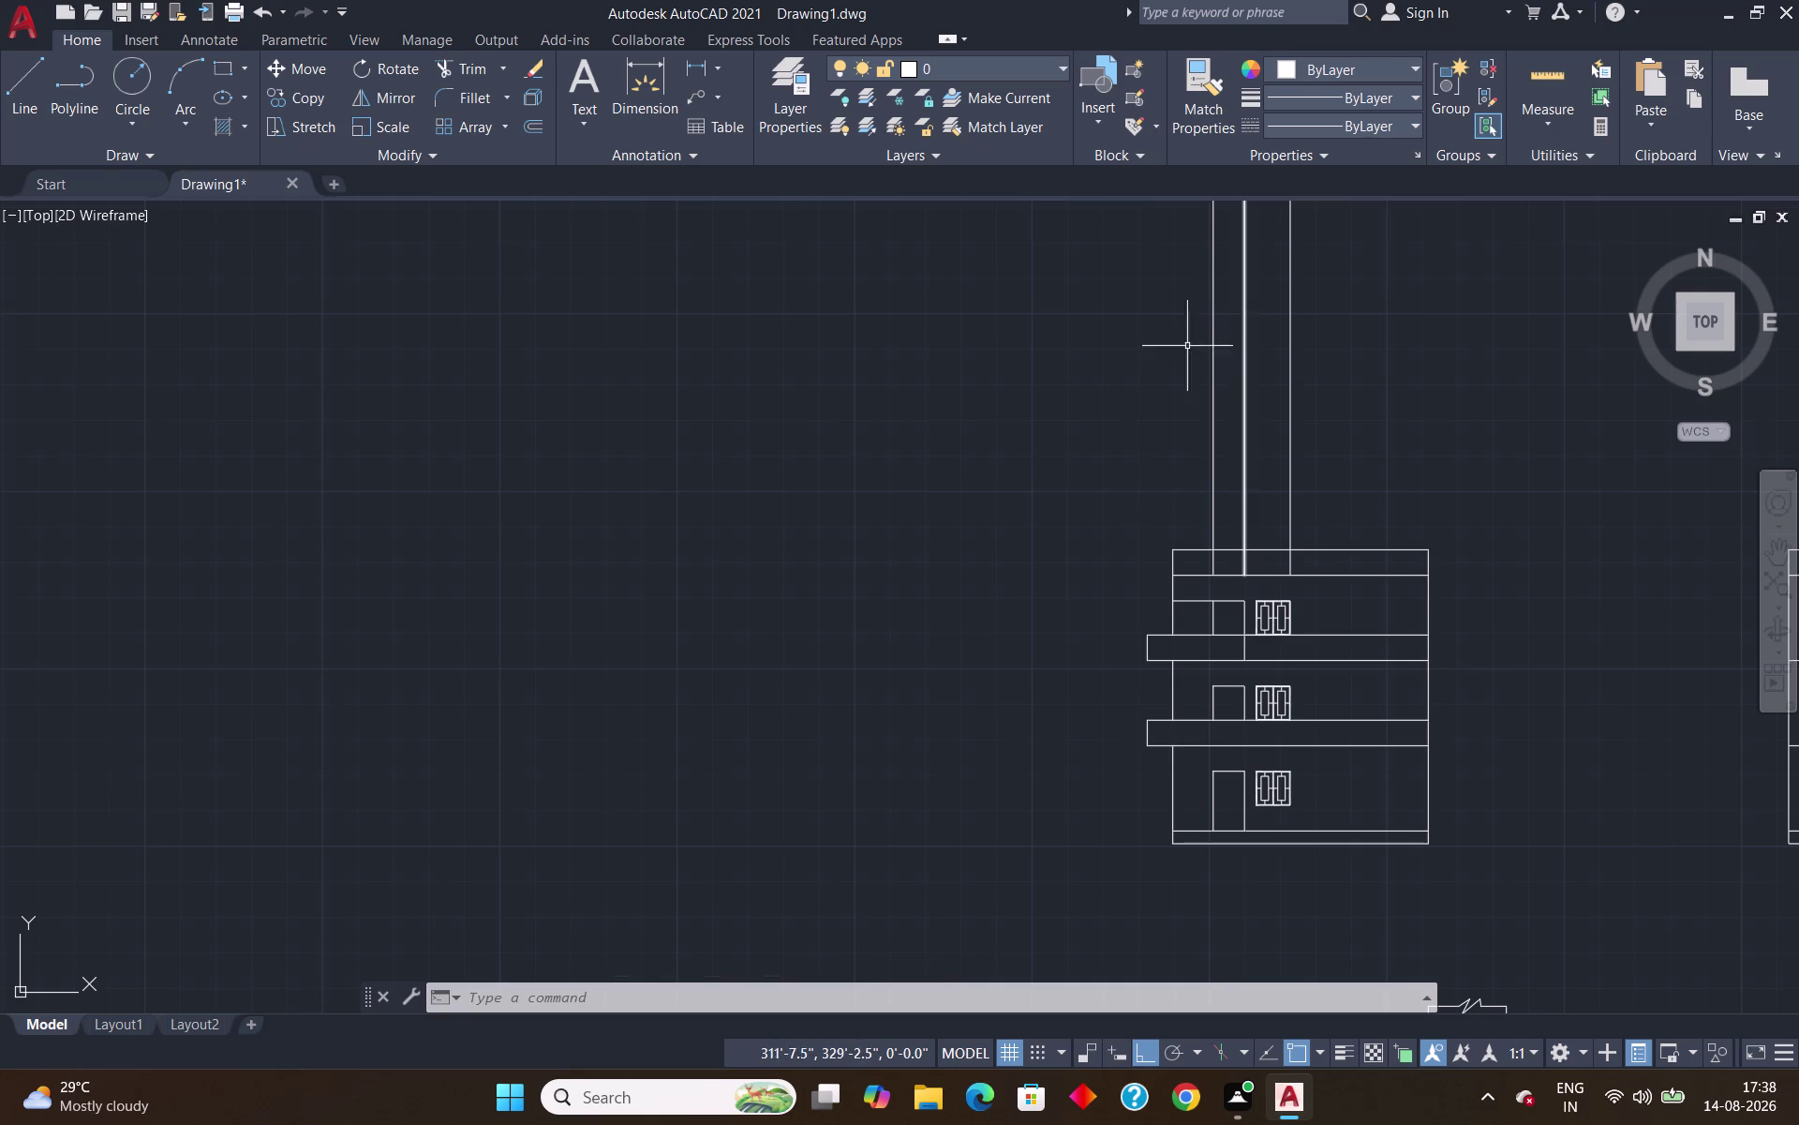
Erase the three vertical construction rays and pan the elevation into view above the plans.
drag(1121, 329, 1432, 402)
drag(1390, 315, 1381, 315)
click(1114, 392)
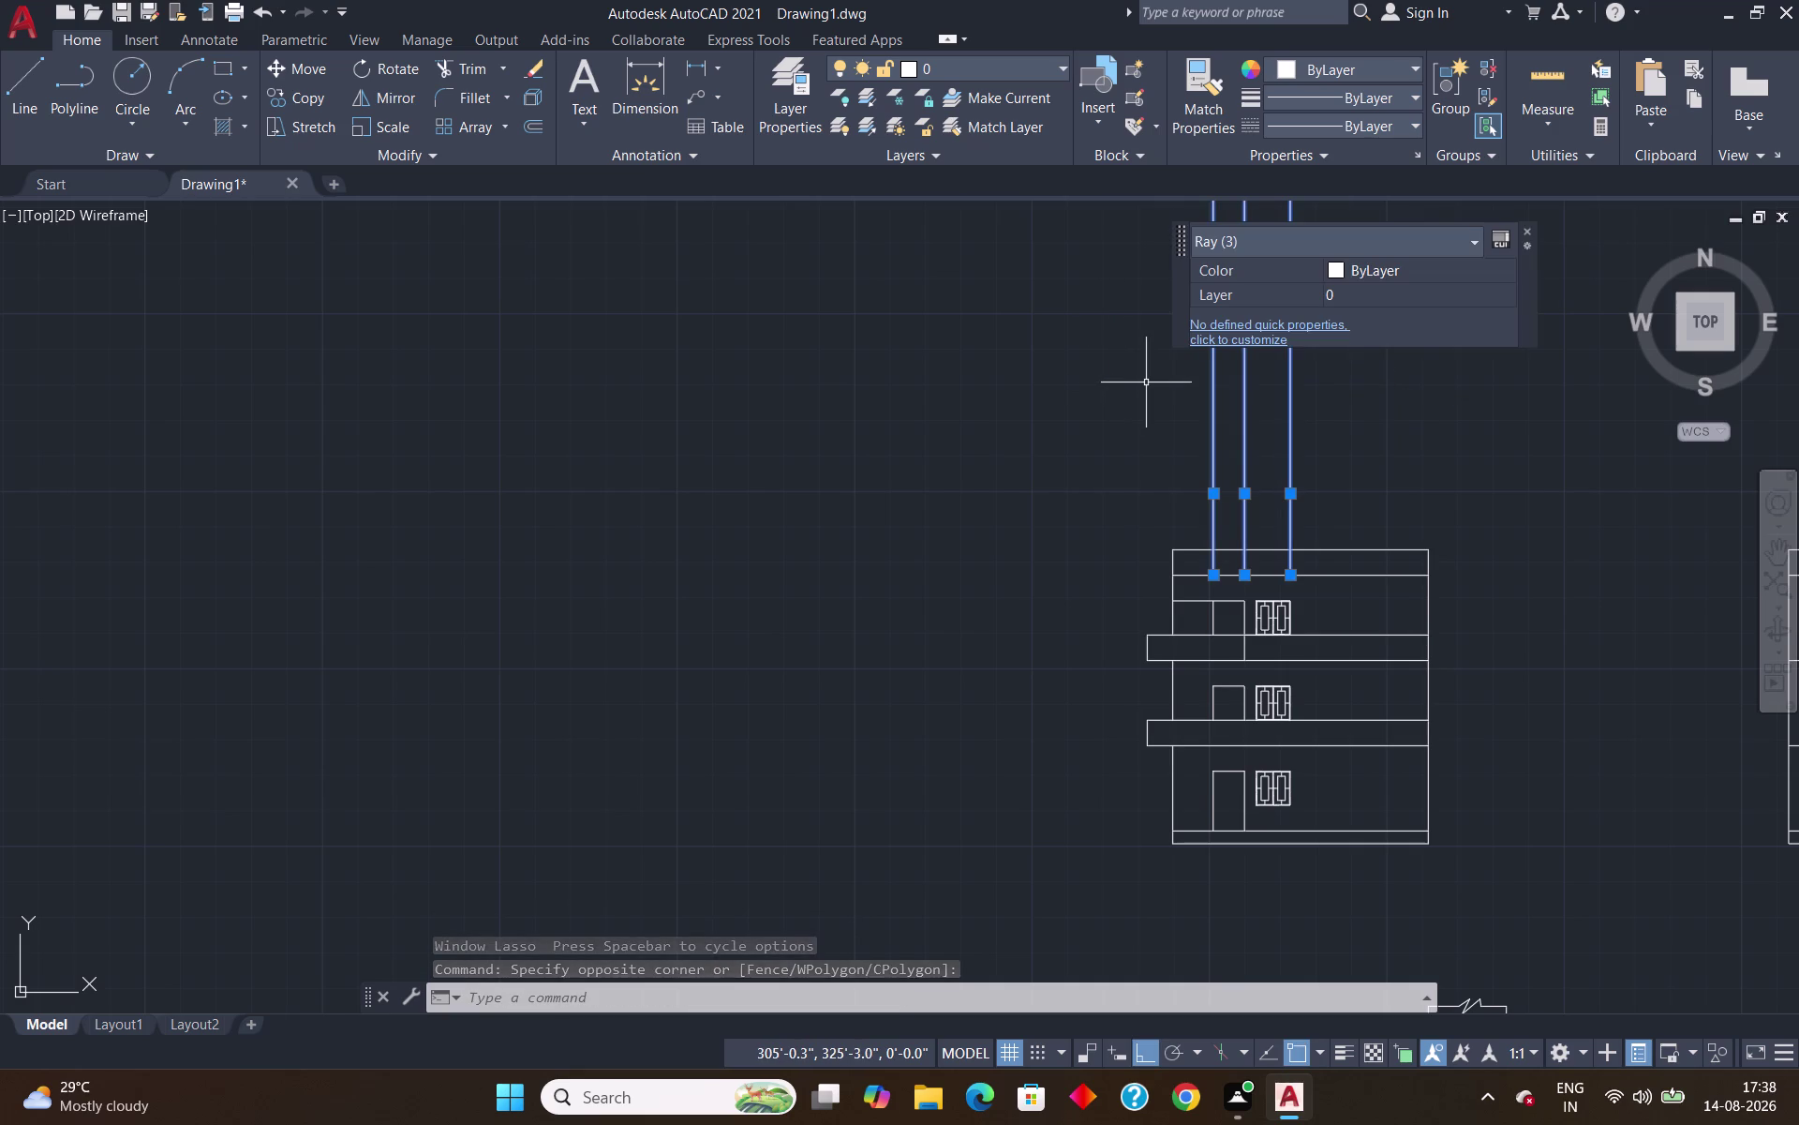
key(Delete)
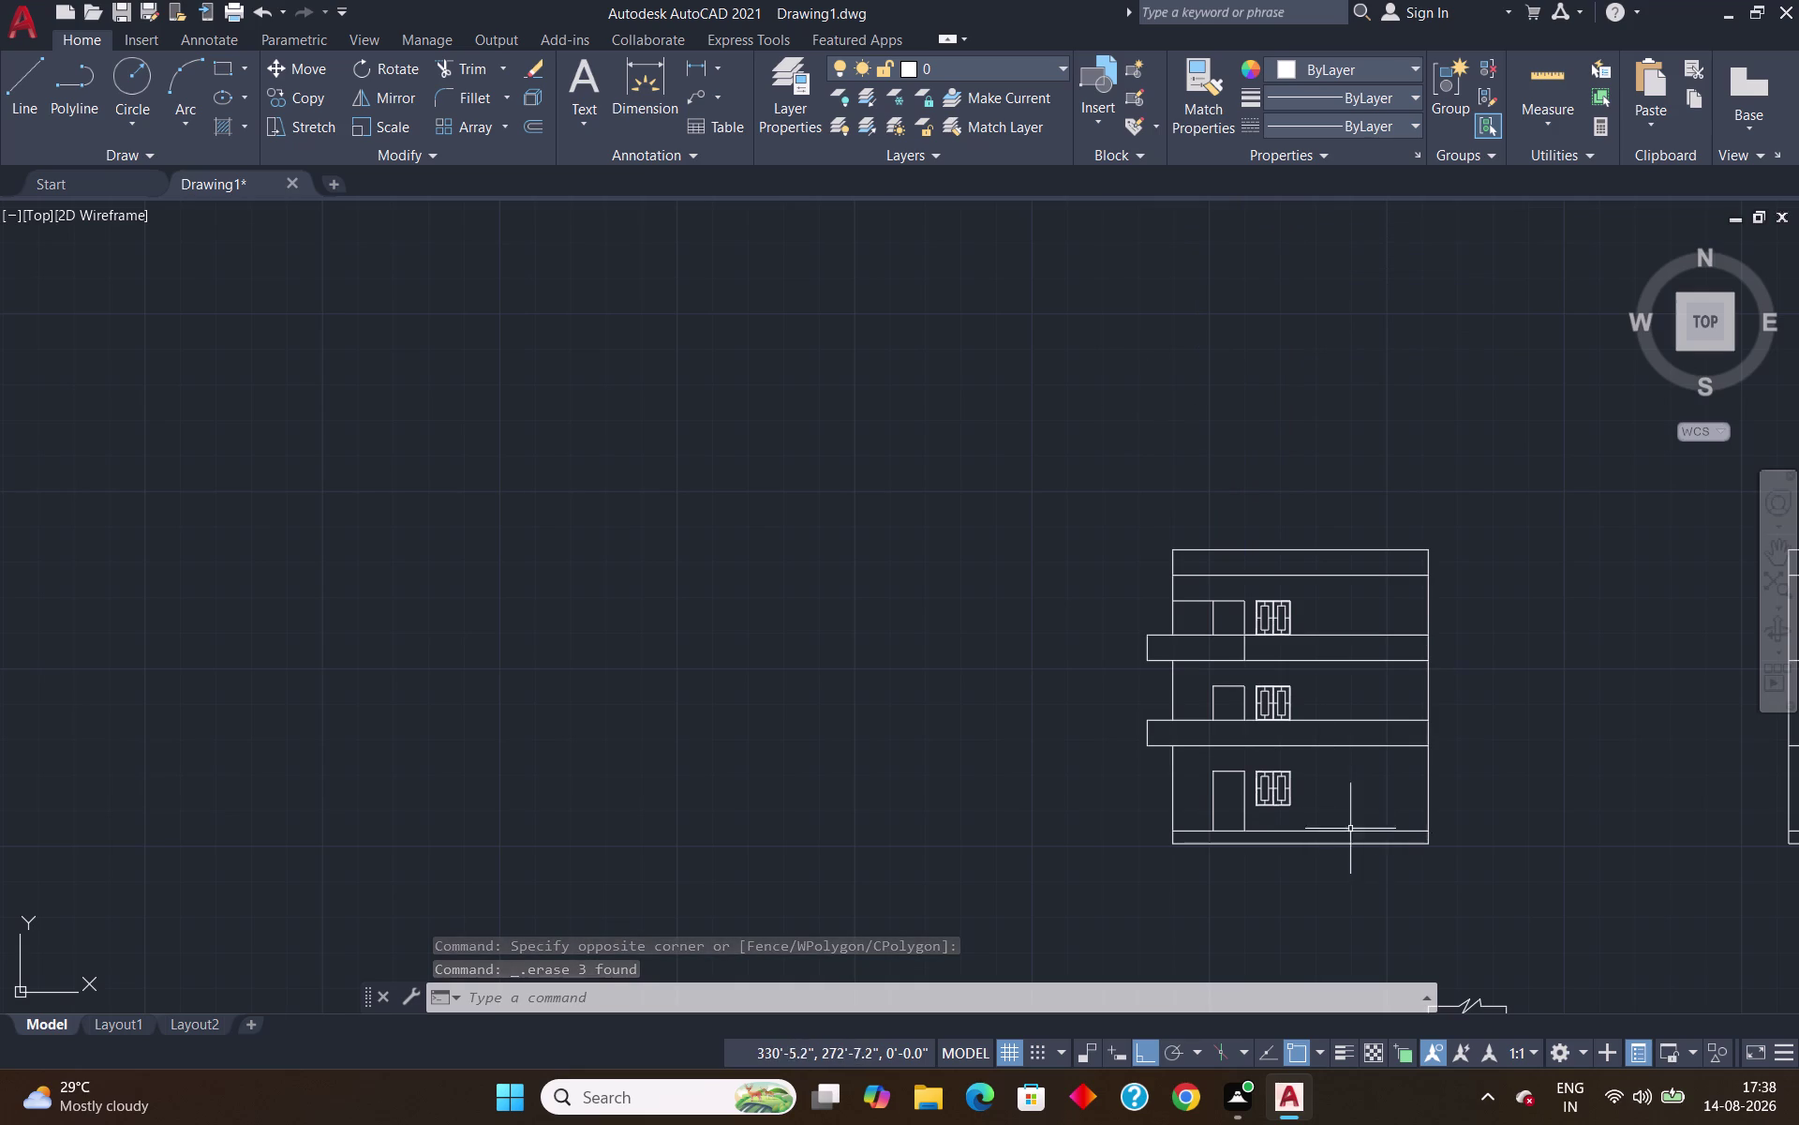
scroll(down, 3)
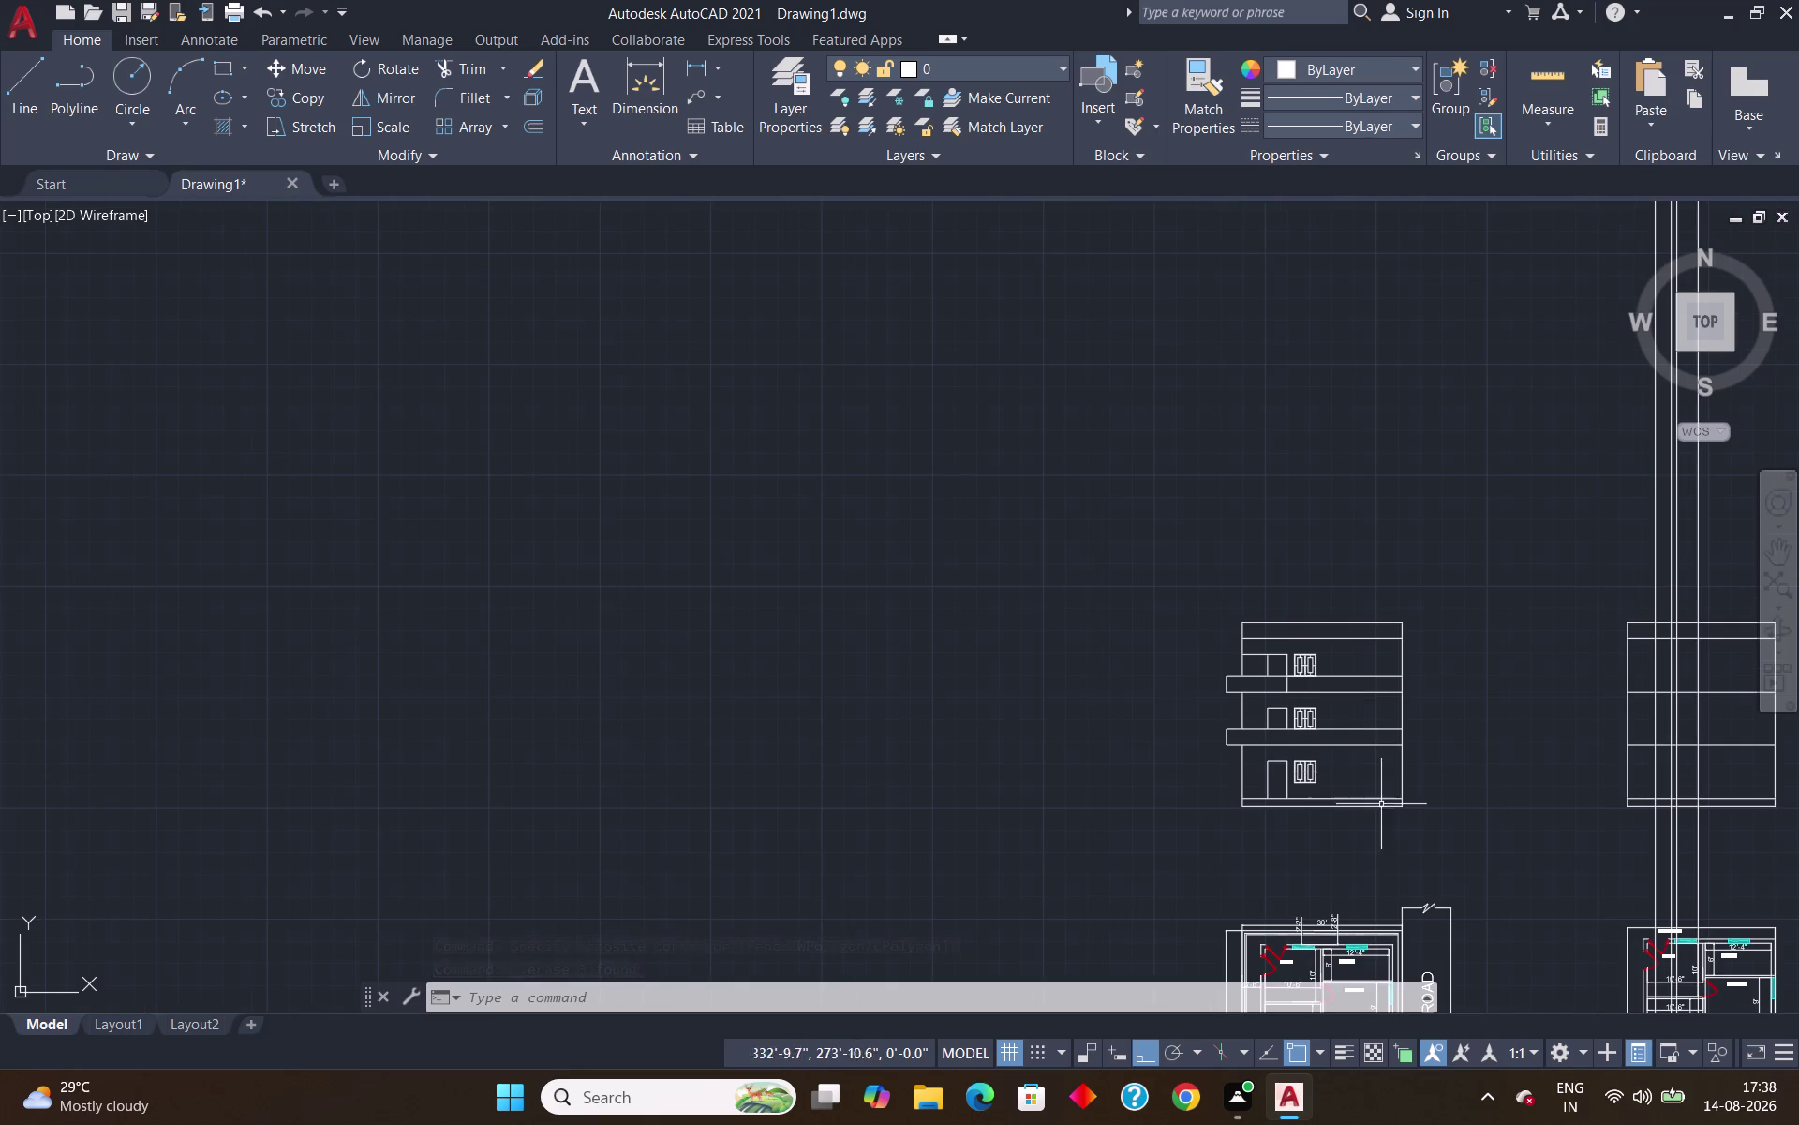
middle_drag(1389, 846, 1157, 531)
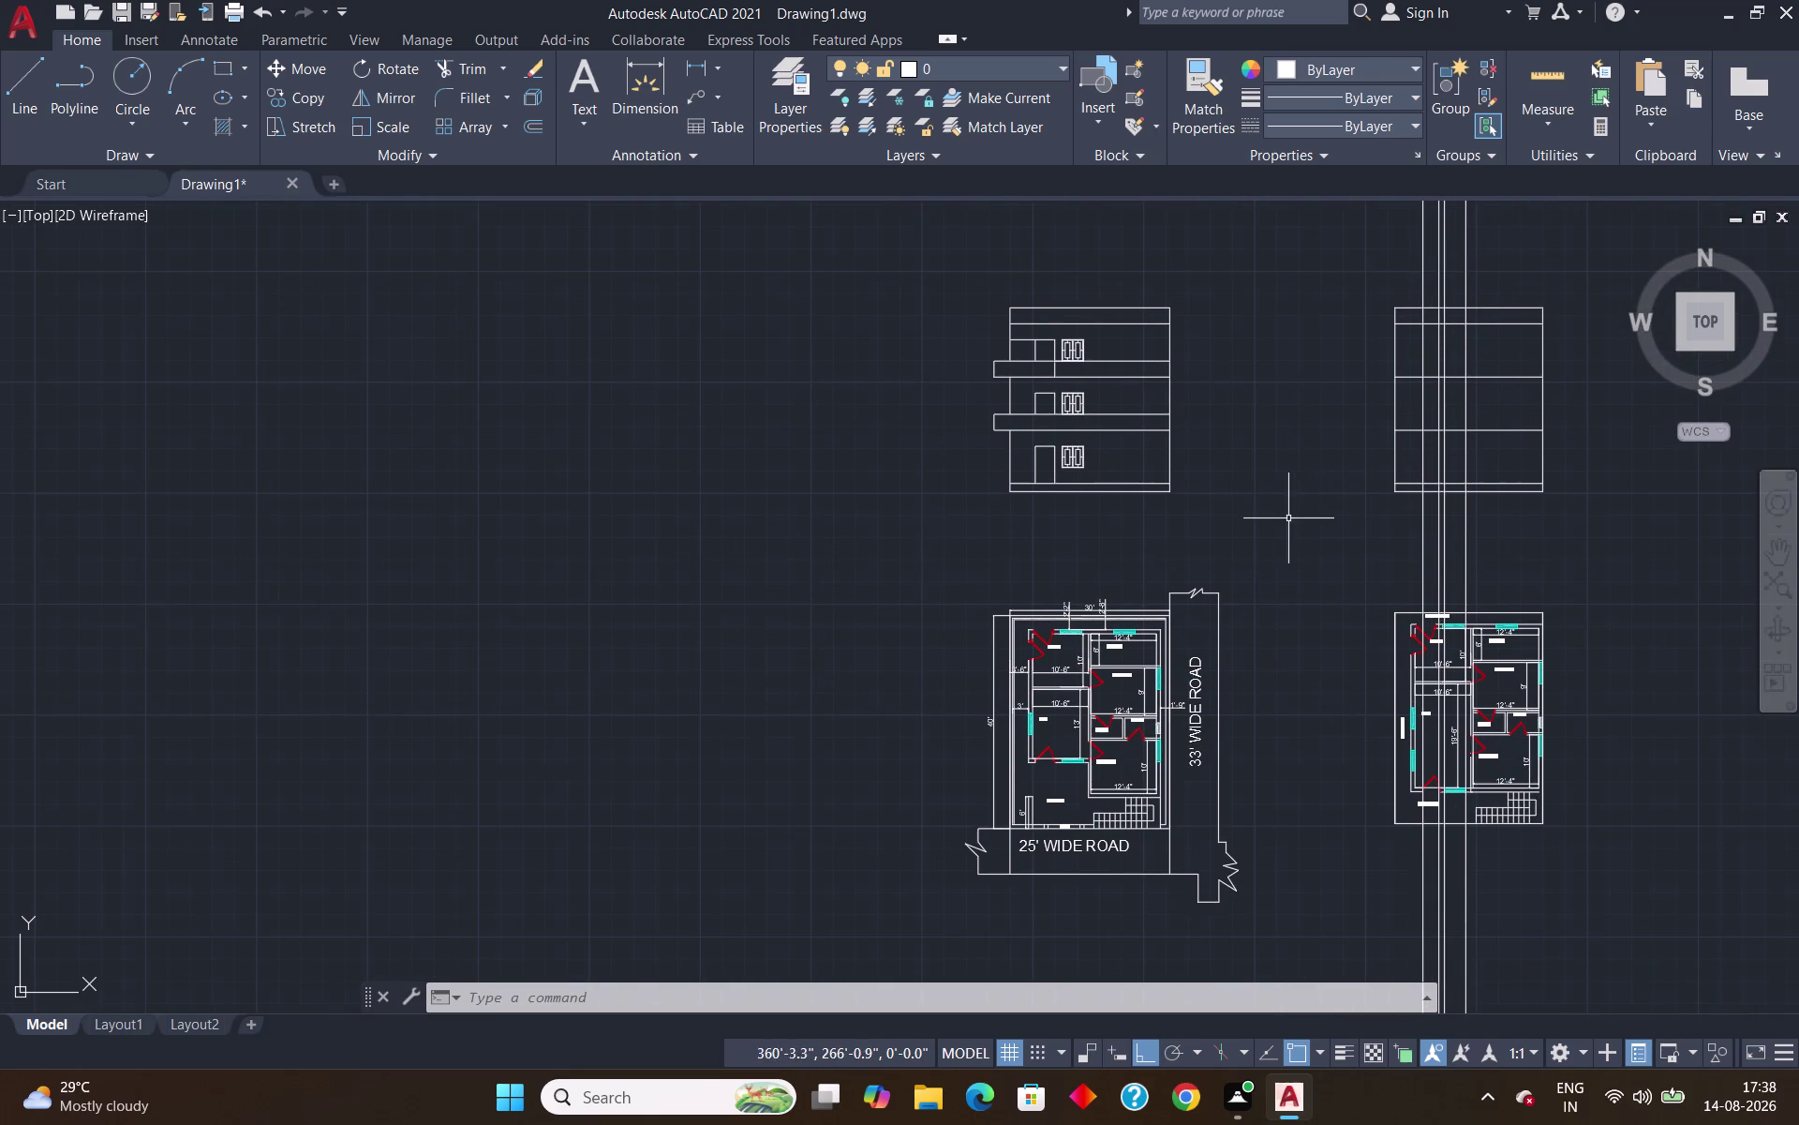